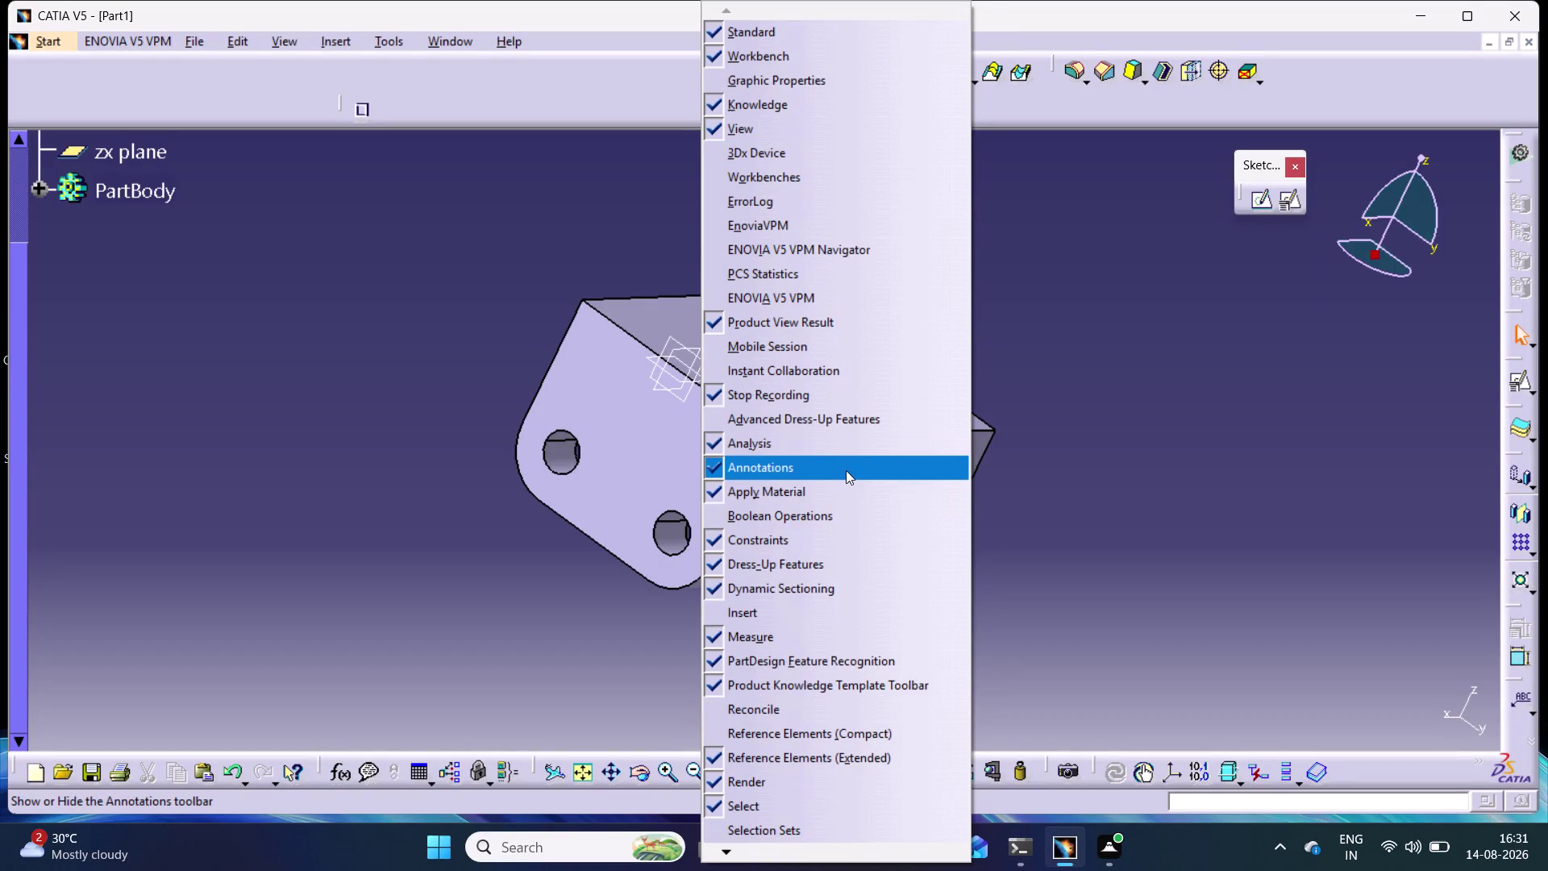
Enable the Annotations and Reference Elements (Extended) toolbars.
click(832, 428)
click(1064, 361)
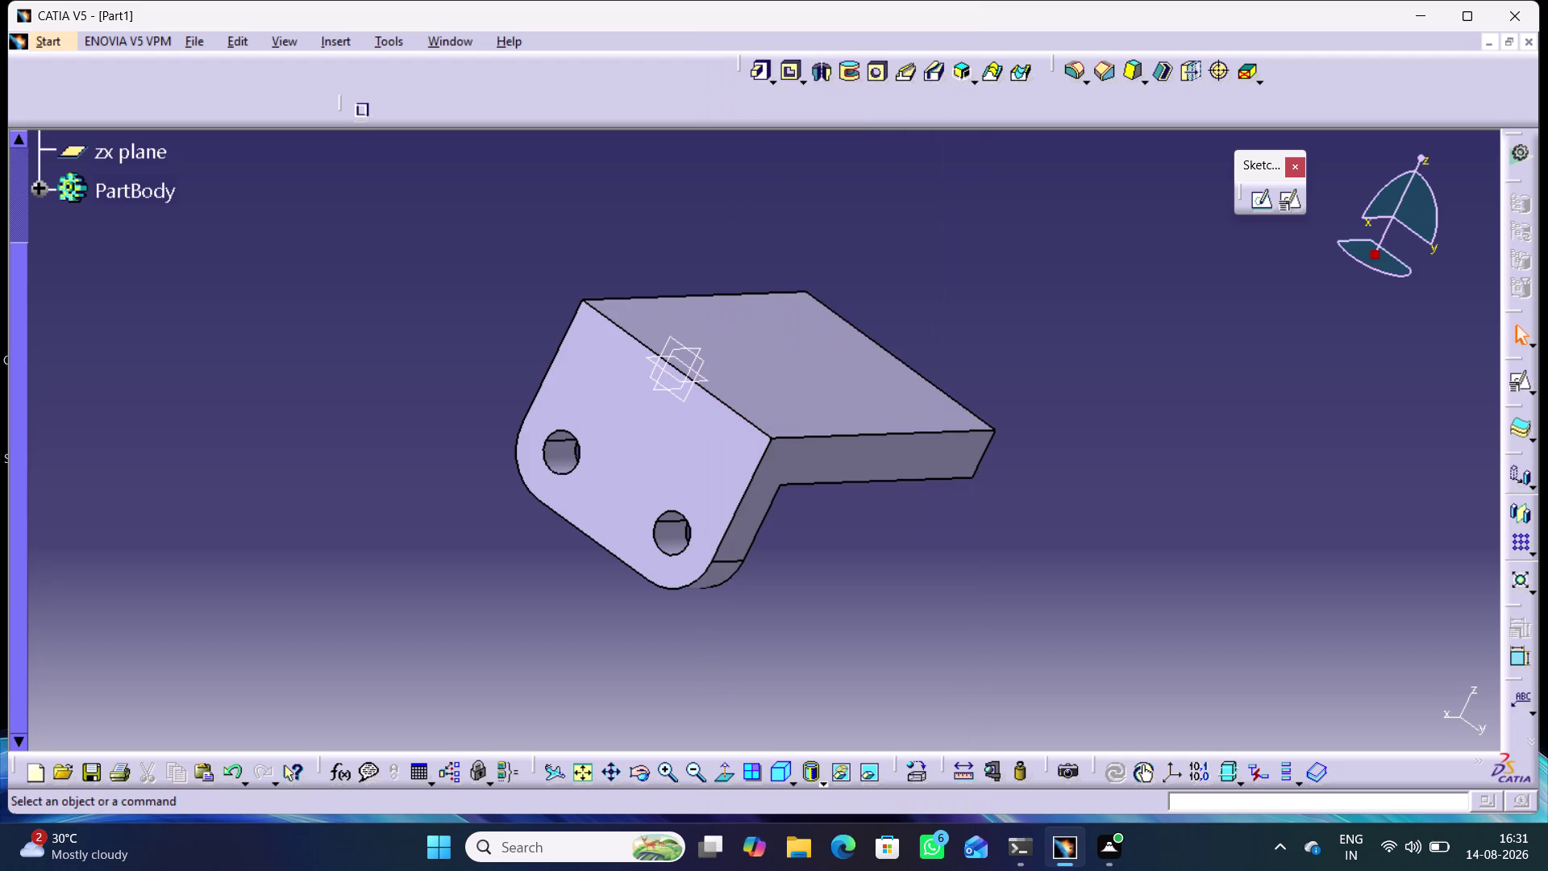
scroll(up, 3)
scroll(up, 3)
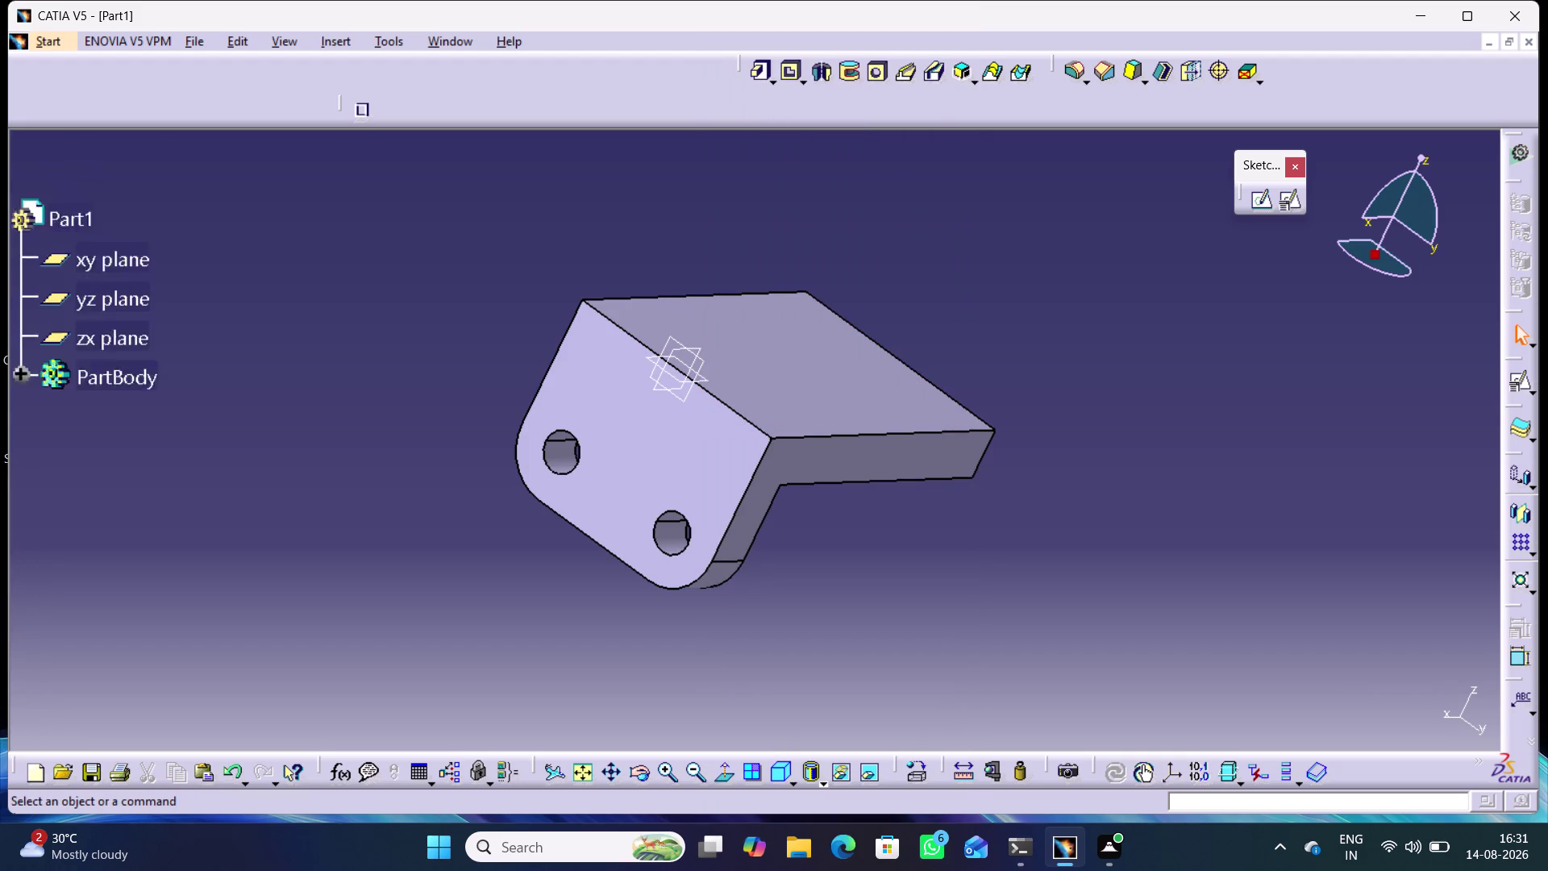
scroll(up, 3)
right_click(674, 111)
click(733, 612)
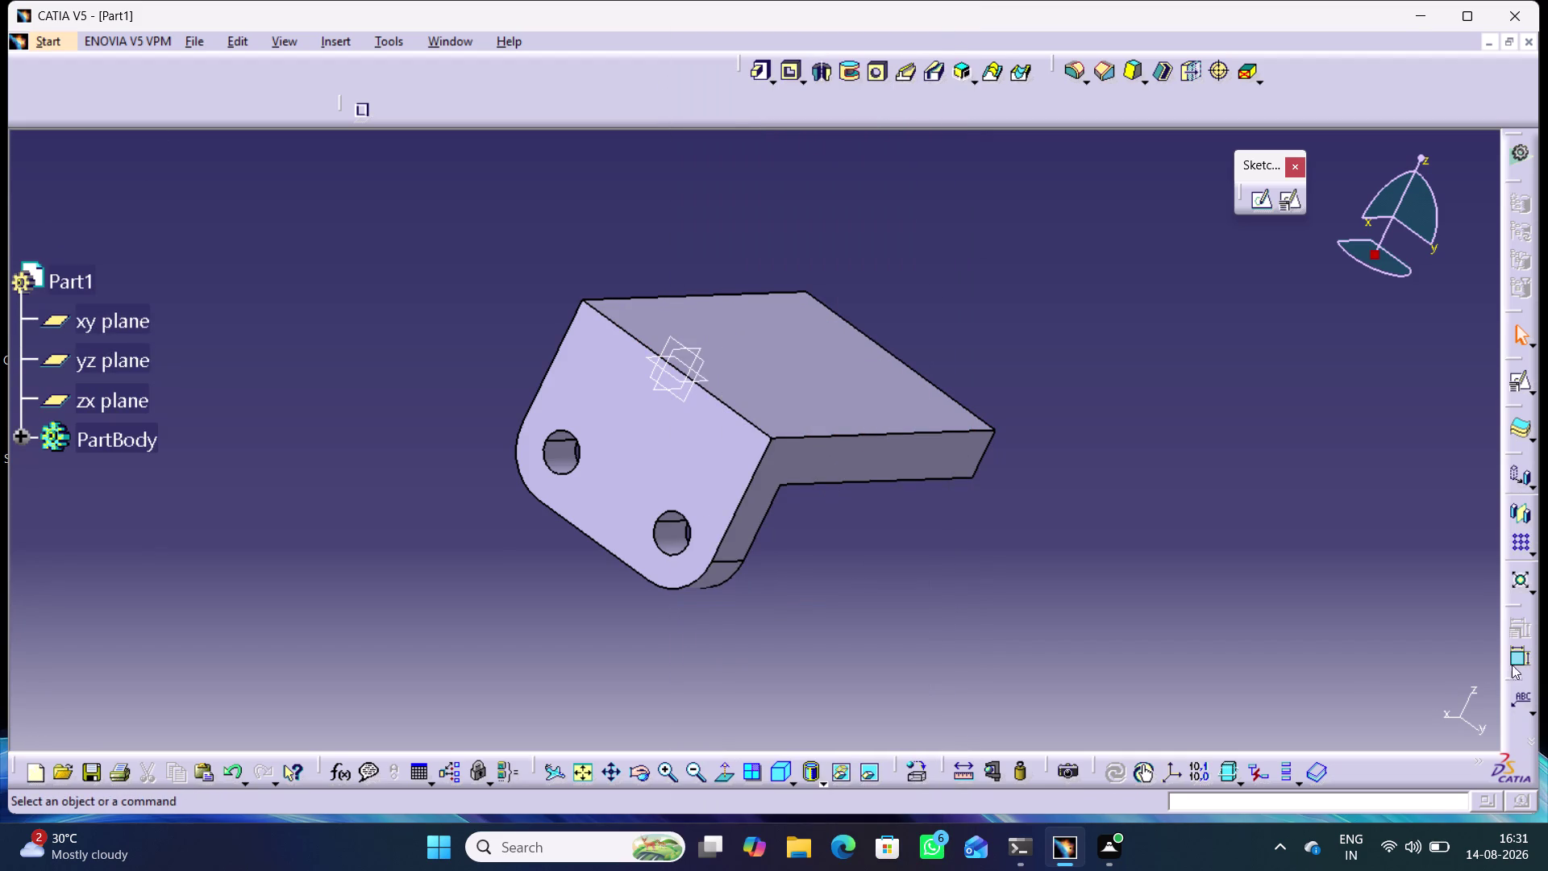
Dock the annotation and reference element toolbars along the top and right edges.
drag(1507, 607, 1371, 534)
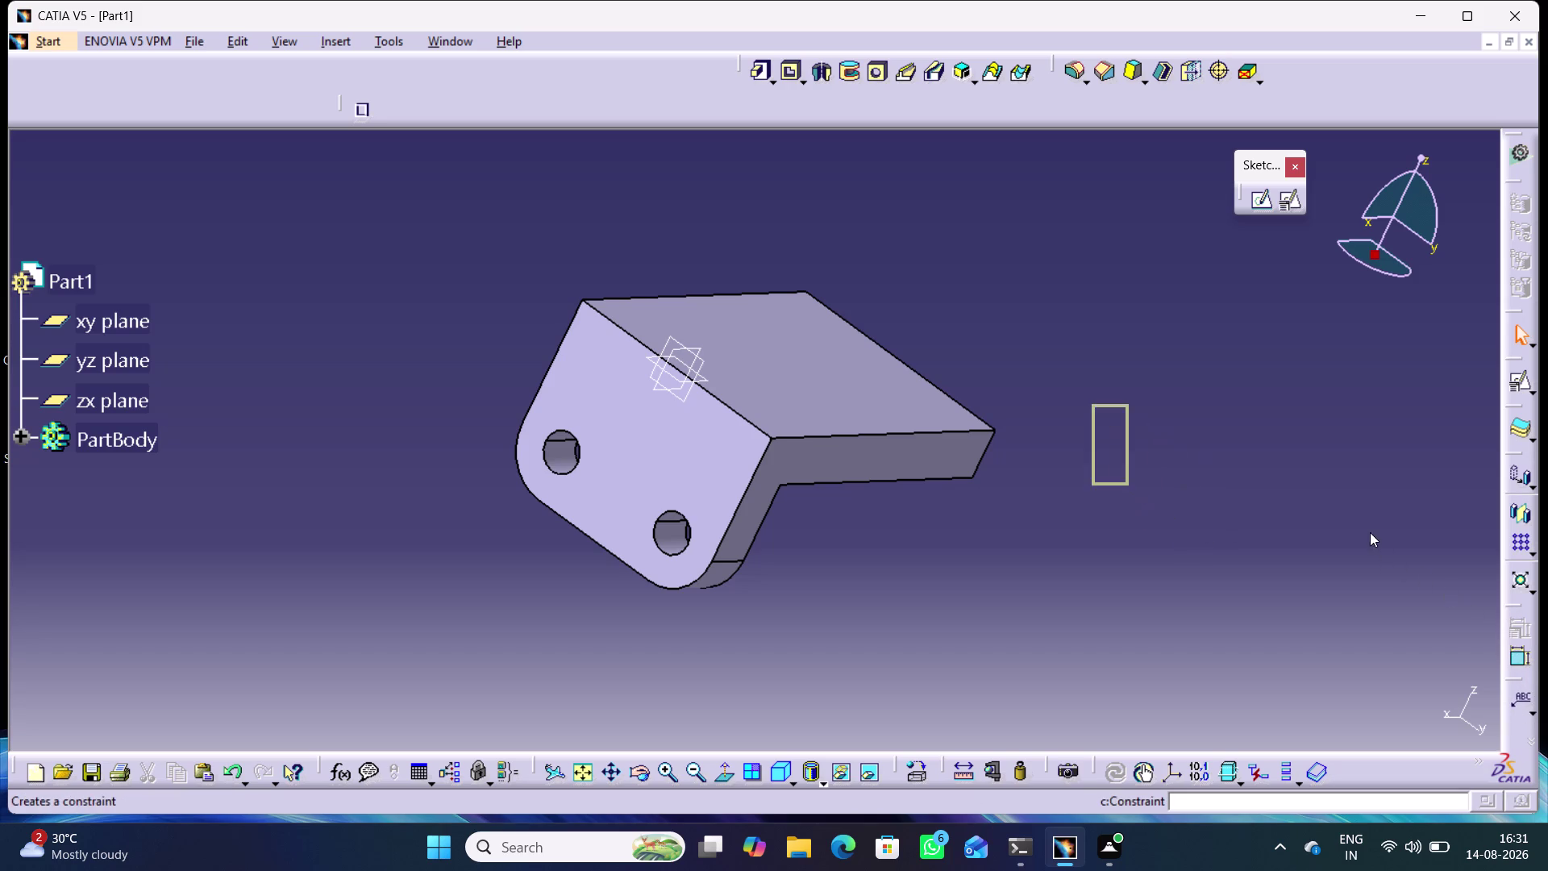
drag(1371, 534, 1367, 532)
drag(1513, 605, 1301, 466)
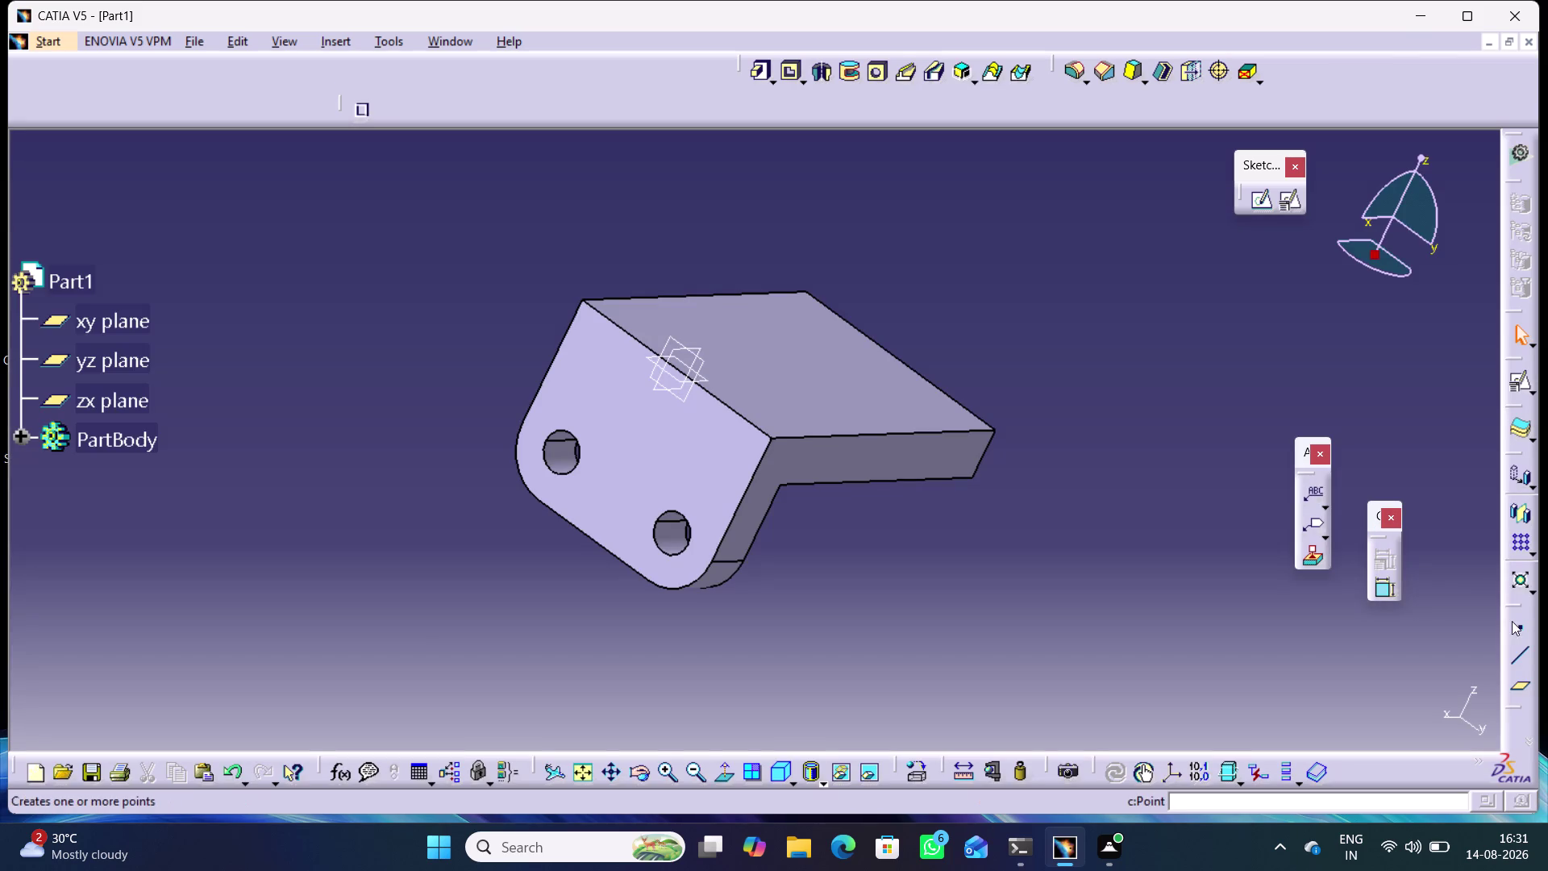
drag(1509, 603, 652, 100)
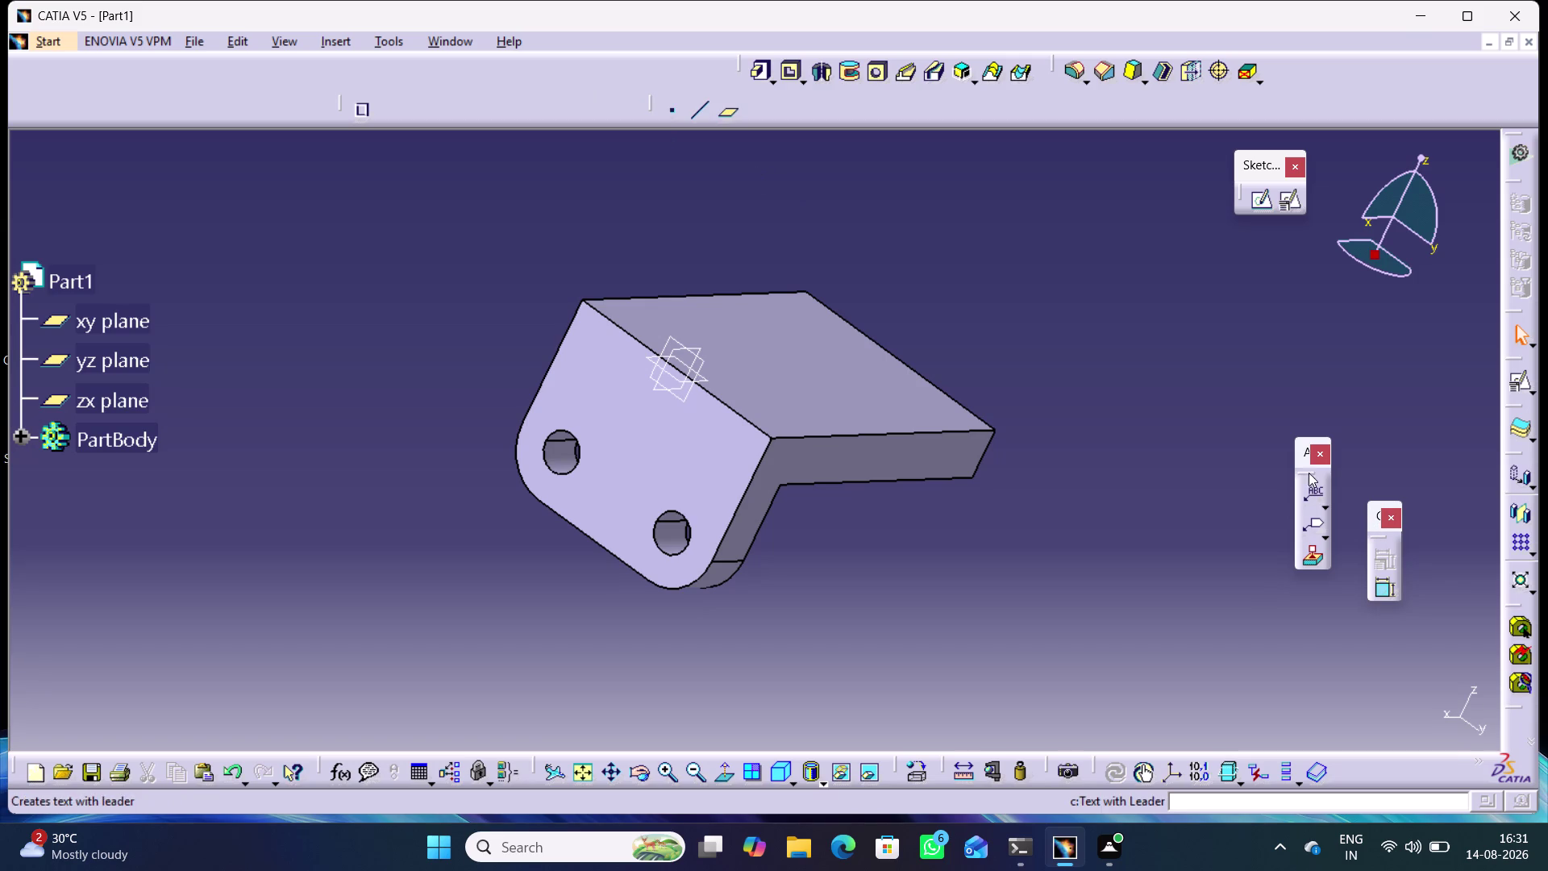
drag(1302, 452, 1518, 749)
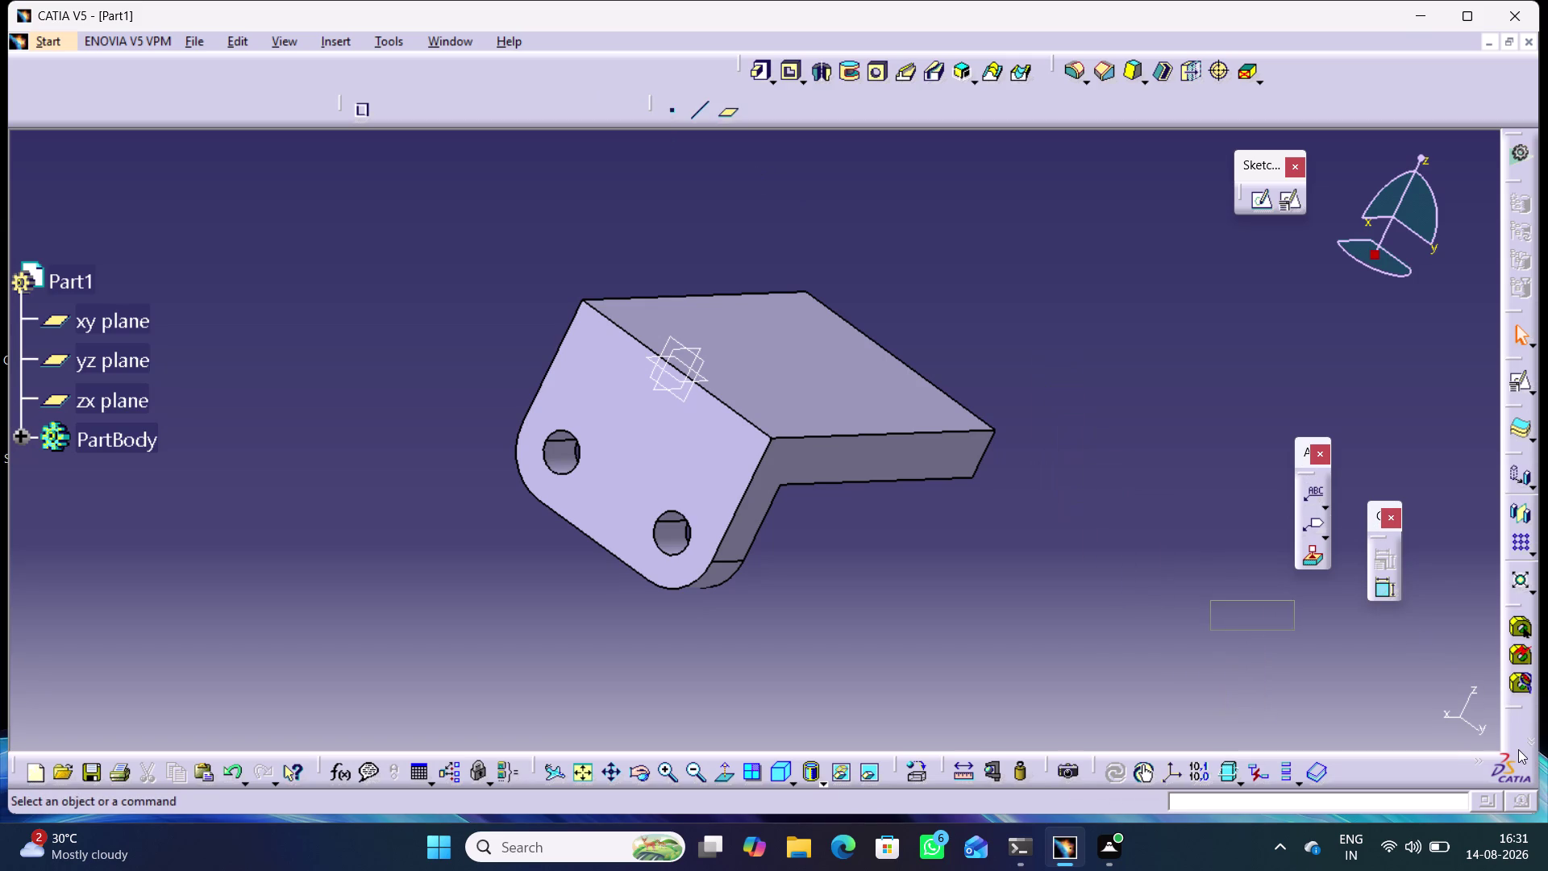
drag(1518, 749, 1518, 744)
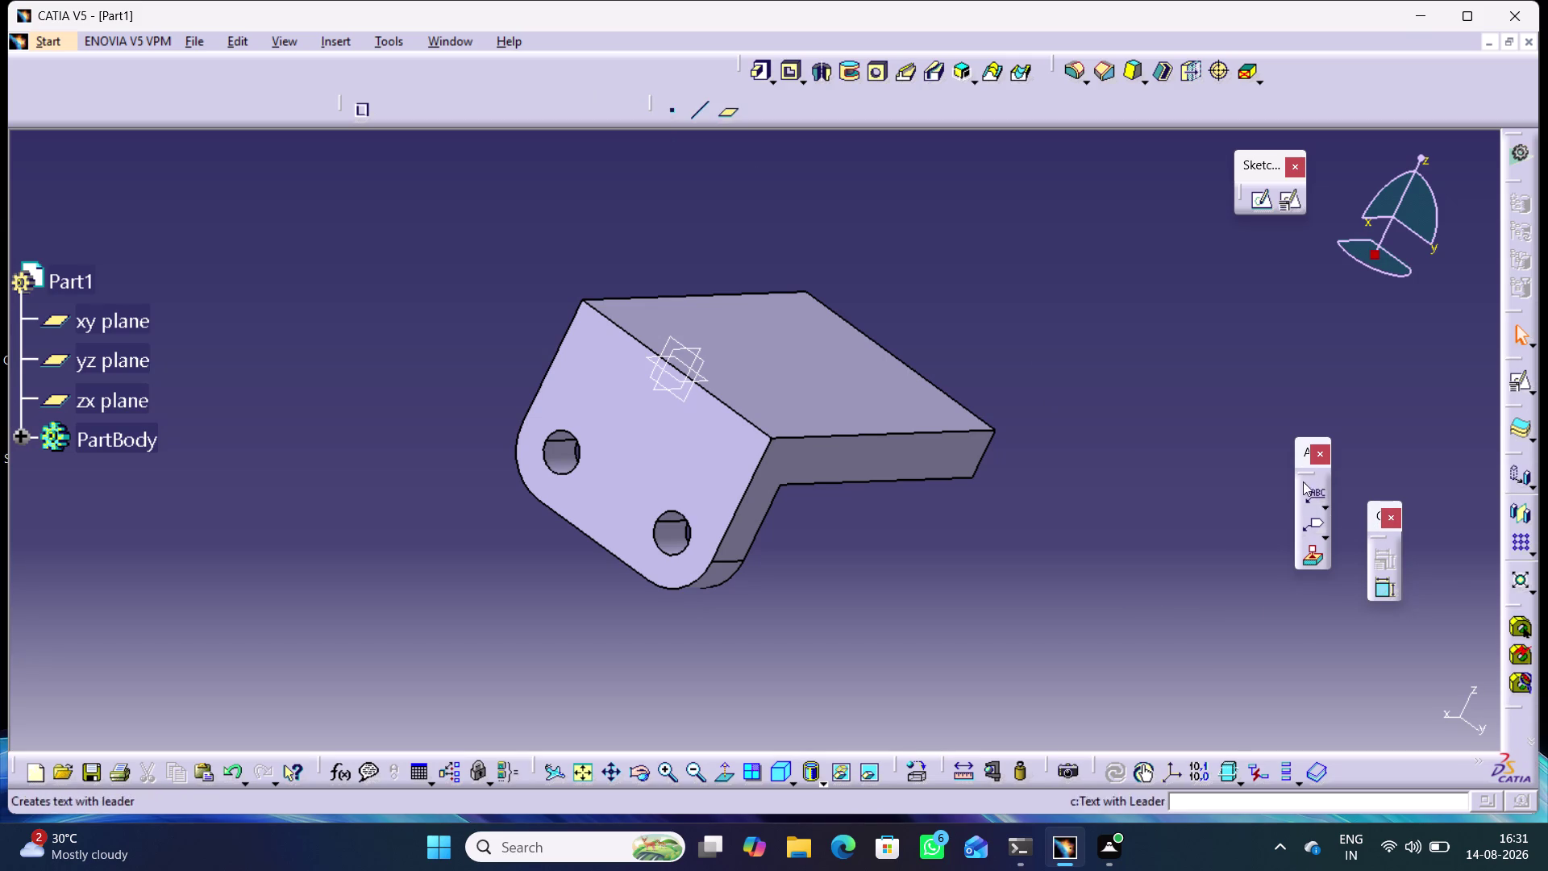
drag(1300, 455, 1547, 707)
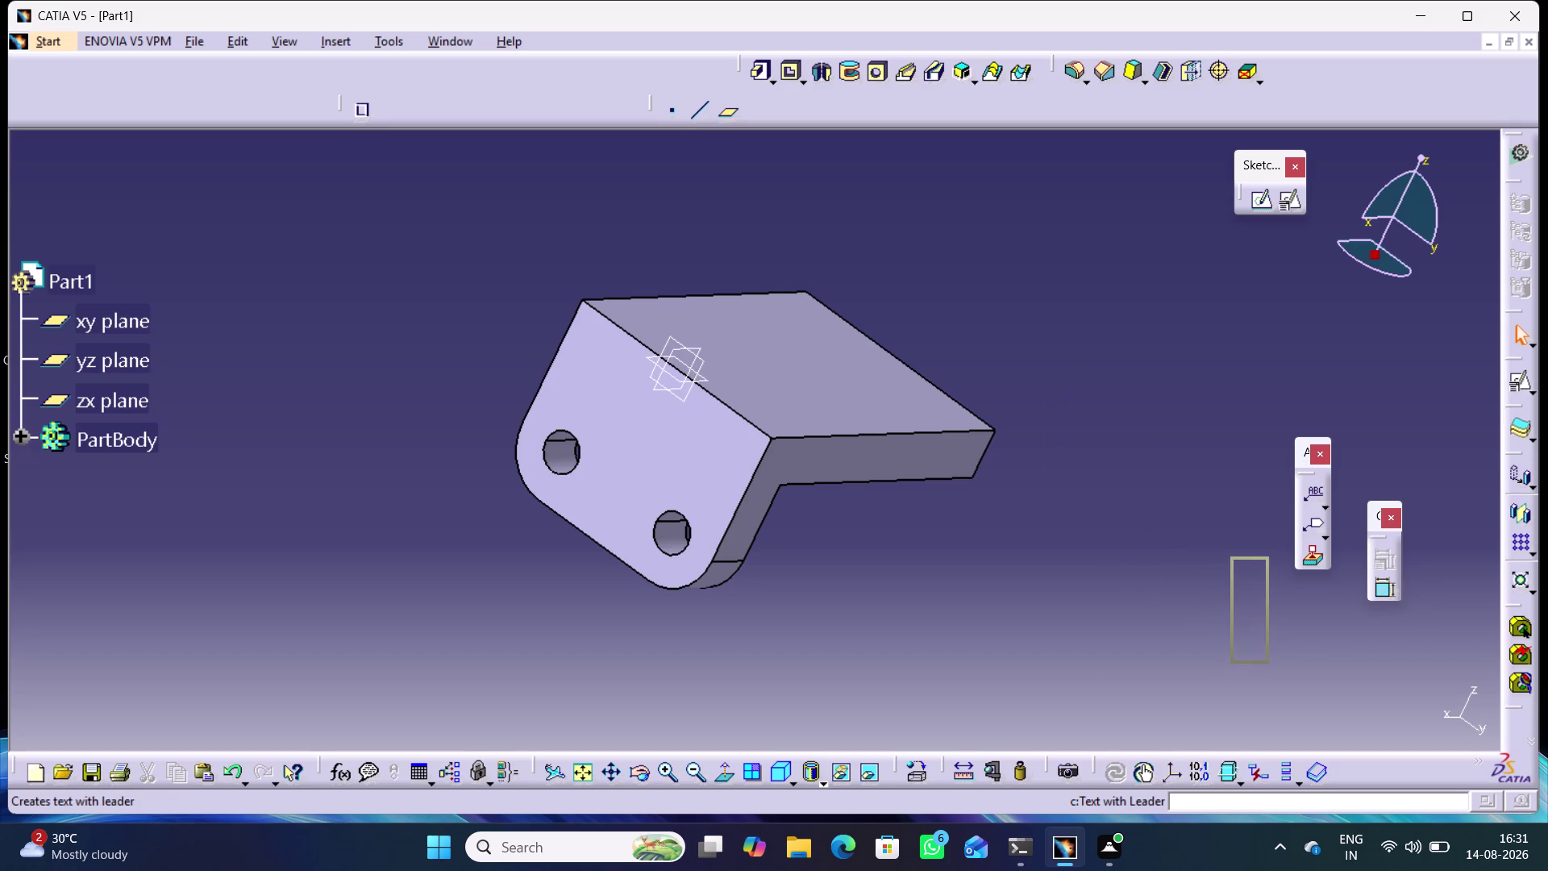
drag(1547, 707, 1529, 719)
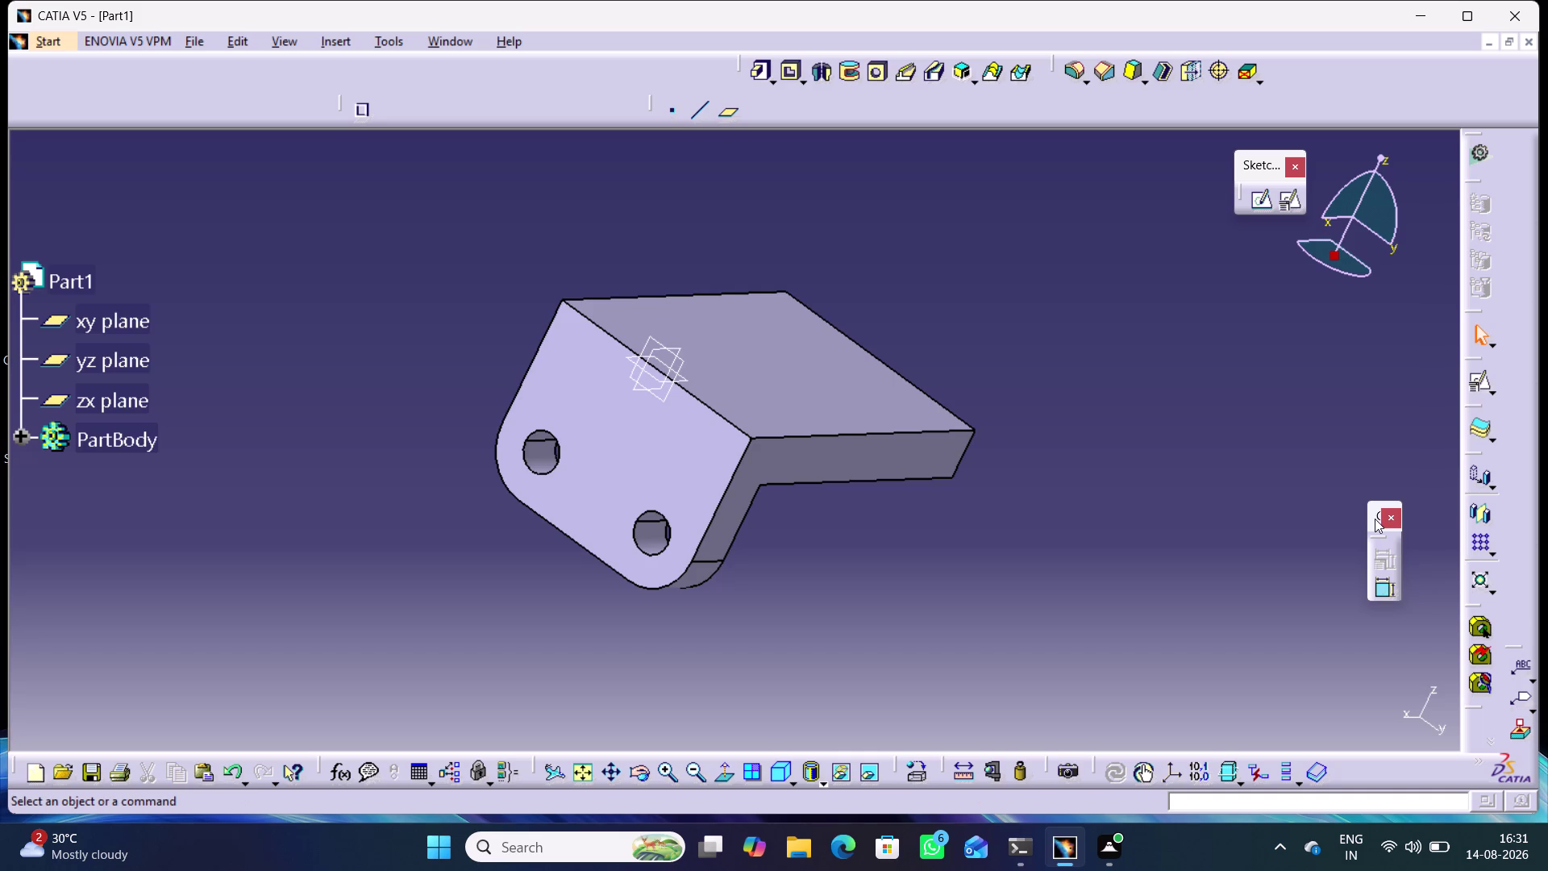
drag(1375, 518, 944, 109)
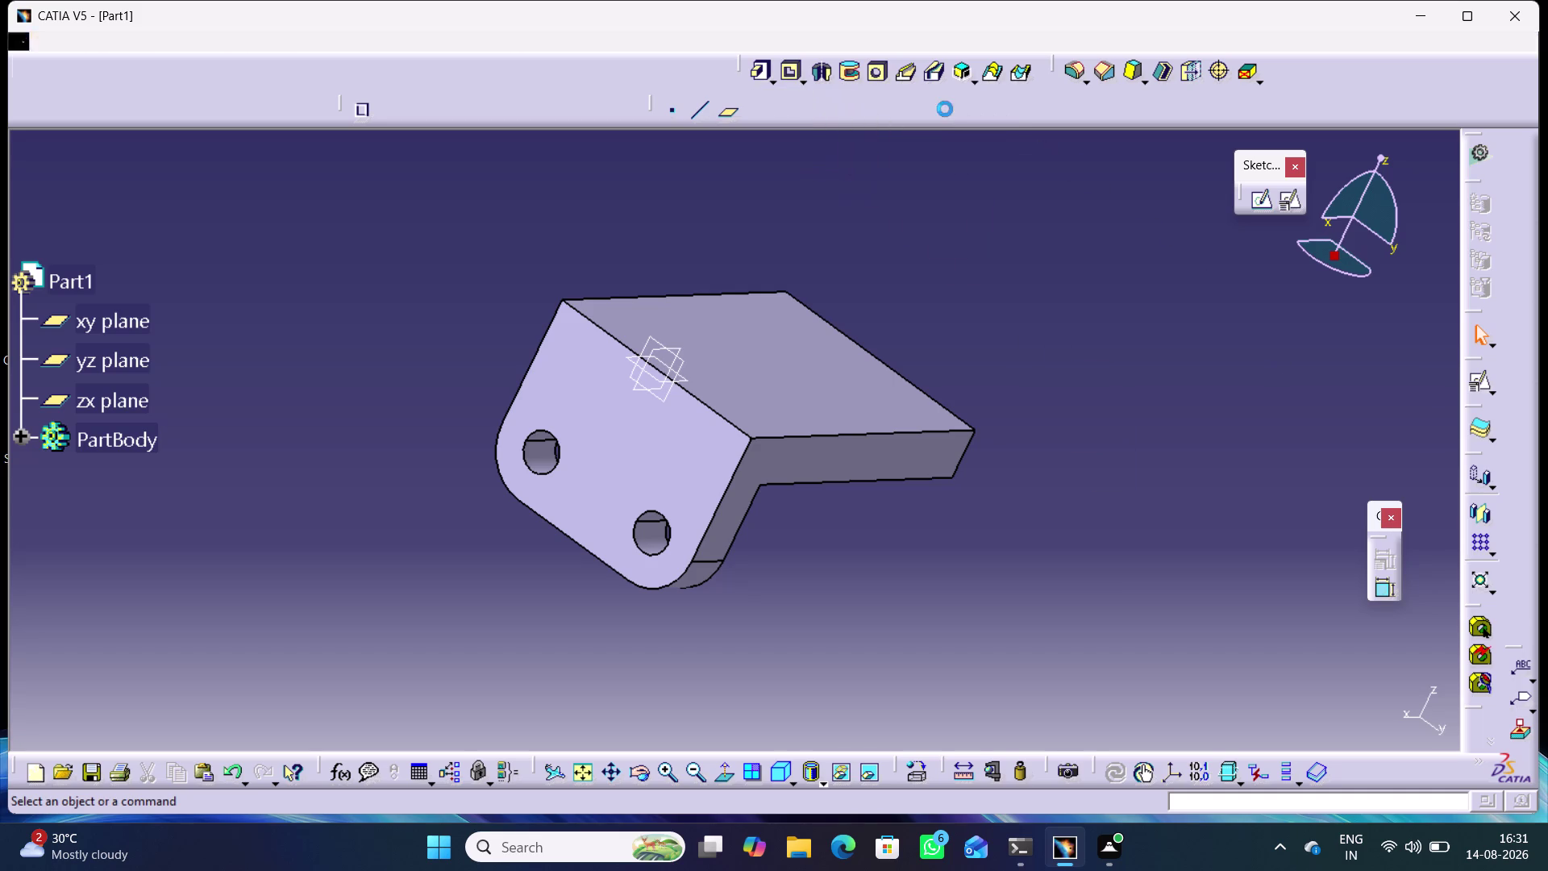
click(1001, 201)
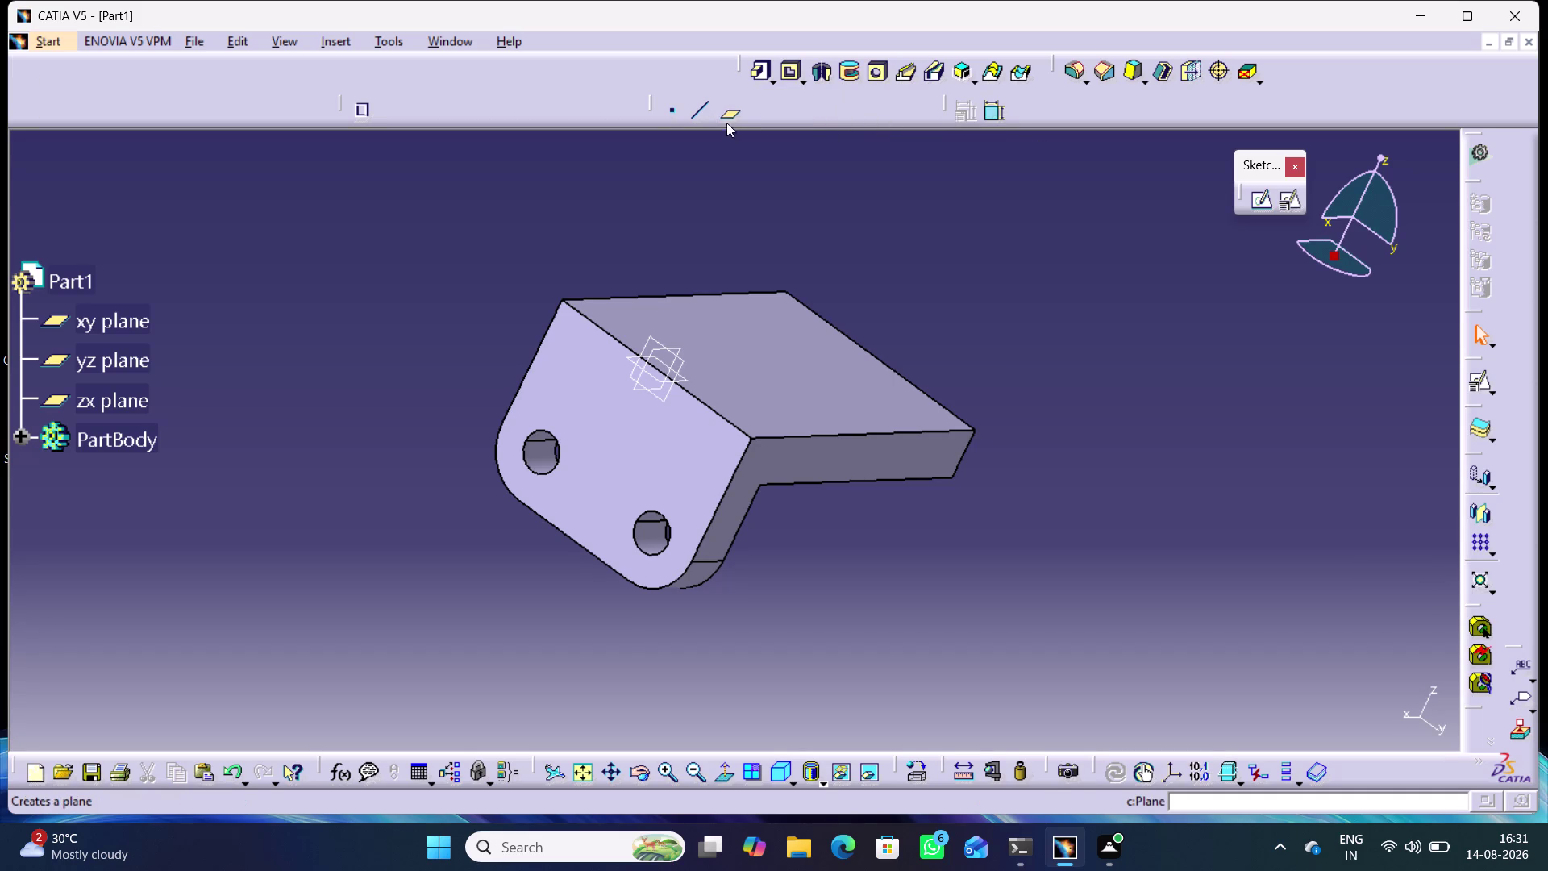
Start an Angle/Normal to plane plane with a 45deg angle.
click(728, 115)
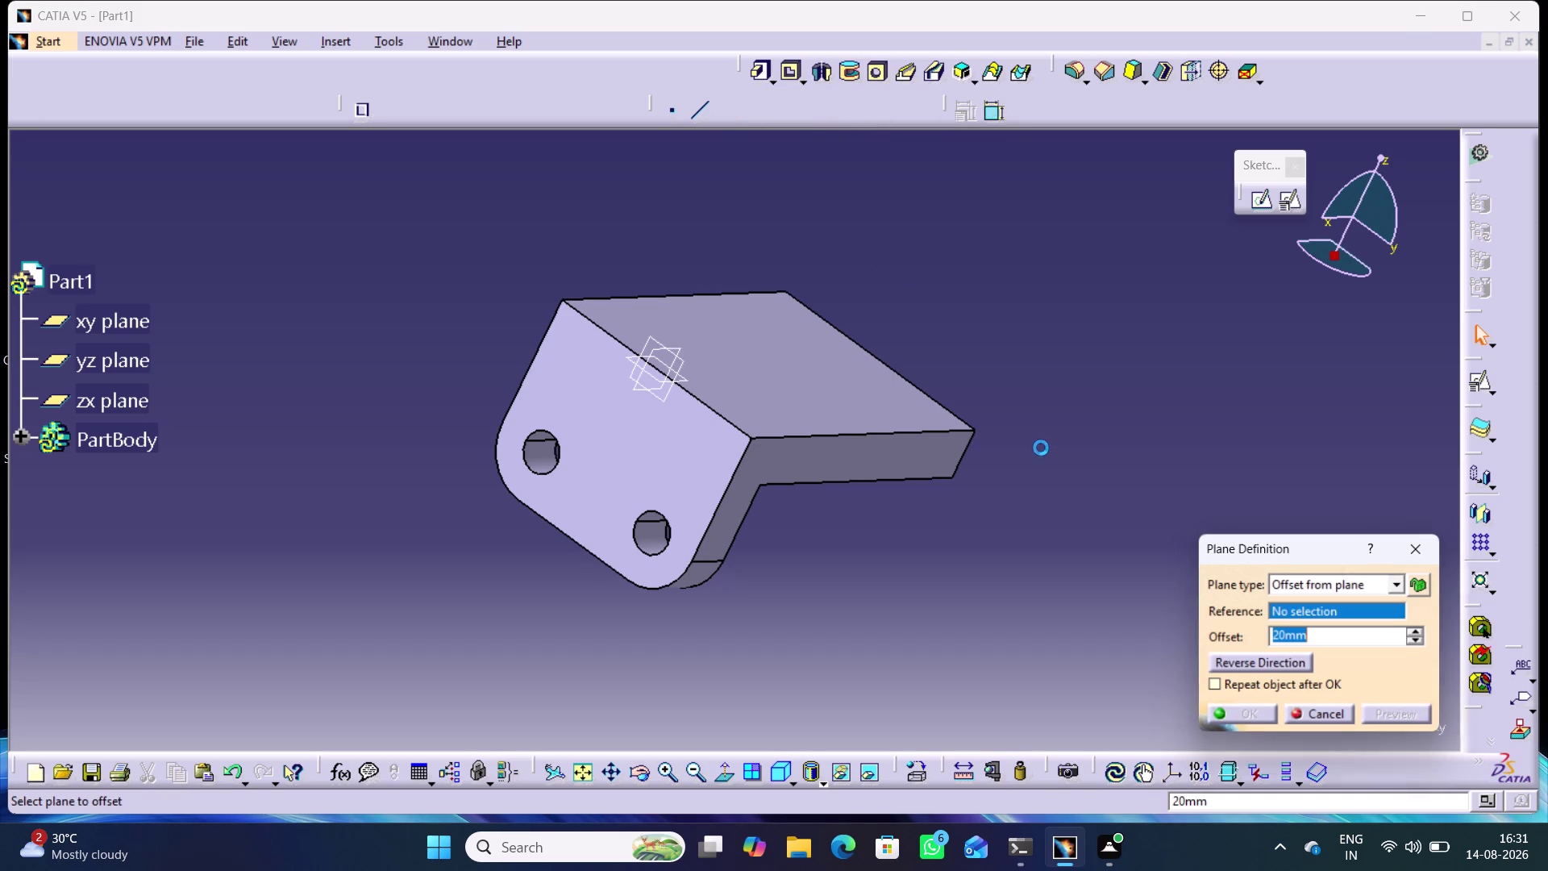
click(1399, 584)
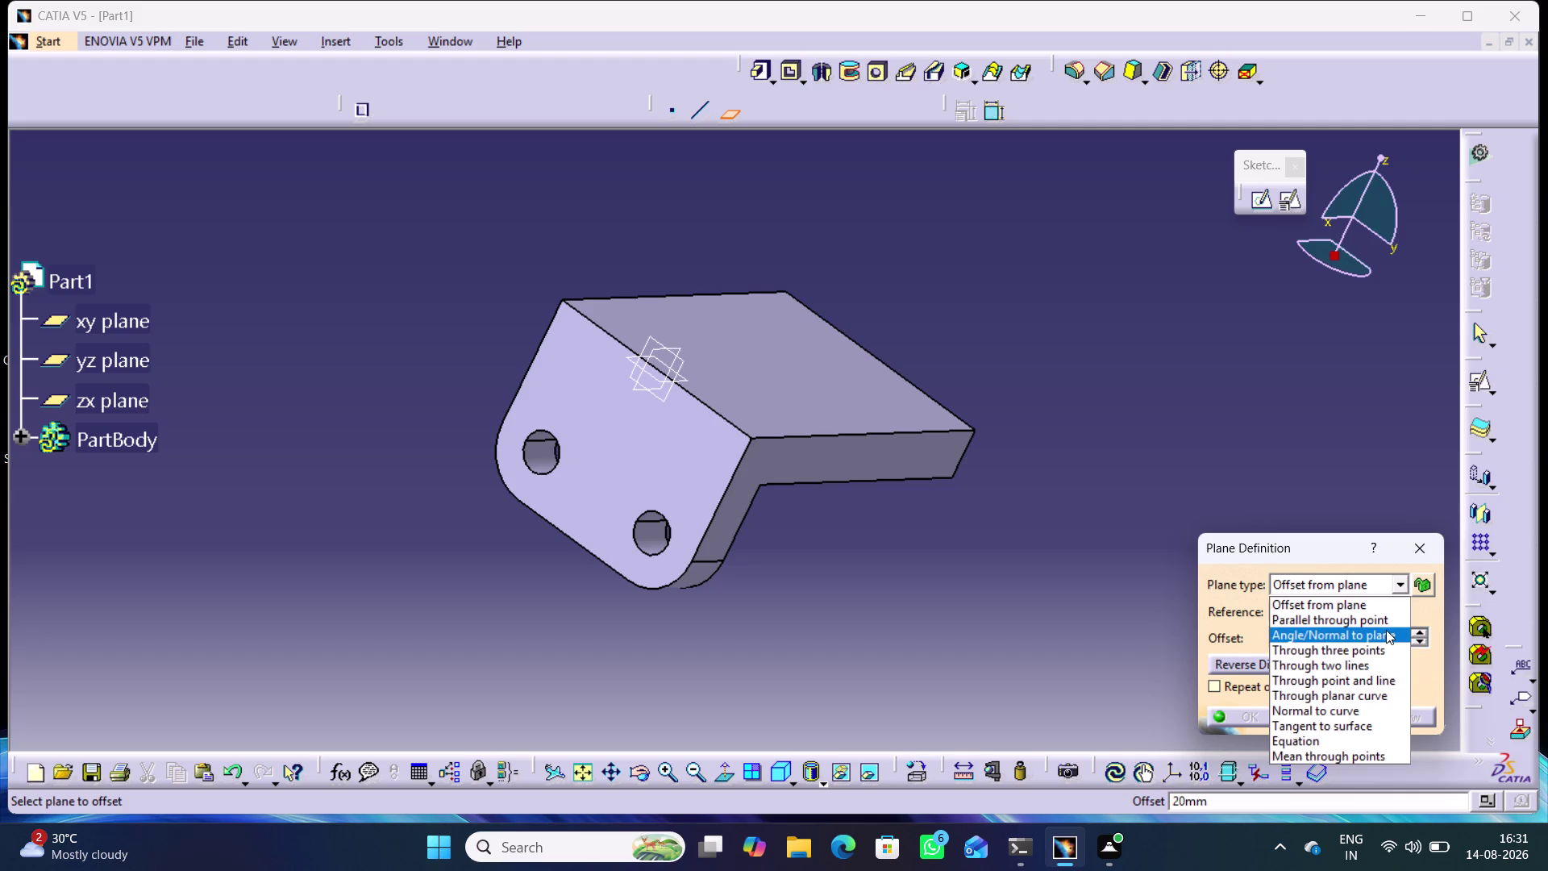
click(1386, 630)
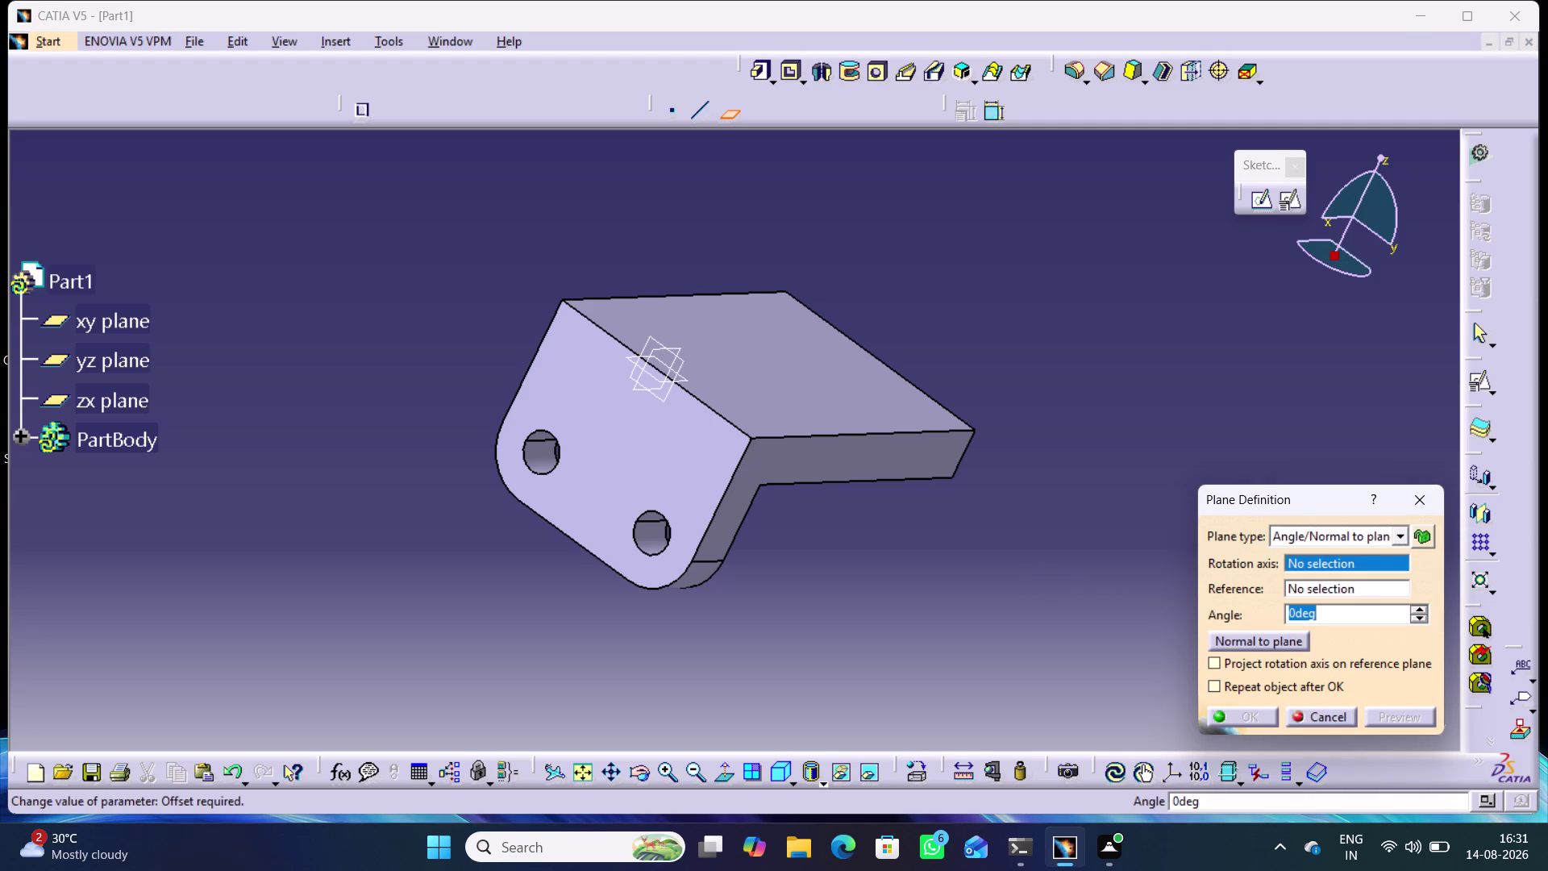
text(4)
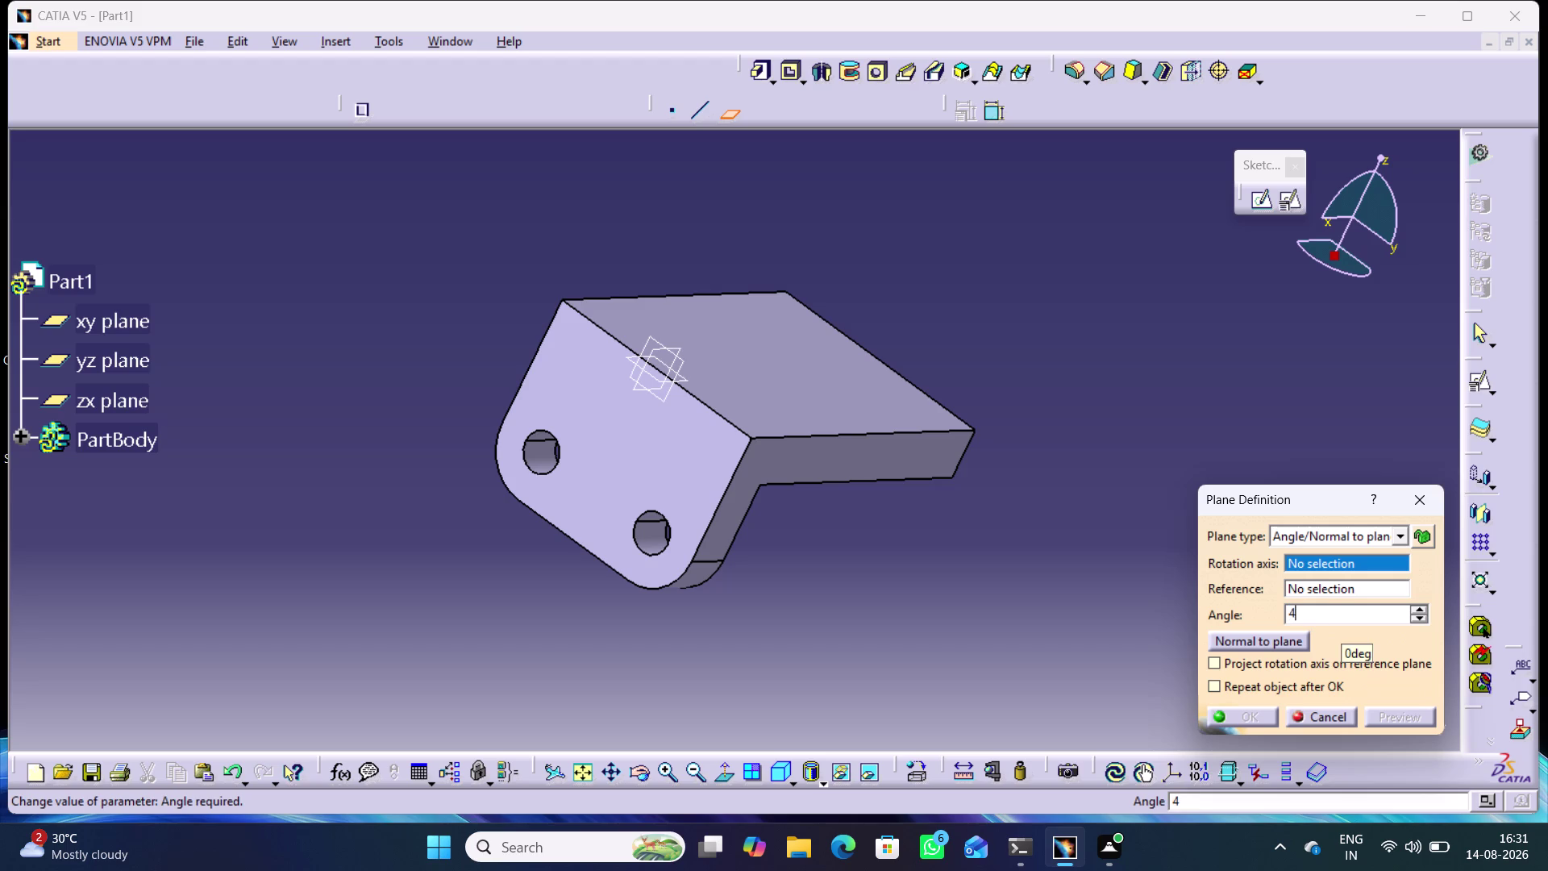
text(5)
click(1195, 405)
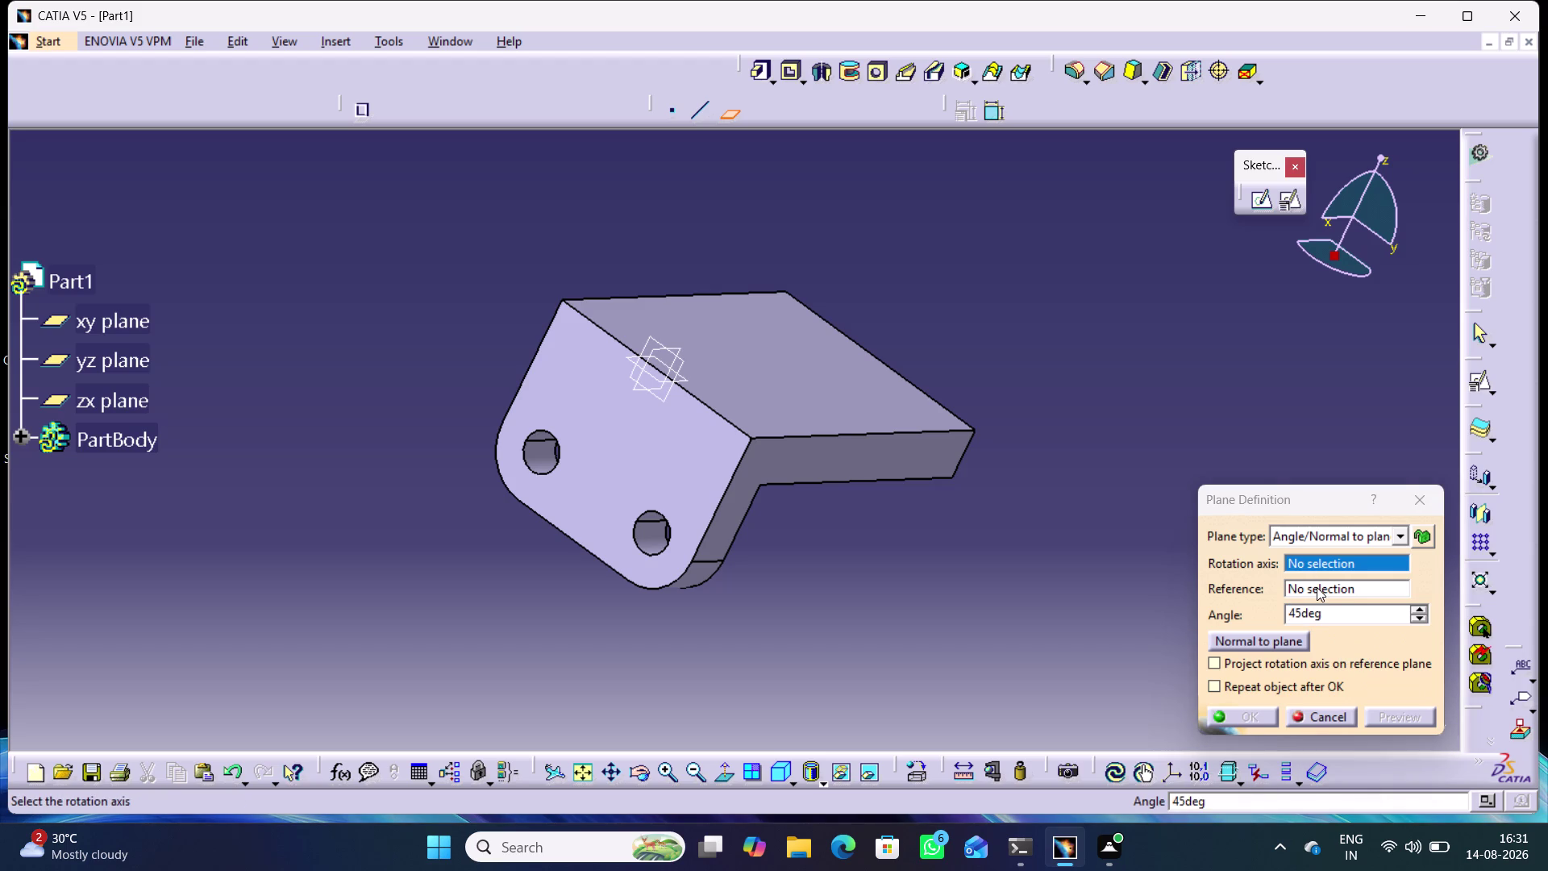
Set the xy plane as reference and X Axis as the rotation axis.
click(1317, 587)
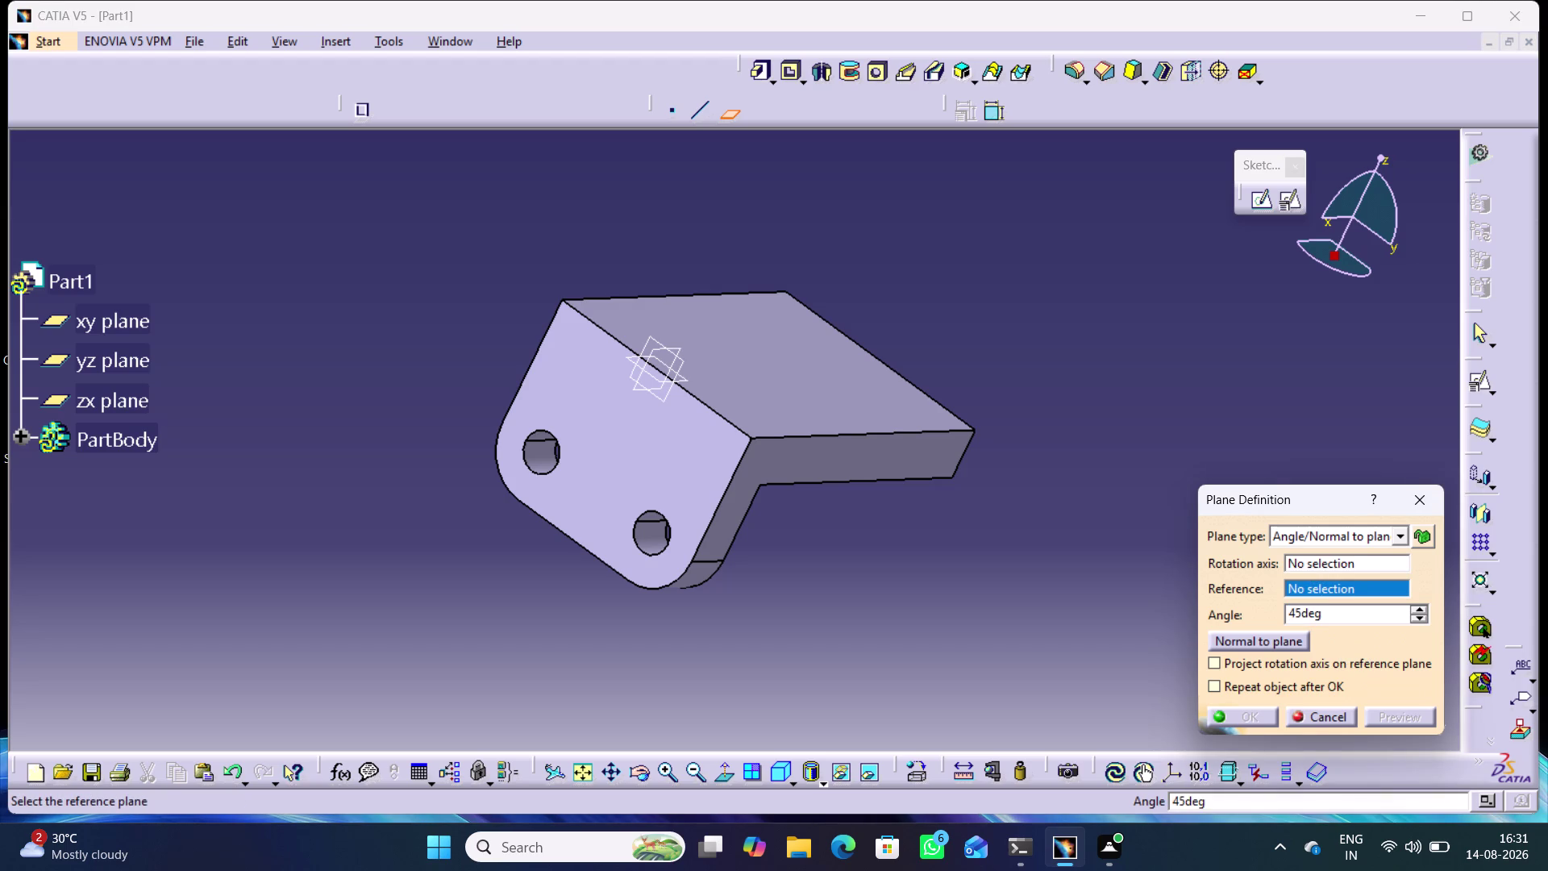
middle_drag(868, 552, 694, 478)
right_drag(868, 552, 694, 478)
click(142, 324)
middle_drag(869, 614, 919, 582)
right_drag(869, 614, 919, 582)
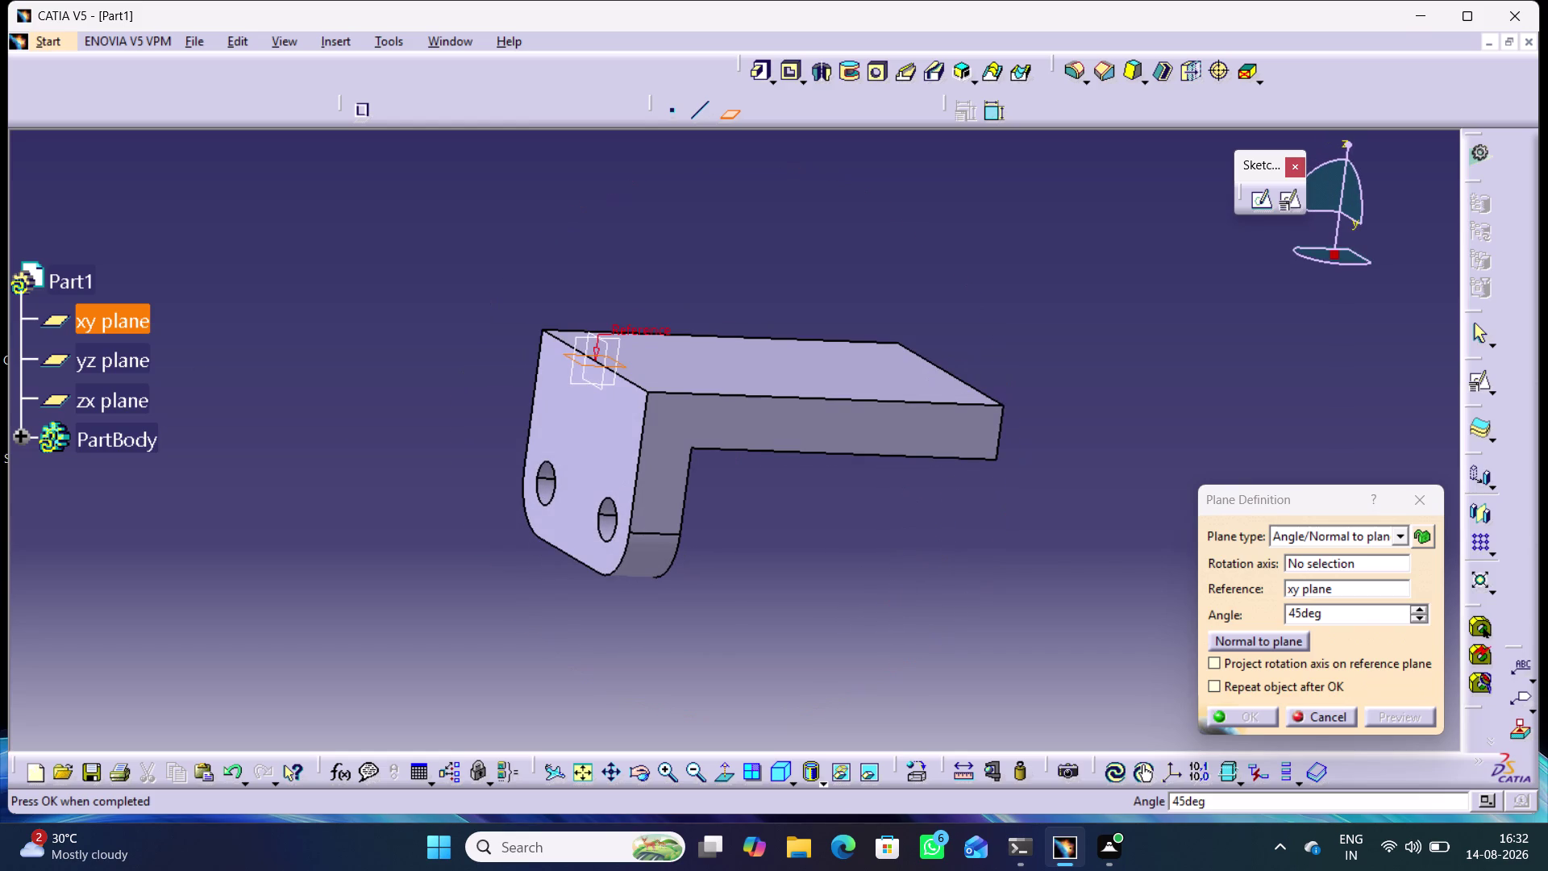
right_click(1335, 557)
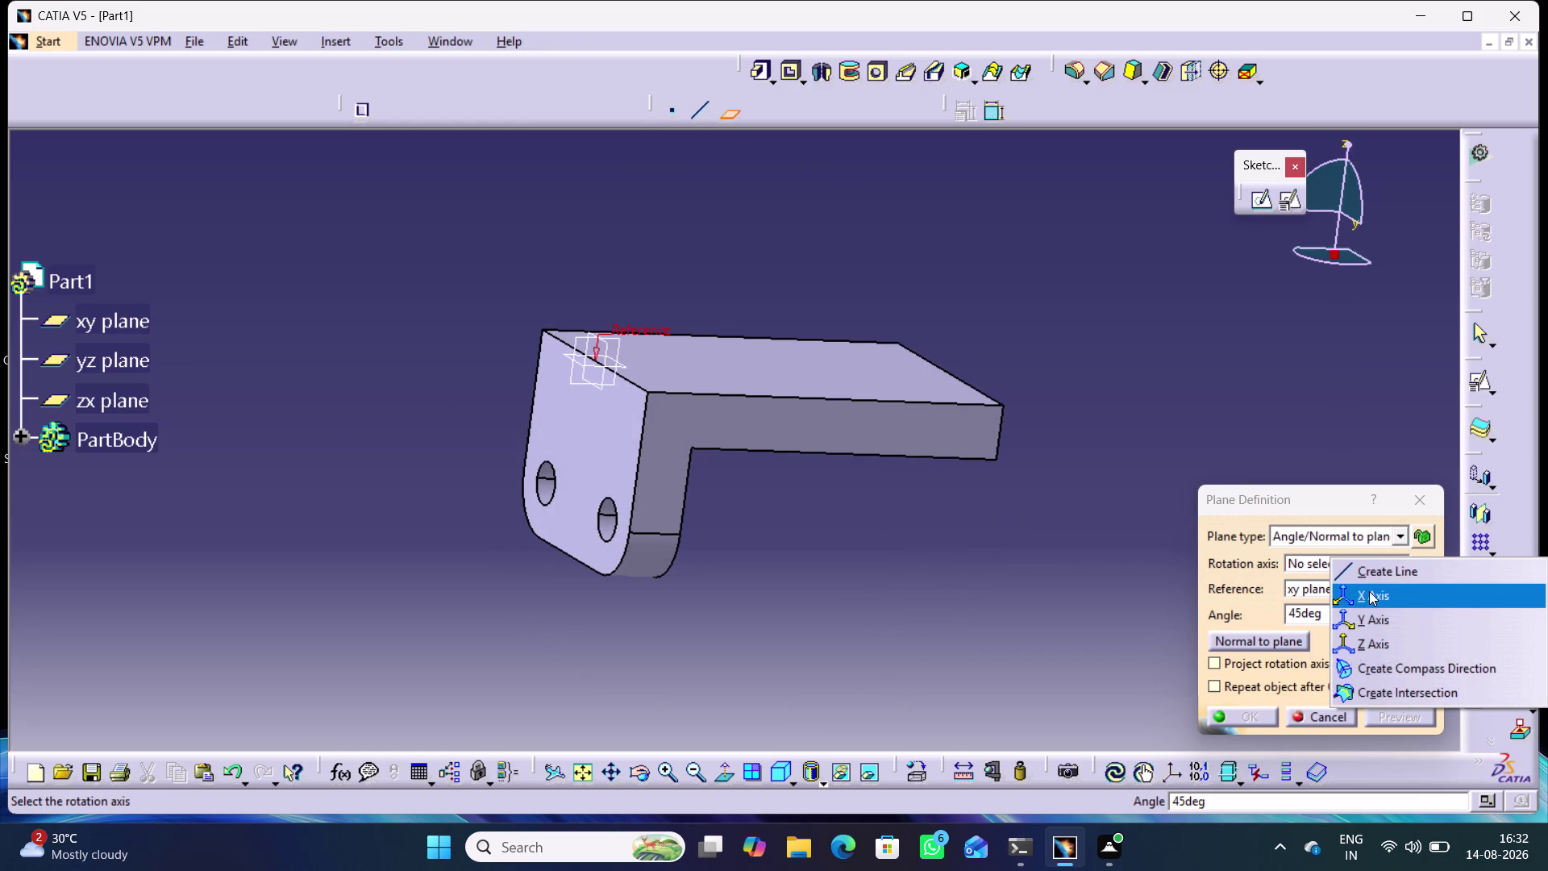
click(1379, 634)
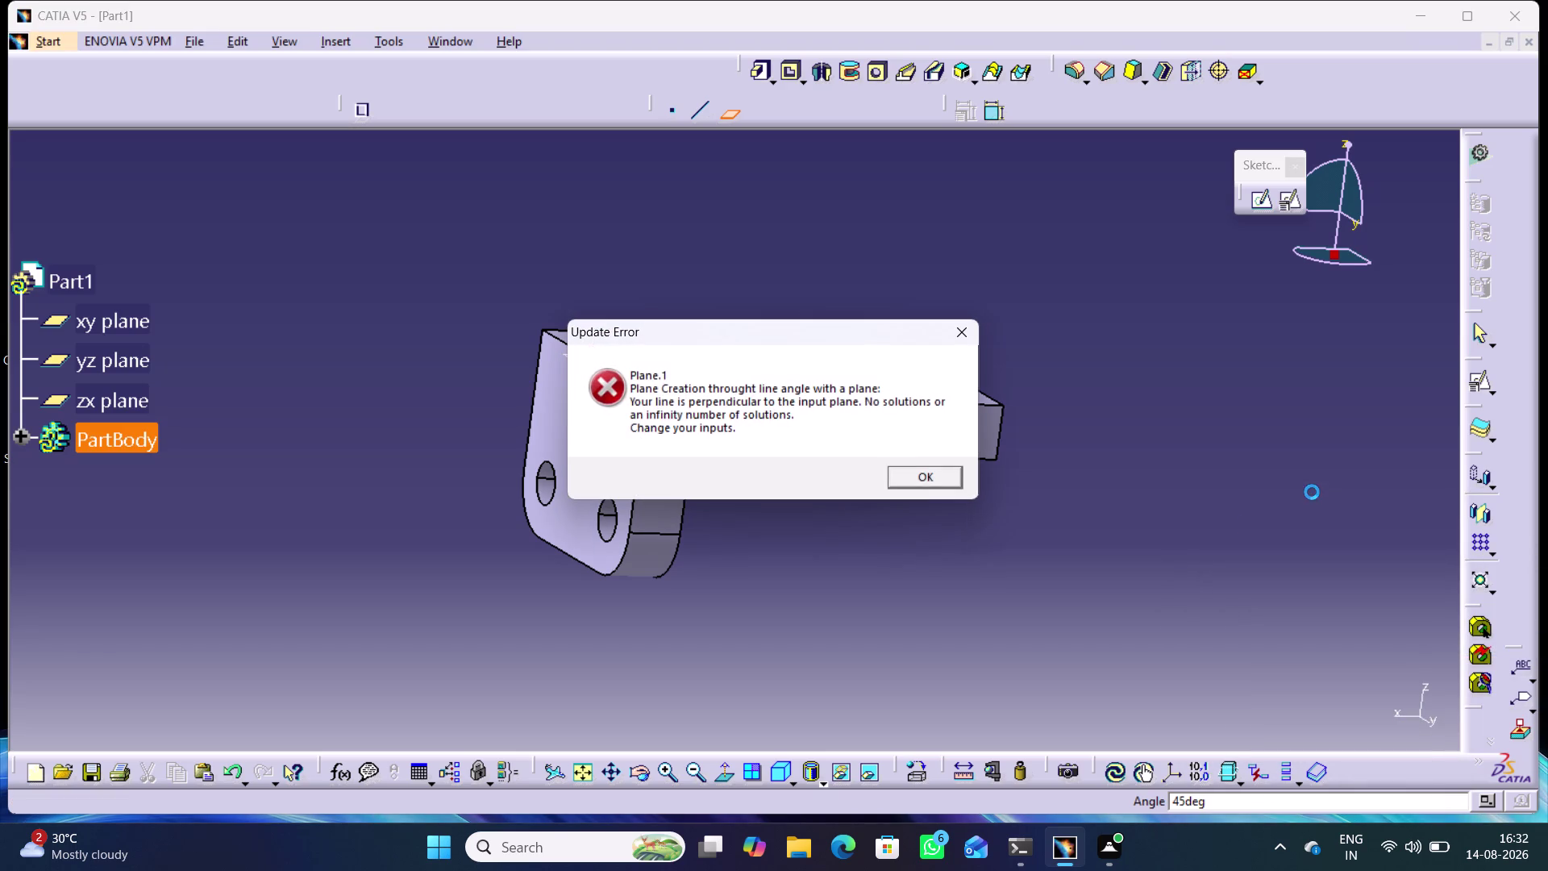
Dismiss the update error and retry X Axis, which fails again.
click(962, 327)
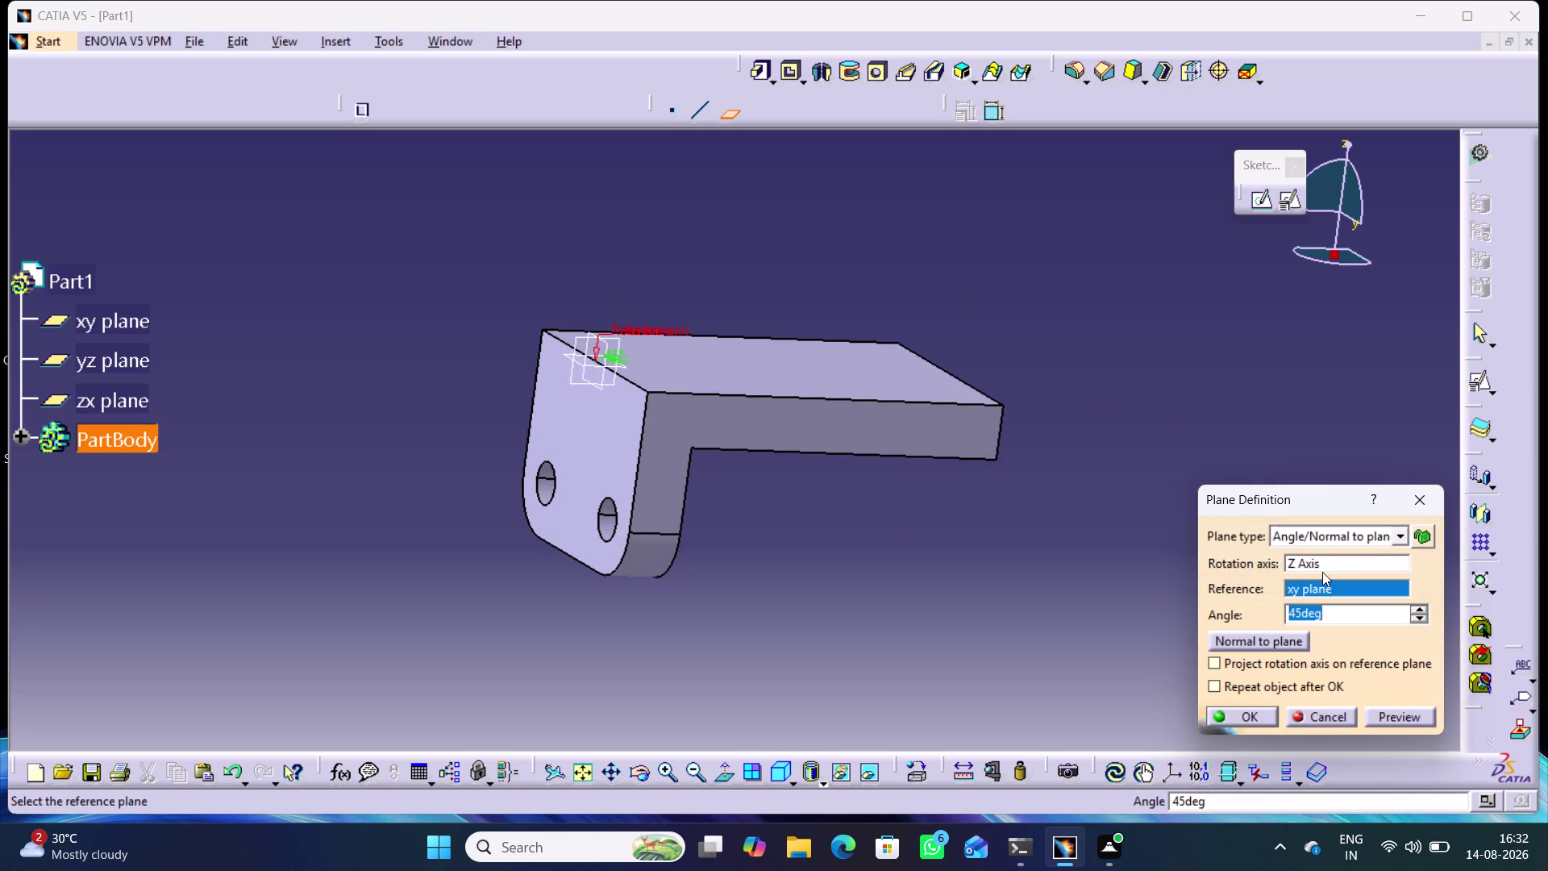
right_click(1325, 561)
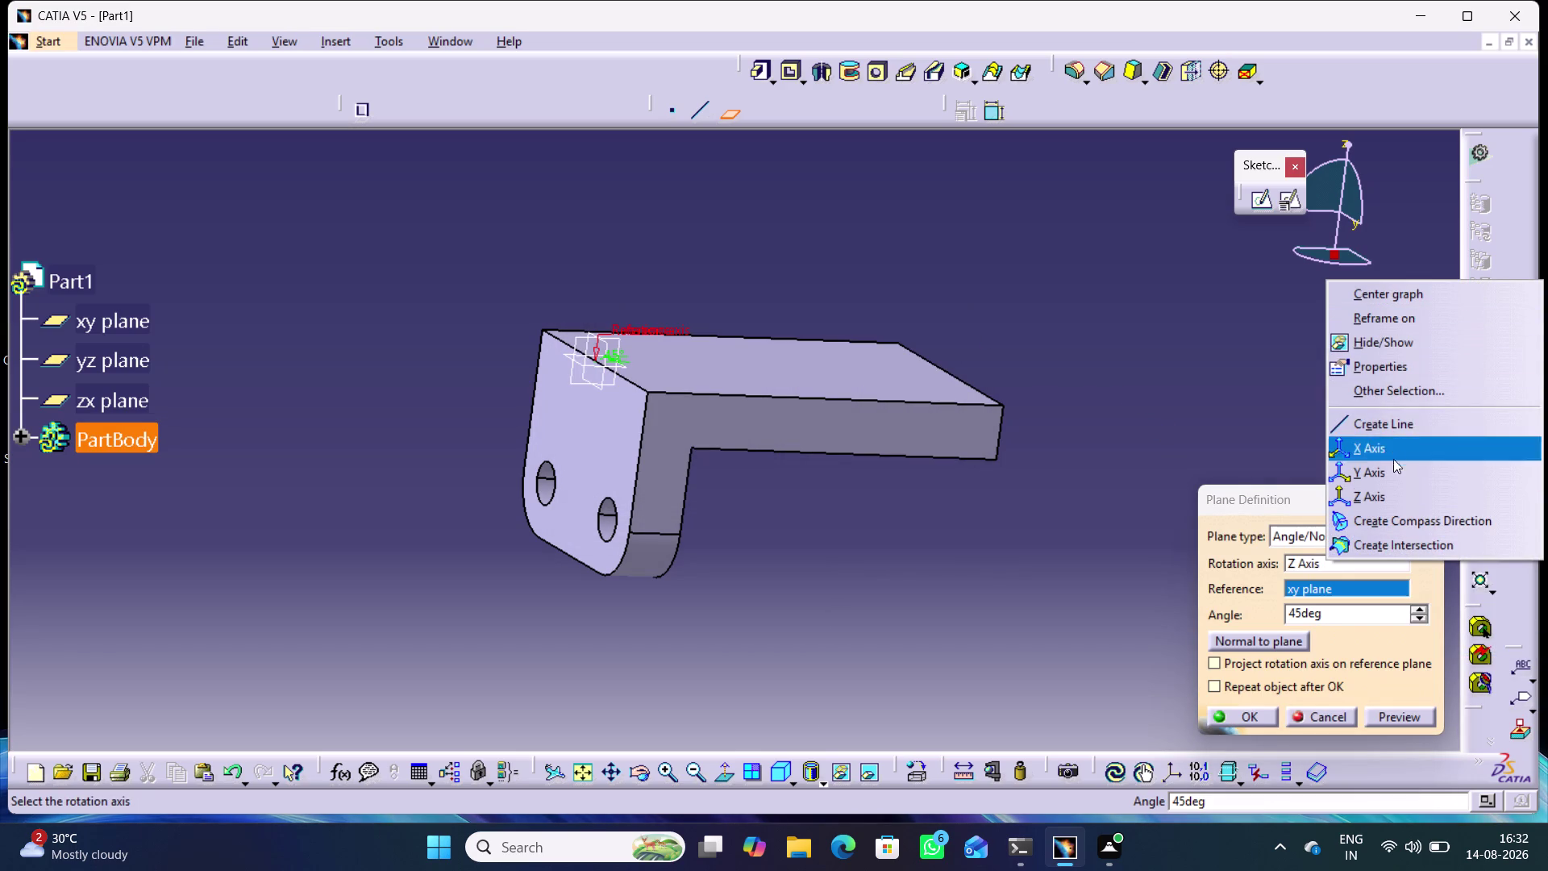
click(1382, 451)
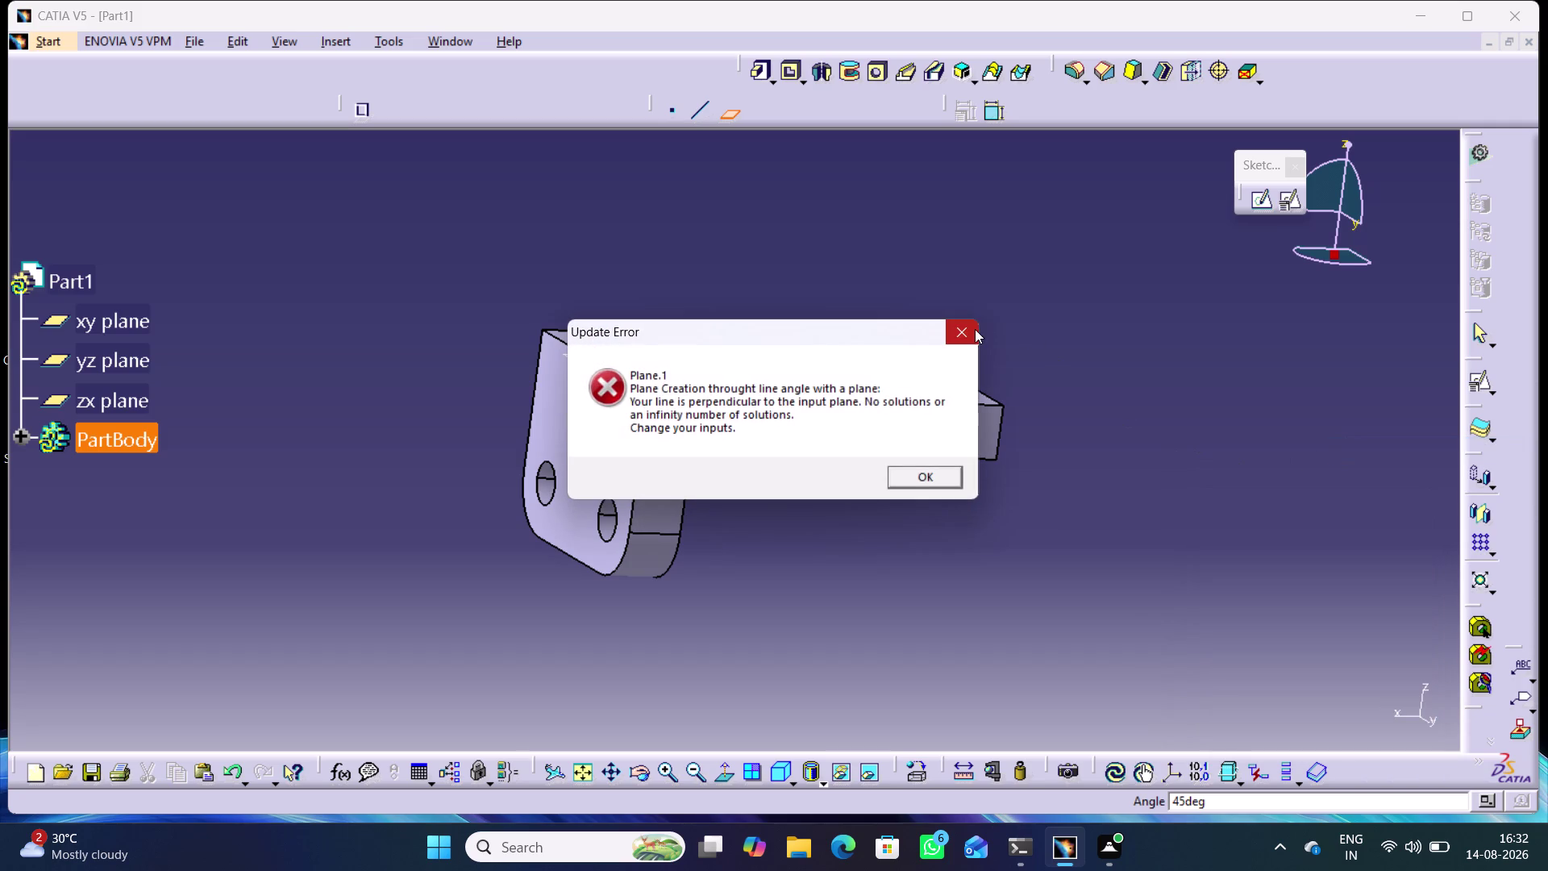
click(975, 329)
Switch the rotation axis to Y Axis and inspect the plane preview.
right_click(1331, 557)
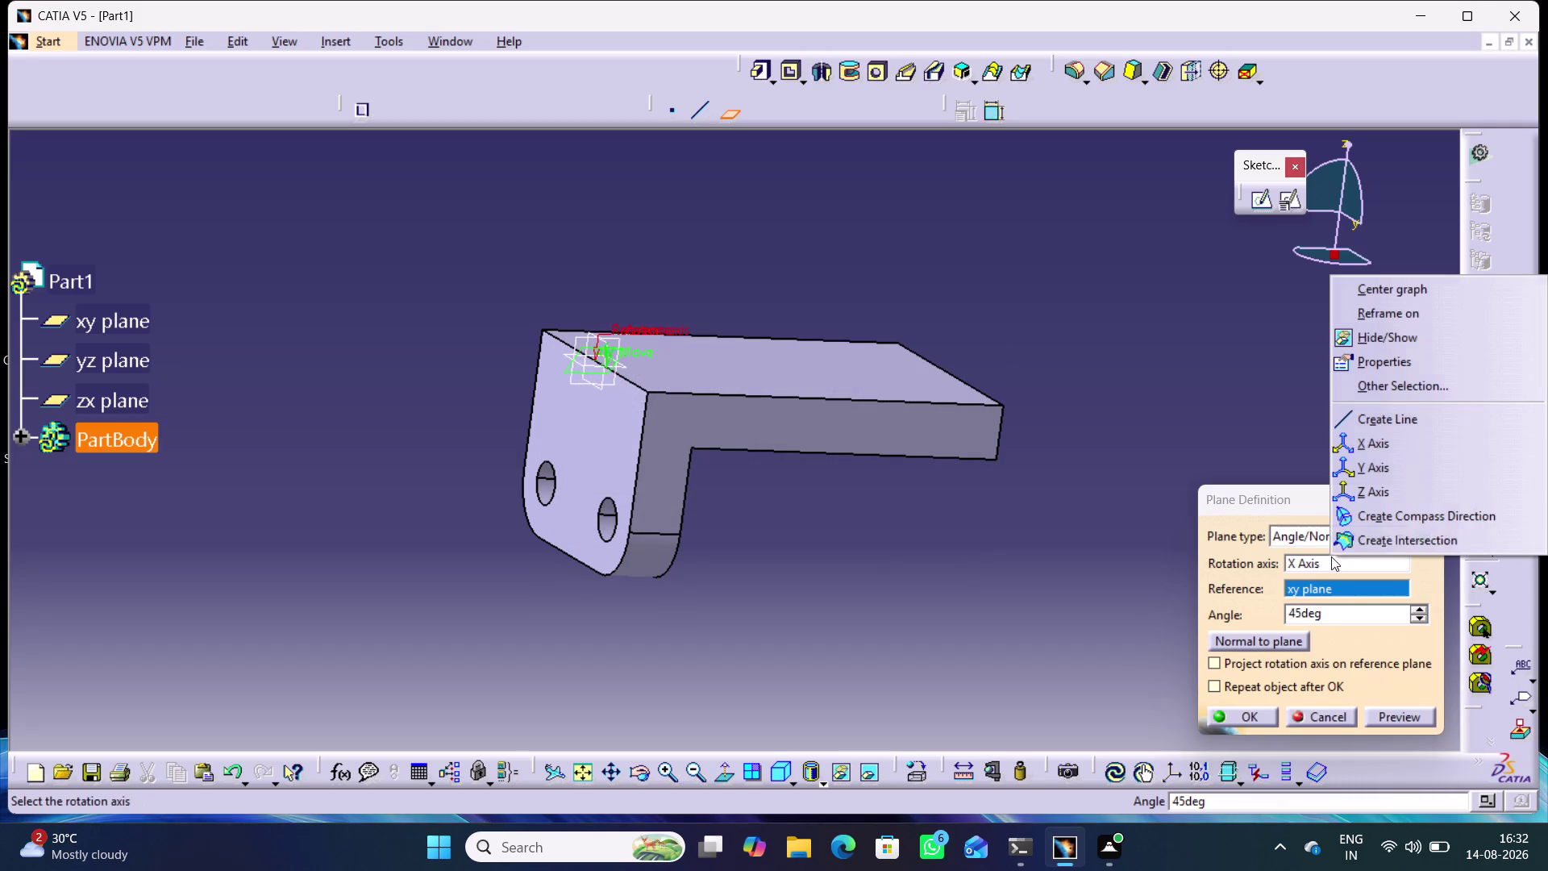
click(1377, 467)
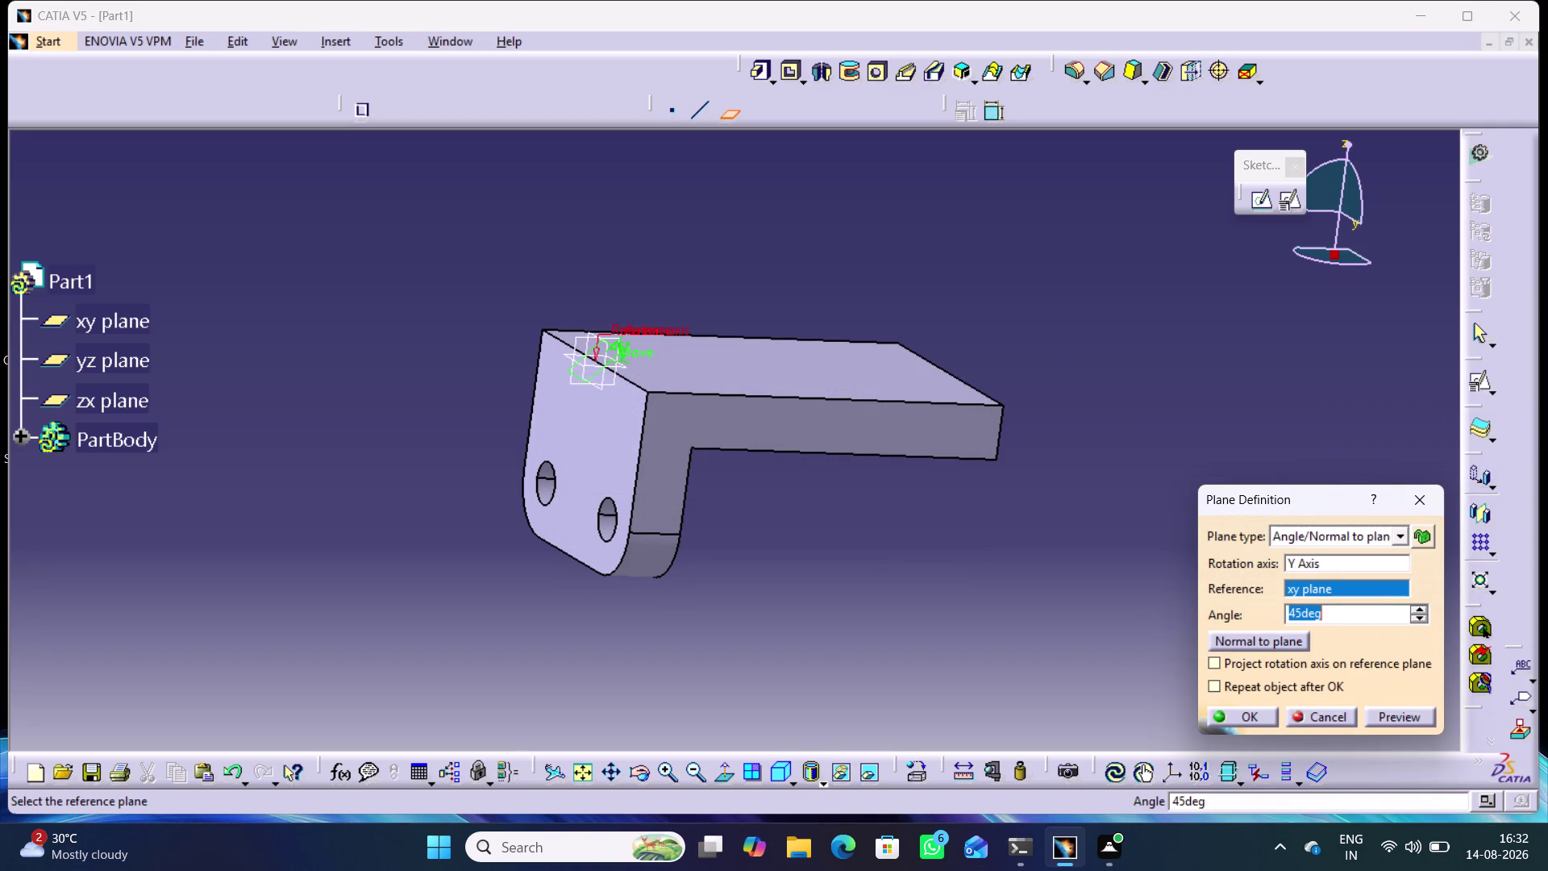
middle_drag(912, 550, 1072, 551)
right_drag(911, 550, 1071, 552)
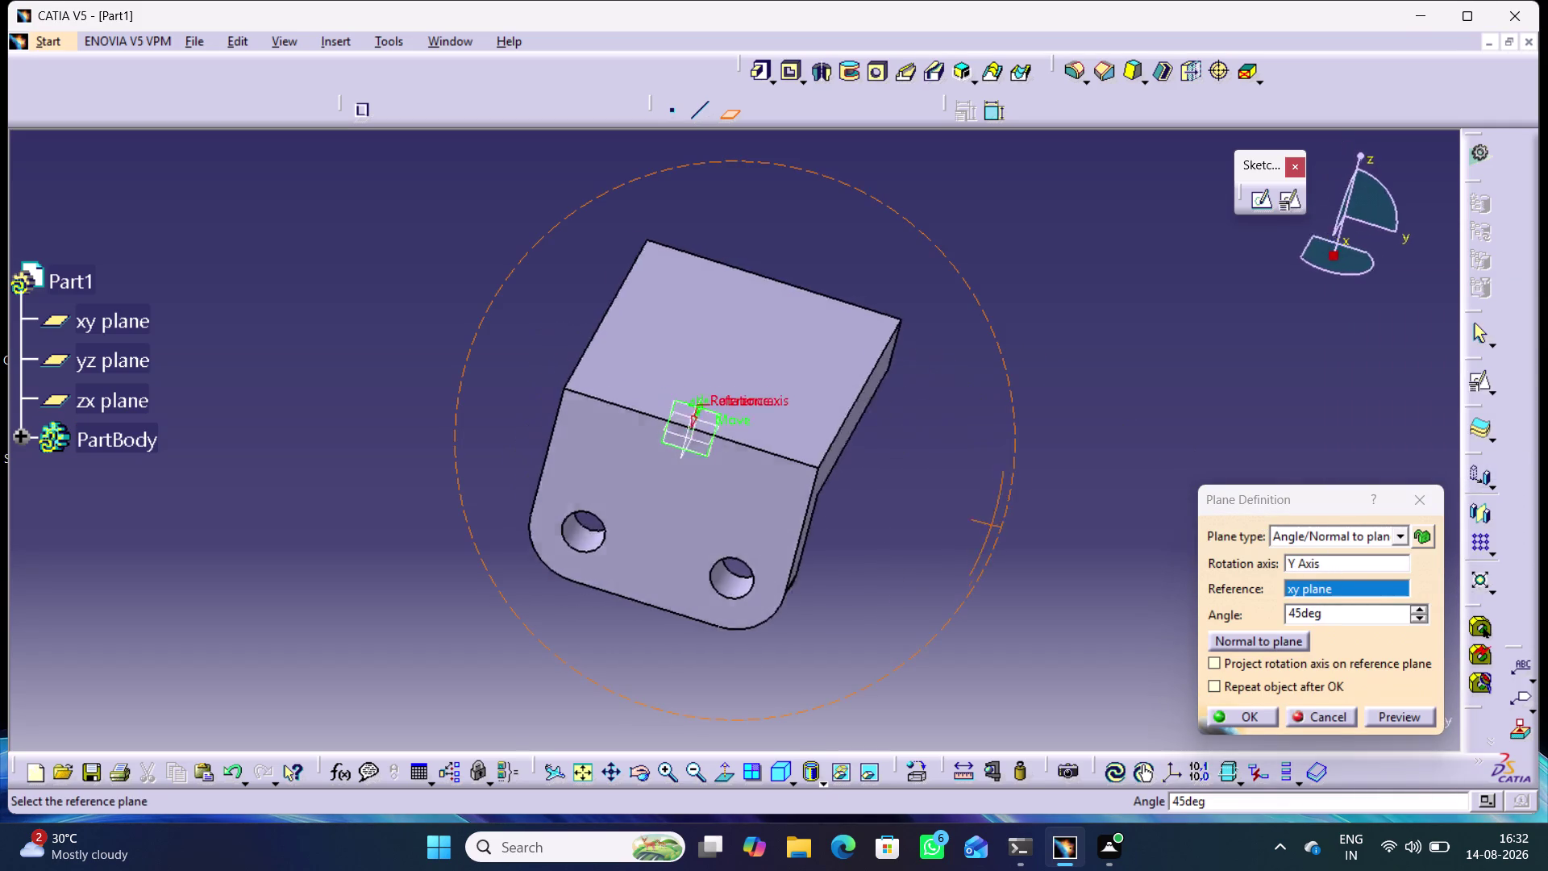
right_drag(1072, 551, 836, 531)
middle_drag(1072, 551, 837, 531)
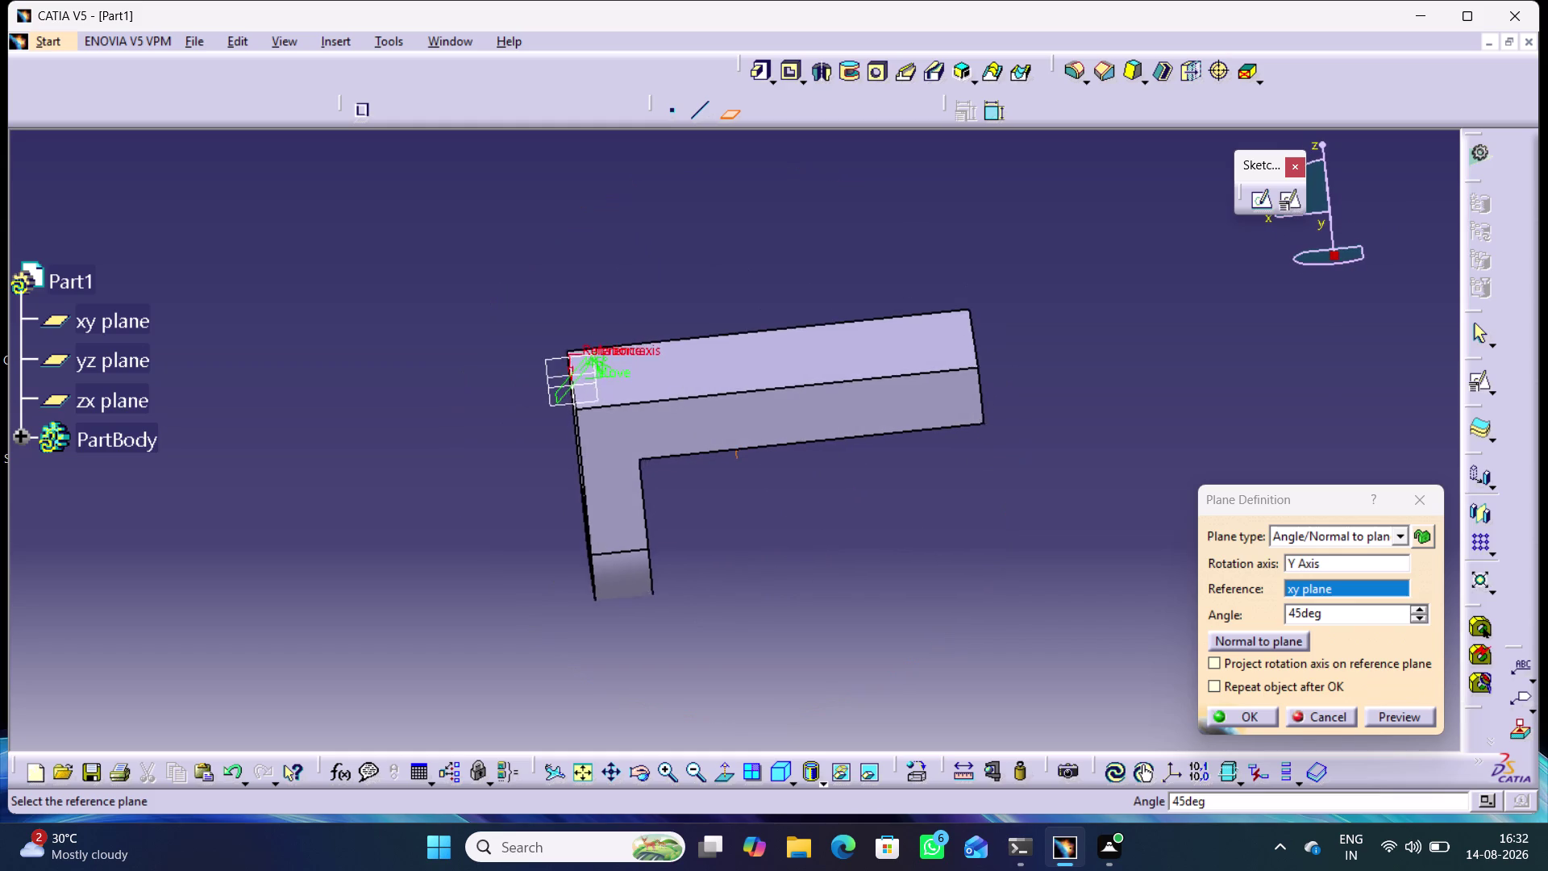
middle_drag(836, 531, 895, 480)
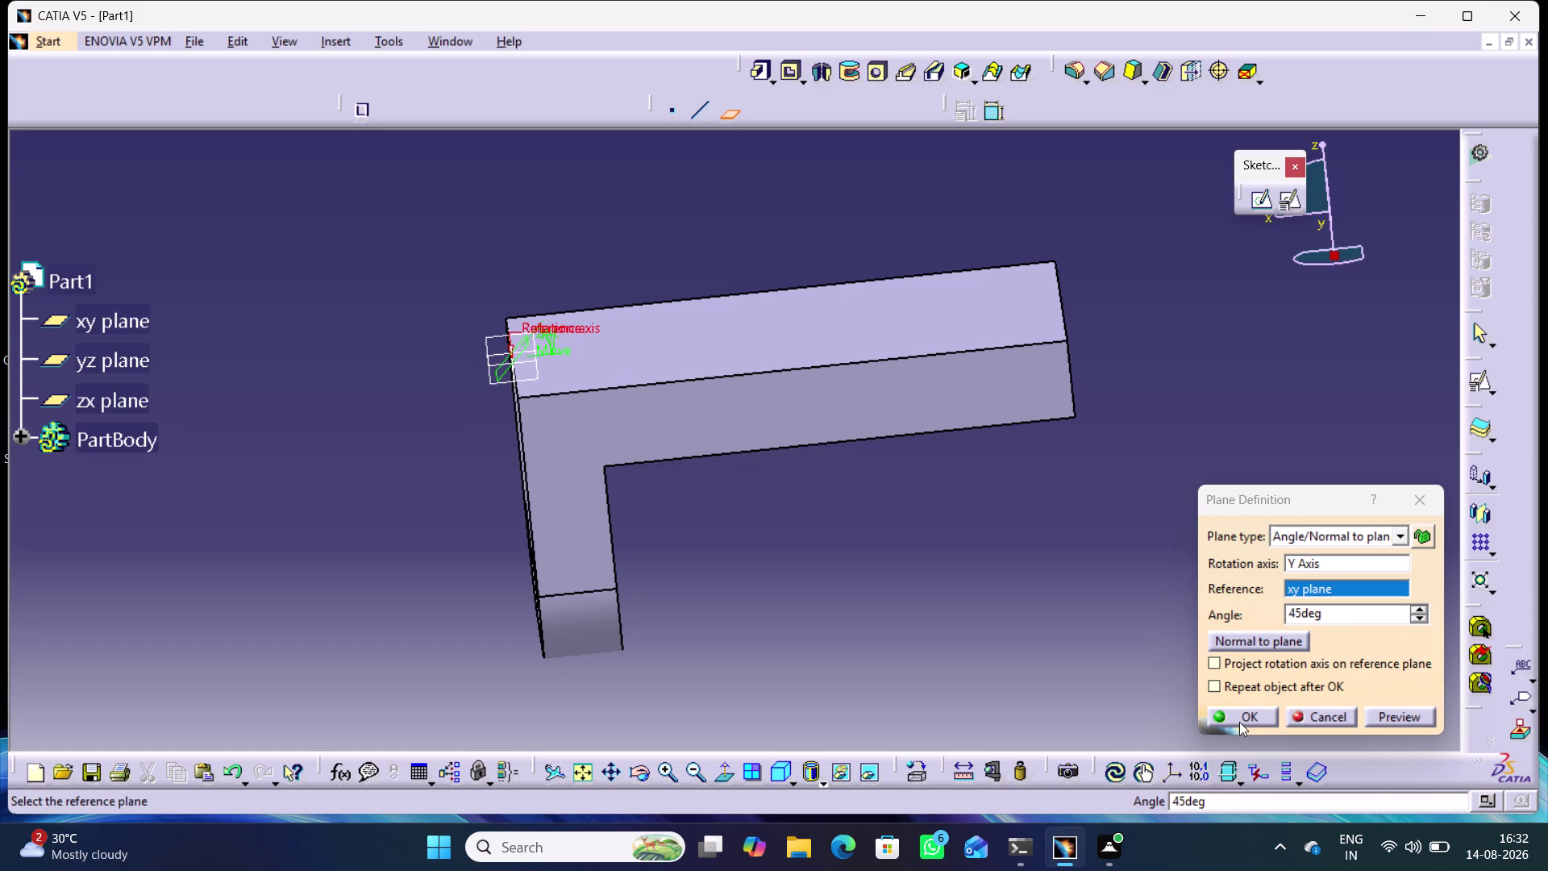
Preview the Y-axis plane at its 90deg angle from several viewpoints.
click(1261, 644)
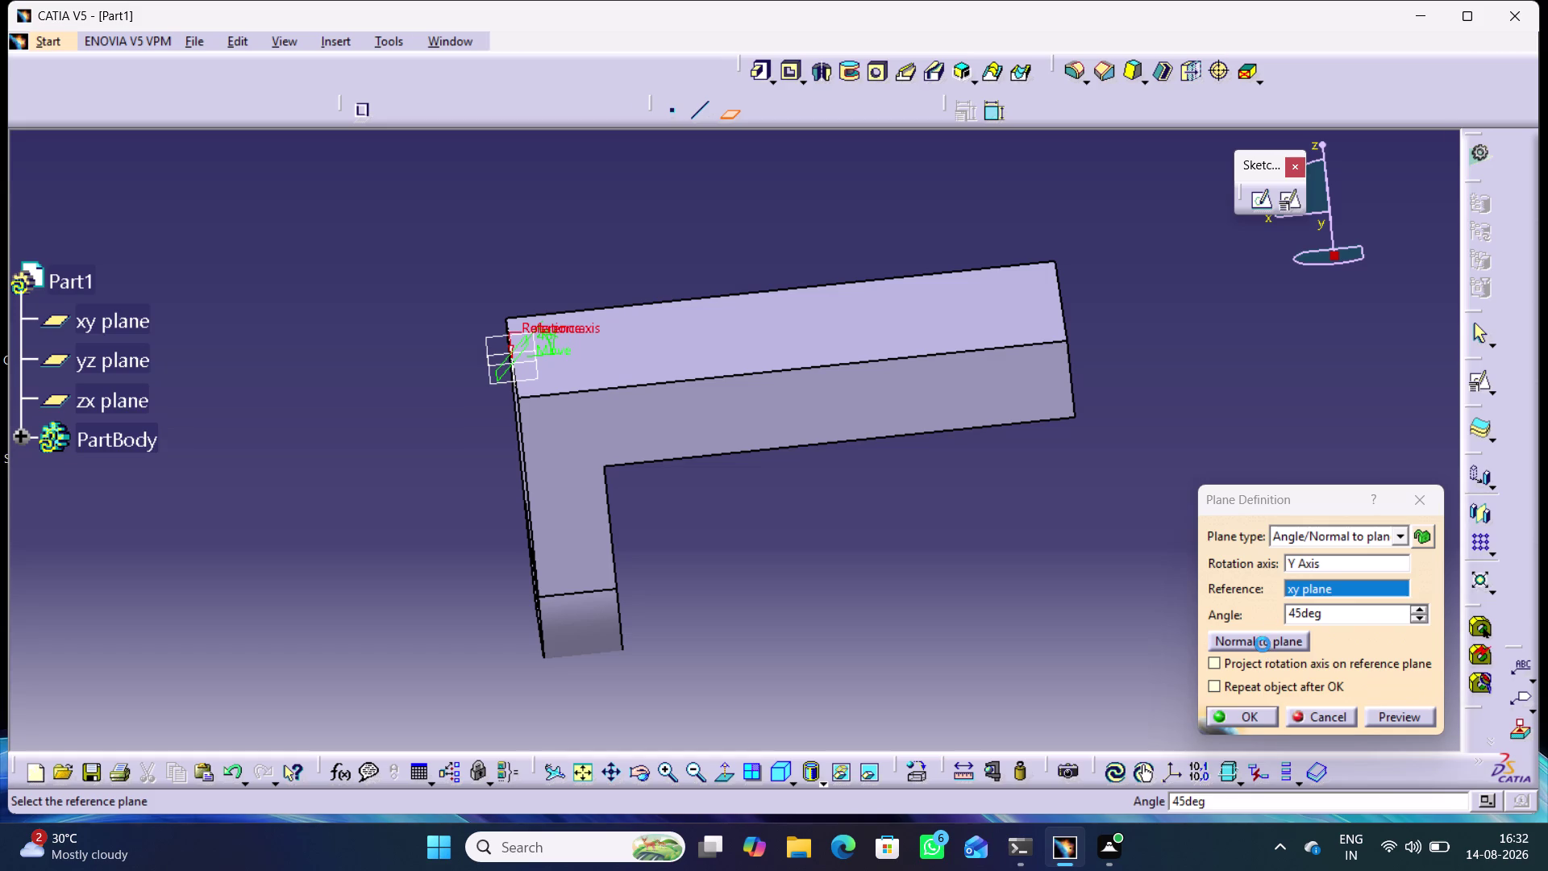
middle_drag(767, 602, 768, 604)
right_drag(768, 603, 923, 655)
middle_drag(768, 603, 923, 657)
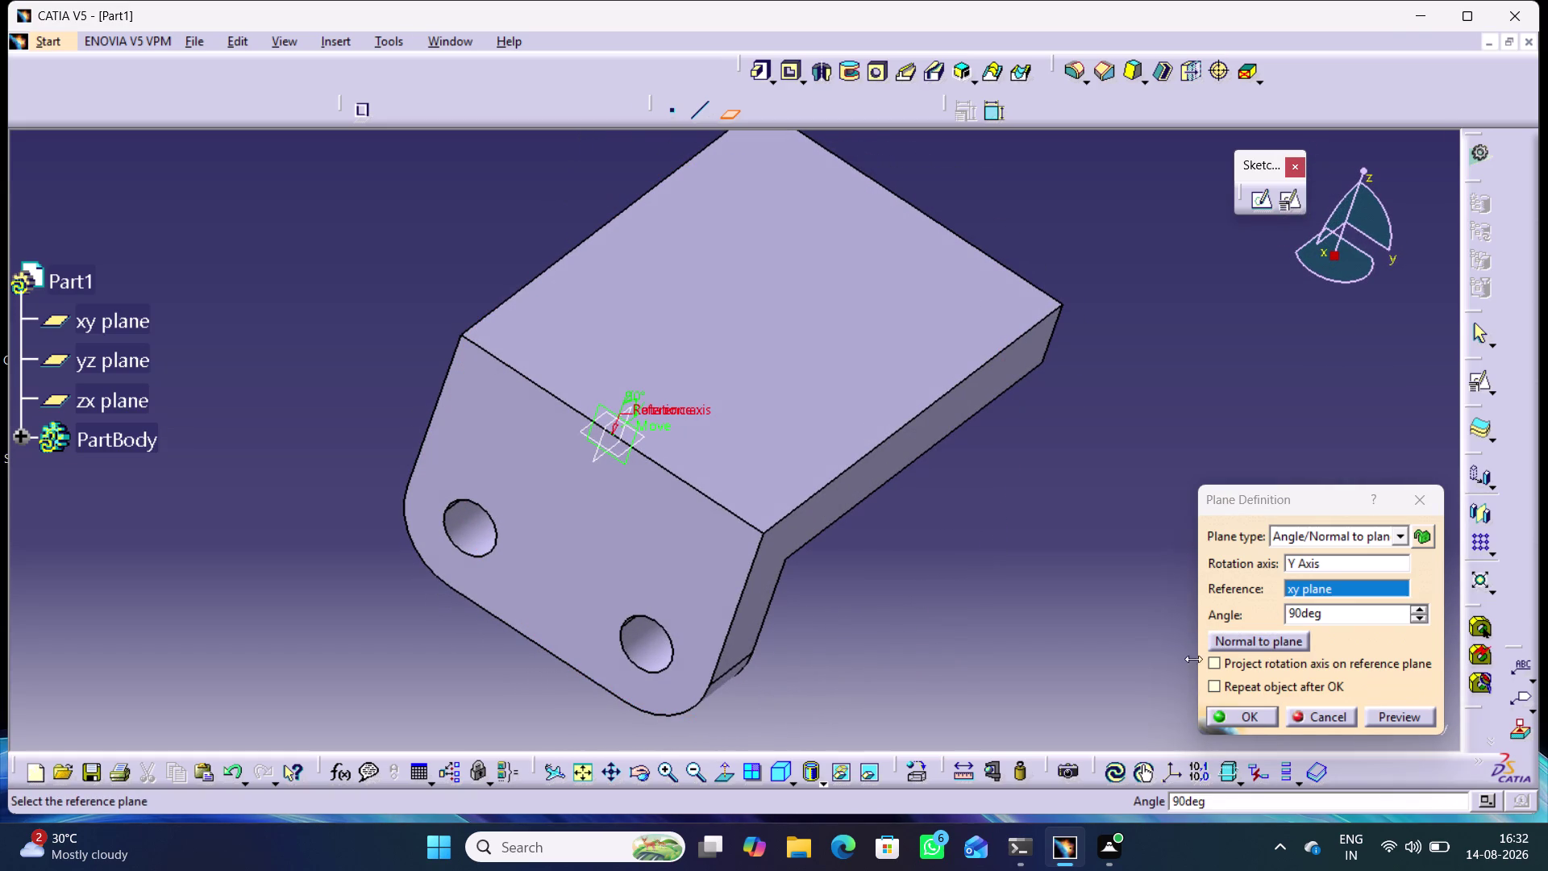
click(1237, 640)
middle_drag(1046, 631, 1015, 600)
right_drag(1046, 630, 1016, 600)
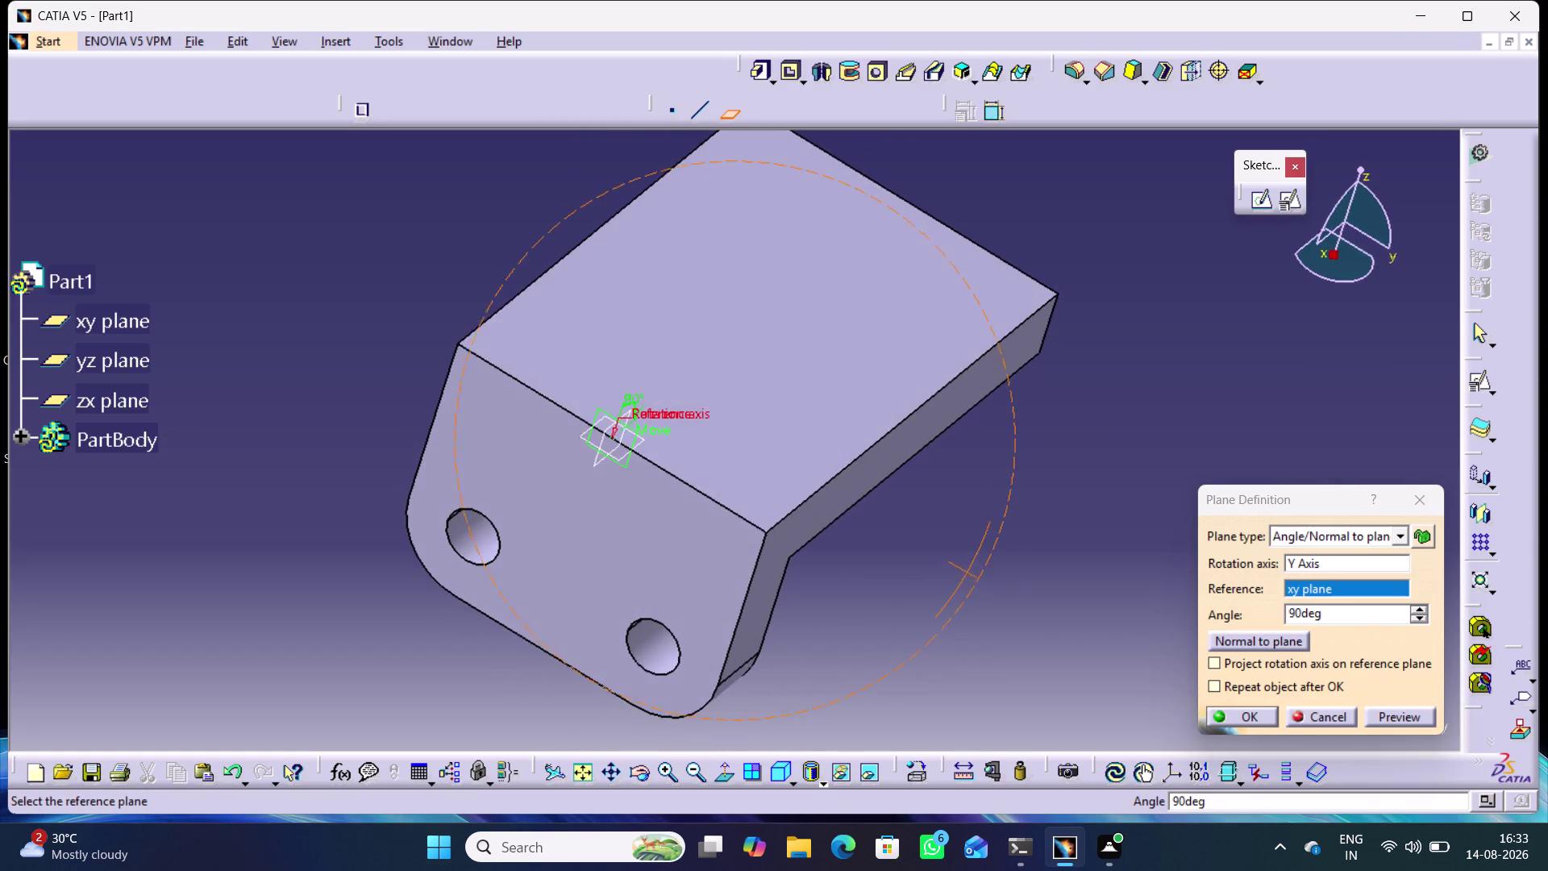
middle_drag(1016, 600, 795, 564)
right_drag(1016, 600, 795, 564)
click(858, 586)
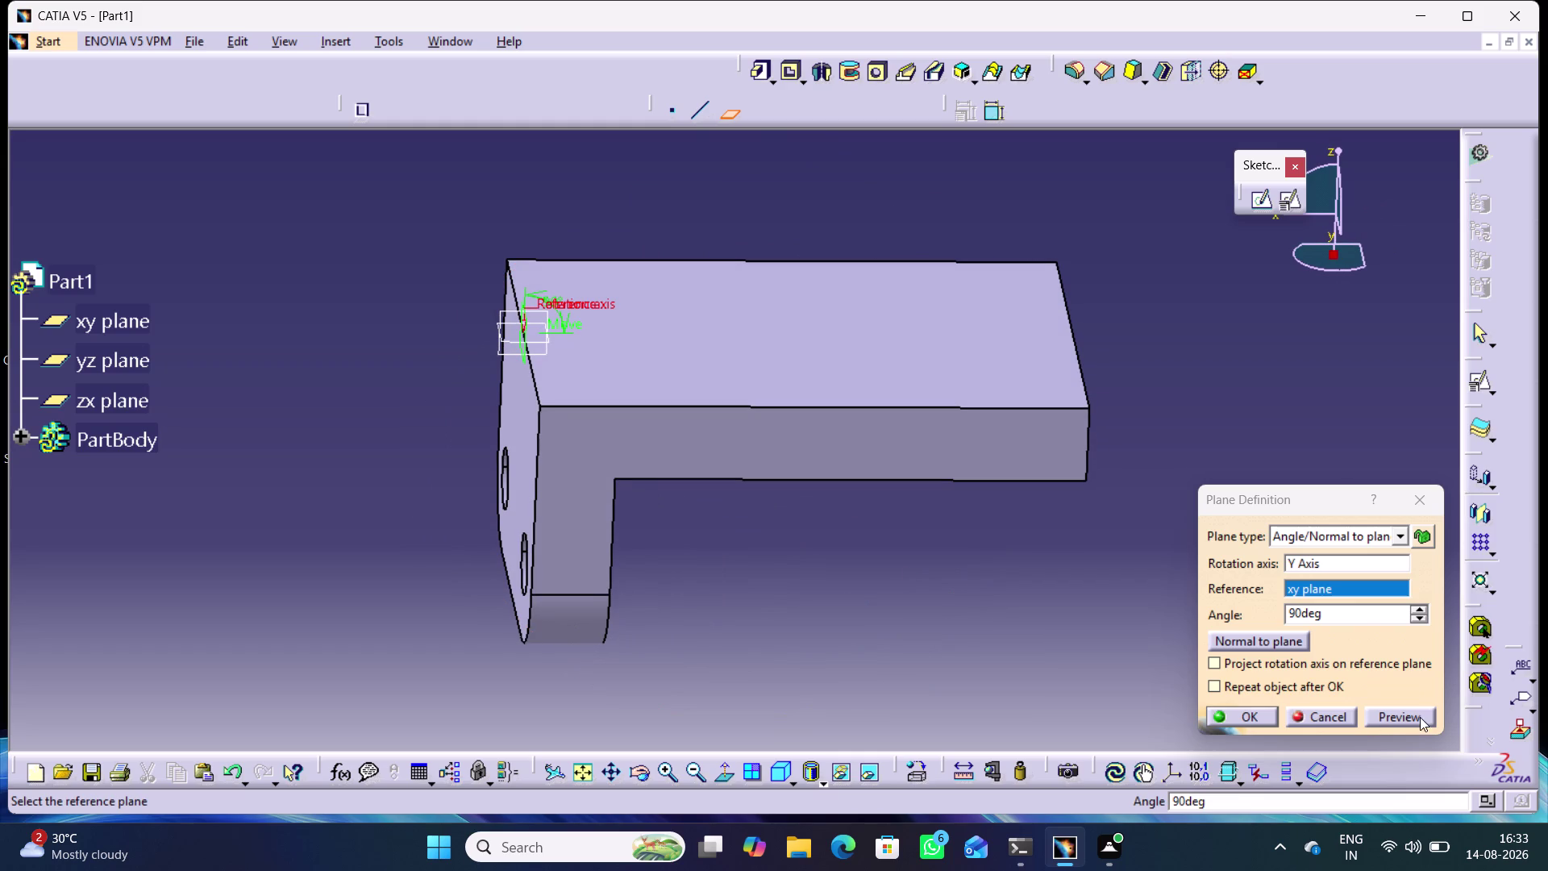
click(1401, 714)
middle_drag(907, 601, 1063, 554)
right_drag(908, 602, 1064, 554)
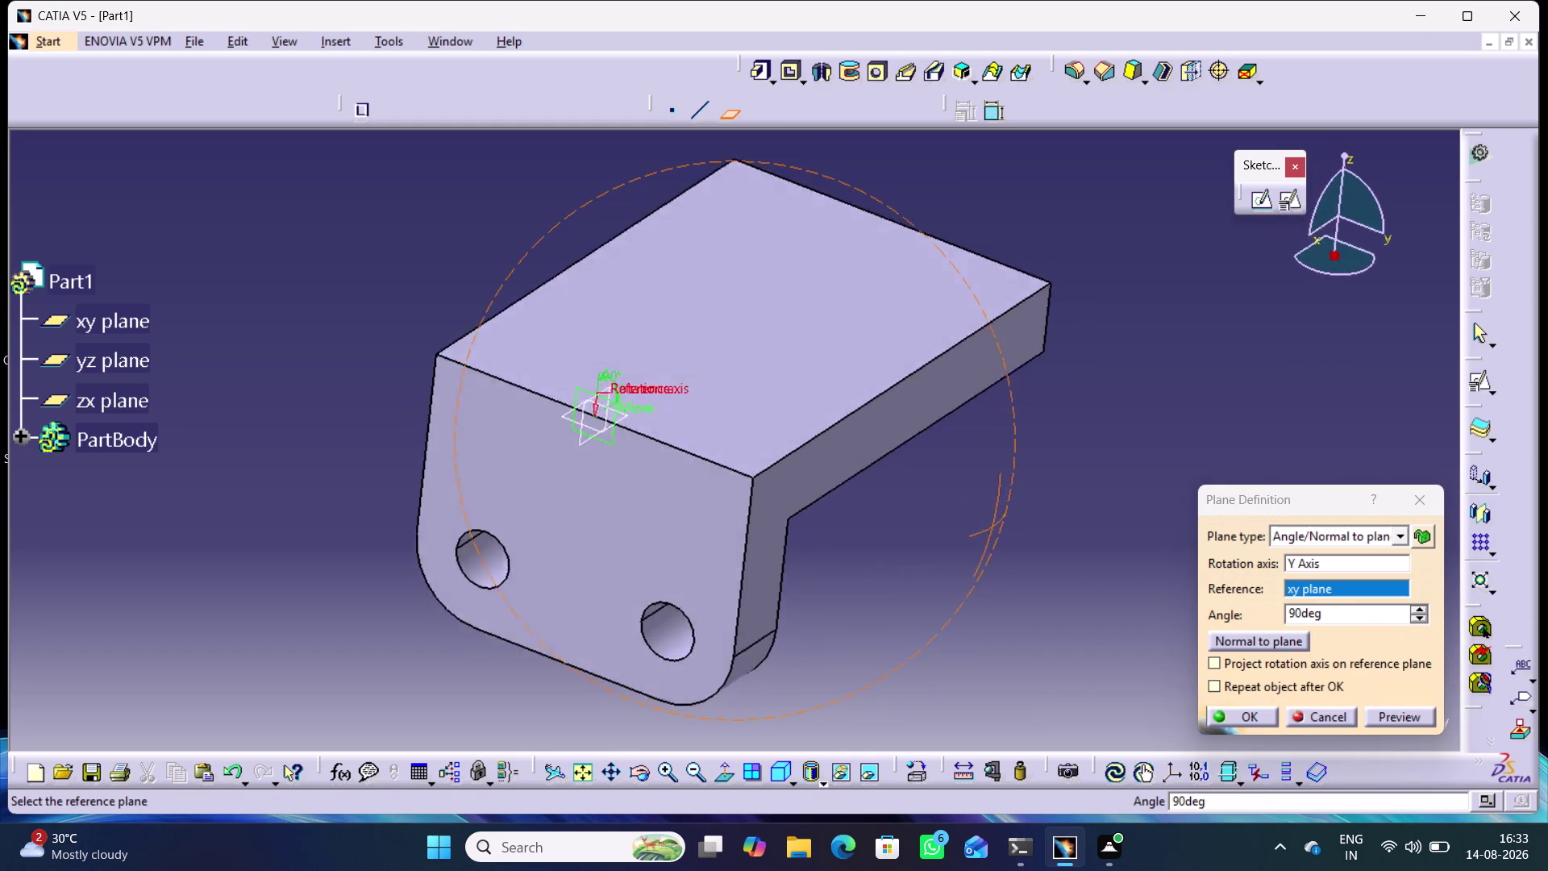
middle_drag(1064, 554, 1040, 532)
right_drag(1063, 553, 1042, 537)
middle_drag(469, 598, 338, 556)
right_drag(469, 599, 353, 552)
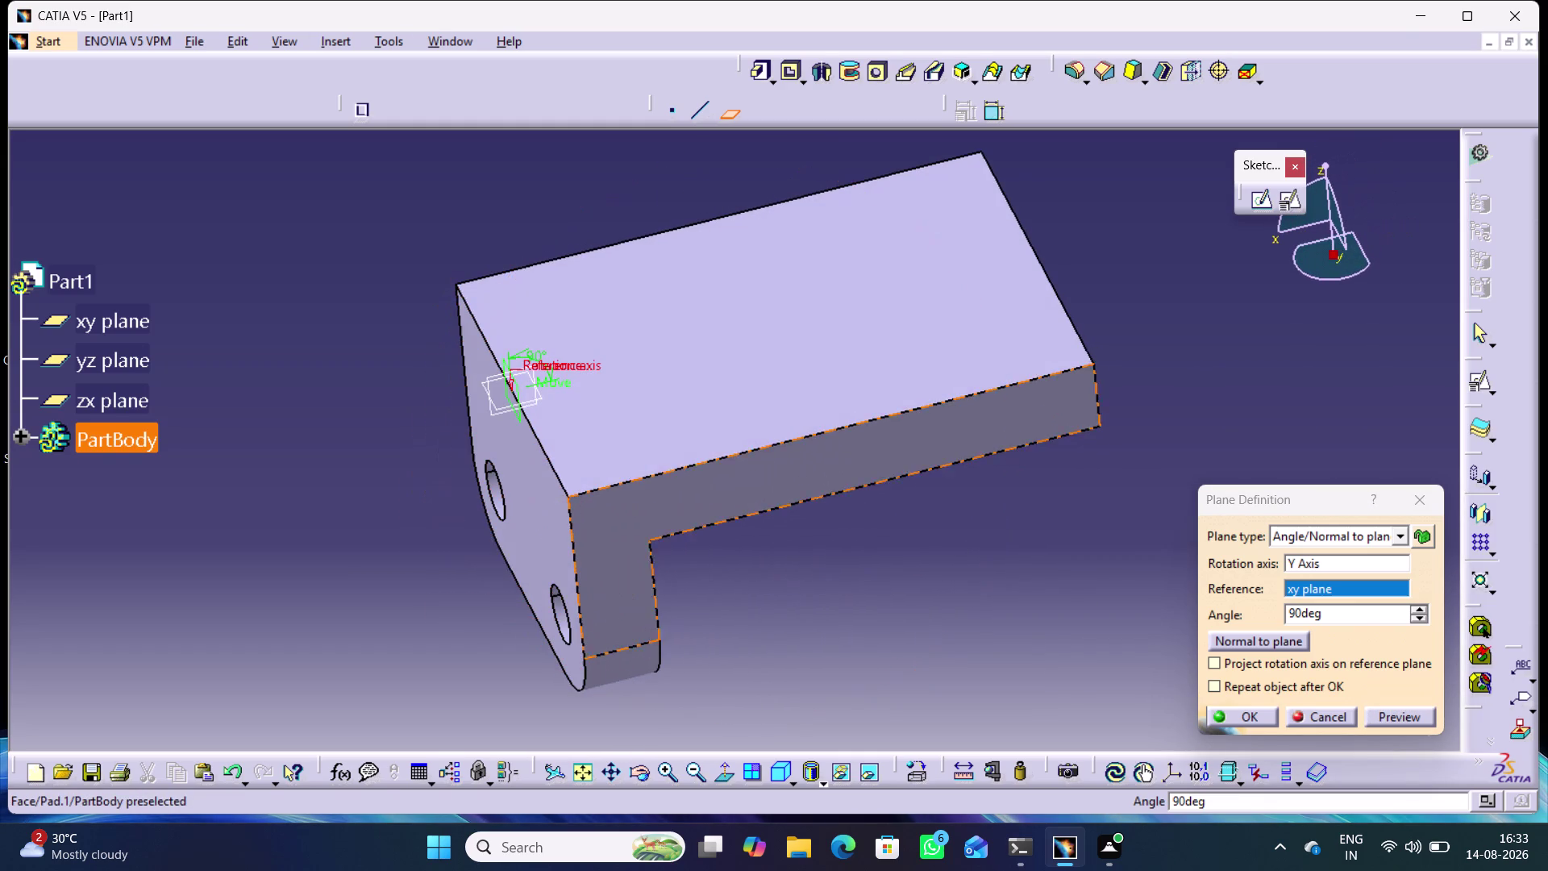
middle_drag(723, 592, 705, 436)
right_drag(723, 592, 630, 435)
middle_drag(711, 406, 630, 435)
Change the plane angle from 90deg to 45deg and check the tilted preview.
drag(1325, 619, 1269, 607)
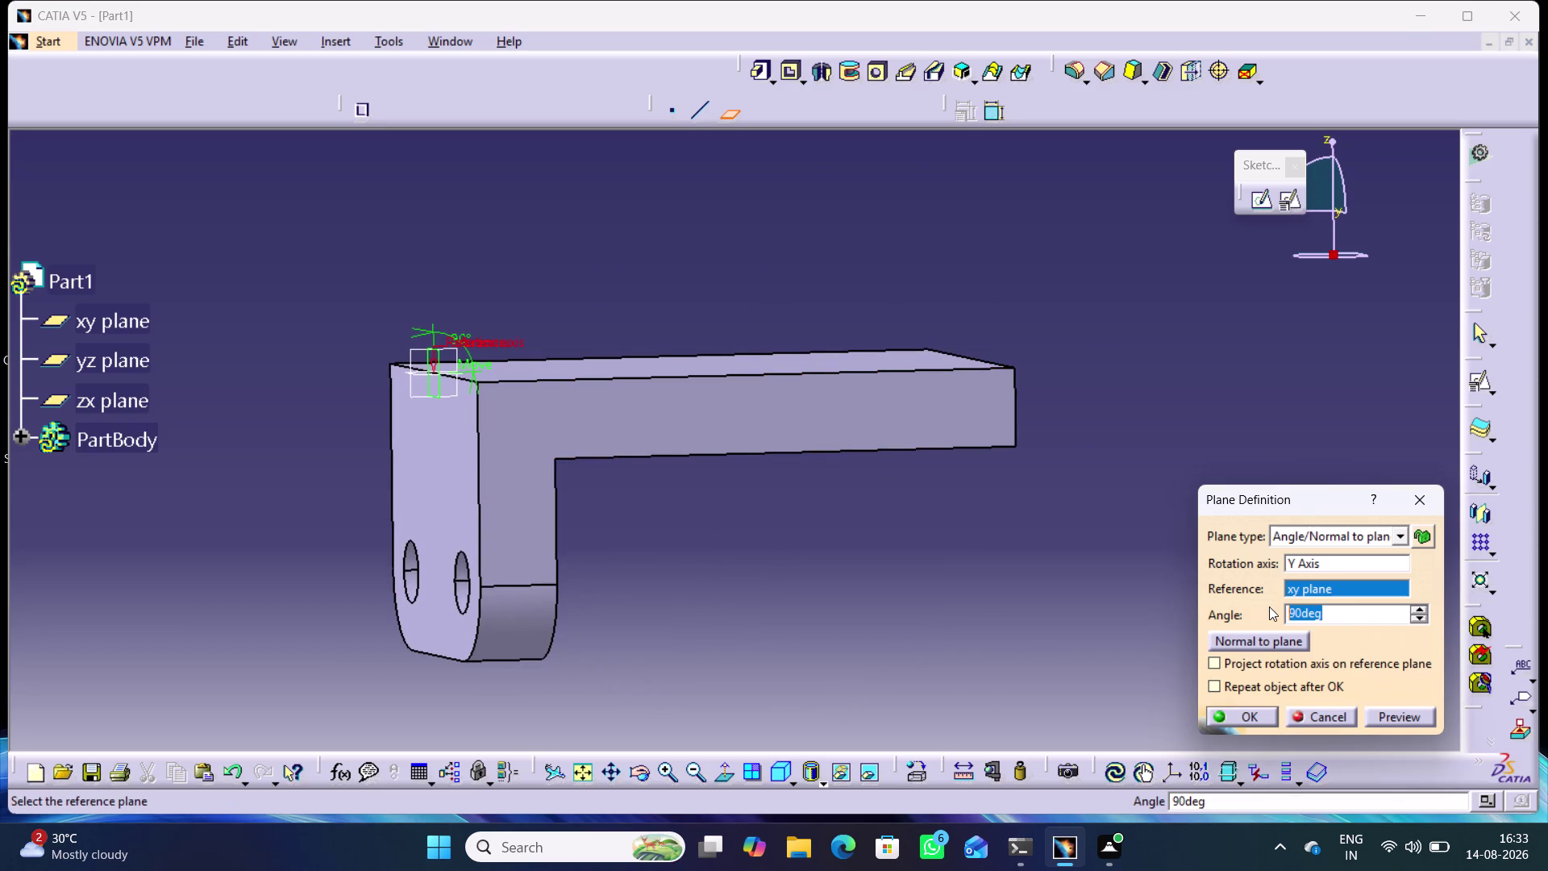
text(45)
click(1016, 581)
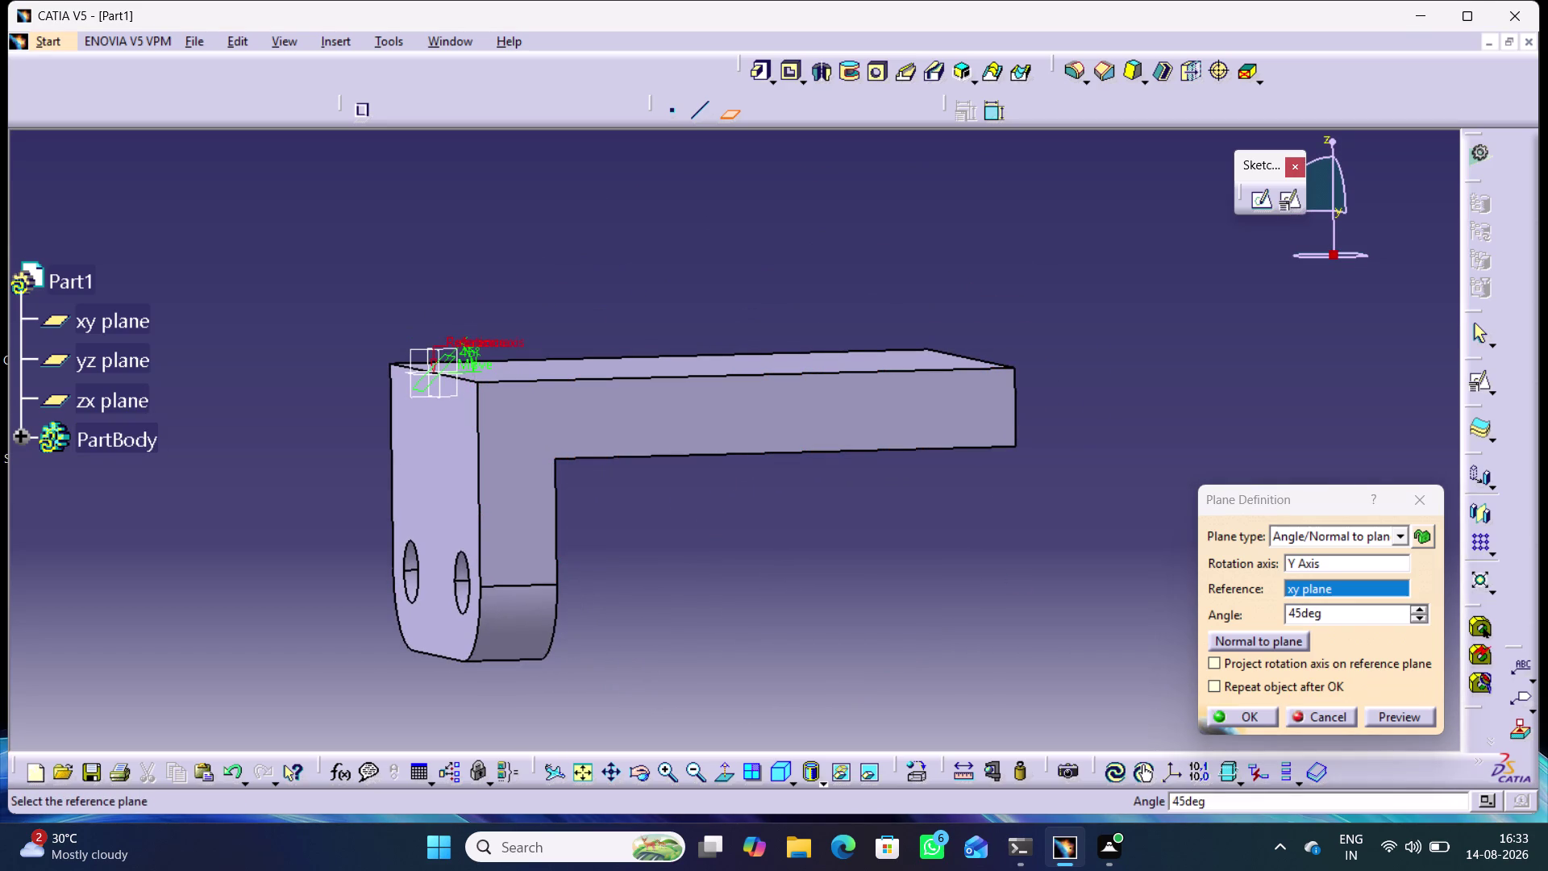
middle_drag(883, 569, 841, 568)
right_drag(883, 570, 841, 568)
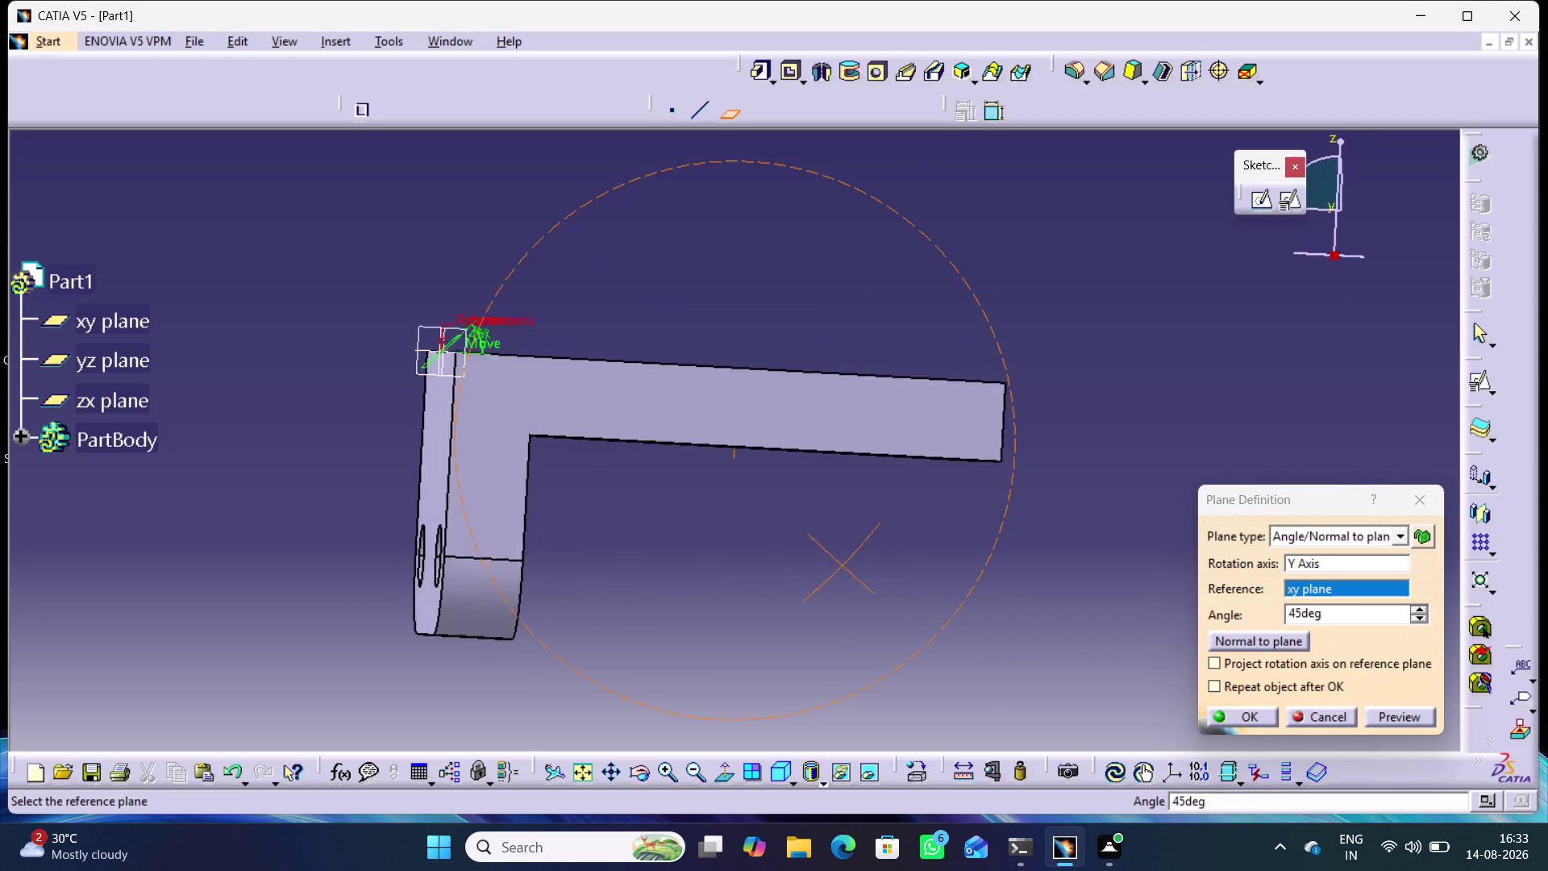
middle_drag(841, 569, 870, 549)
right_drag(840, 568, 870, 548)
middle_drag(373, 414, 362, 432)
right_drag(373, 414, 363, 432)
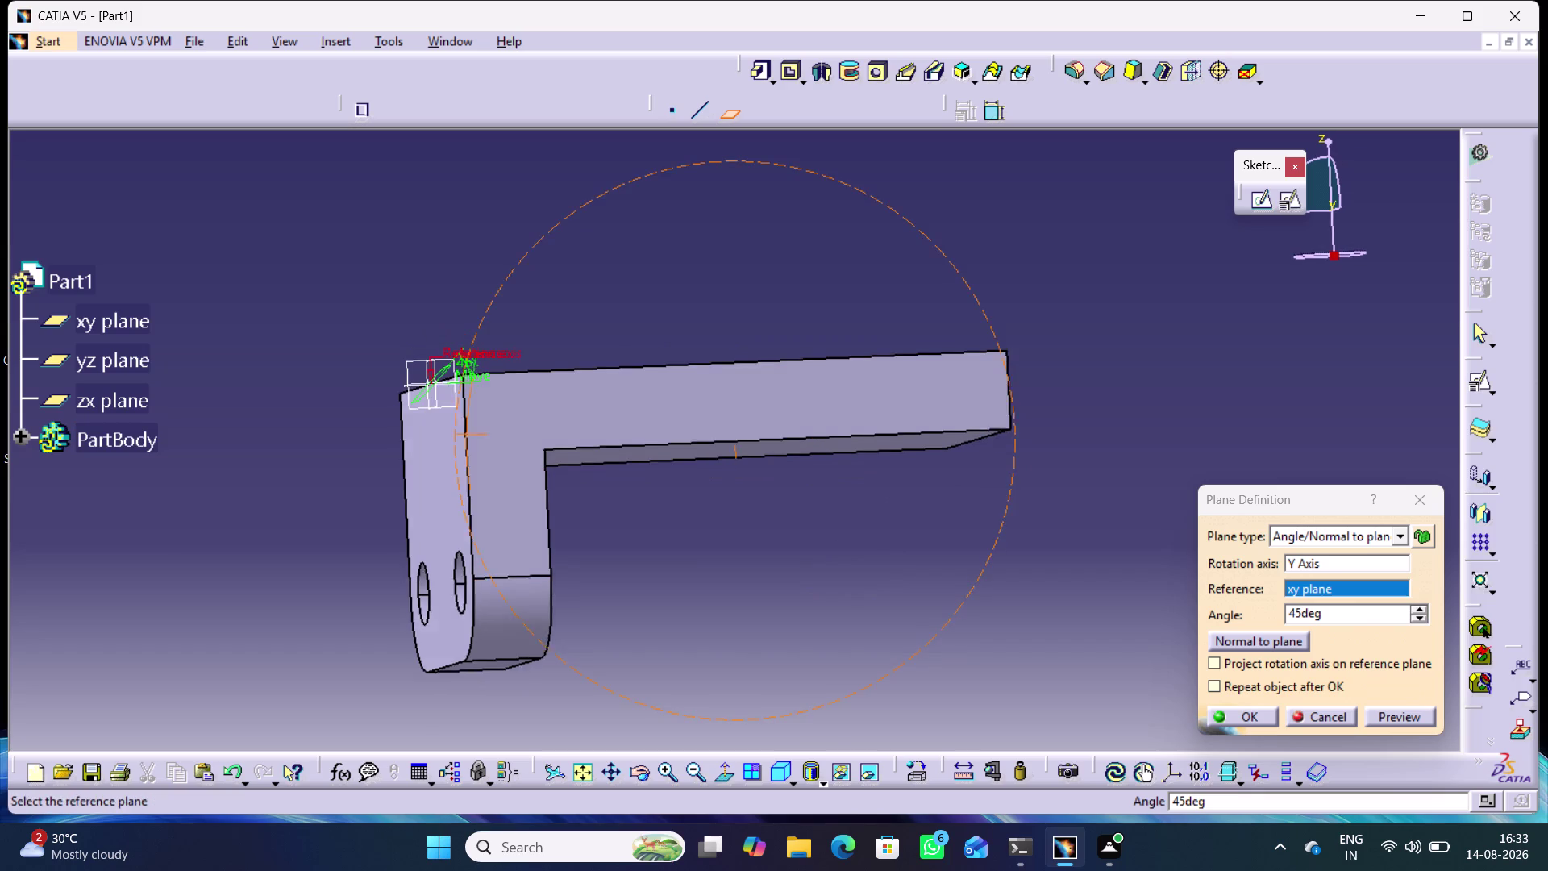
middle_drag(363, 432, 356, 446)
right_drag(363, 432, 356, 446)
middle_drag(873, 531, 792, 569)
right_drag(874, 531, 792, 568)
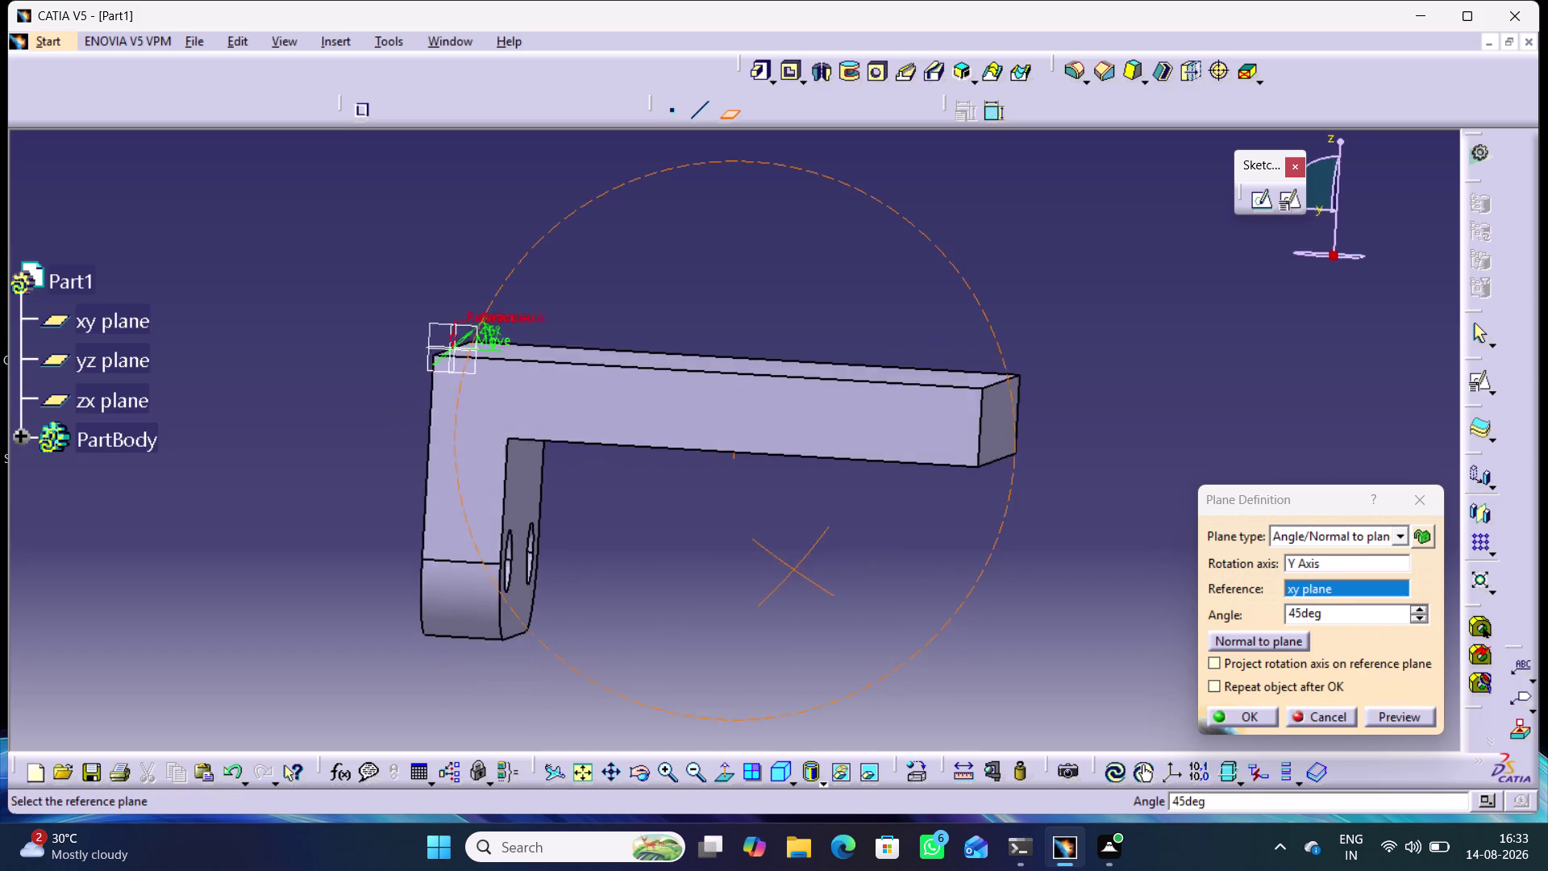
middle_drag(793, 569, 804, 572)
right_drag(793, 569, 804, 572)
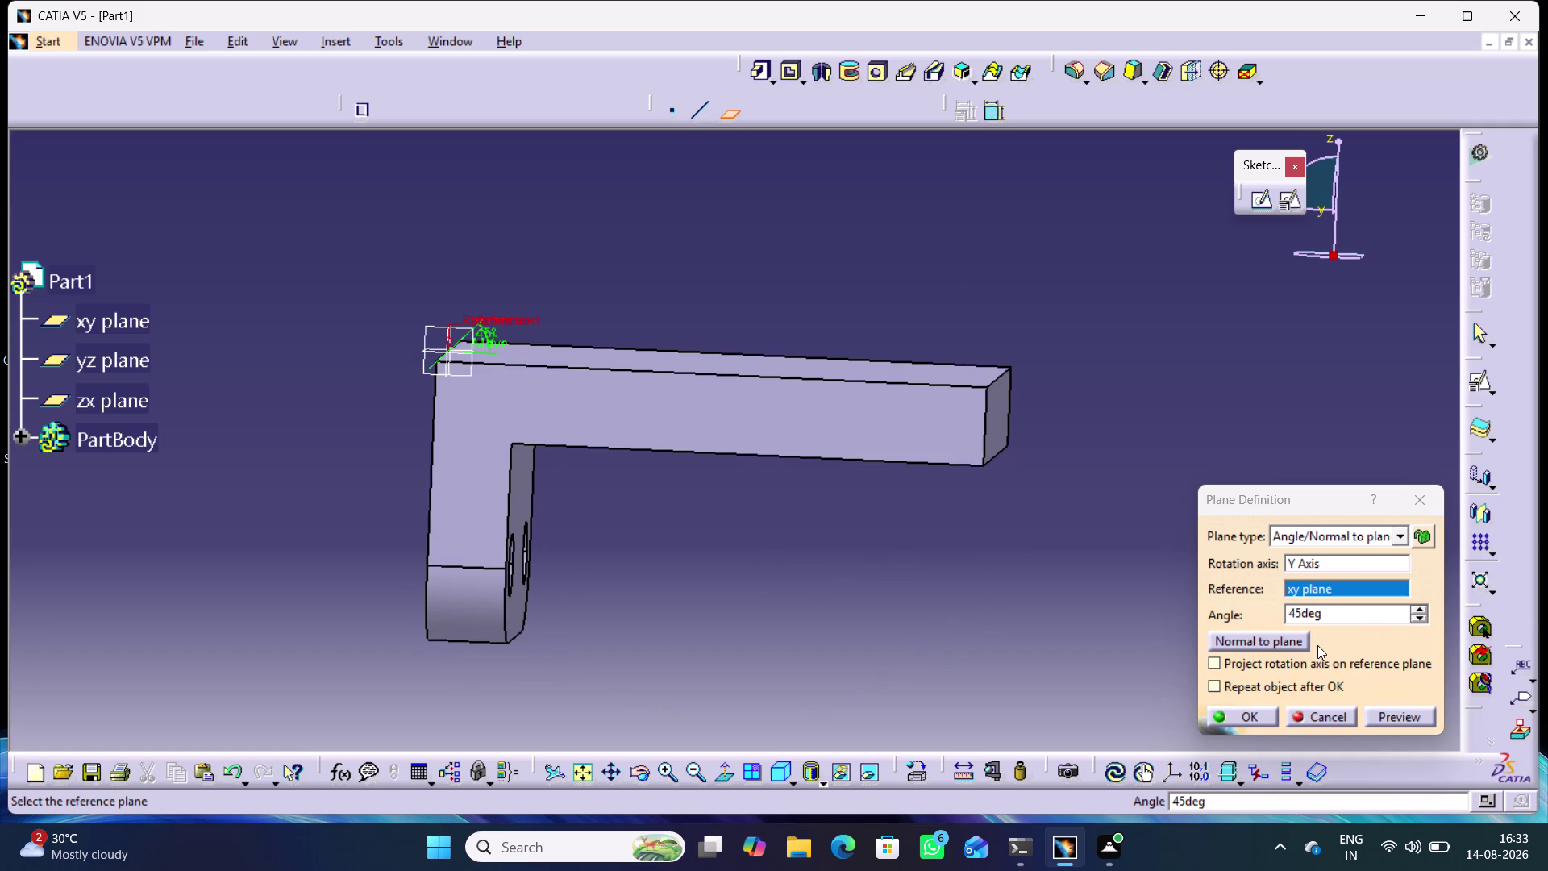
click(1401, 539)
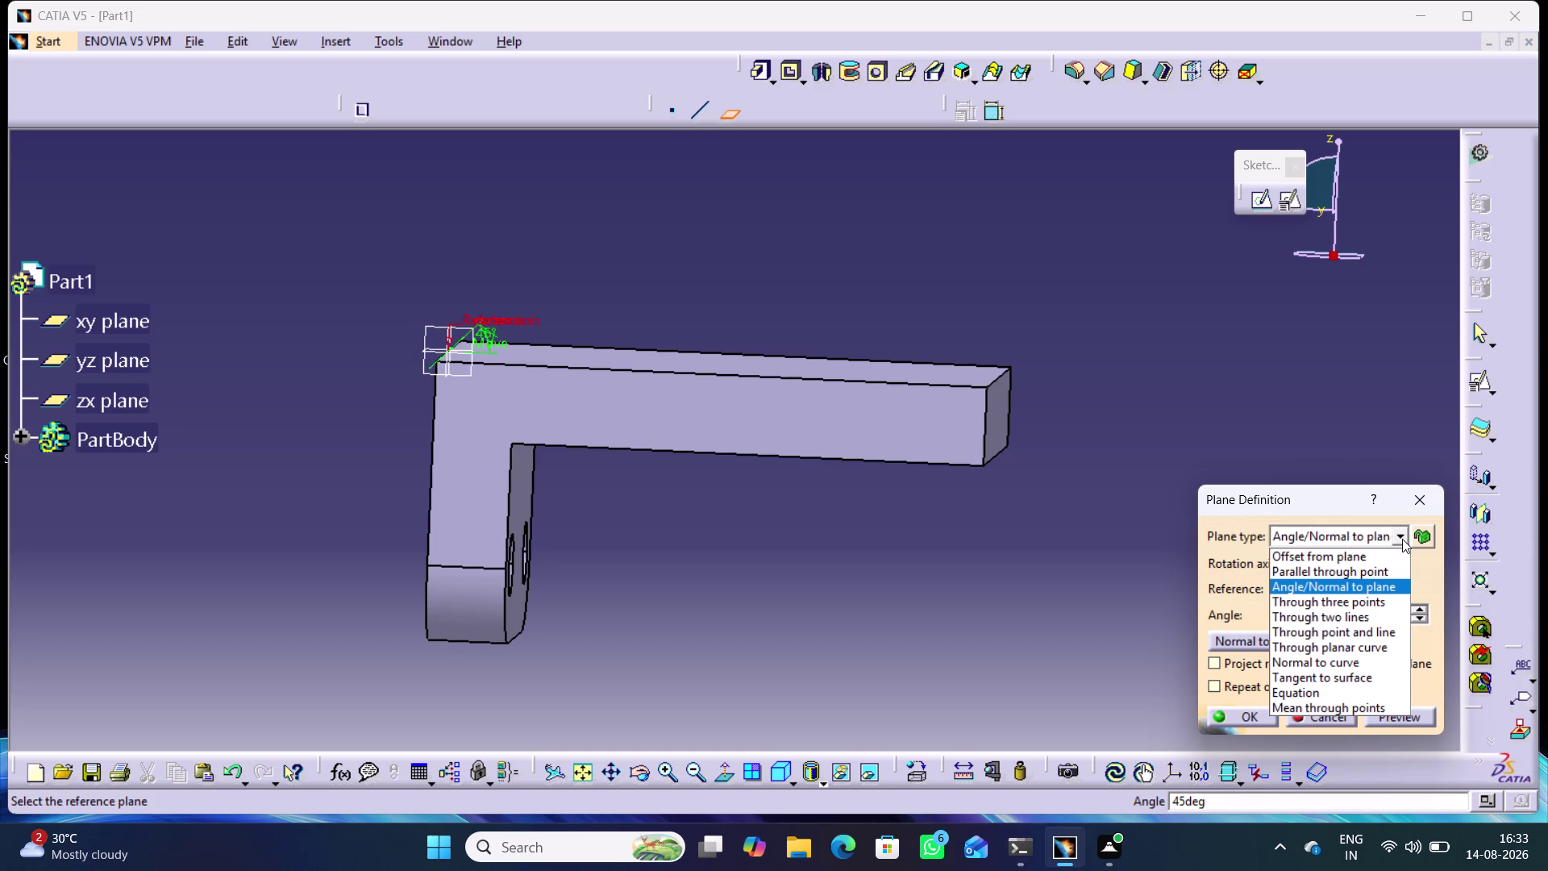
click(1322, 412)
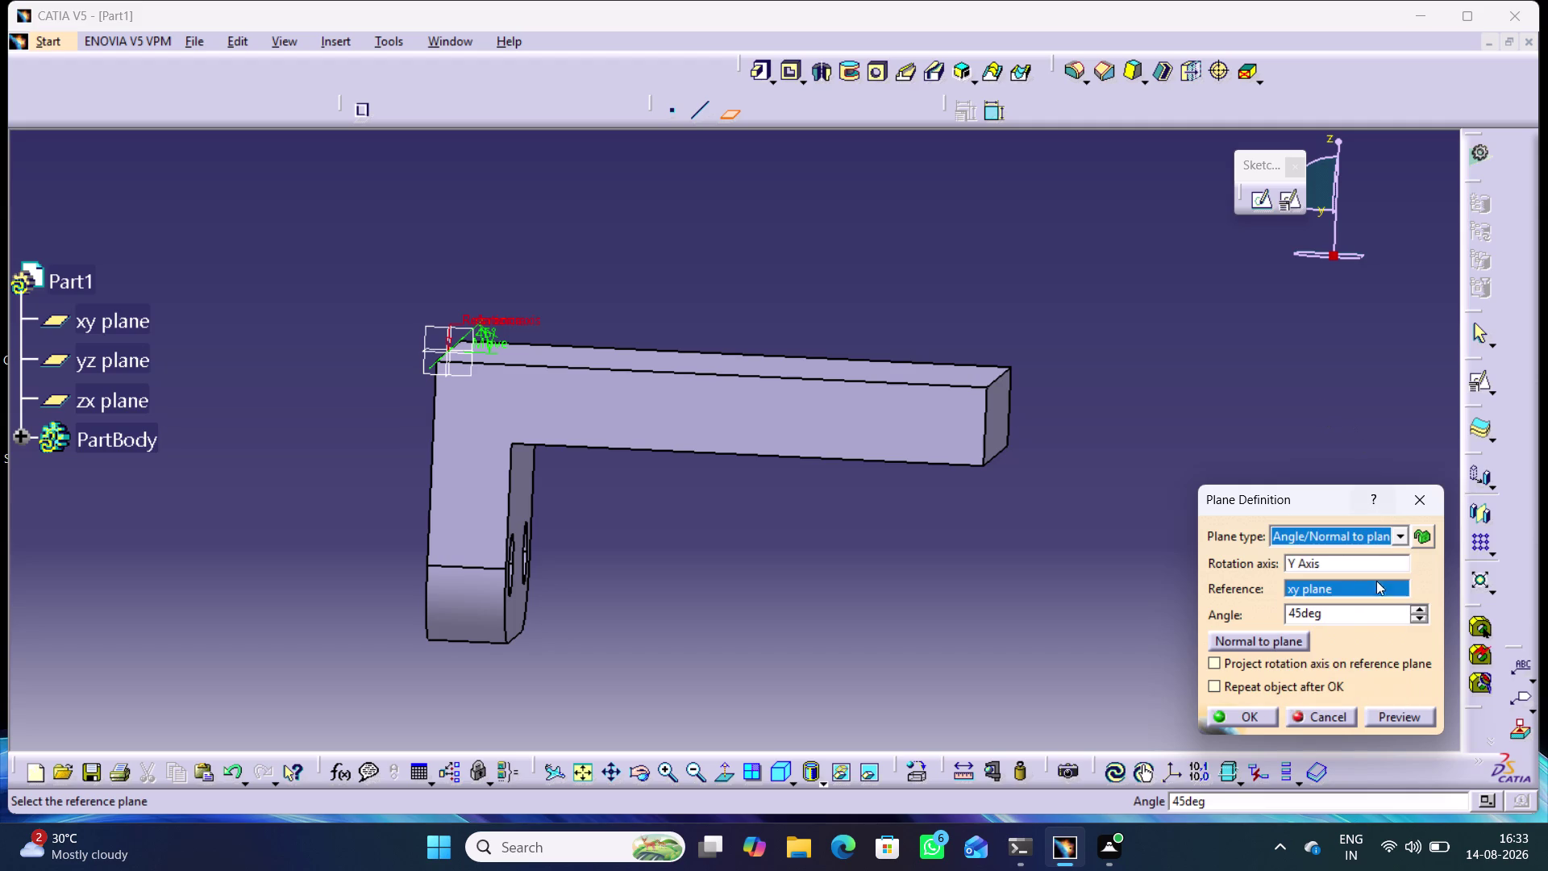
Confirm the 45° plane and select the new Plane.1 in the expanded tree.
click(1393, 714)
click(1265, 717)
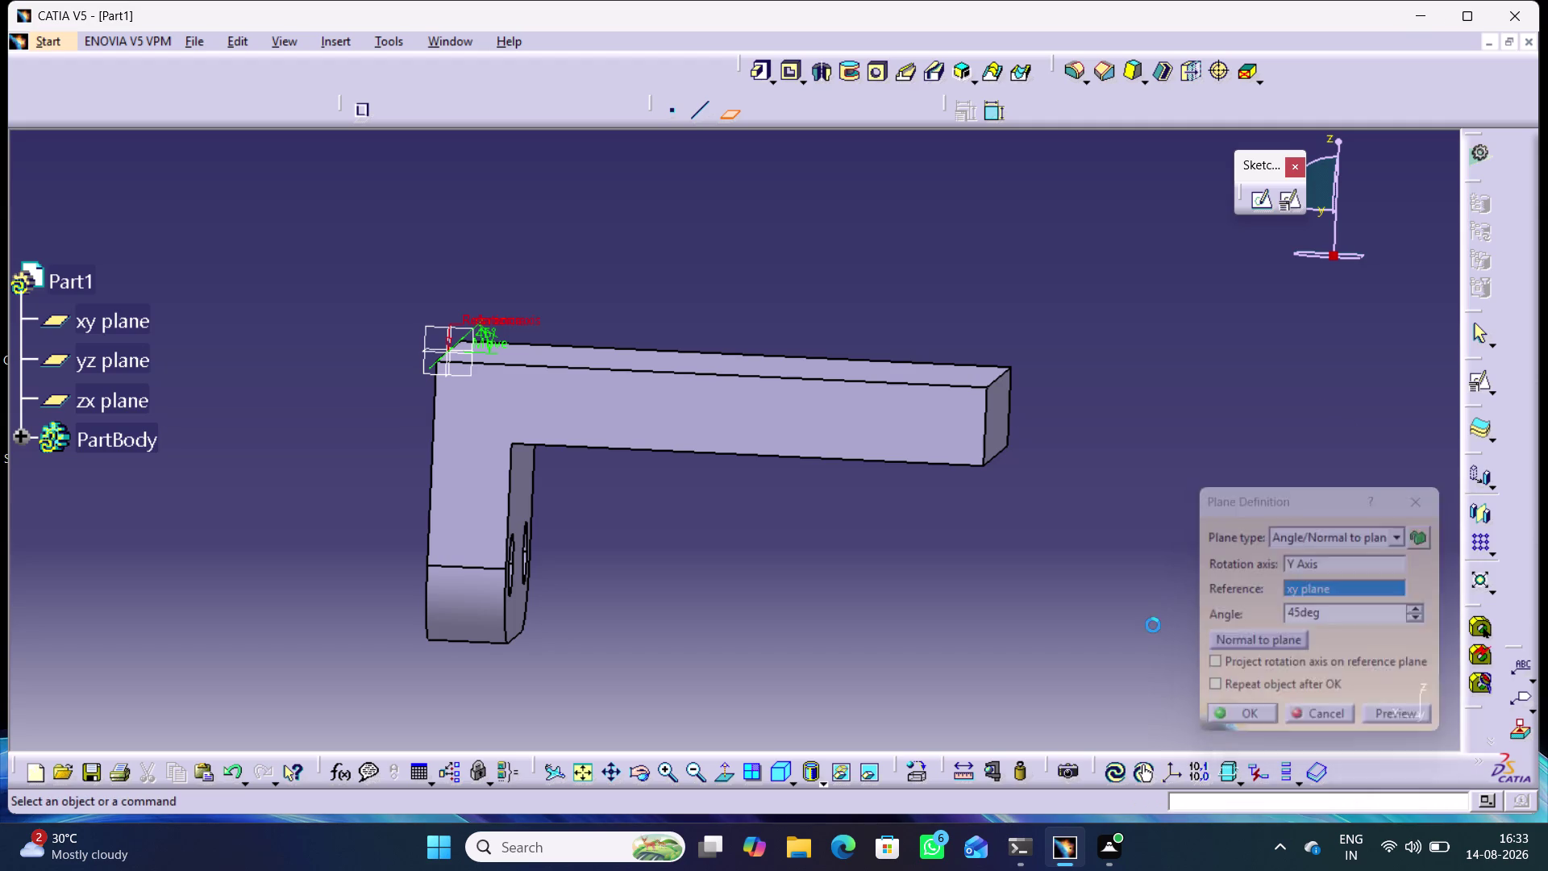
middle_drag(345, 466, 659, 479)
right_drag(345, 466, 659, 478)
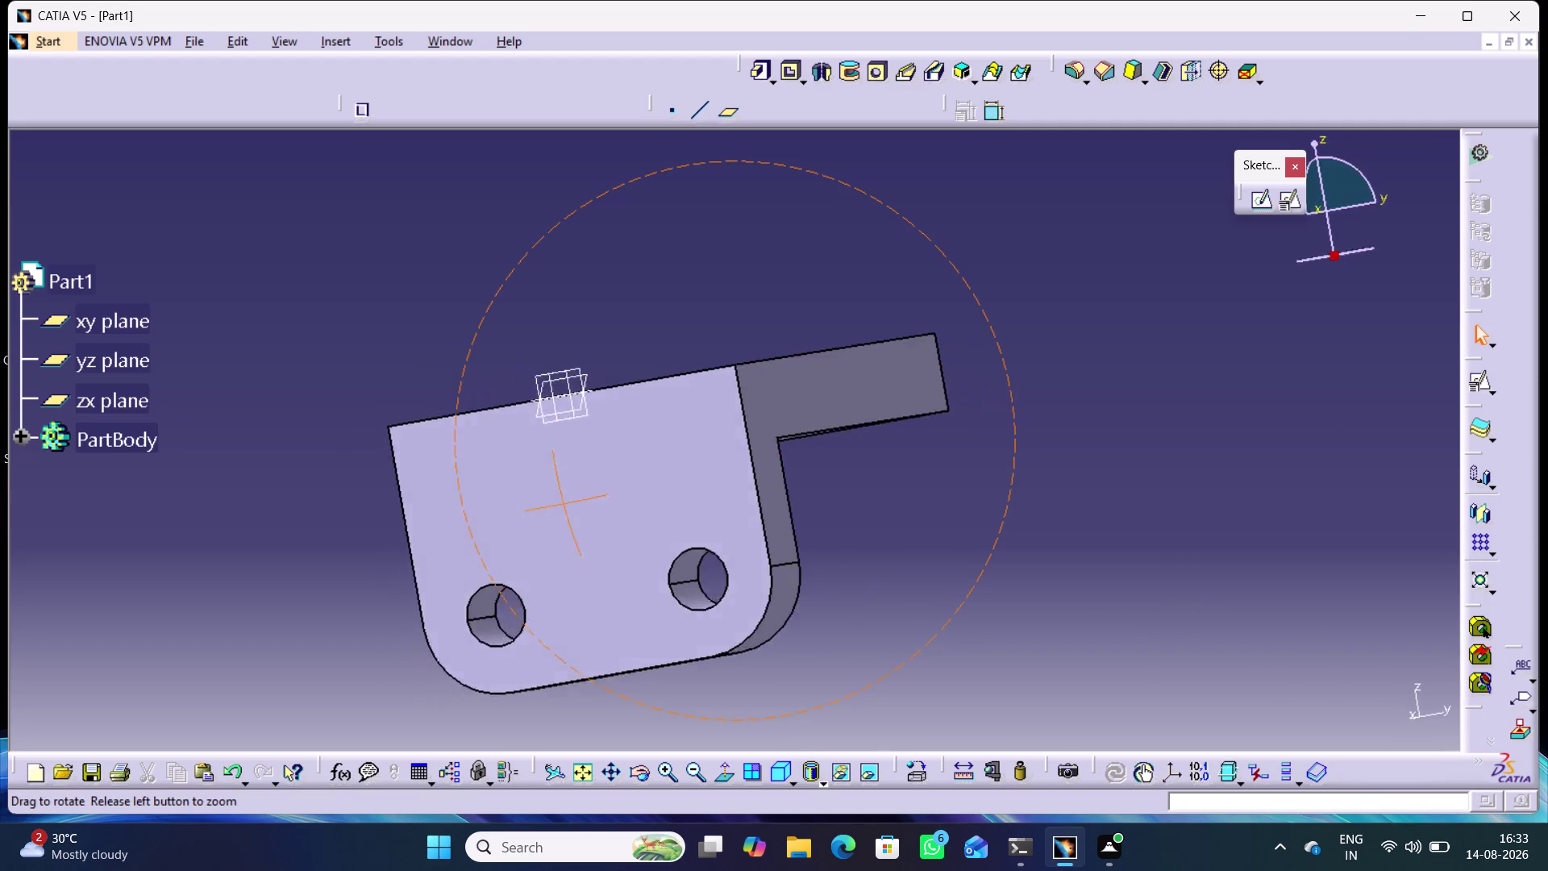
middle_drag(659, 478, 812, 594)
right_drag(659, 479, 813, 593)
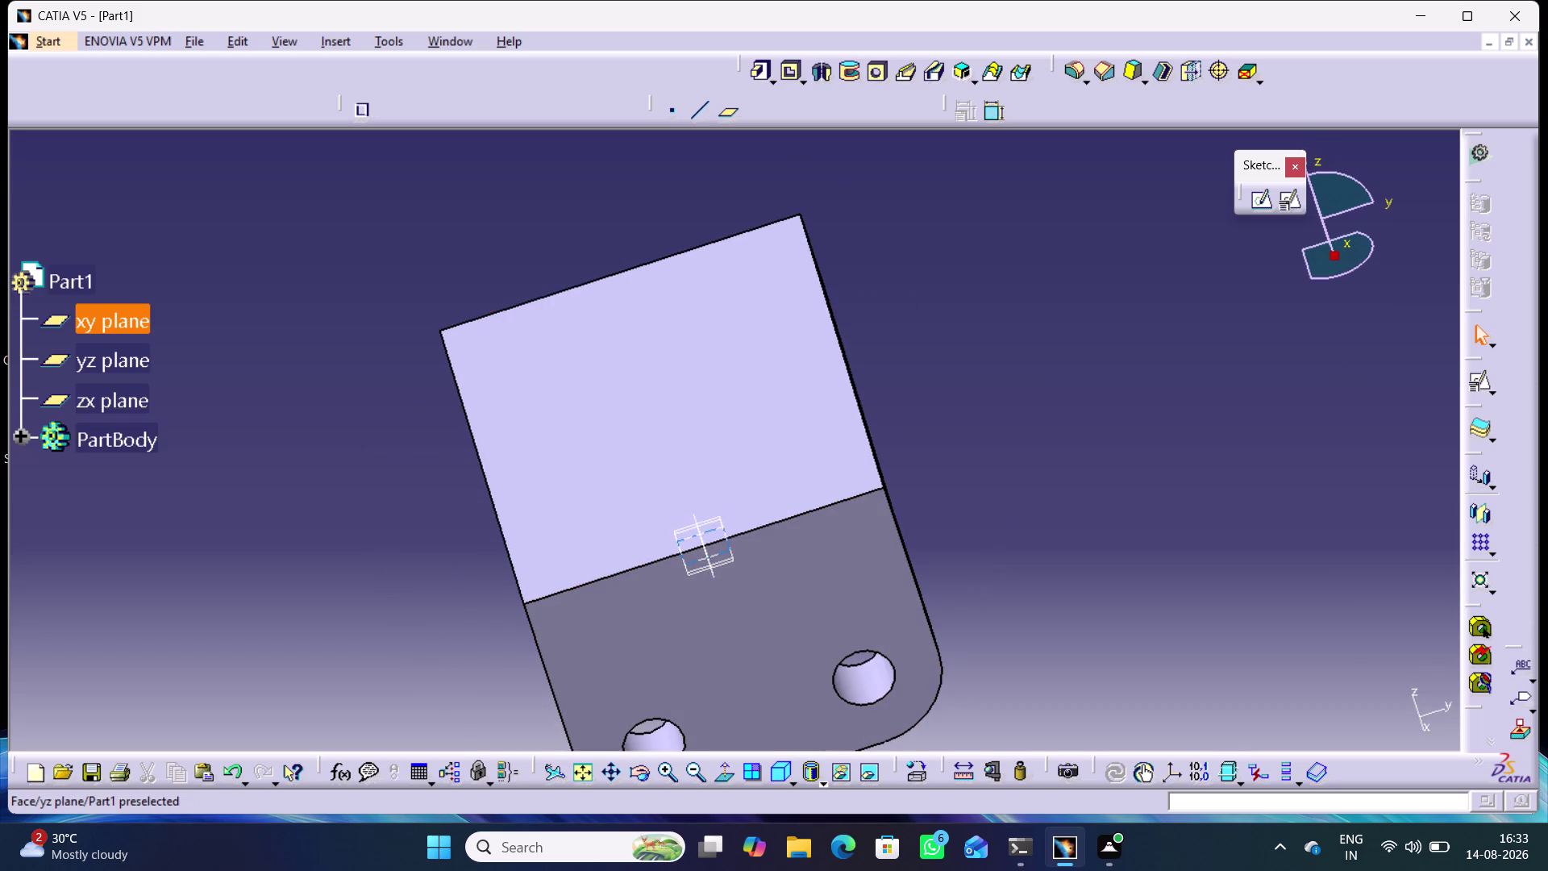
click(26, 437)
scroll(down, 3)
click(147, 612)
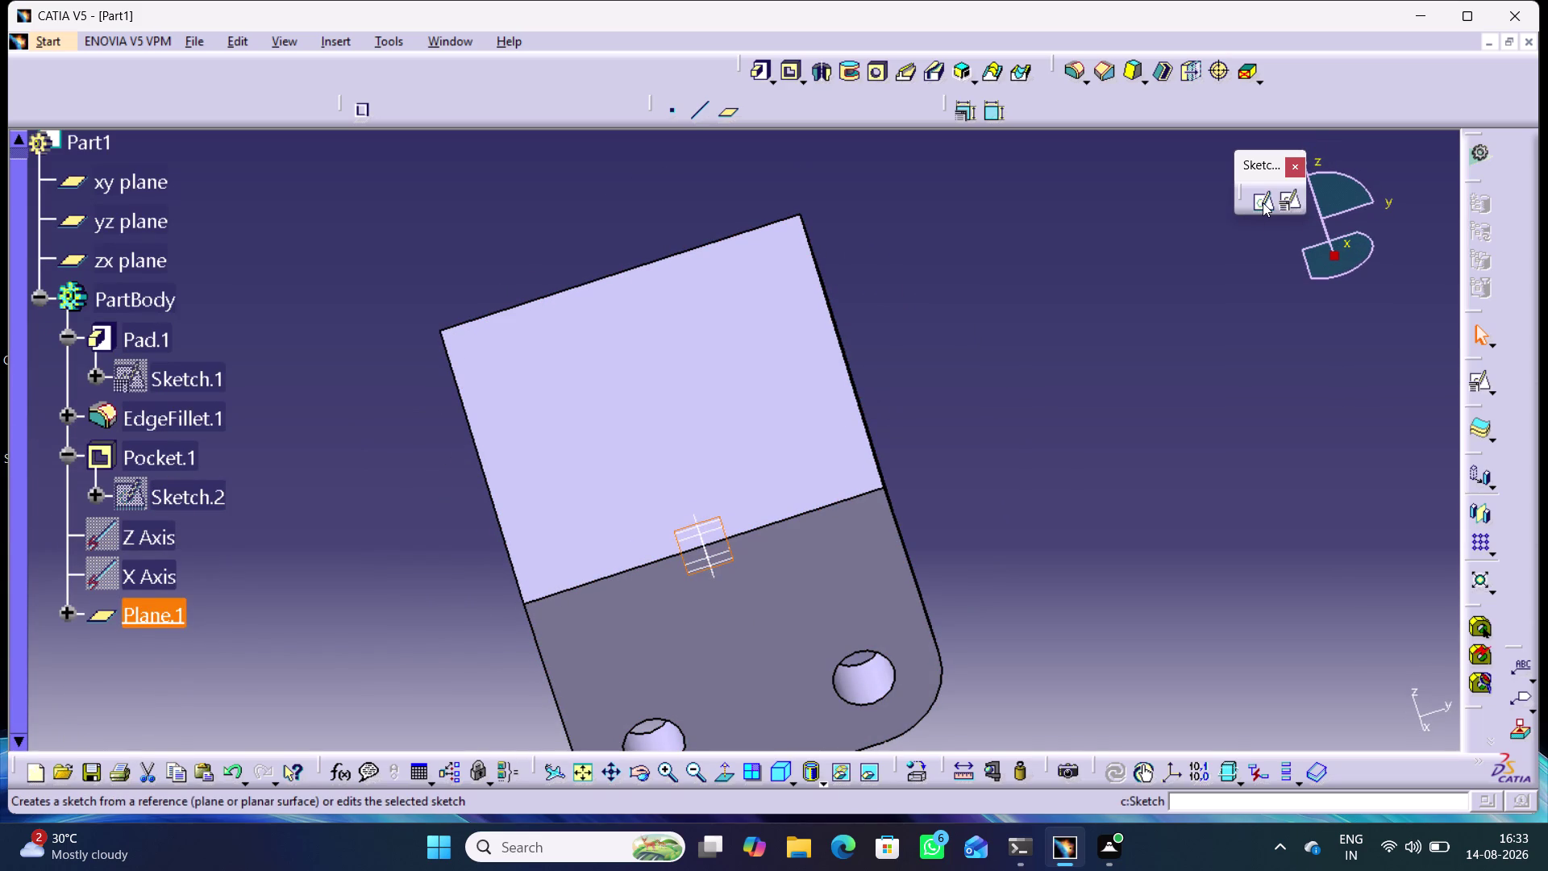
Open a new sketch positioned on Plane.1.
click(1288, 202)
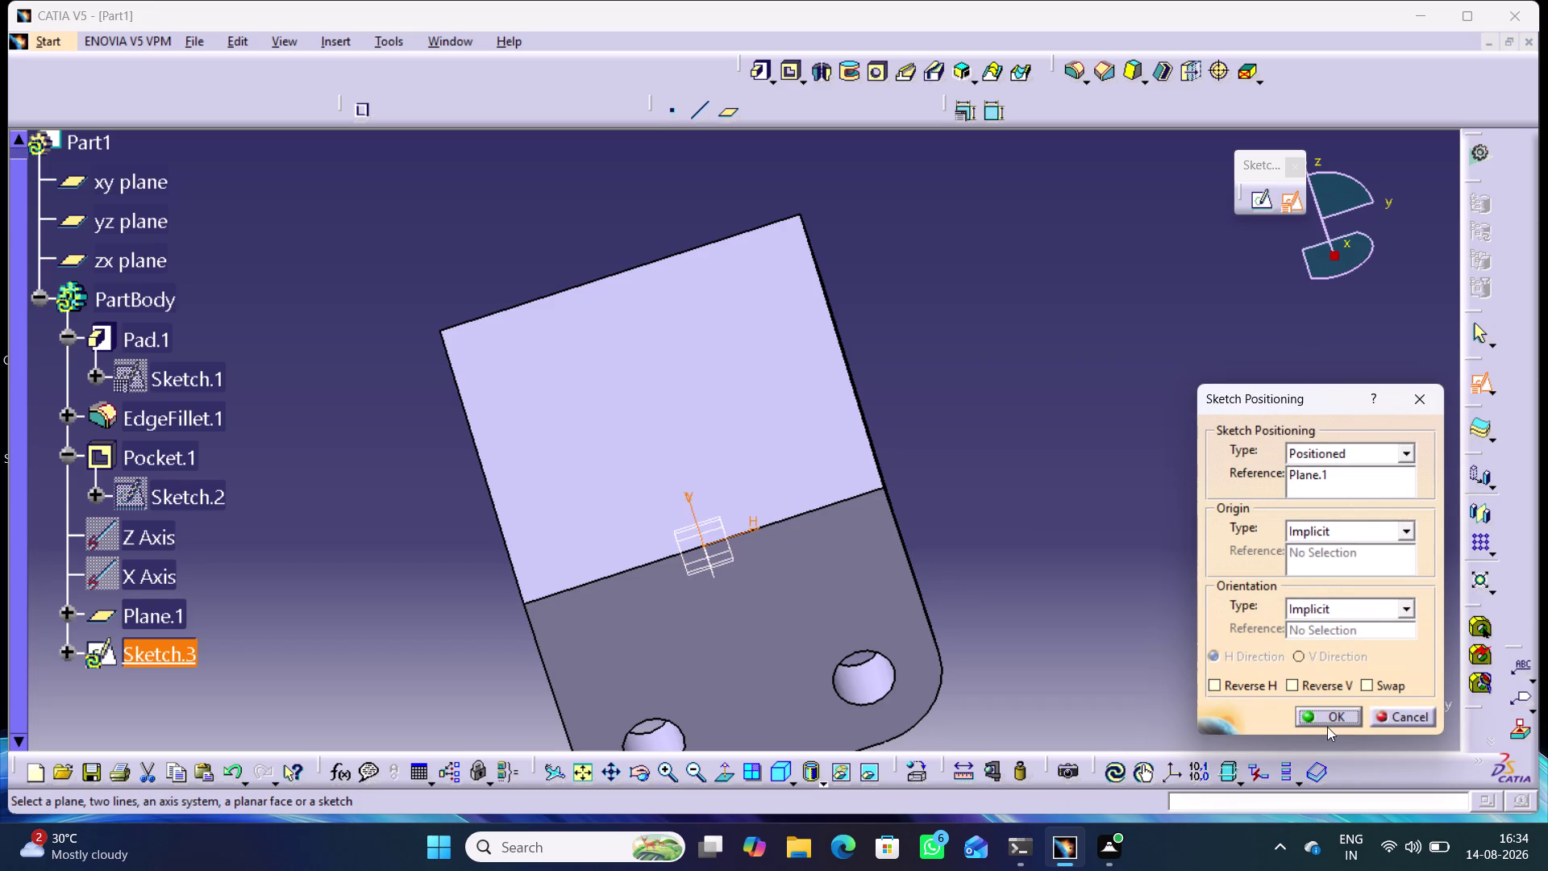
click(1328, 713)
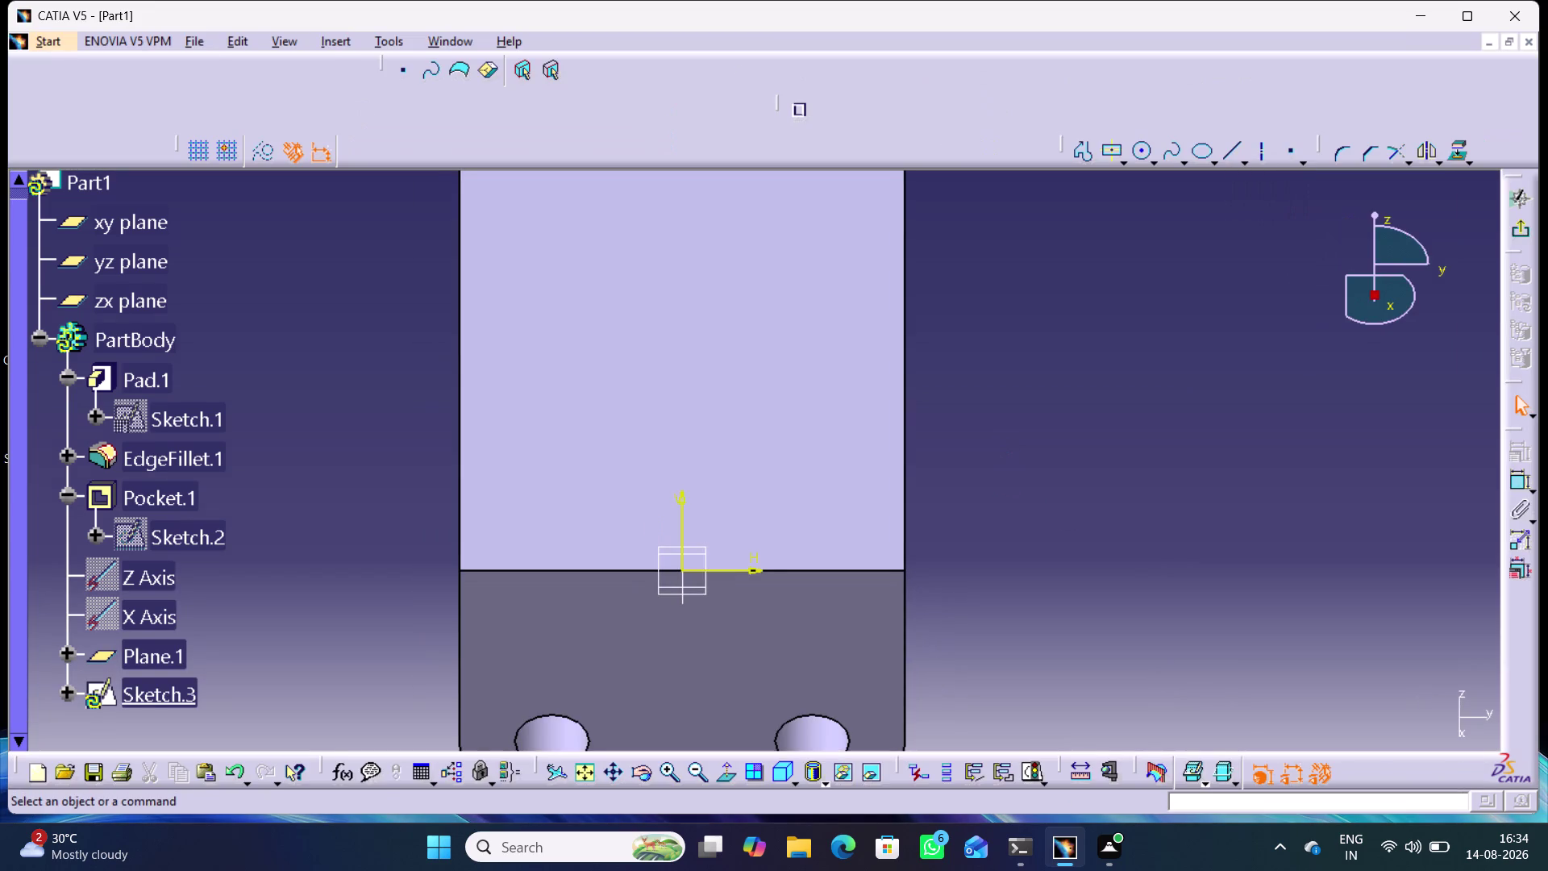
middle_drag(1008, 450, 1084, 388)
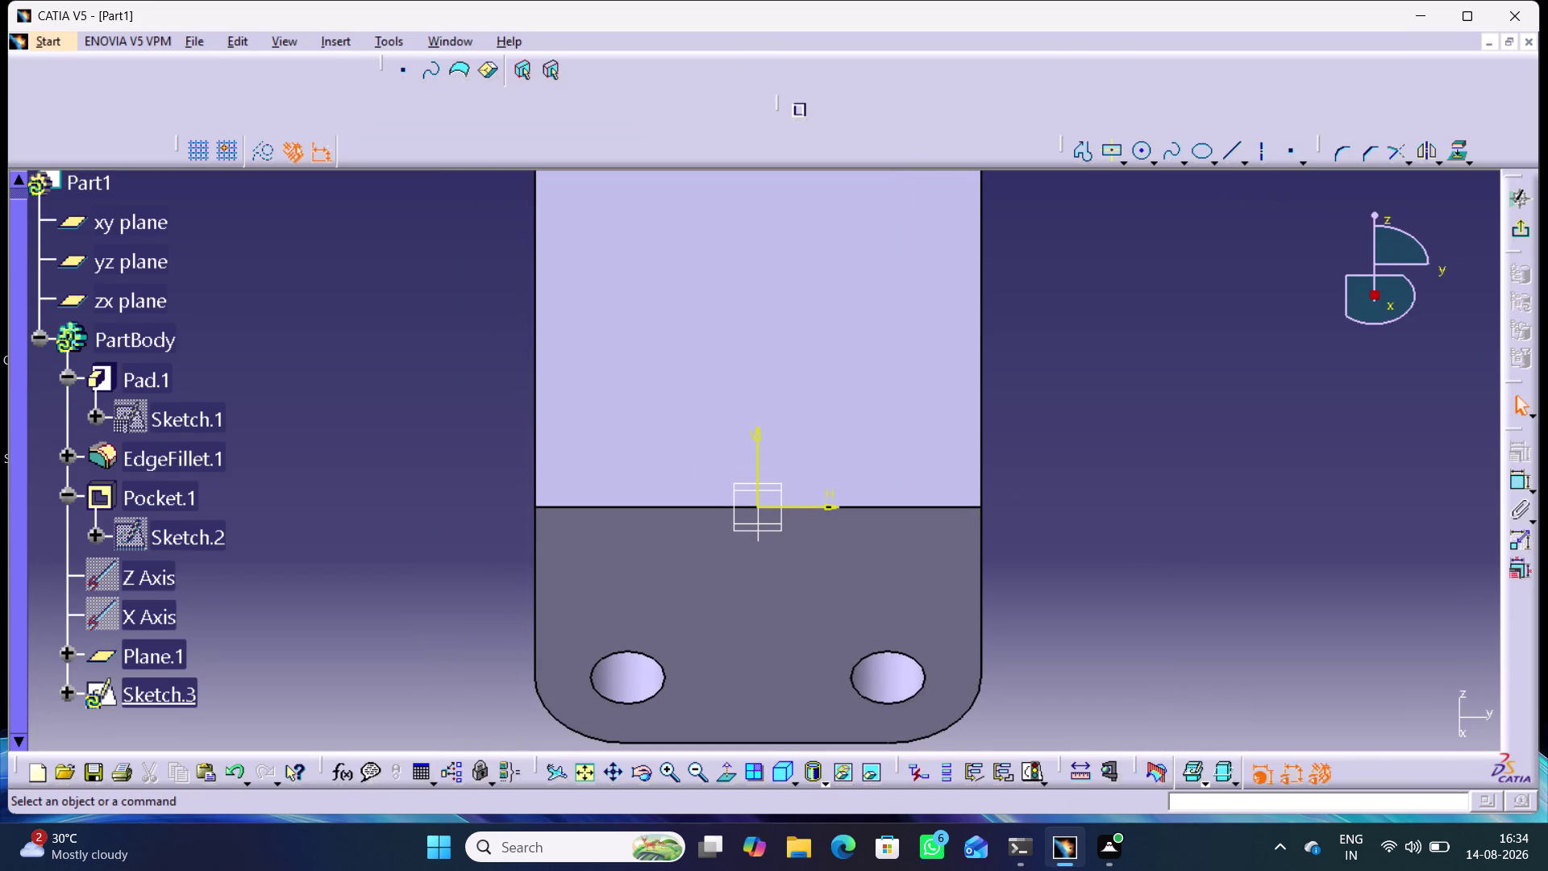
Draw a closed profile: left upright, tangent-arc top, right upright and base line.
click(1080, 152)
click(659, 506)
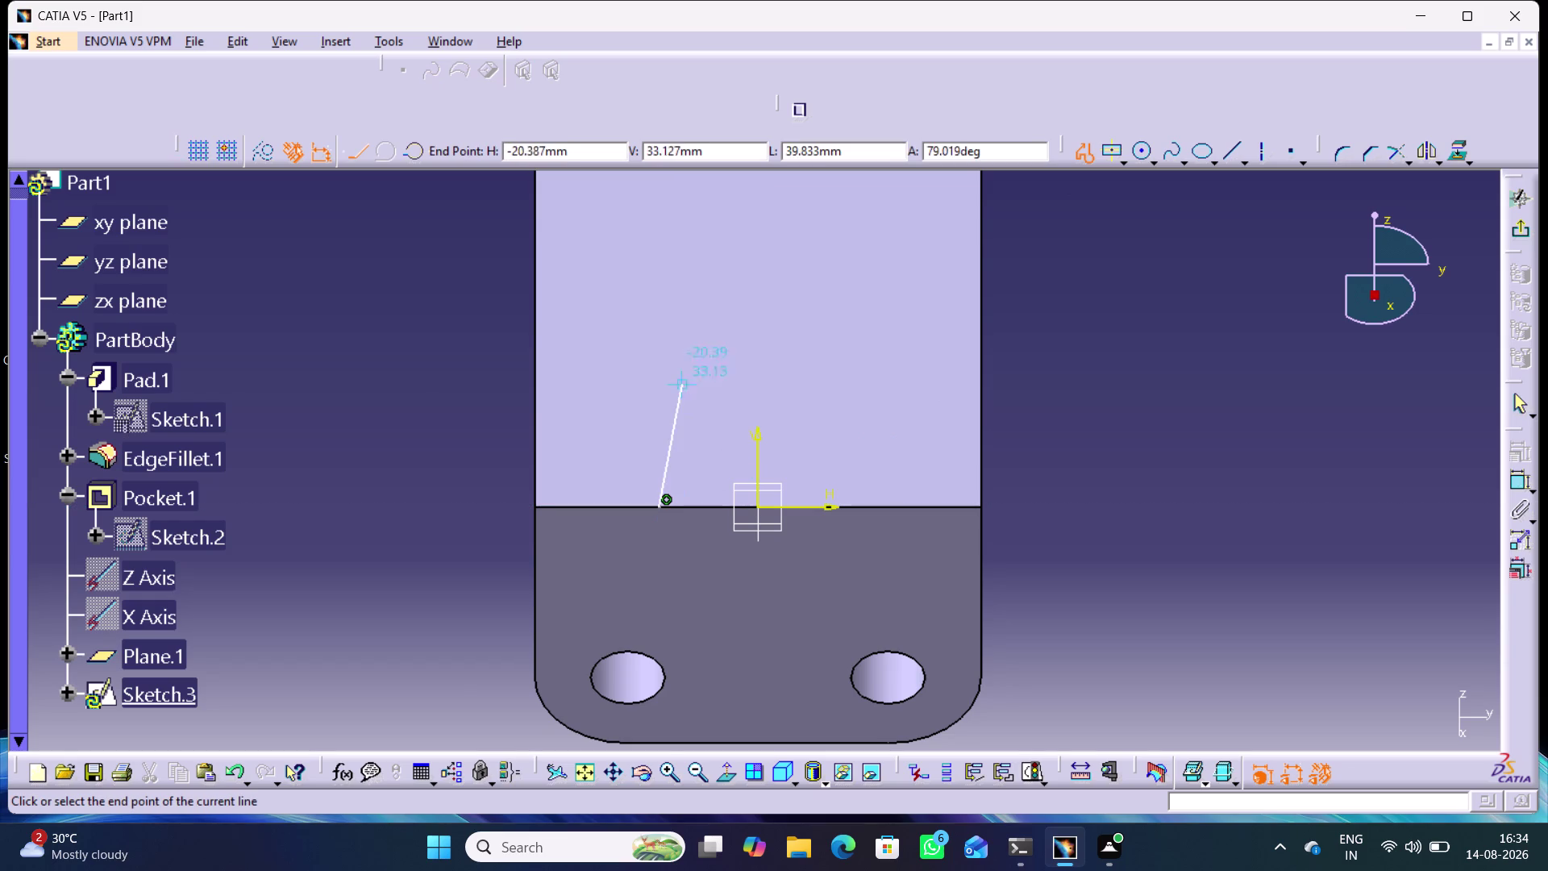
click(661, 267)
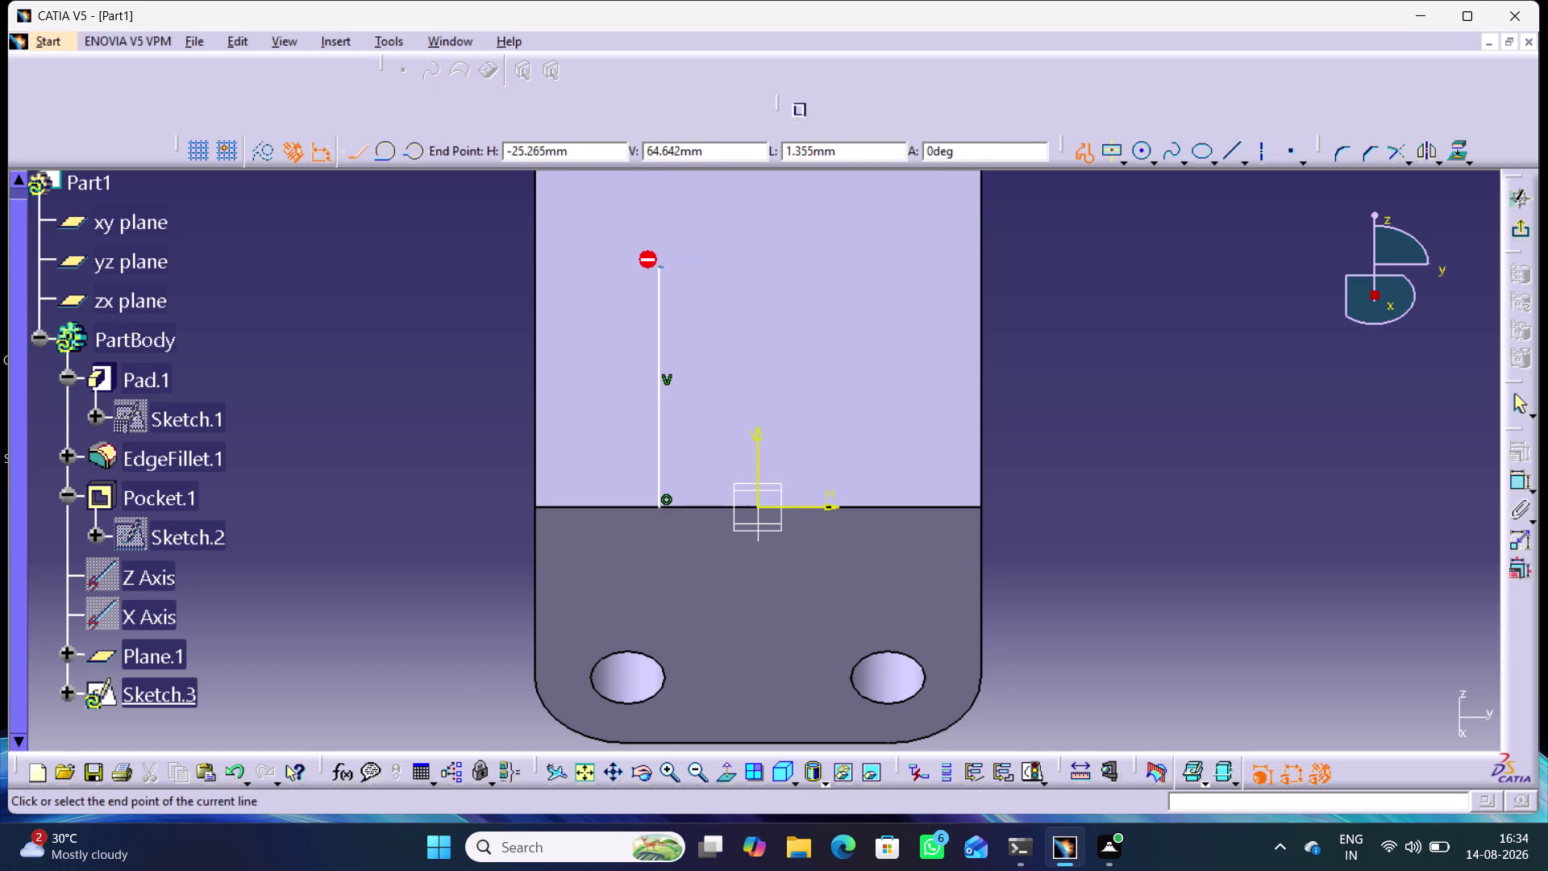
click(657, 269)
drag(662, 267, 676, 220)
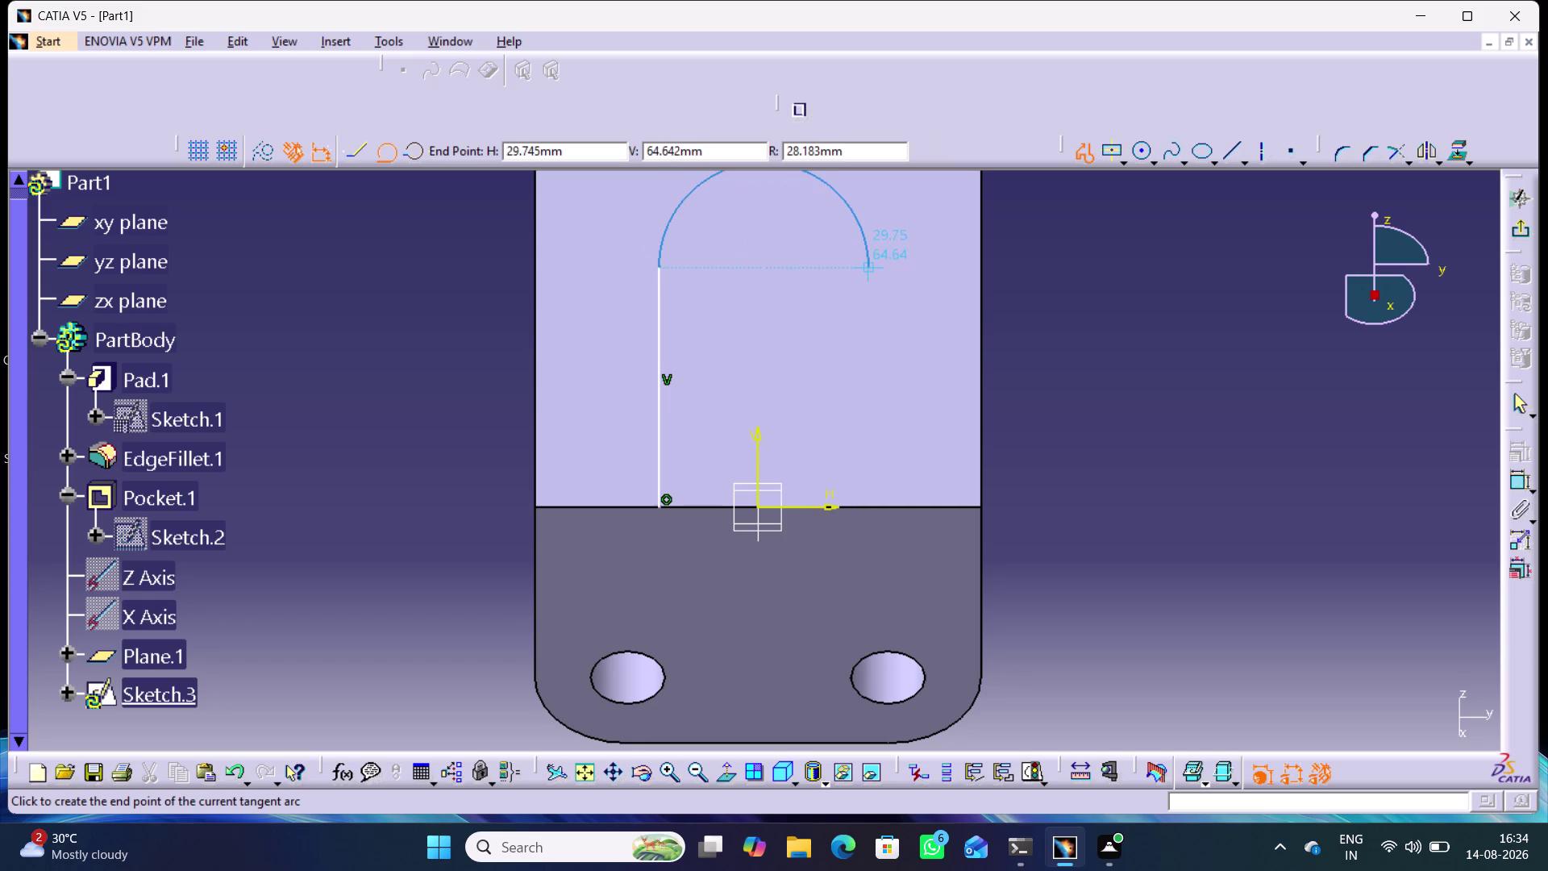
click(869, 266)
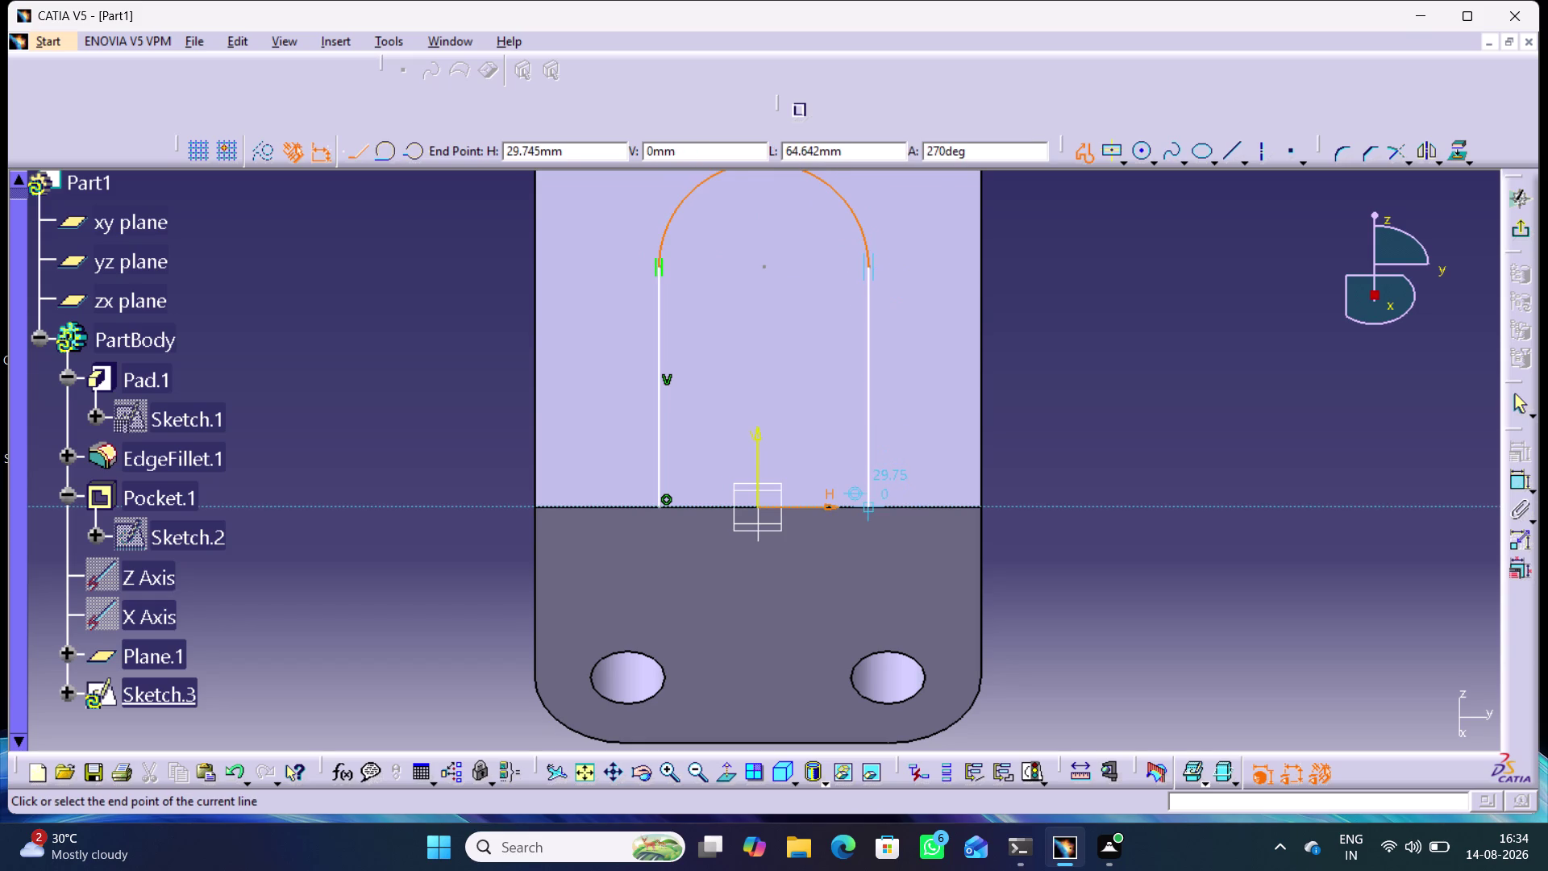
click(876, 504)
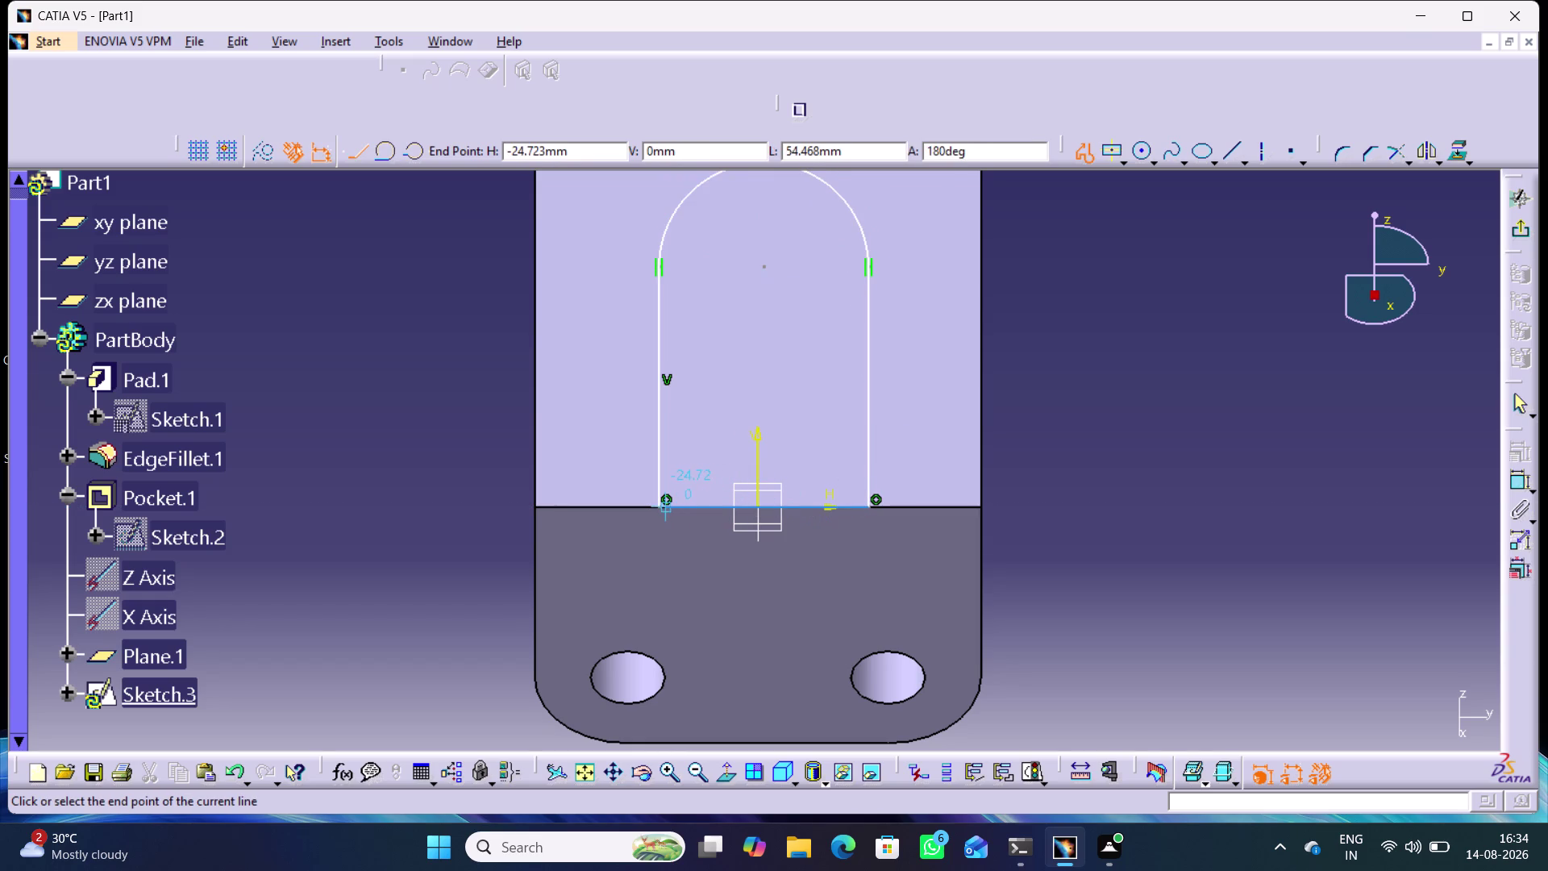
click(659, 505)
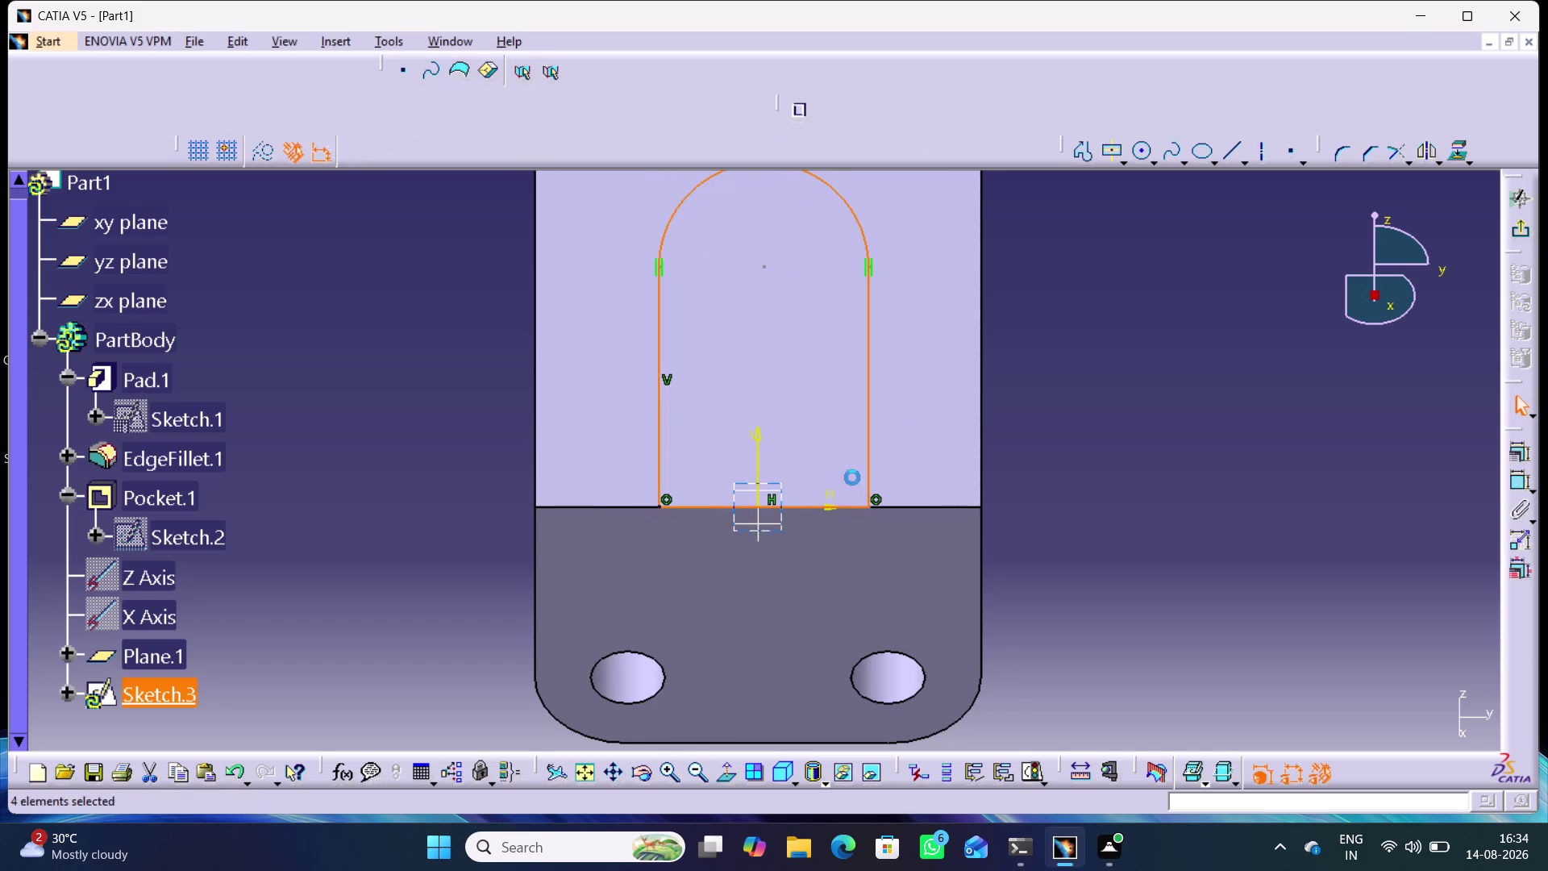
click(1218, 388)
middle_drag(1217, 388, 1179, 472)
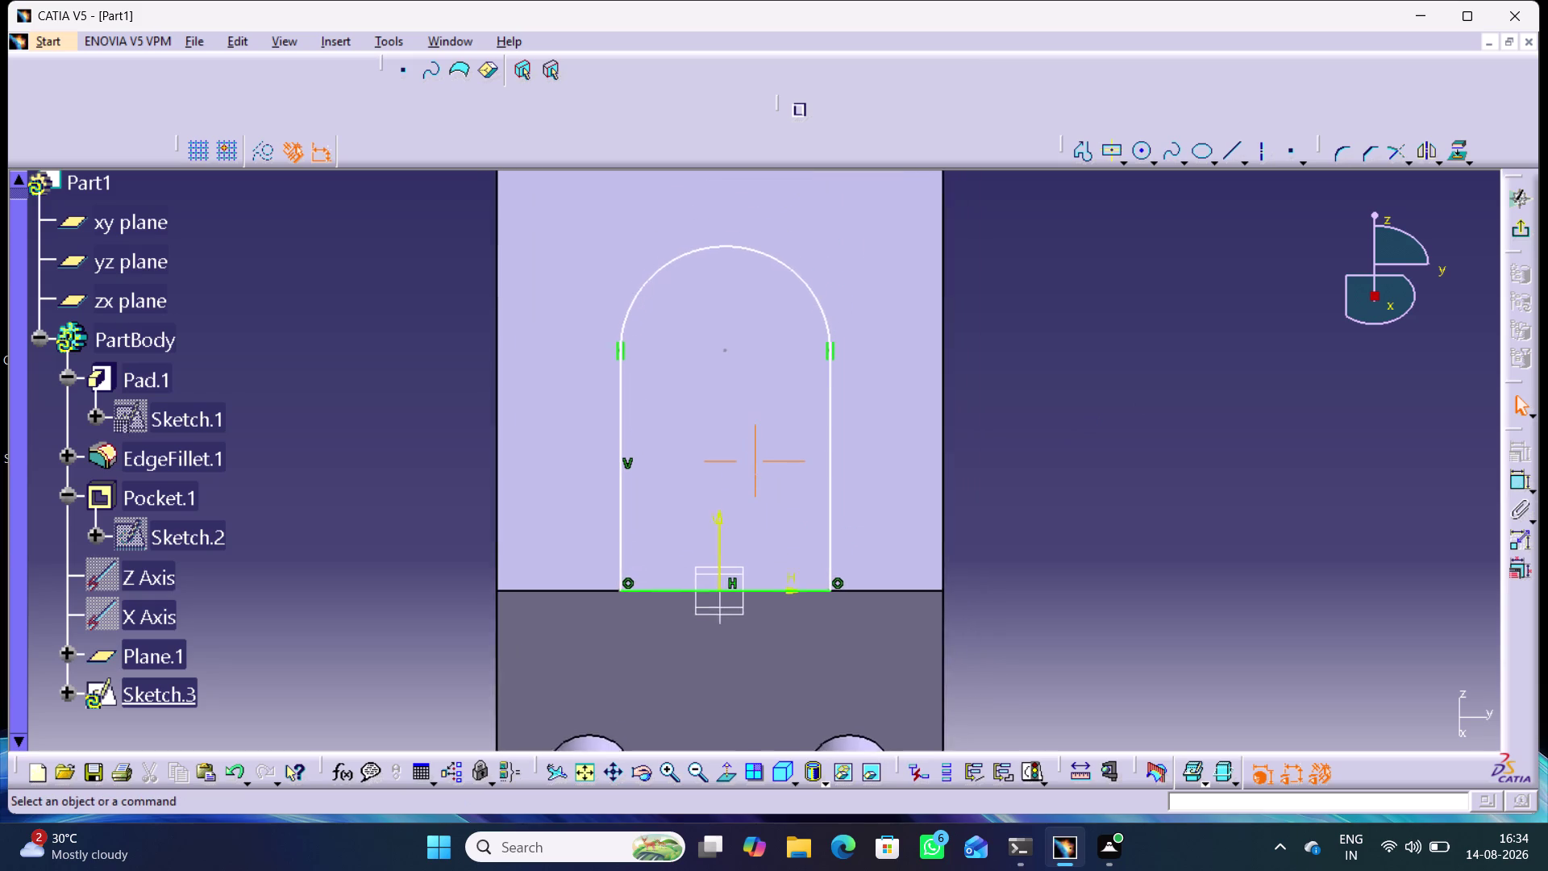
middle_drag(1179, 473, 1180, 484)
middle_drag(1179, 483, 886, 464)
right_drag(1180, 484, 886, 464)
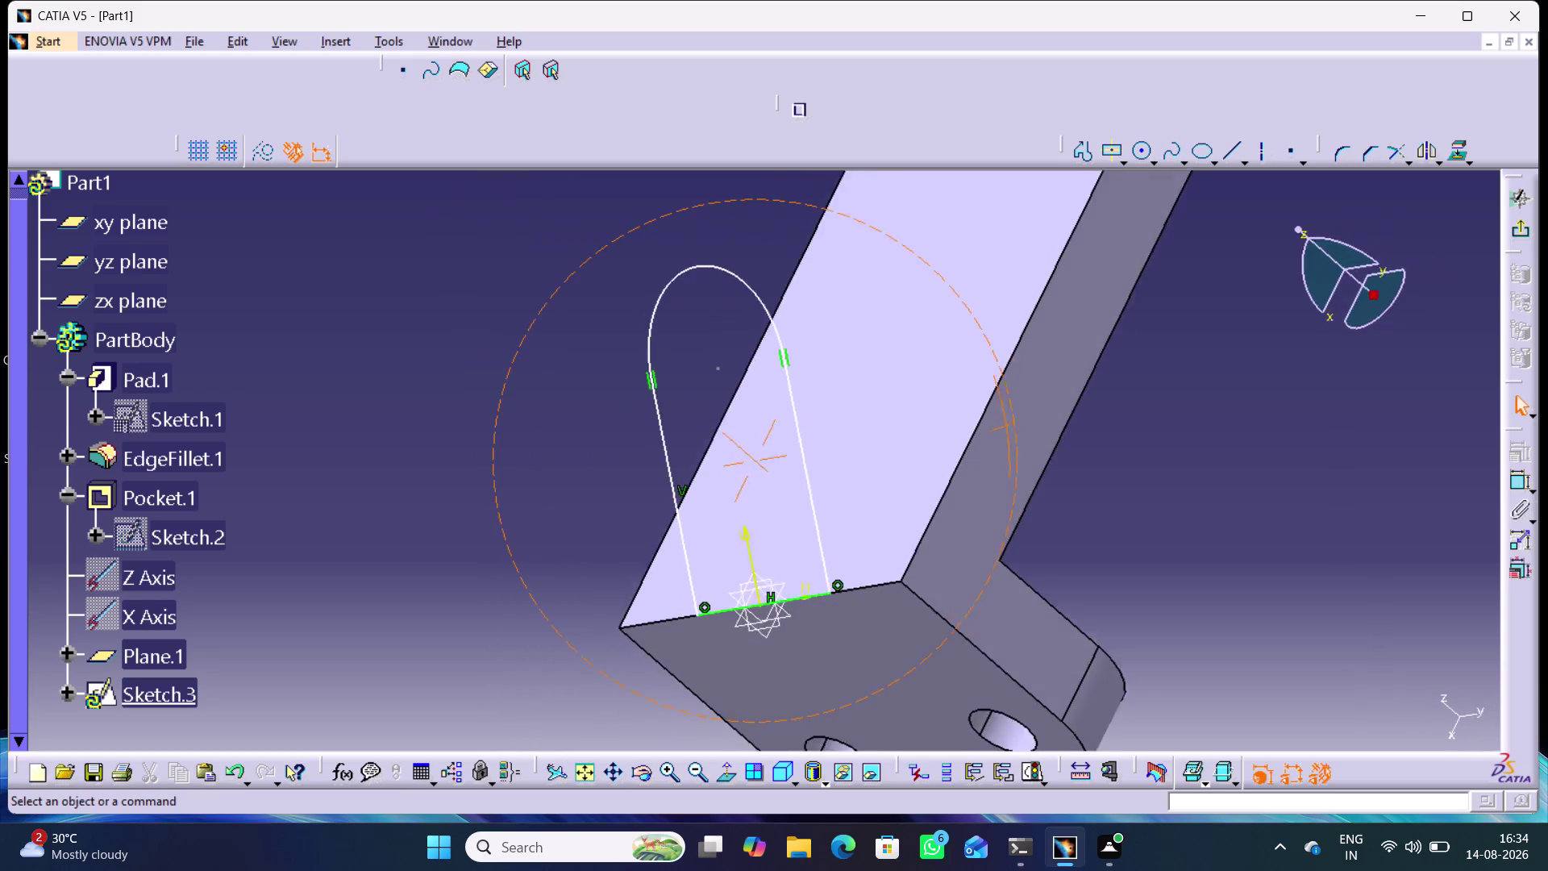
middle_drag(886, 464, 827, 483)
right_drag(886, 463, 827, 483)
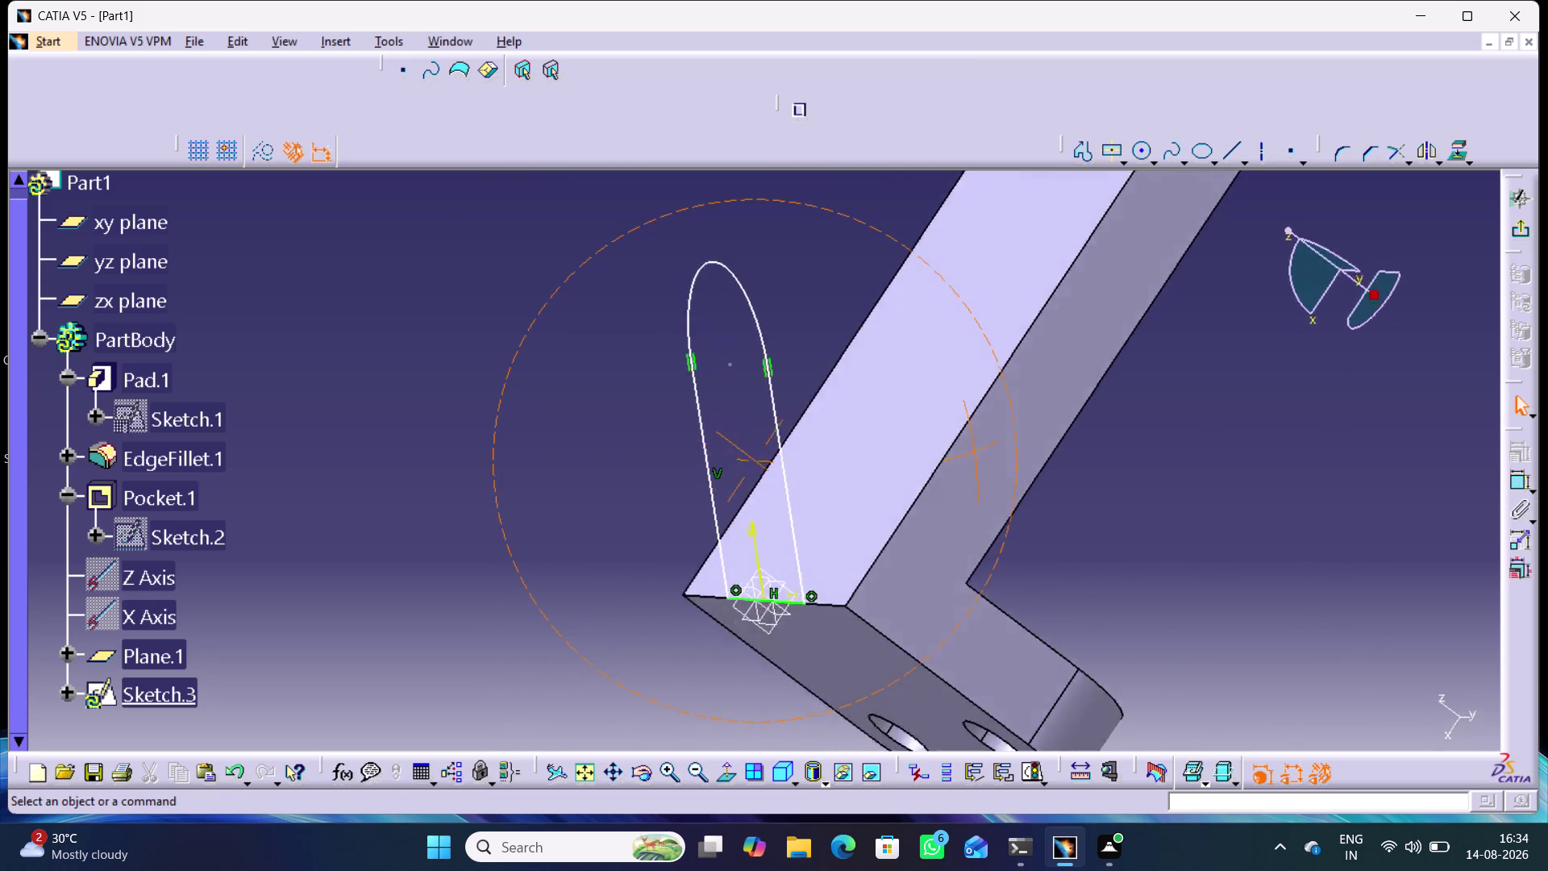
middle_drag(827, 484, 1026, 466)
right_drag(827, 484, 1025, 465)
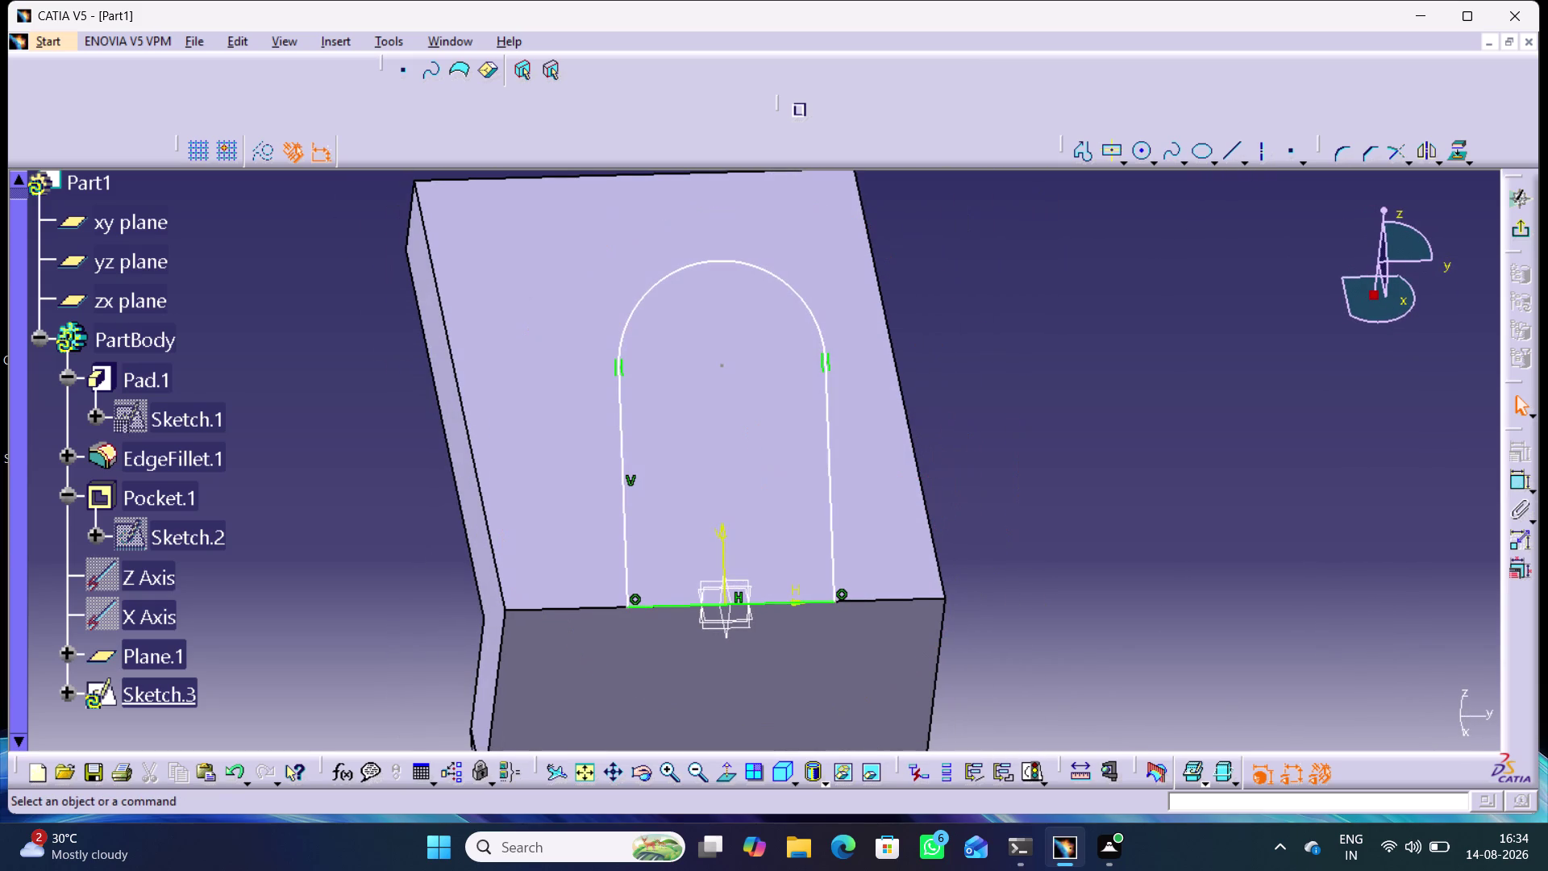
middle_drag(1065, 450, 1017, 476)
right_drag(1065, 450, 1017, 477)
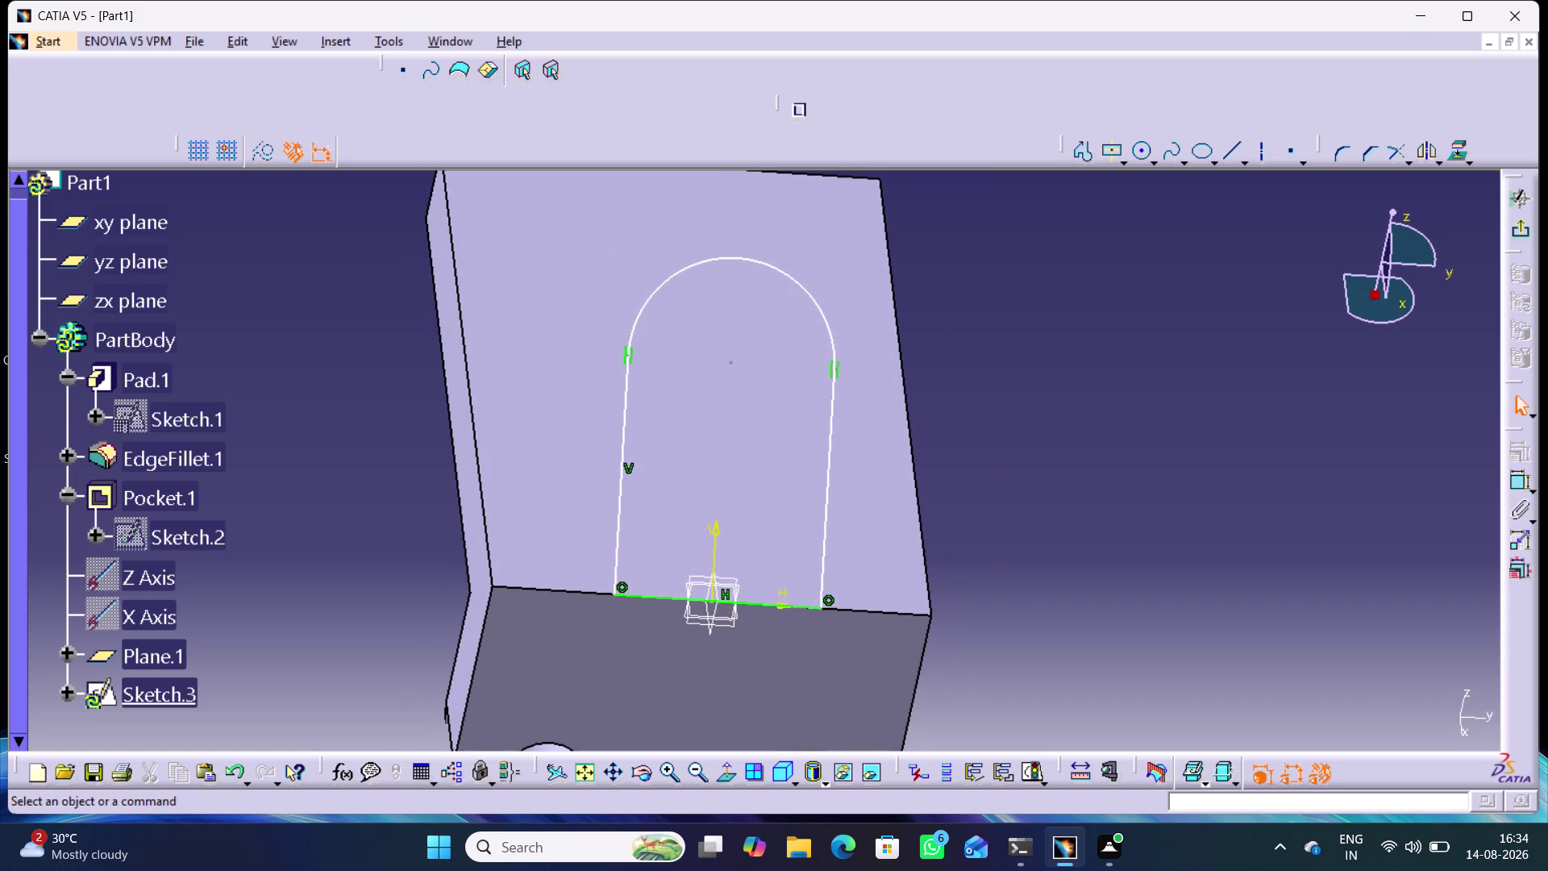
click(733, 765)
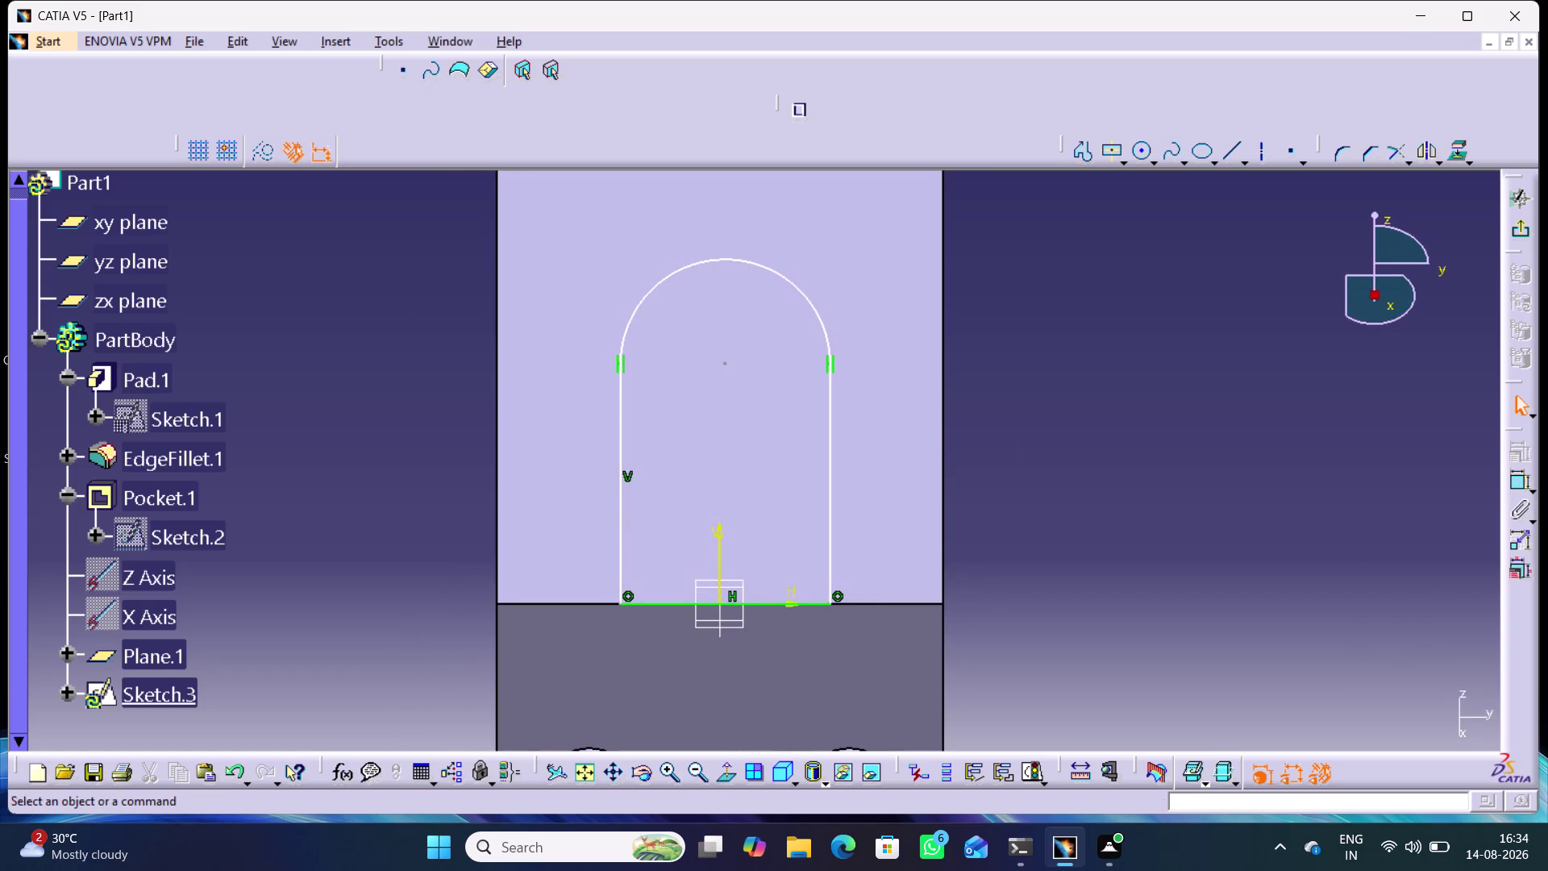
middle_drag(1081, 411, 1116, 421)
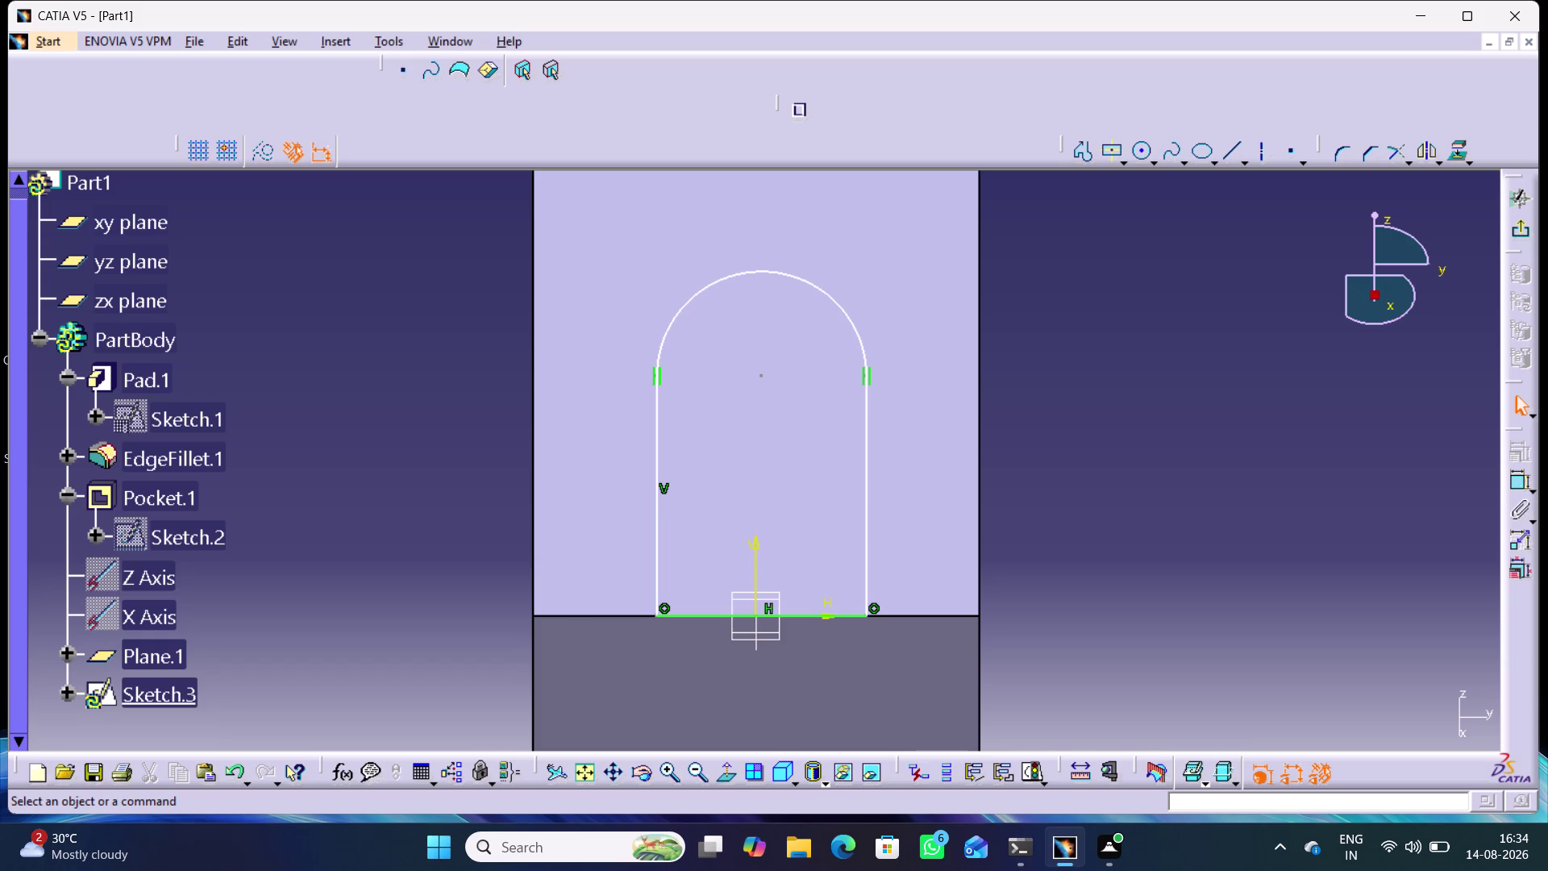
Add a height dimension from the base edge to the arched top, setting it to 95.
double_click(1510, 480)
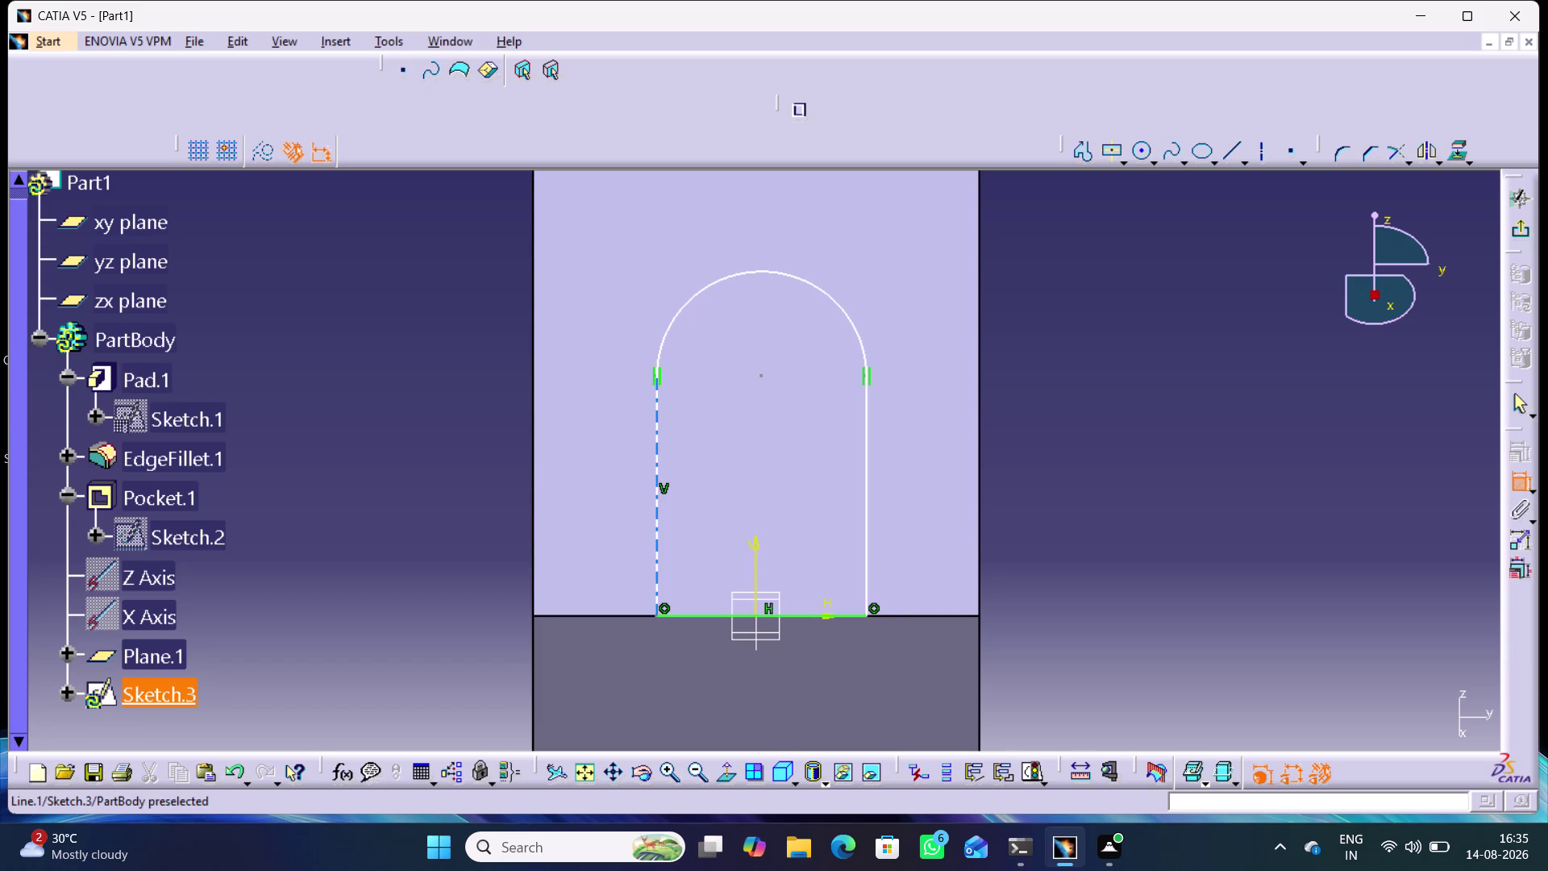
click(706, 616)
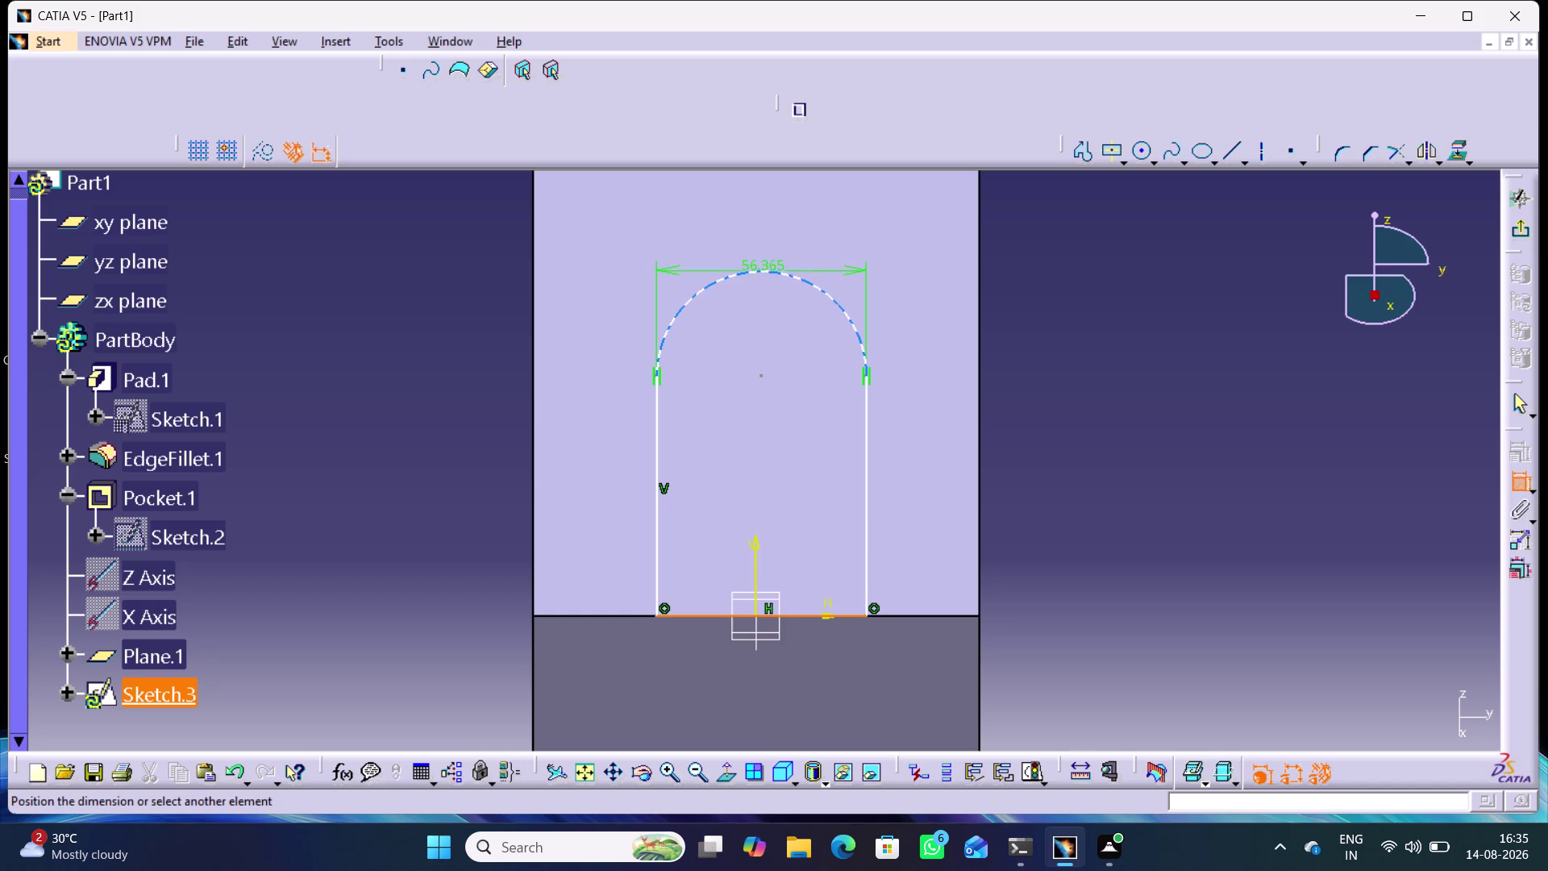
click(764, 270)
click(478, 423)
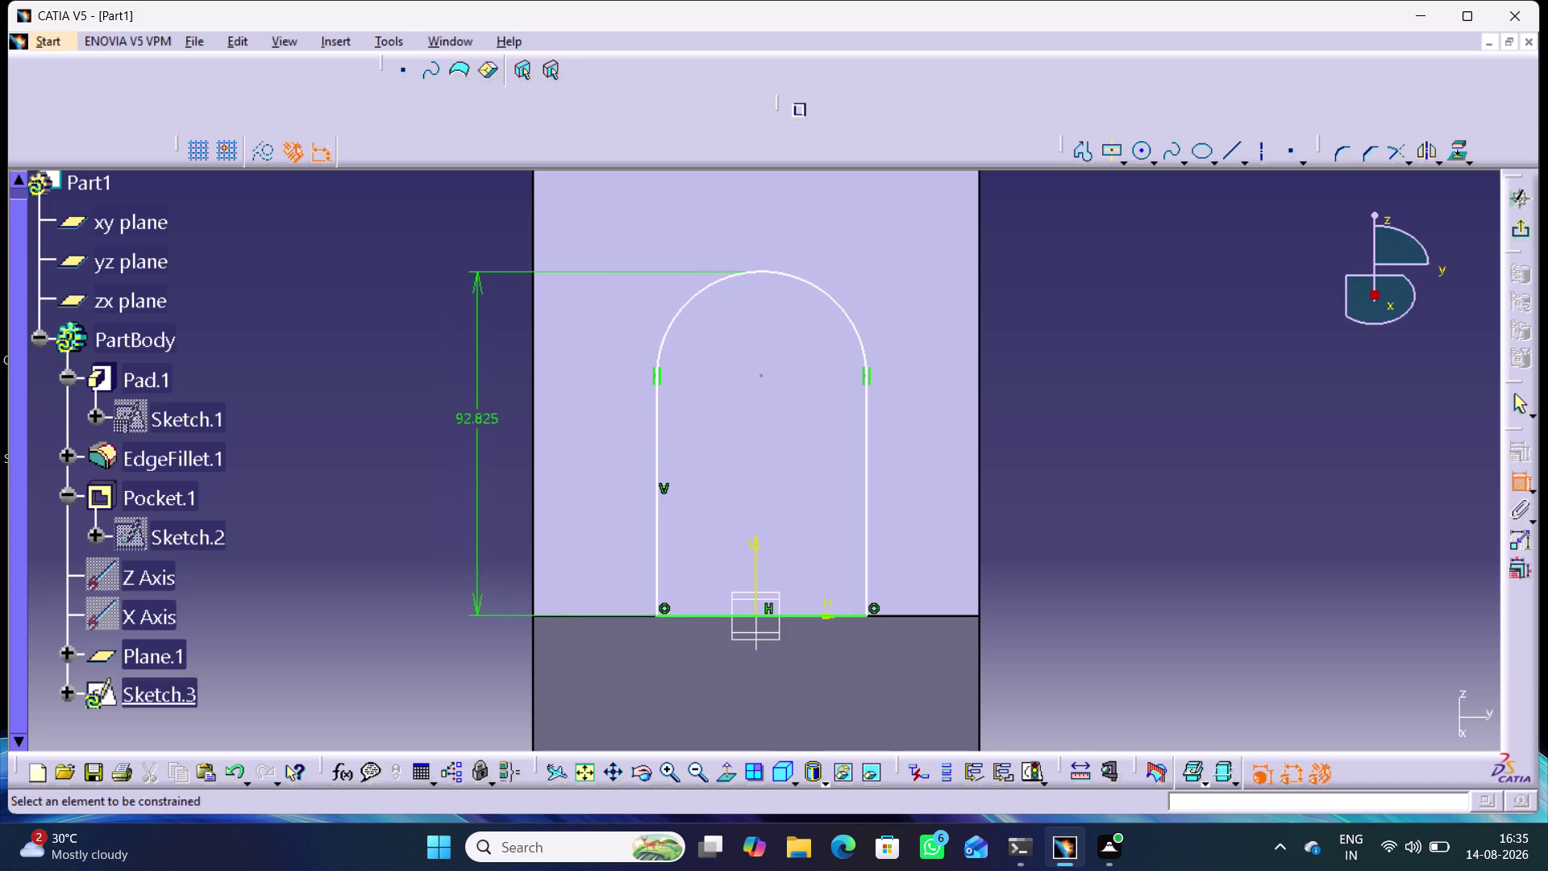
double_click(471, 417)
text(9)
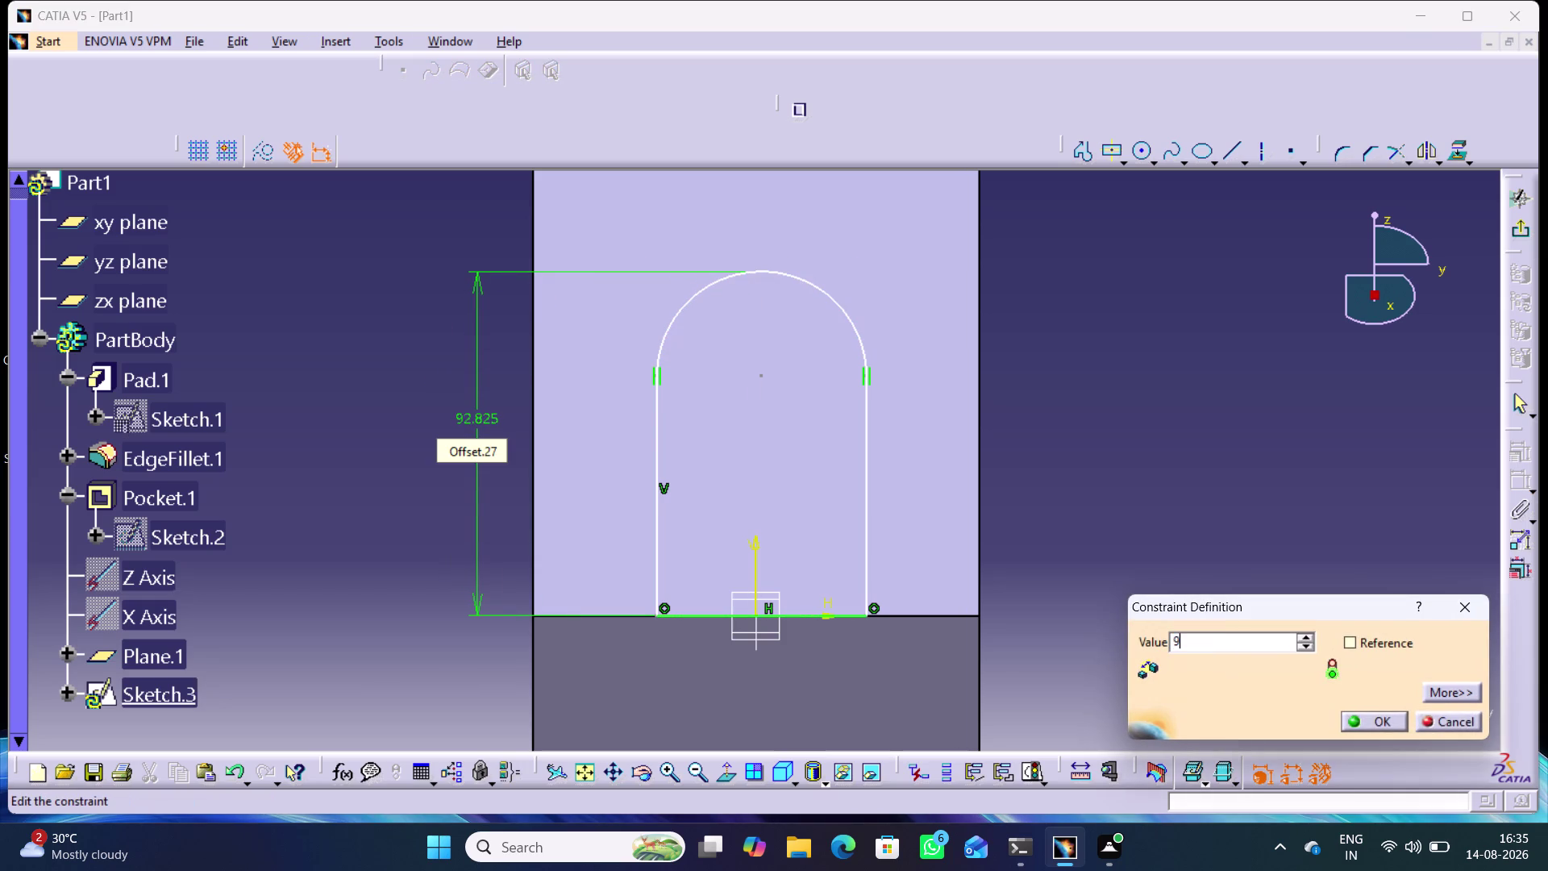
text(5)
key(Return)
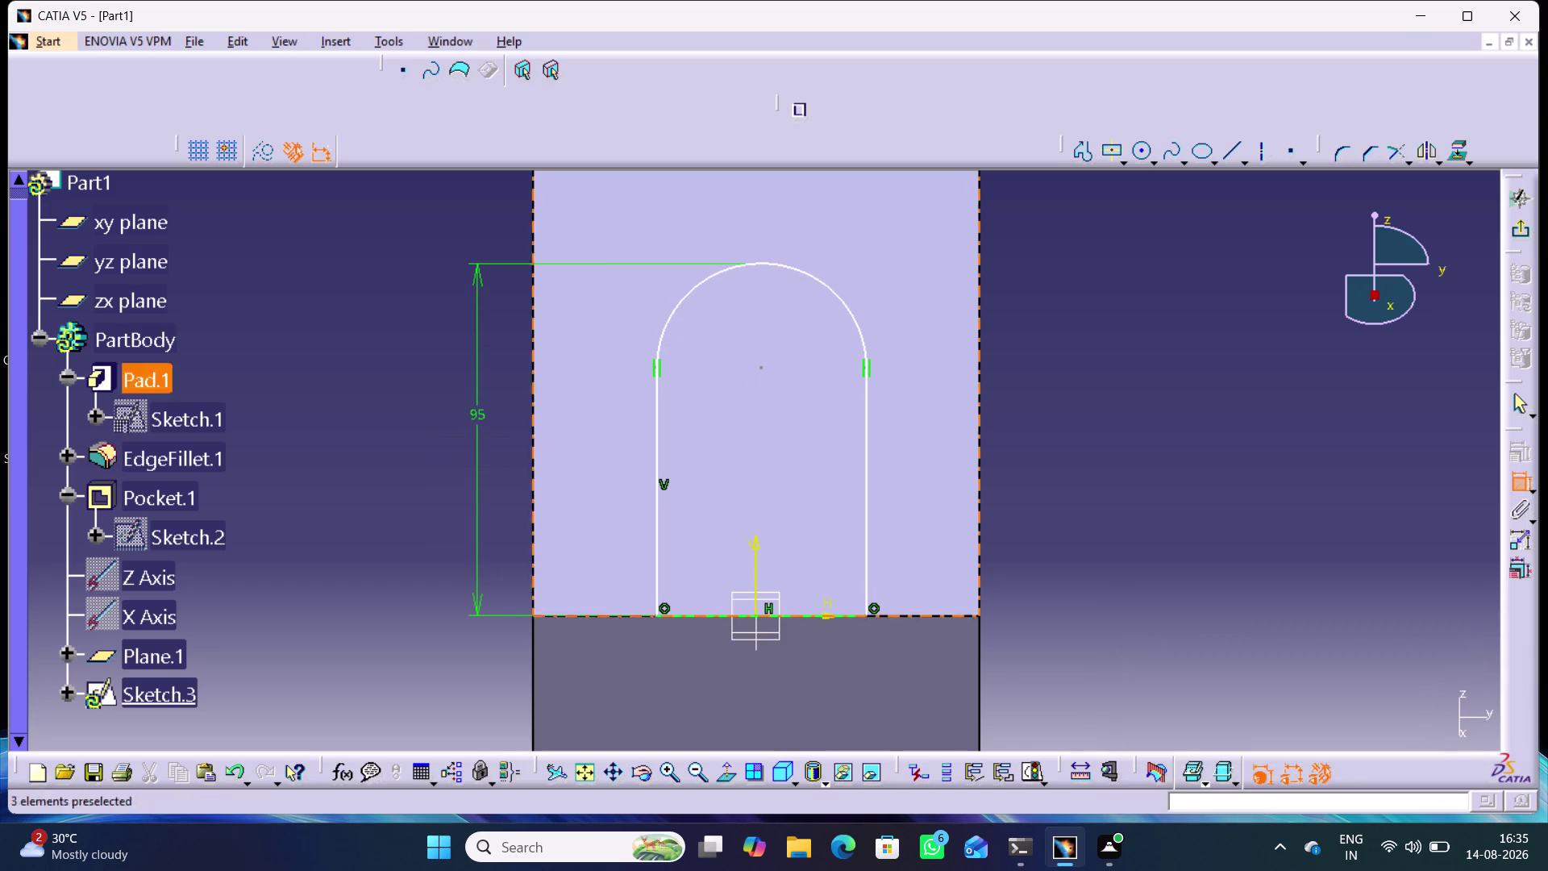
Undo the 95 height change, keeping the 92.825 height.
click(1128, 416)
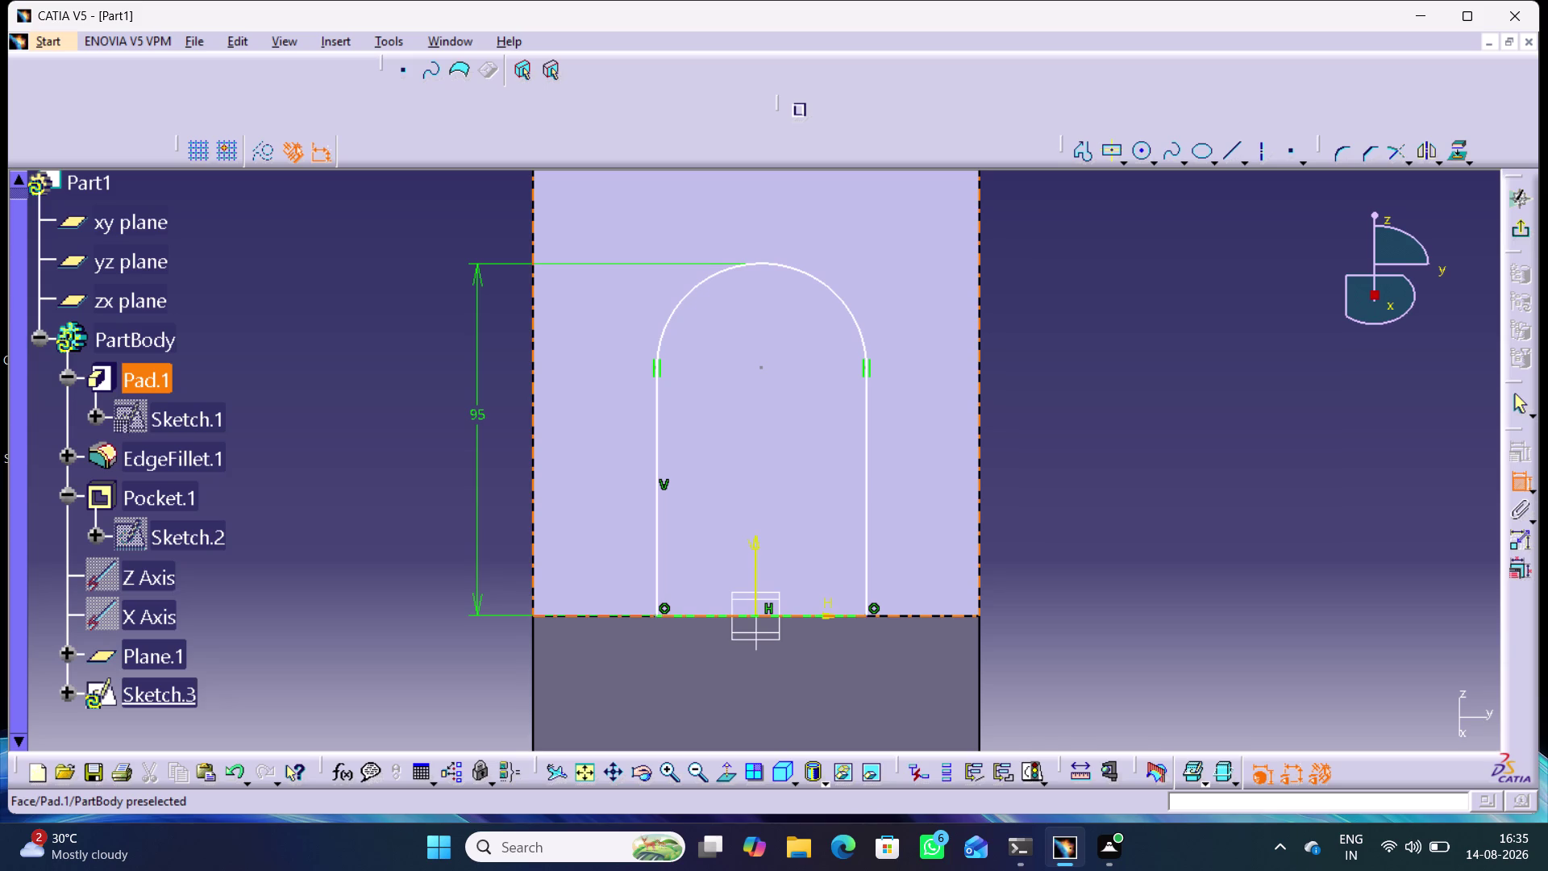
click(699, 618)
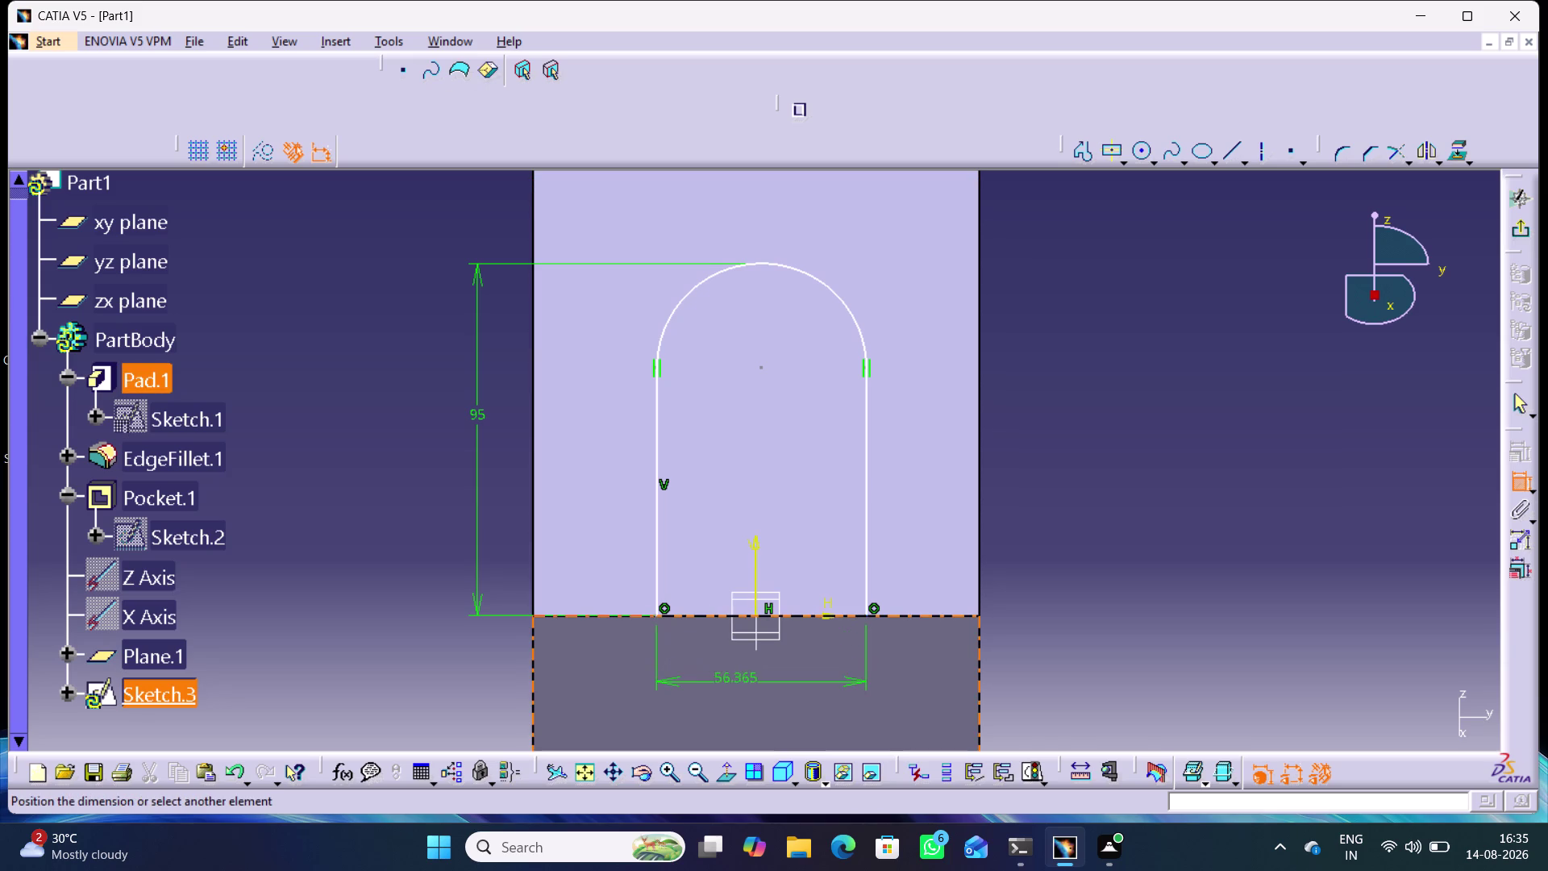
click(736, 680)
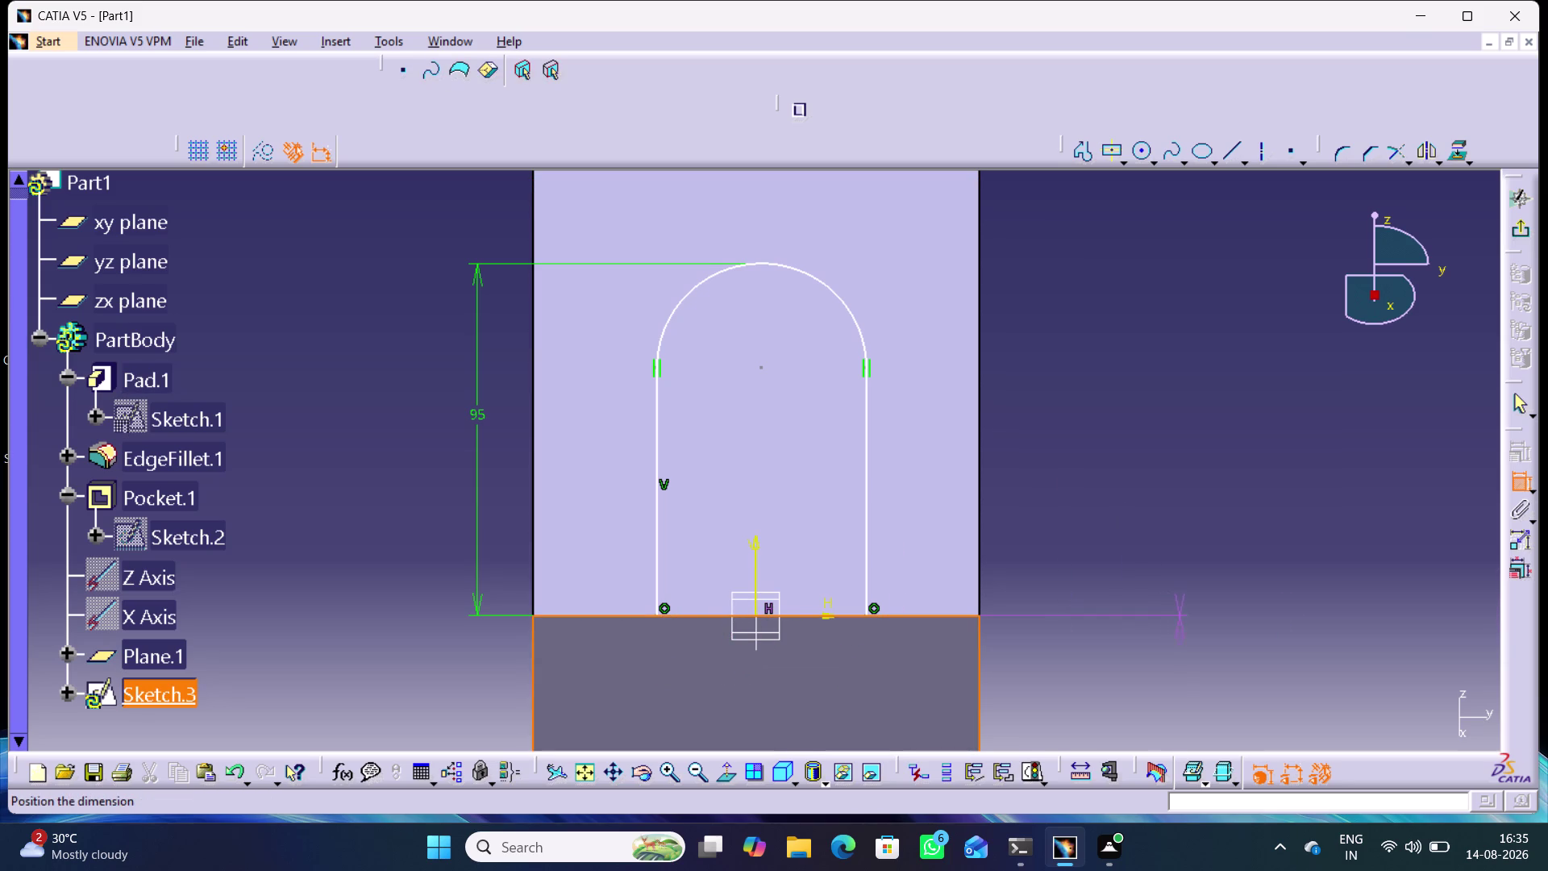
click(1515, 483)
click(1349, 503)
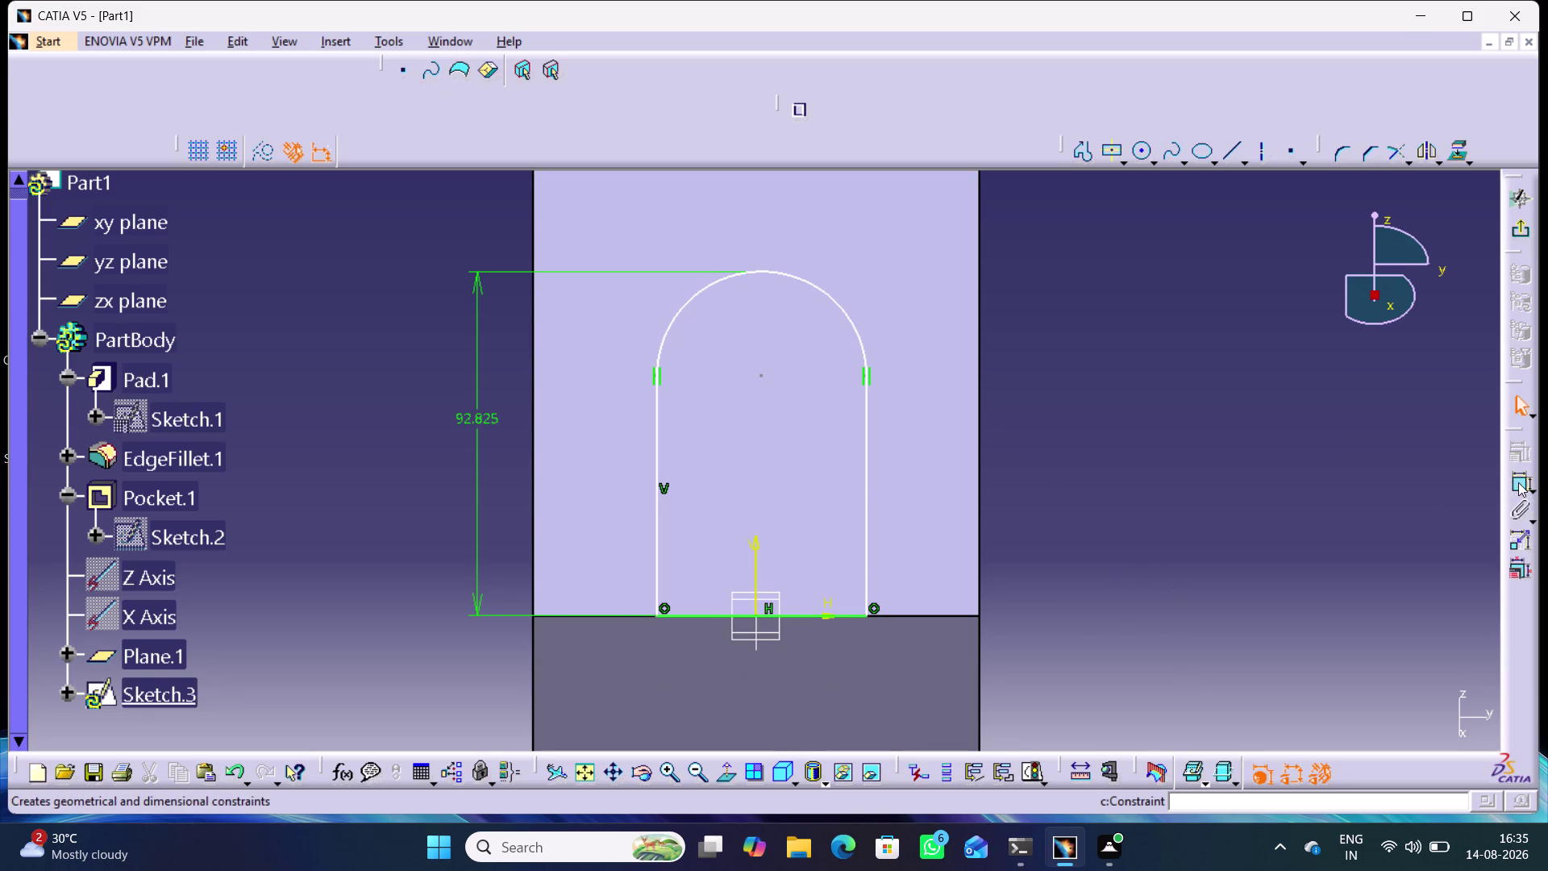
Dimension the 56.365 width between the left and right straight sides.
double_click(1518, 482)
click(656, 415)
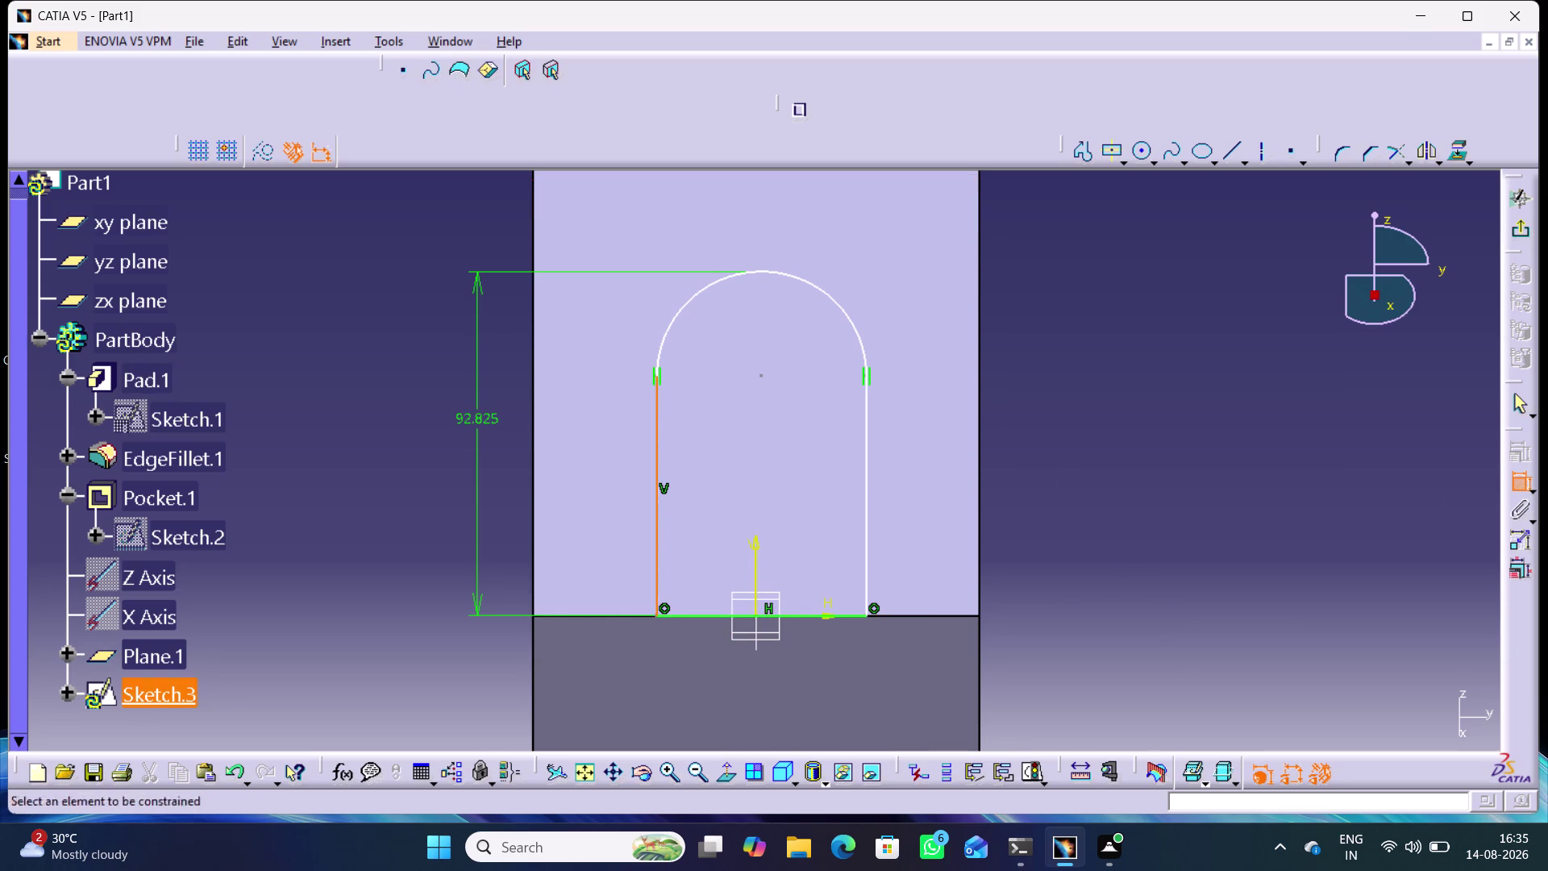
click(866, 420)
scroll(up, 3)
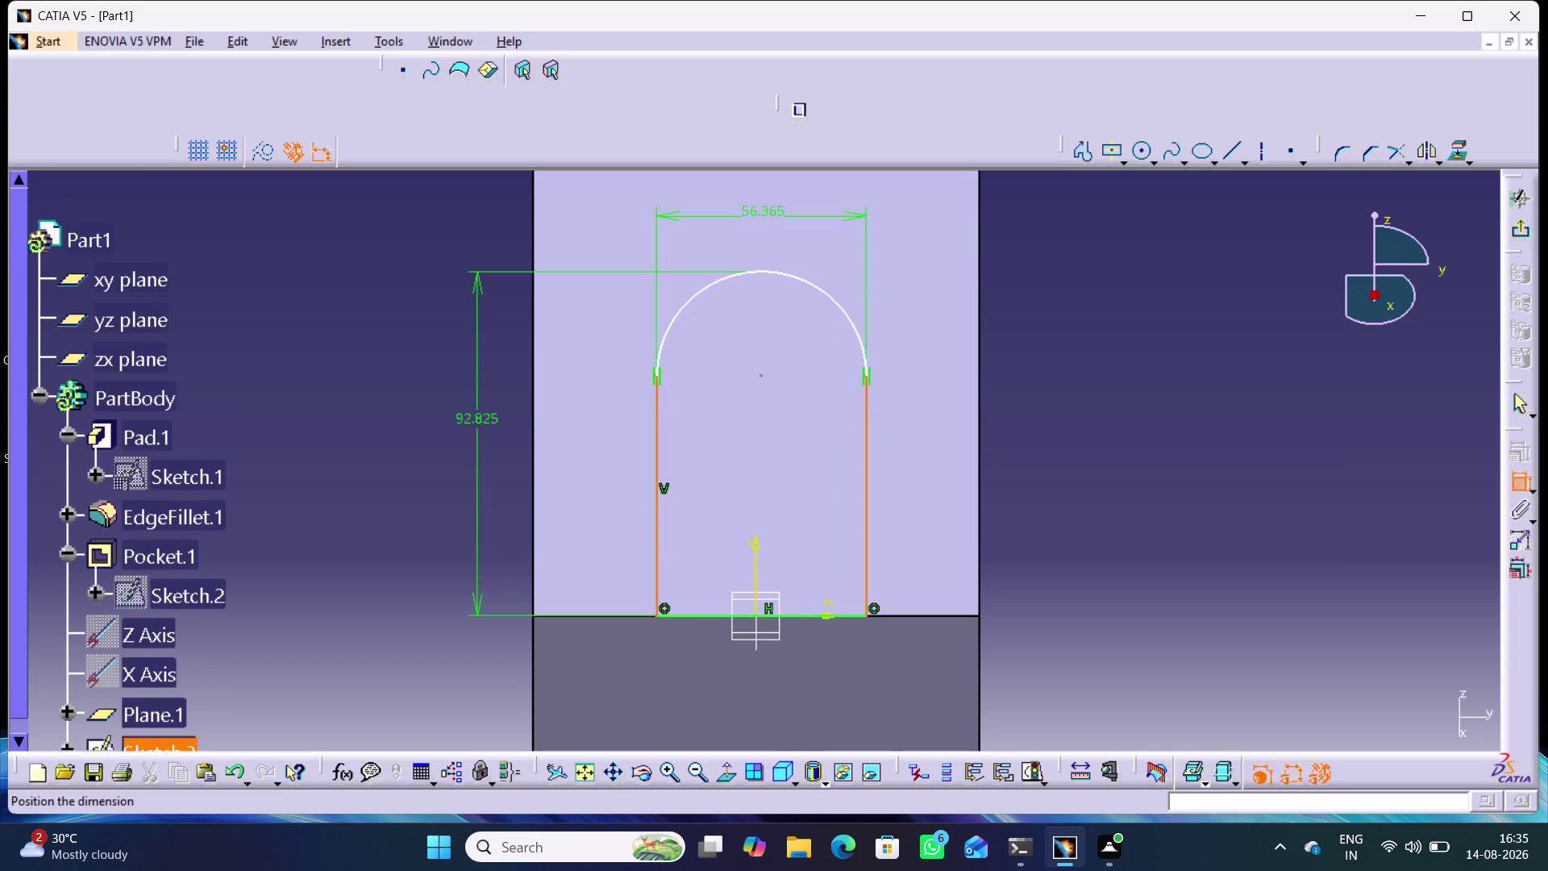
Set the arch's width dimension to 40.
scroll(up, 3)
middle_drag(764, 215, 788, 206)
right_drag(764, 215, 787, 206)
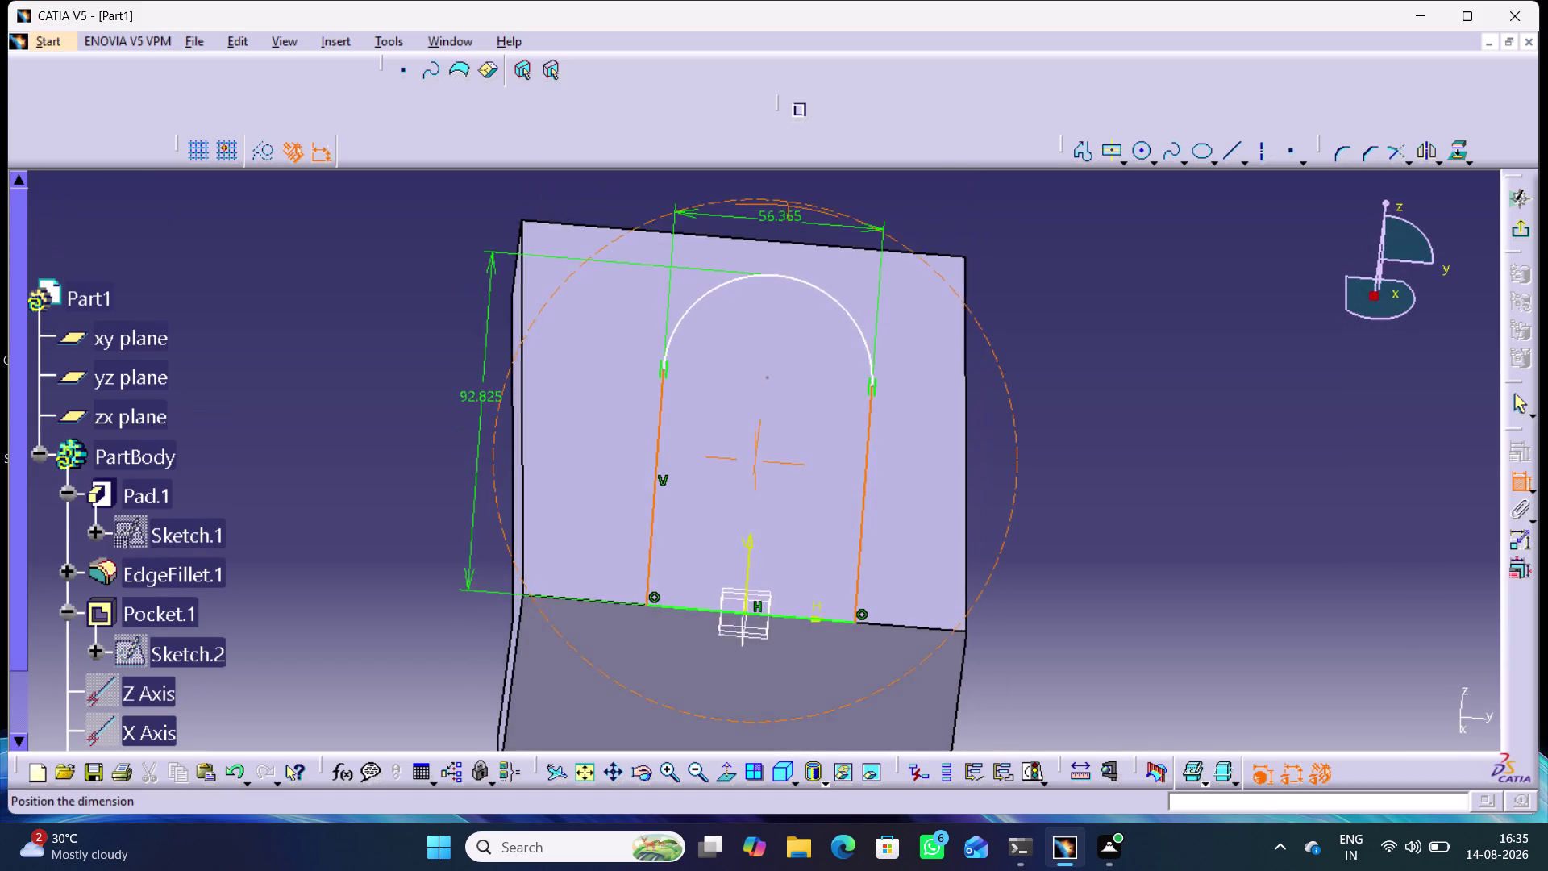
right_drag(788, 206, 772, 212)
middle_drag(787, 206, 772, 212)
double_click(754, 217)
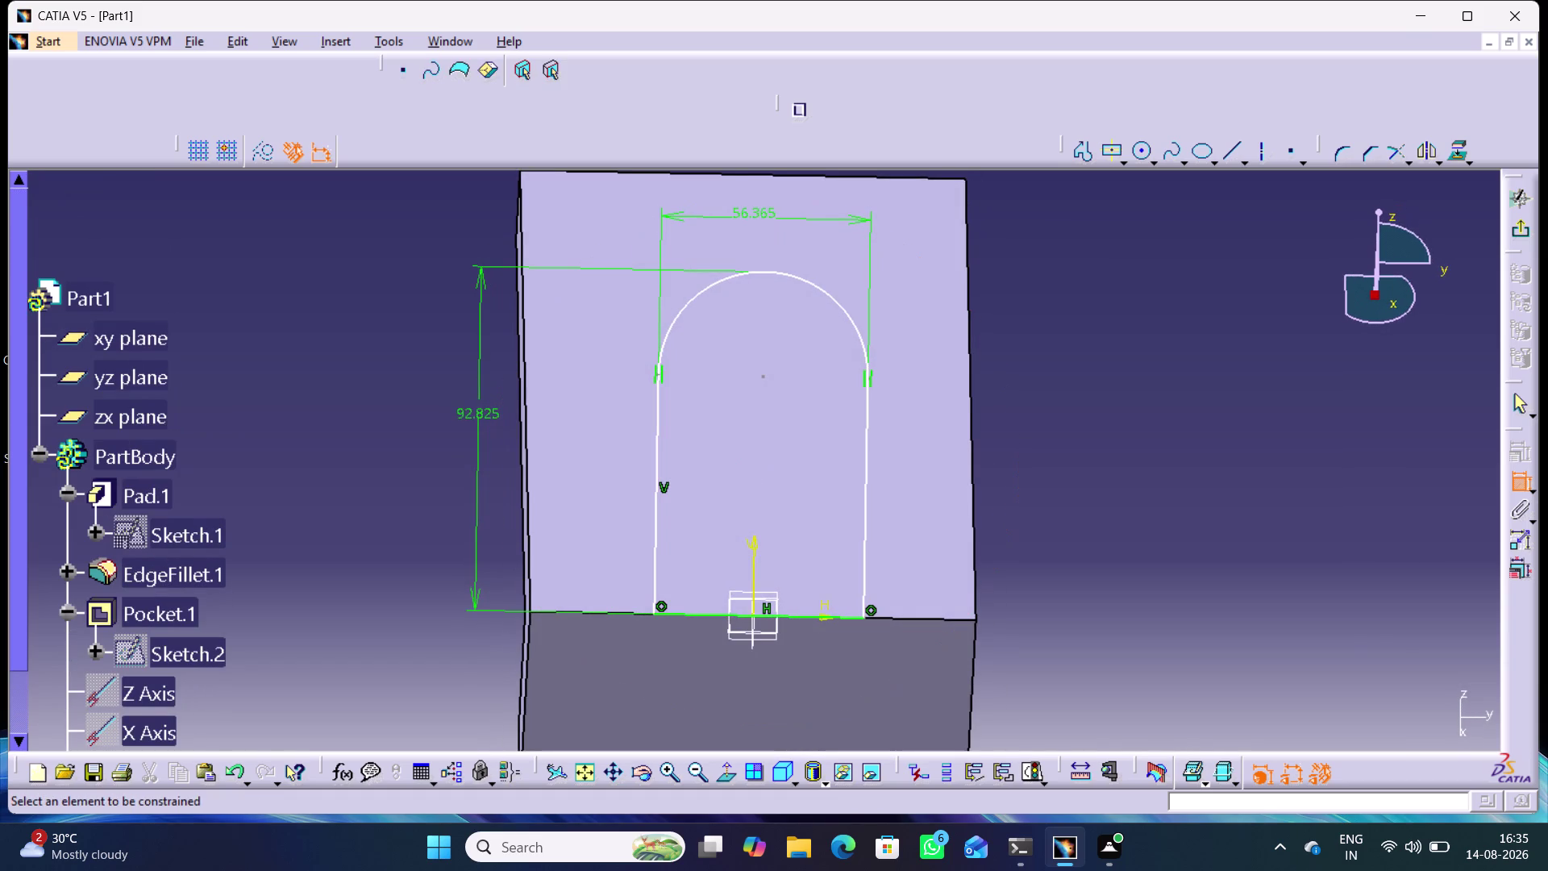
double_click(753, 213)
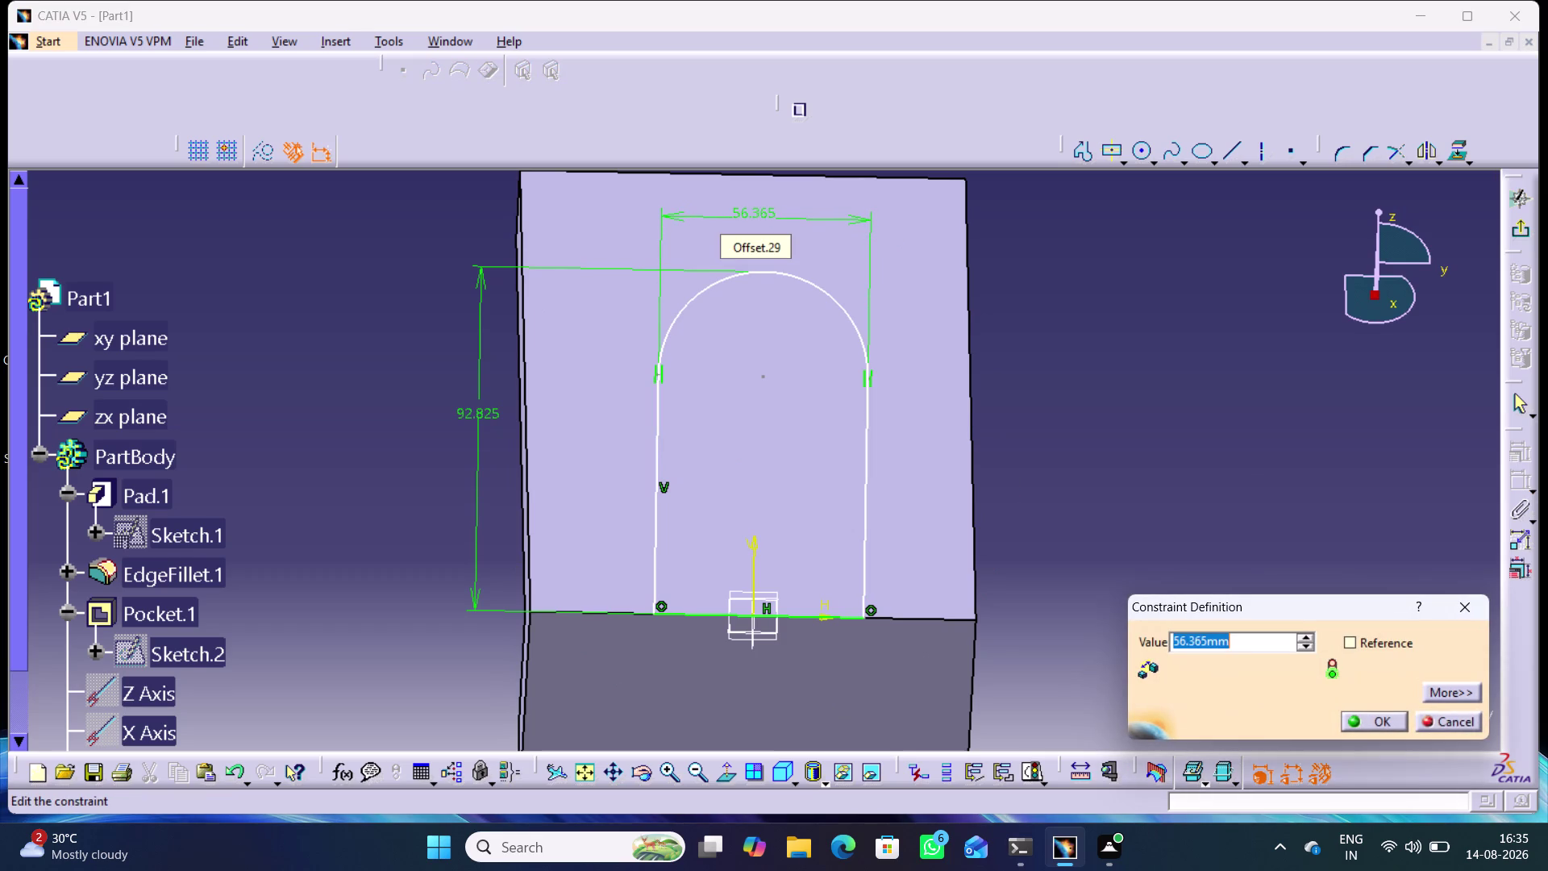
text(40)
key(Return)
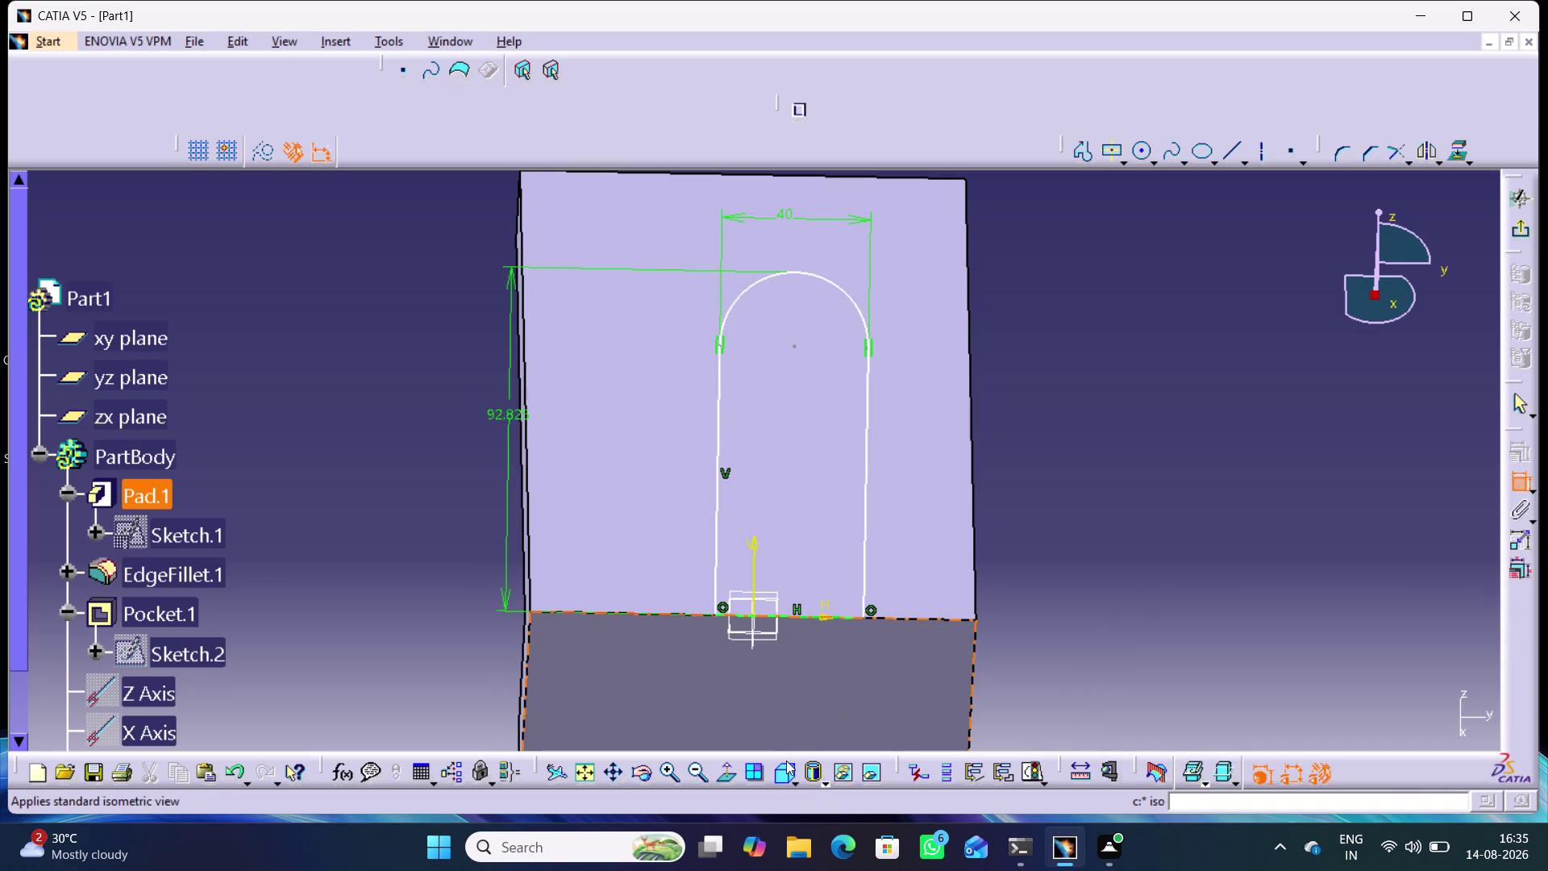
Make the arch's left and right sides symmetric about the vertical axis.
click(730, 767)
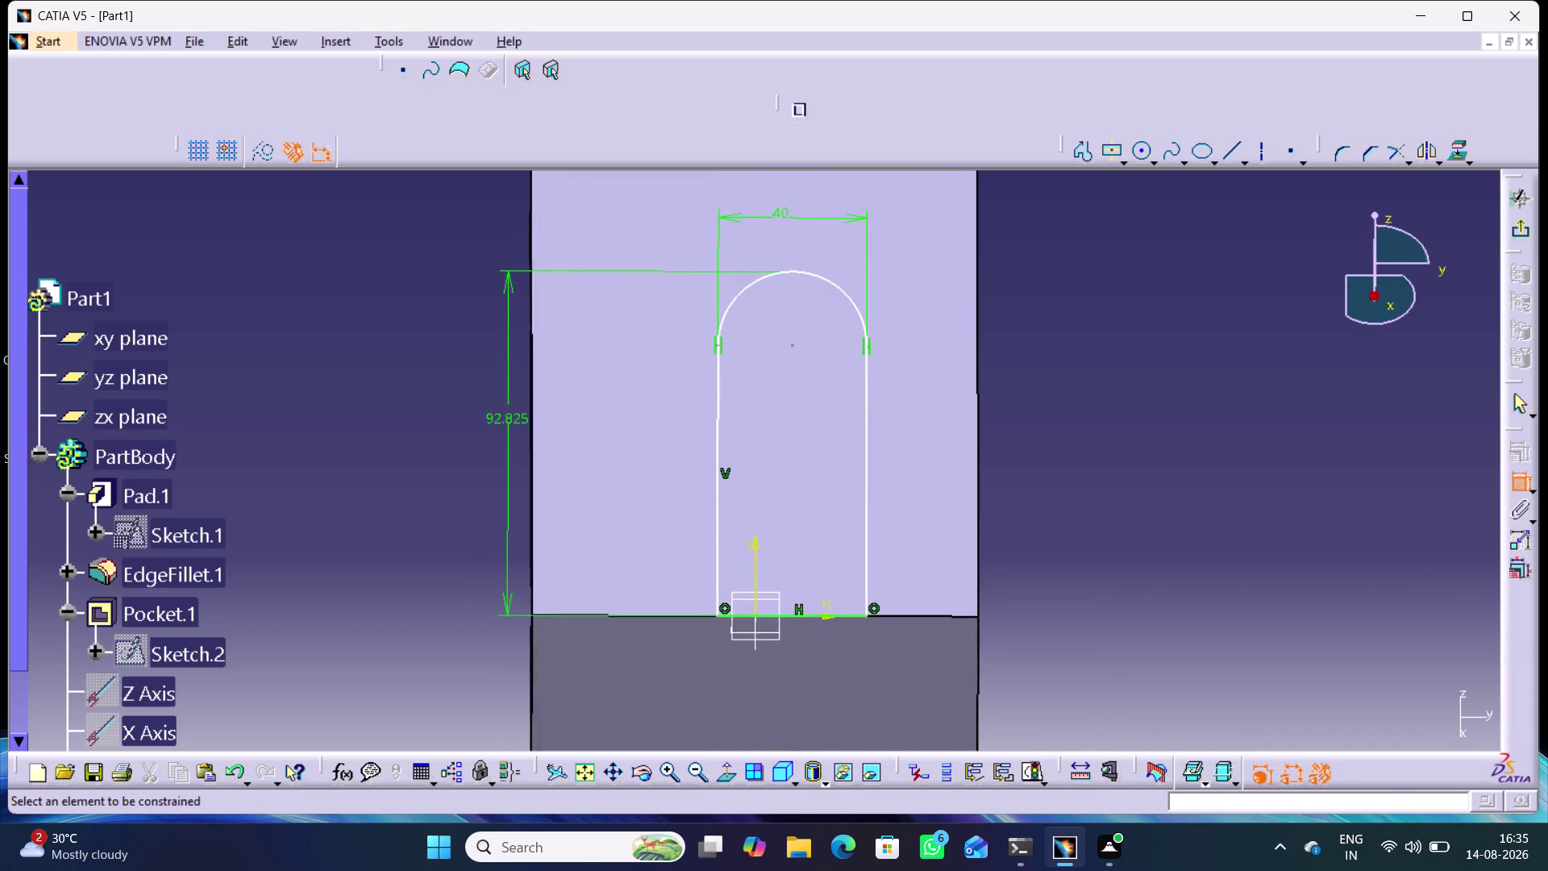
click(869, 516)
click(717, 516)
right_click(1114, 438)
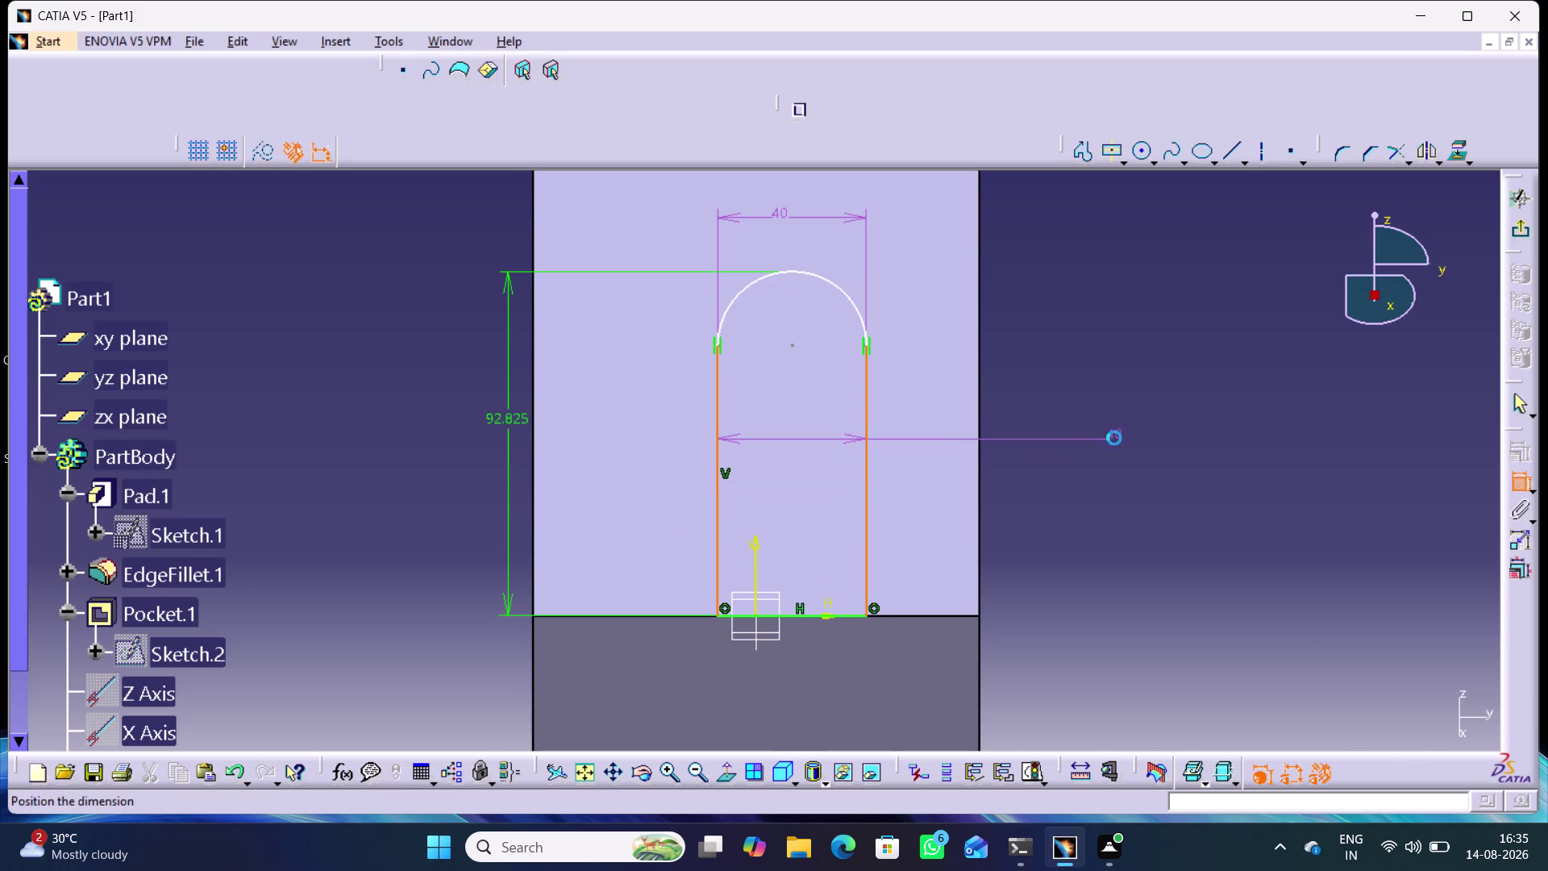
click(1174, 627)
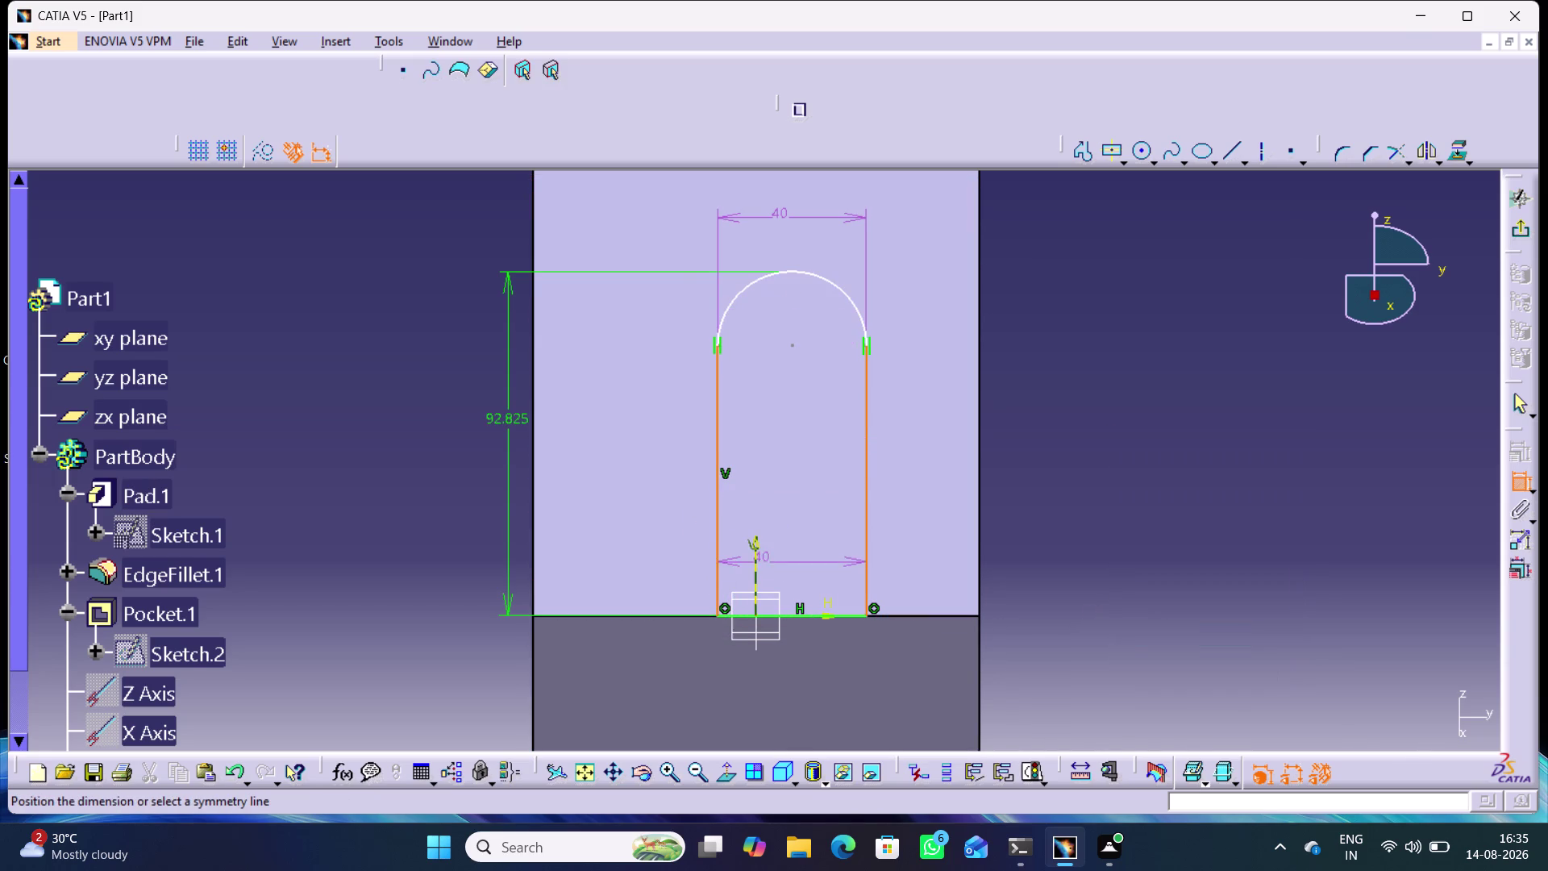
click(752, 549)
click(1219, 365)
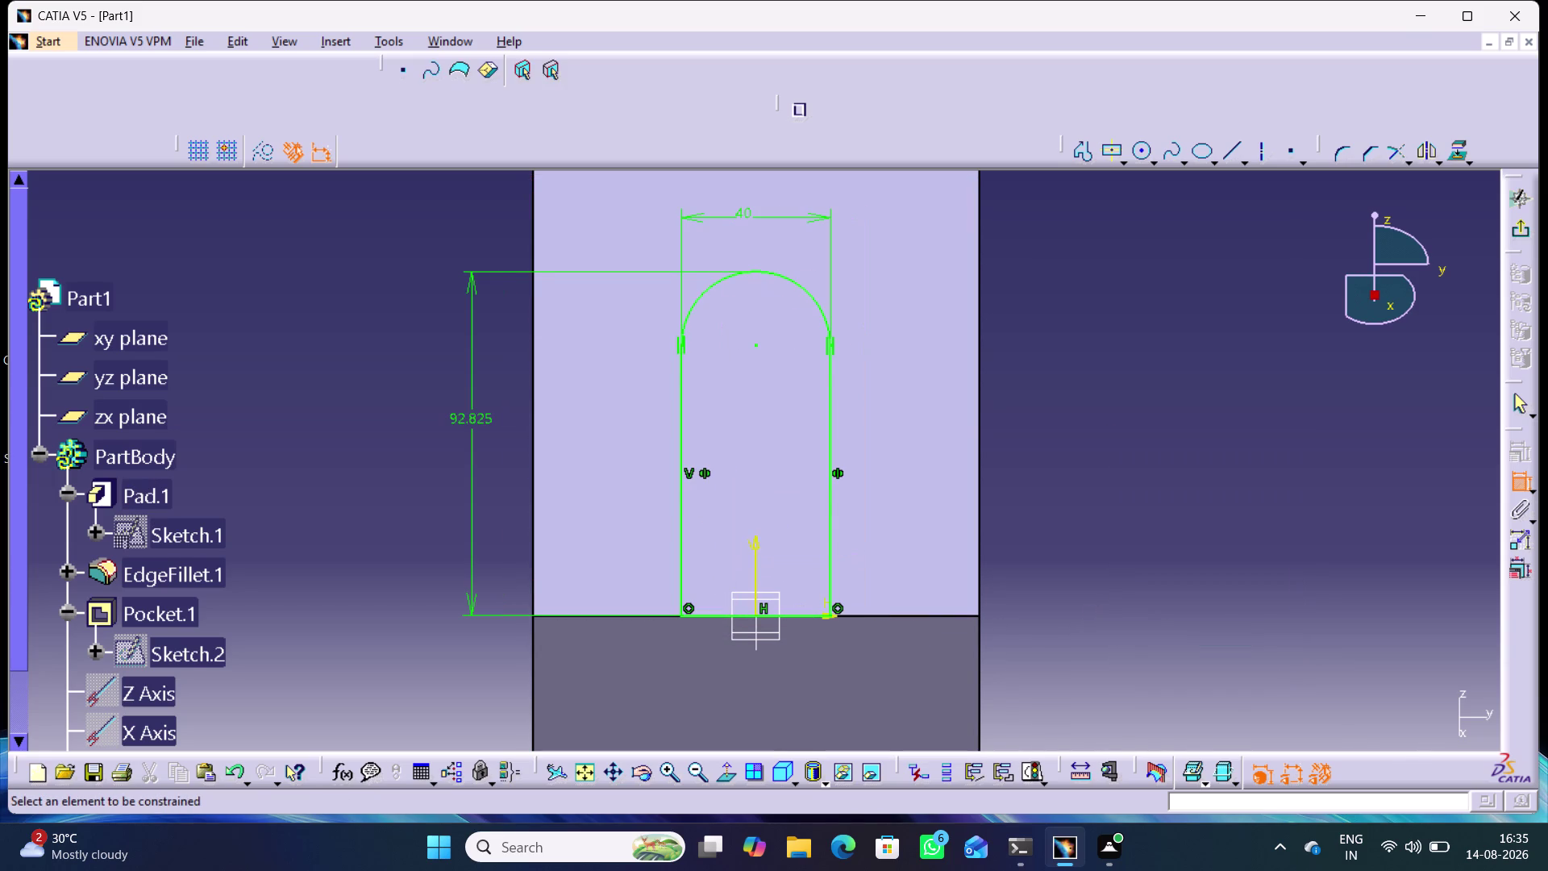
Set the arch's height dimension to 95.
double_click(472, 424)
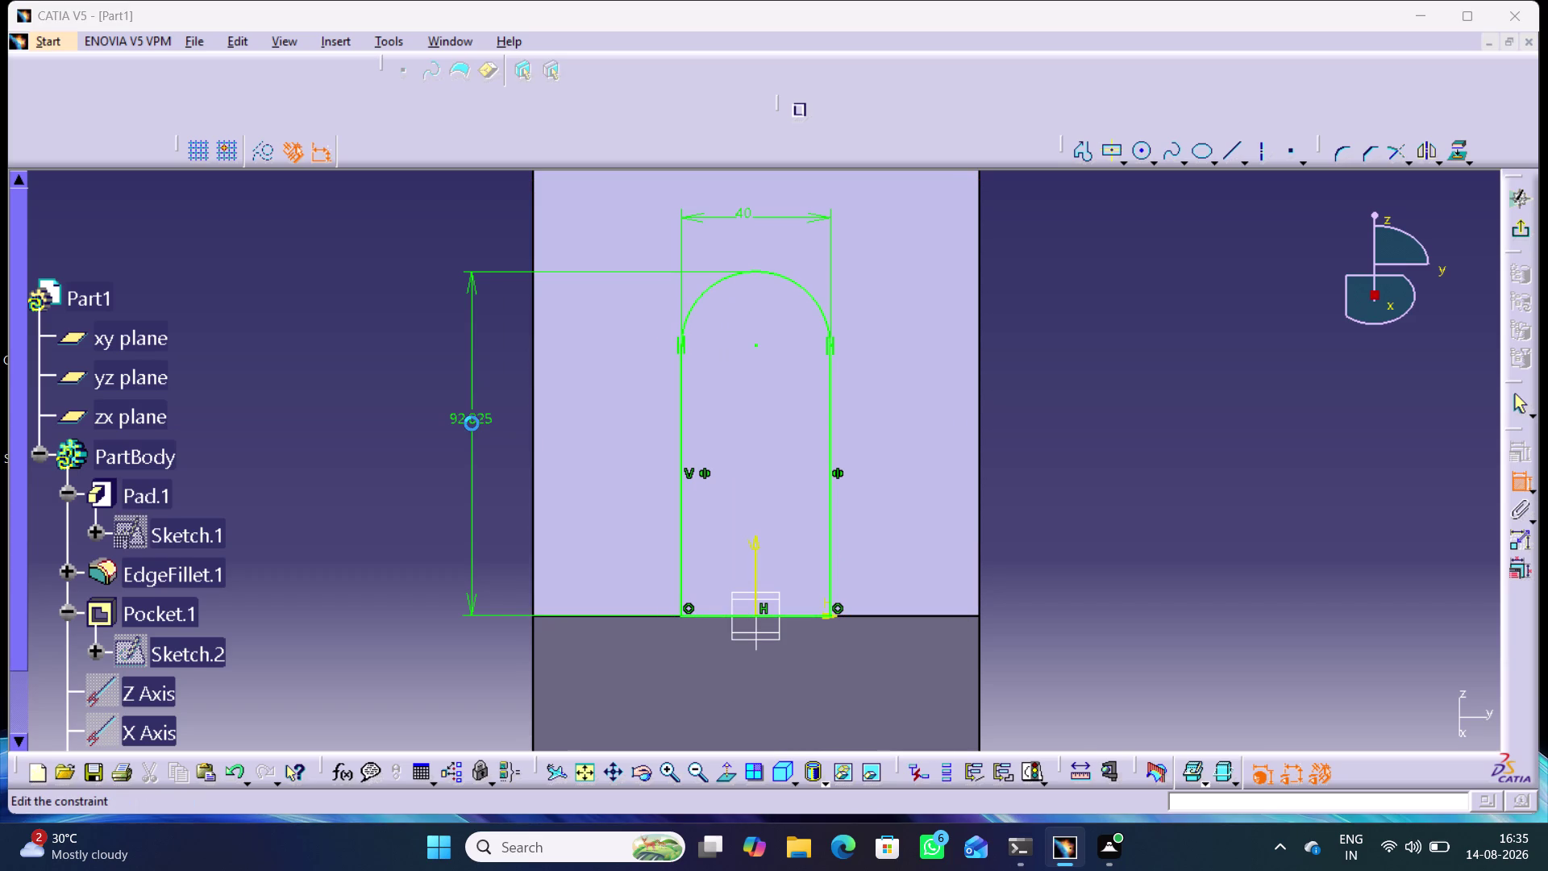
text(95)
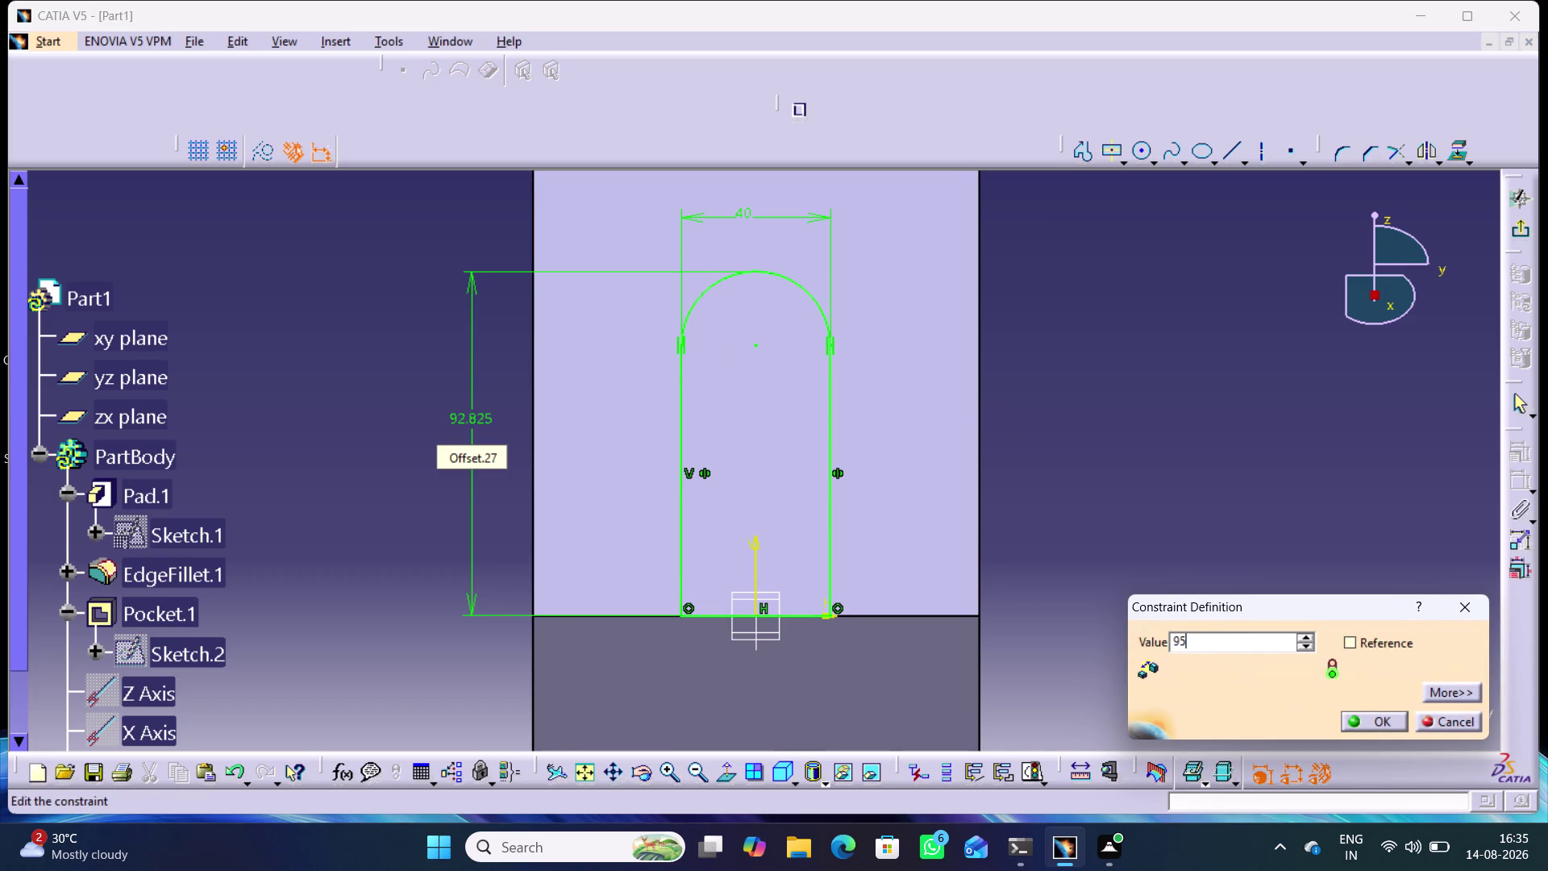
key(Return)
click(1122, 387)
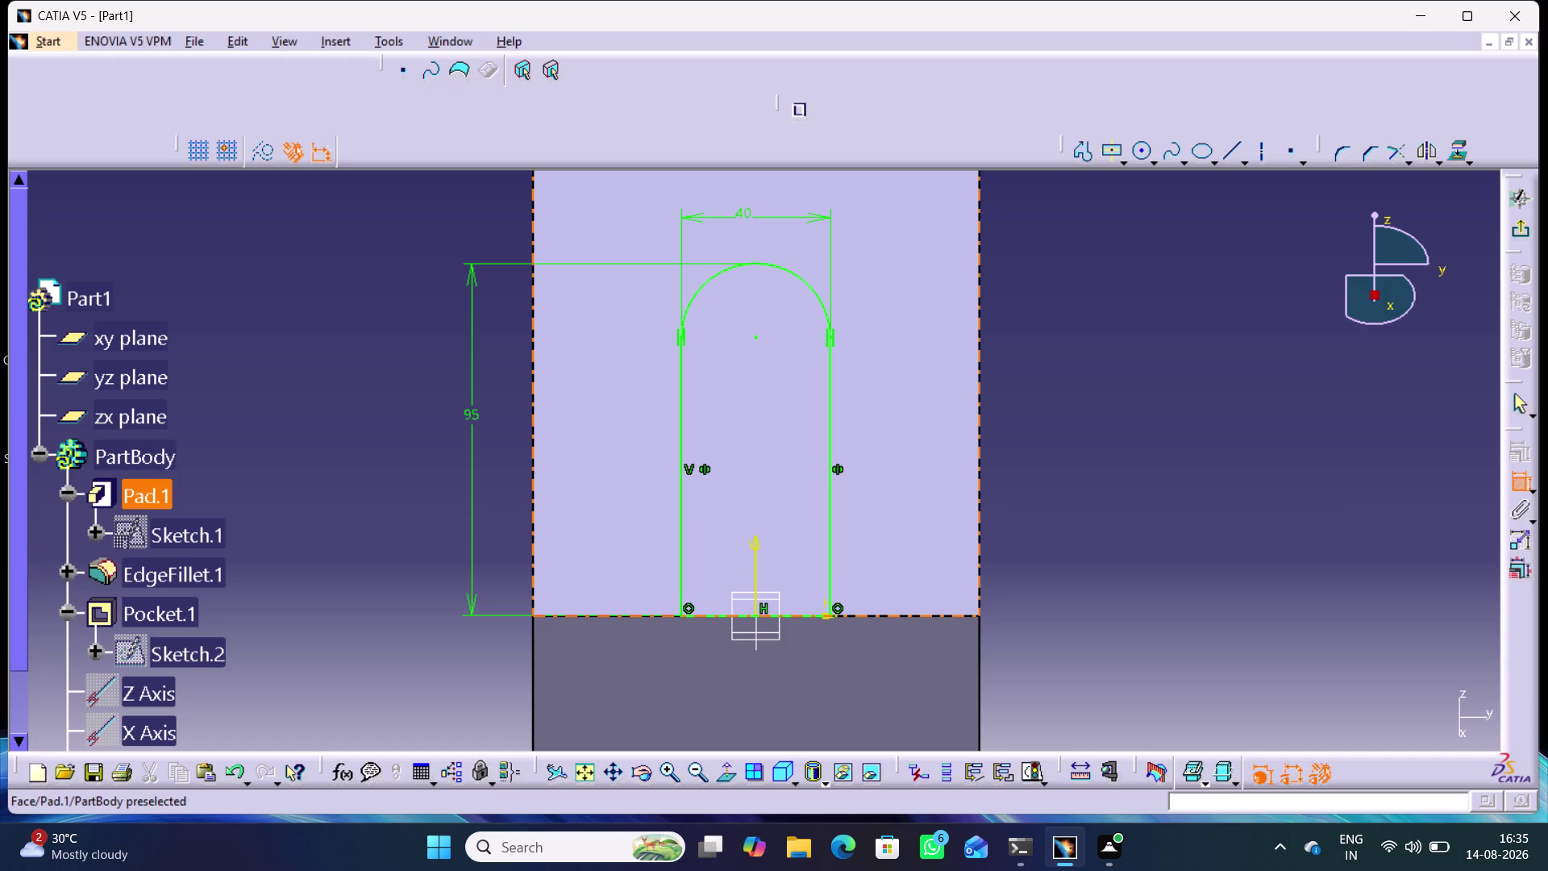
Exit Sketch.3 back to the part and show it in isometric view.
middle_drag(1119, 386, 1007, 405)
right_drag(1119, 386, 1007, 404)
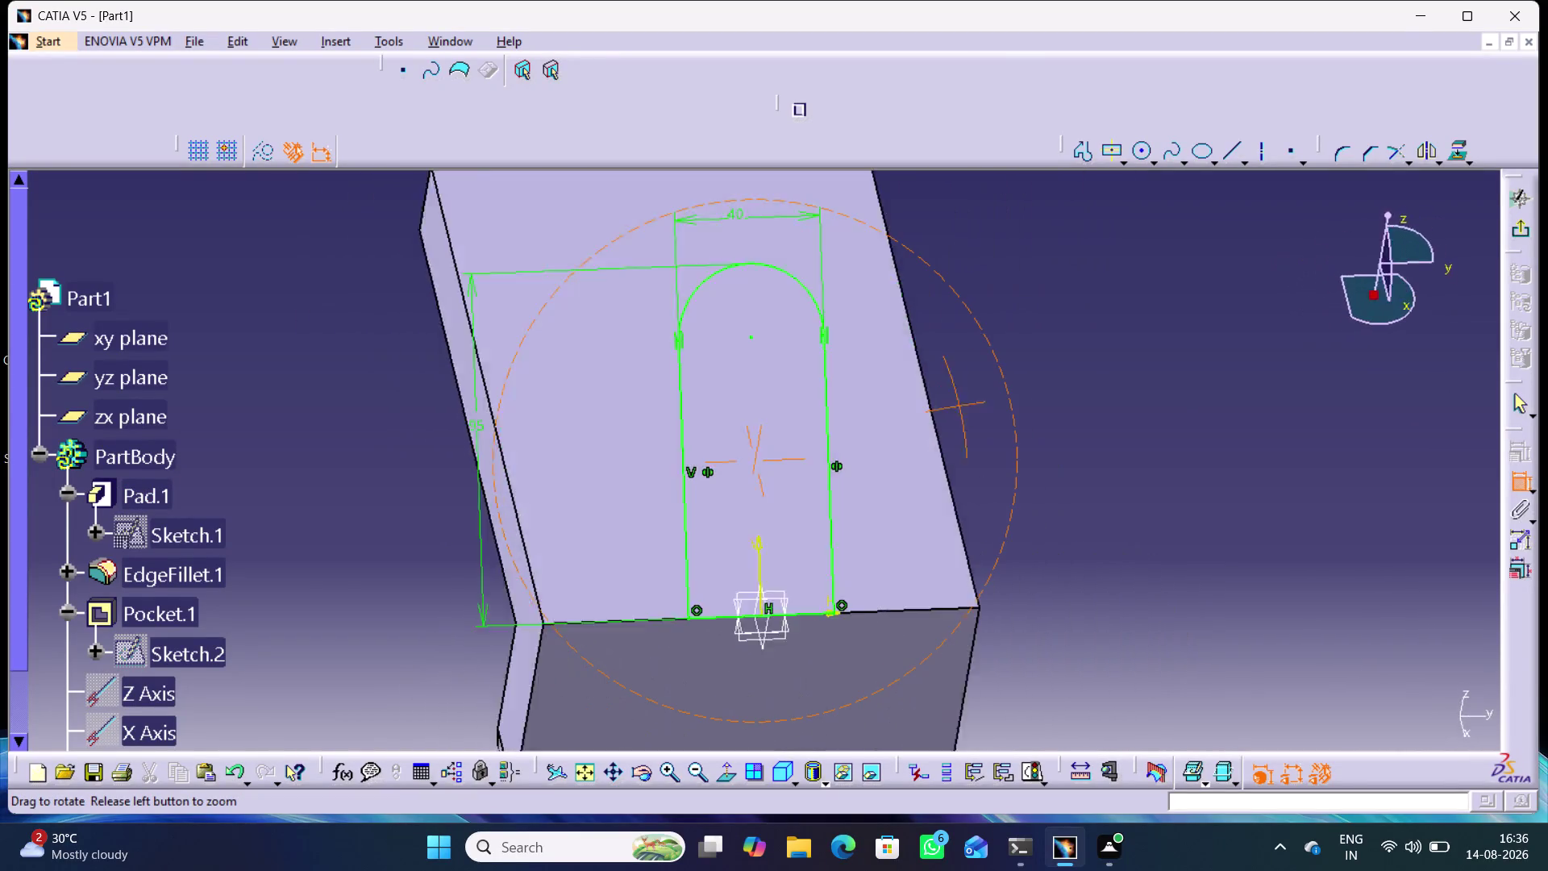
middle_drag(1007, 405, 963, 451)
right_drag(1008, 405, 964, 451)
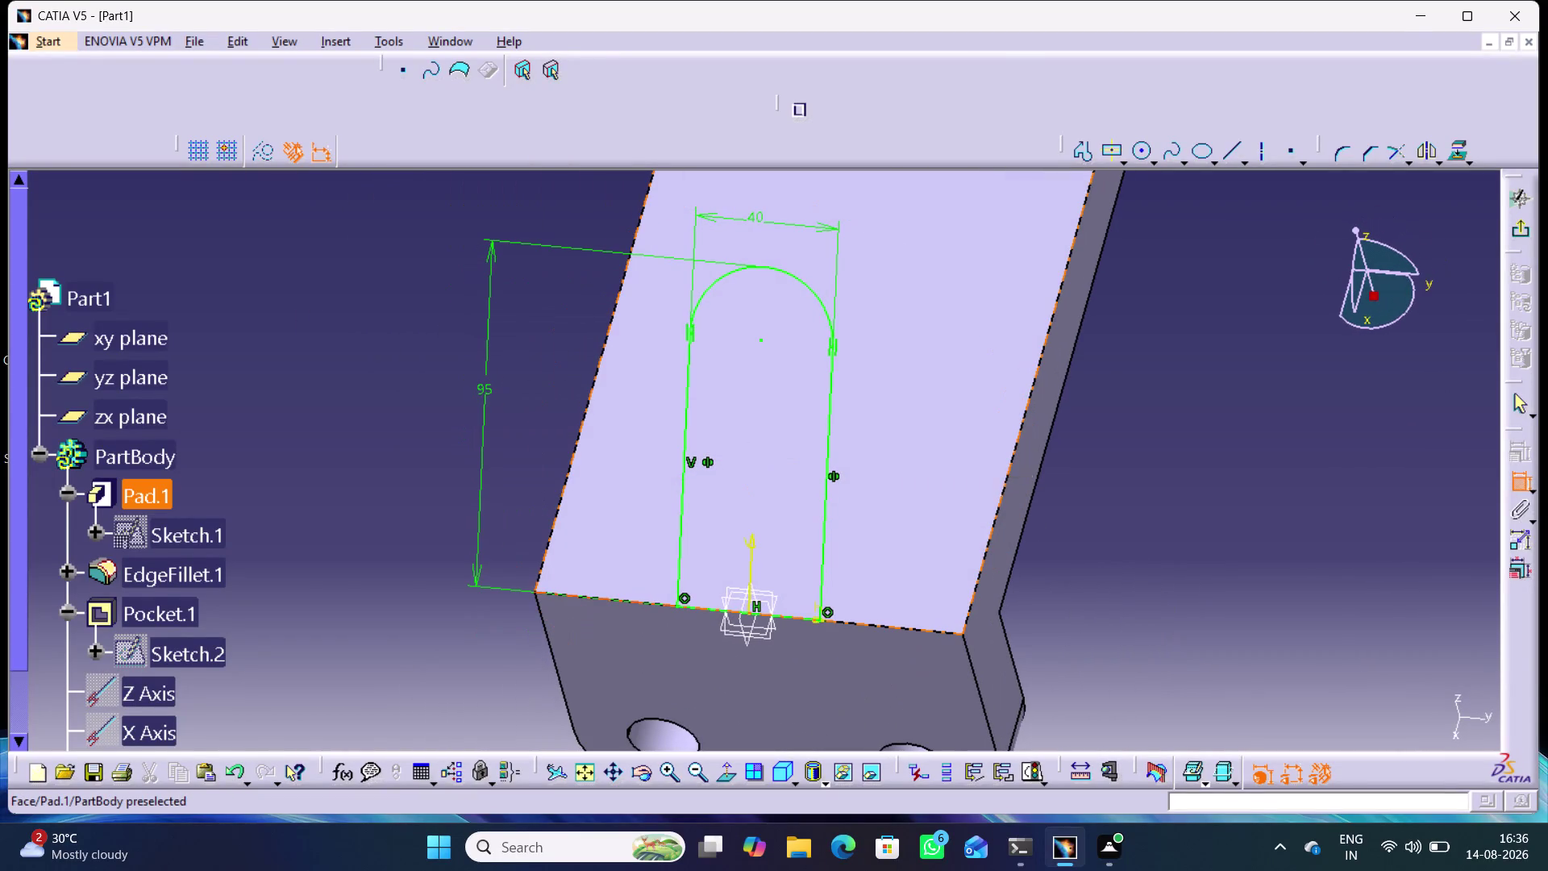
click(1521, 228)
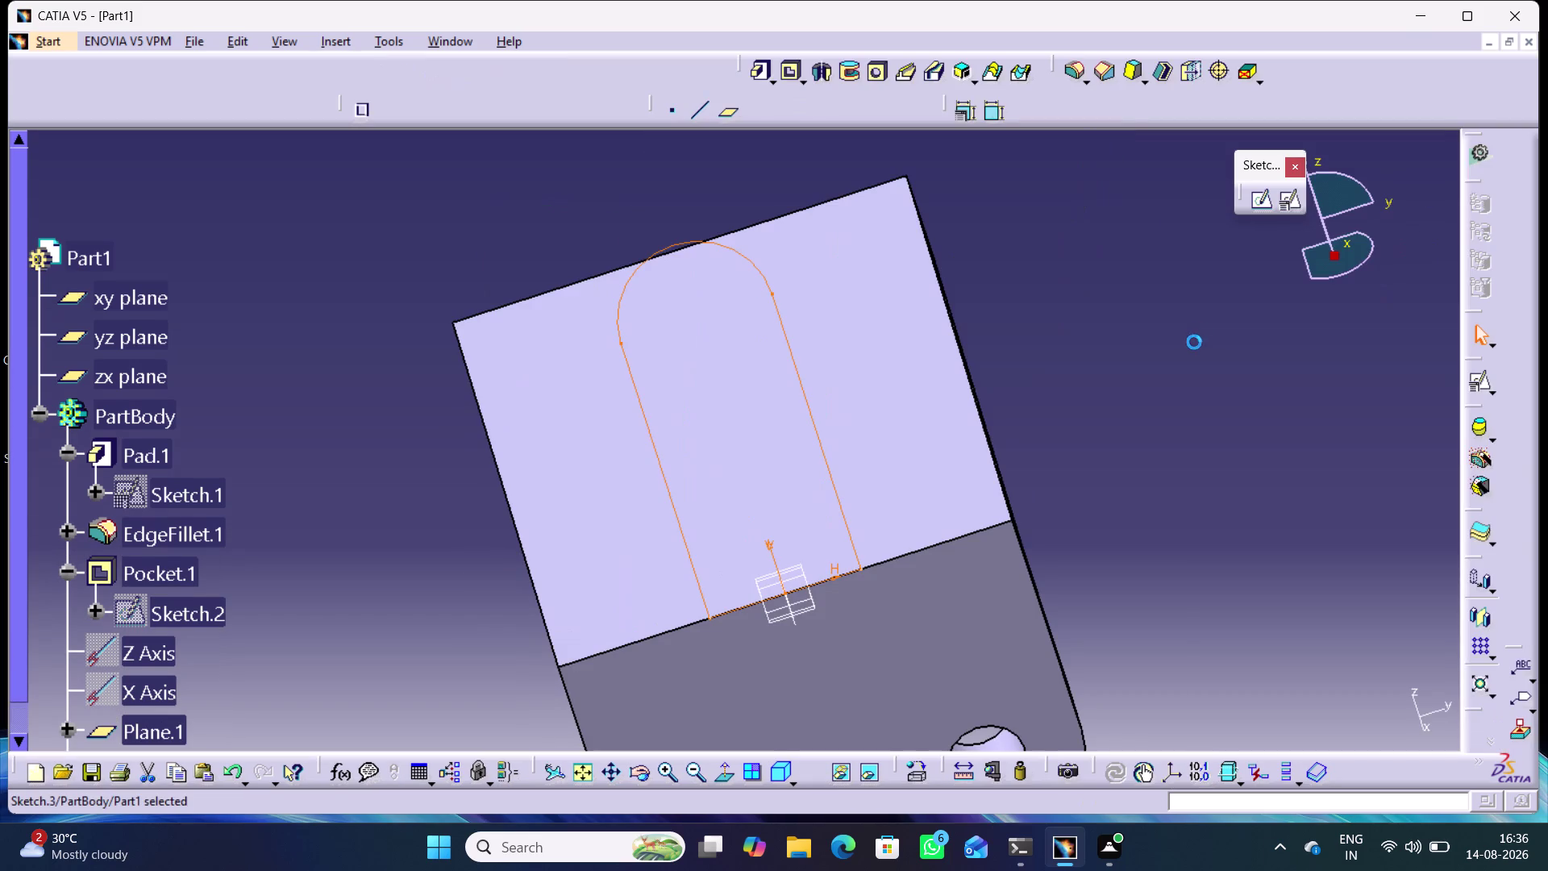
middle_drag(1161, 363, 1075, 378)
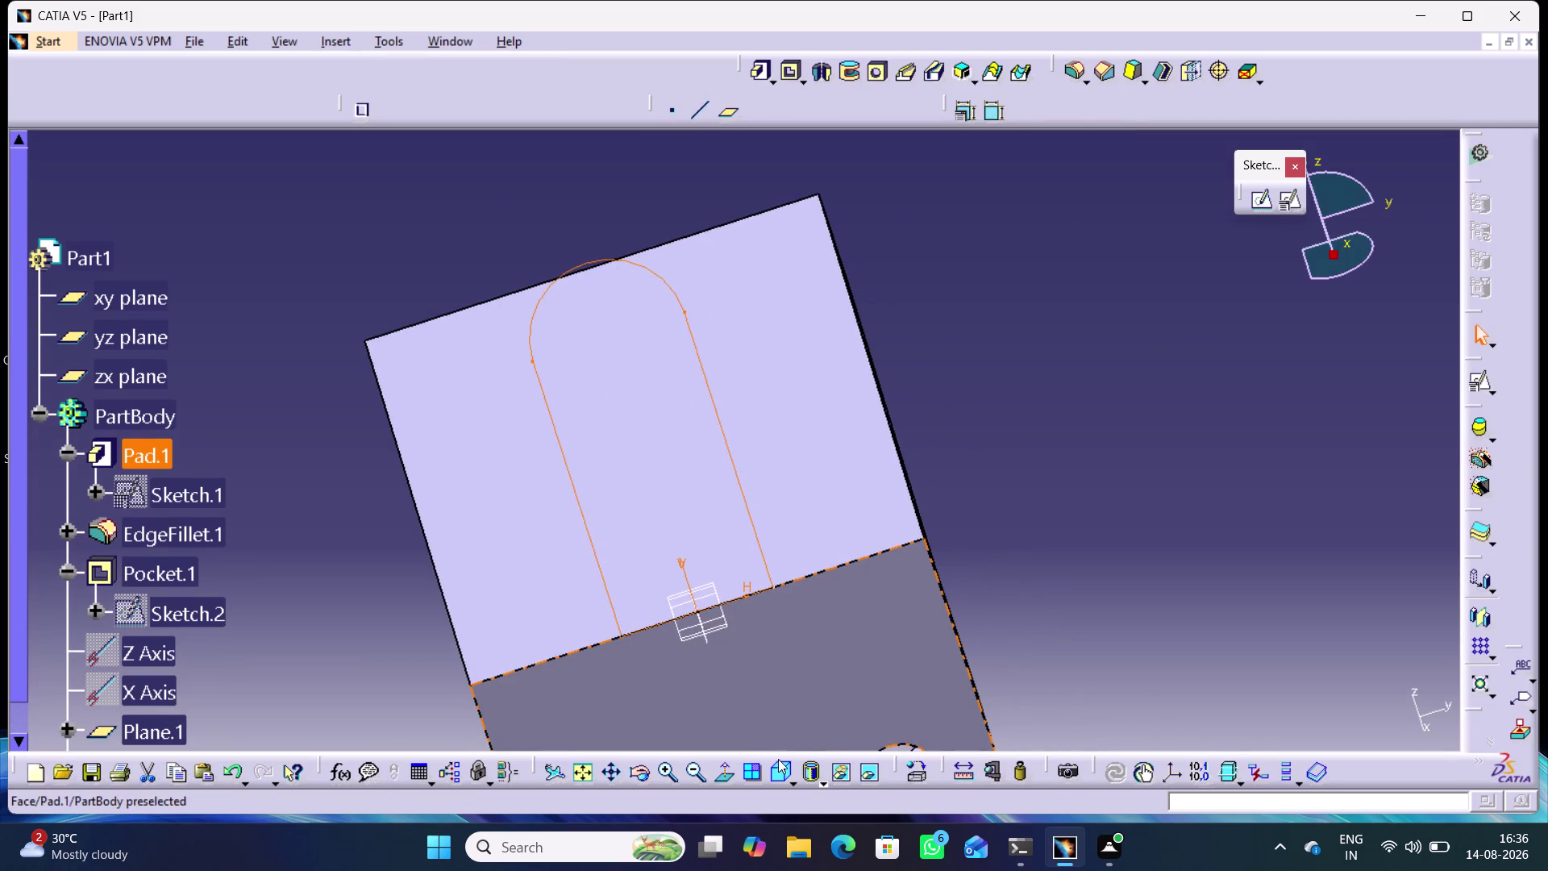
click(777, 764)
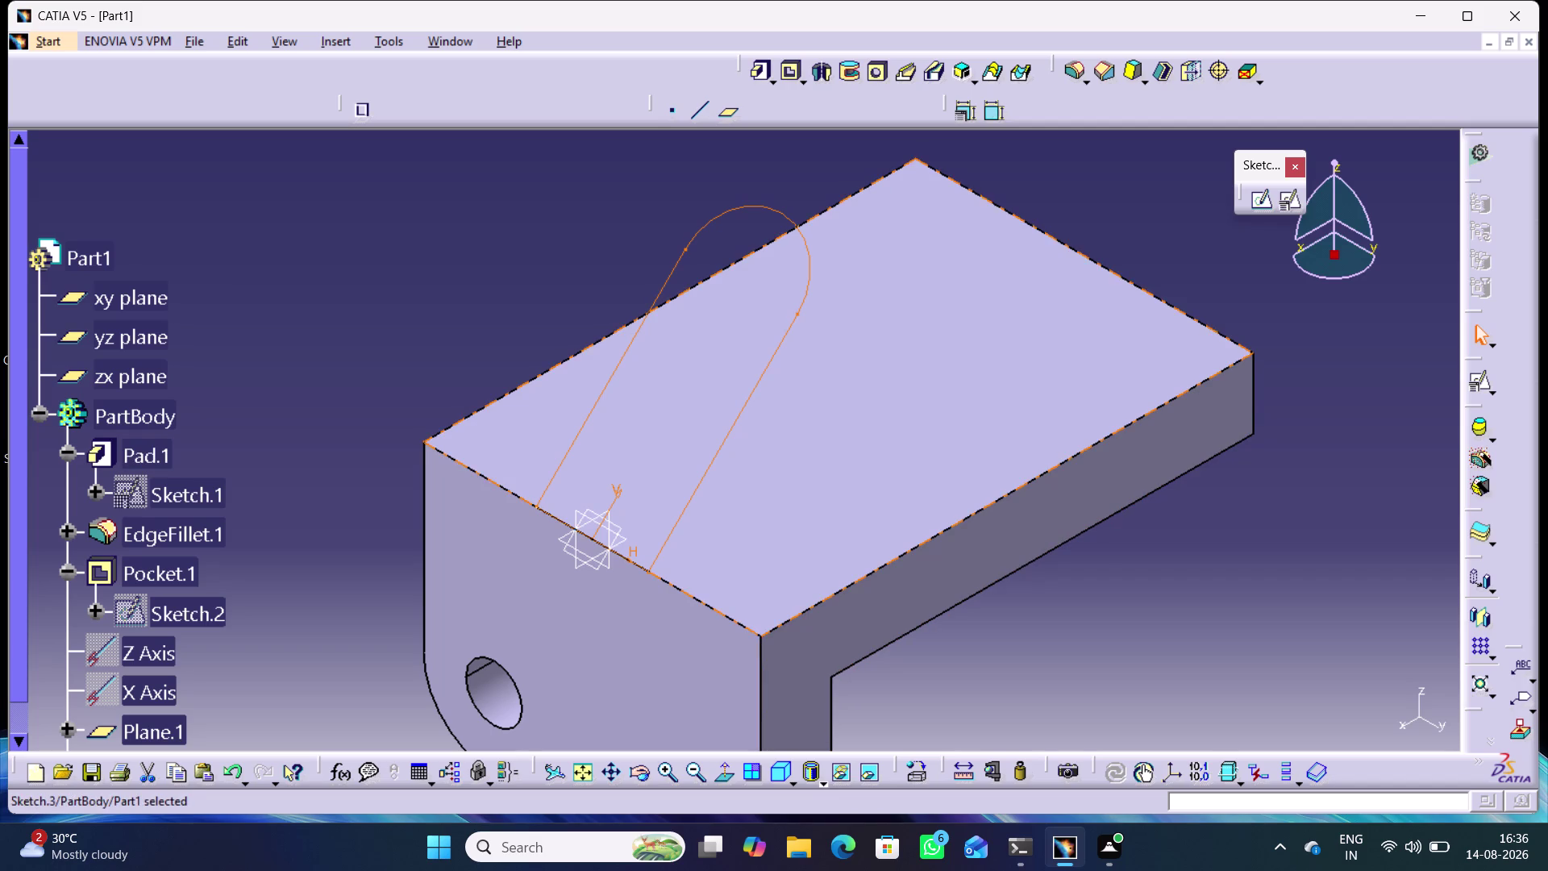
Pad Sketch.3 with type Up to surface, limited by the Pocket.1 face.
click(547, 252)
click(760, 66)
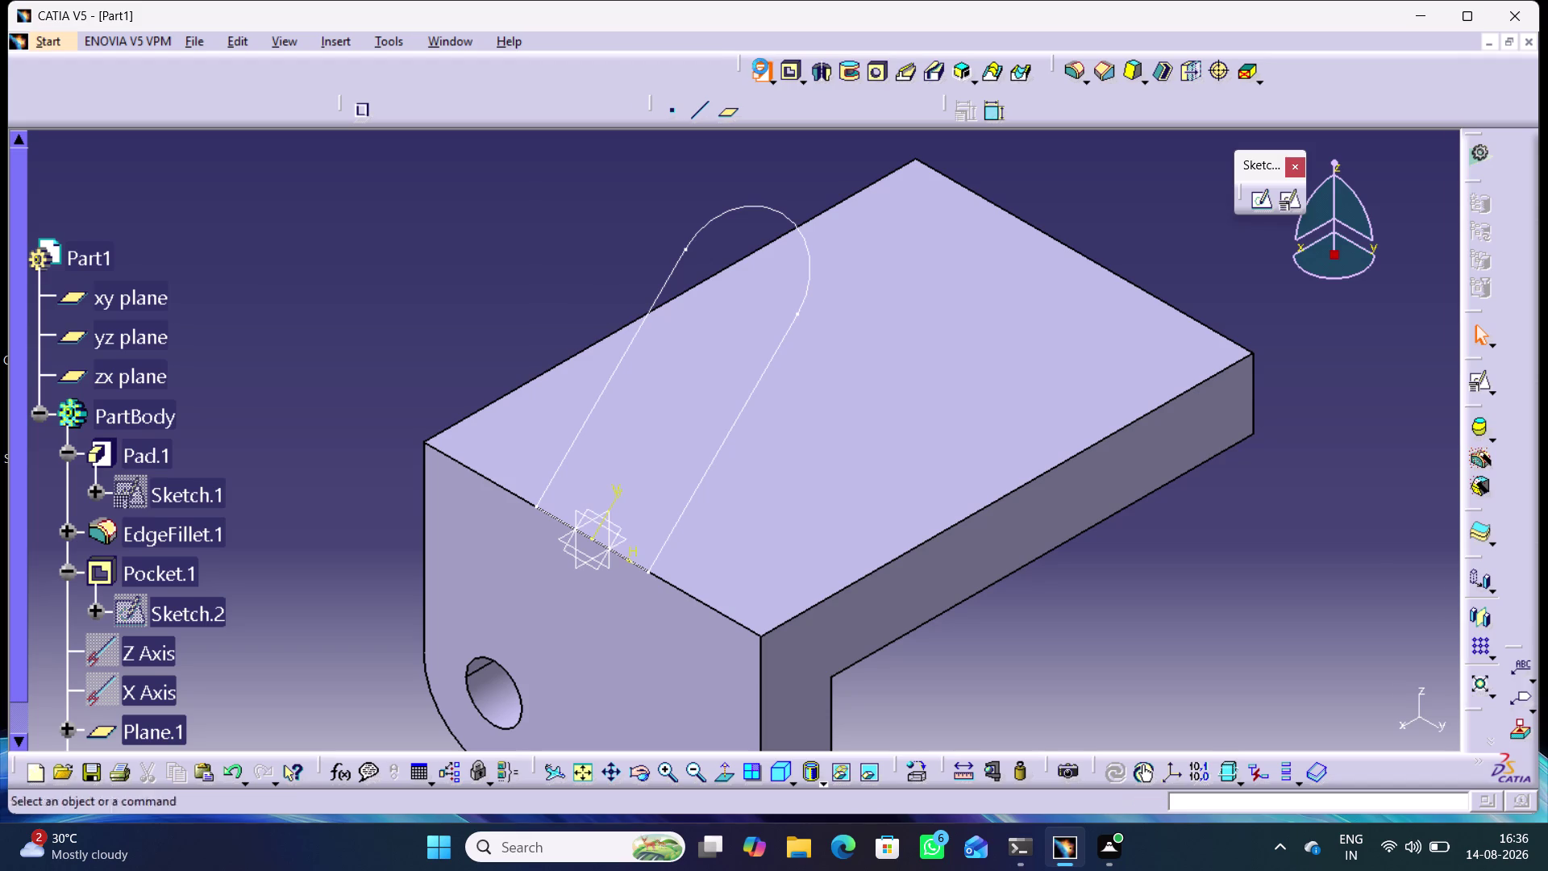
click(795, 328)
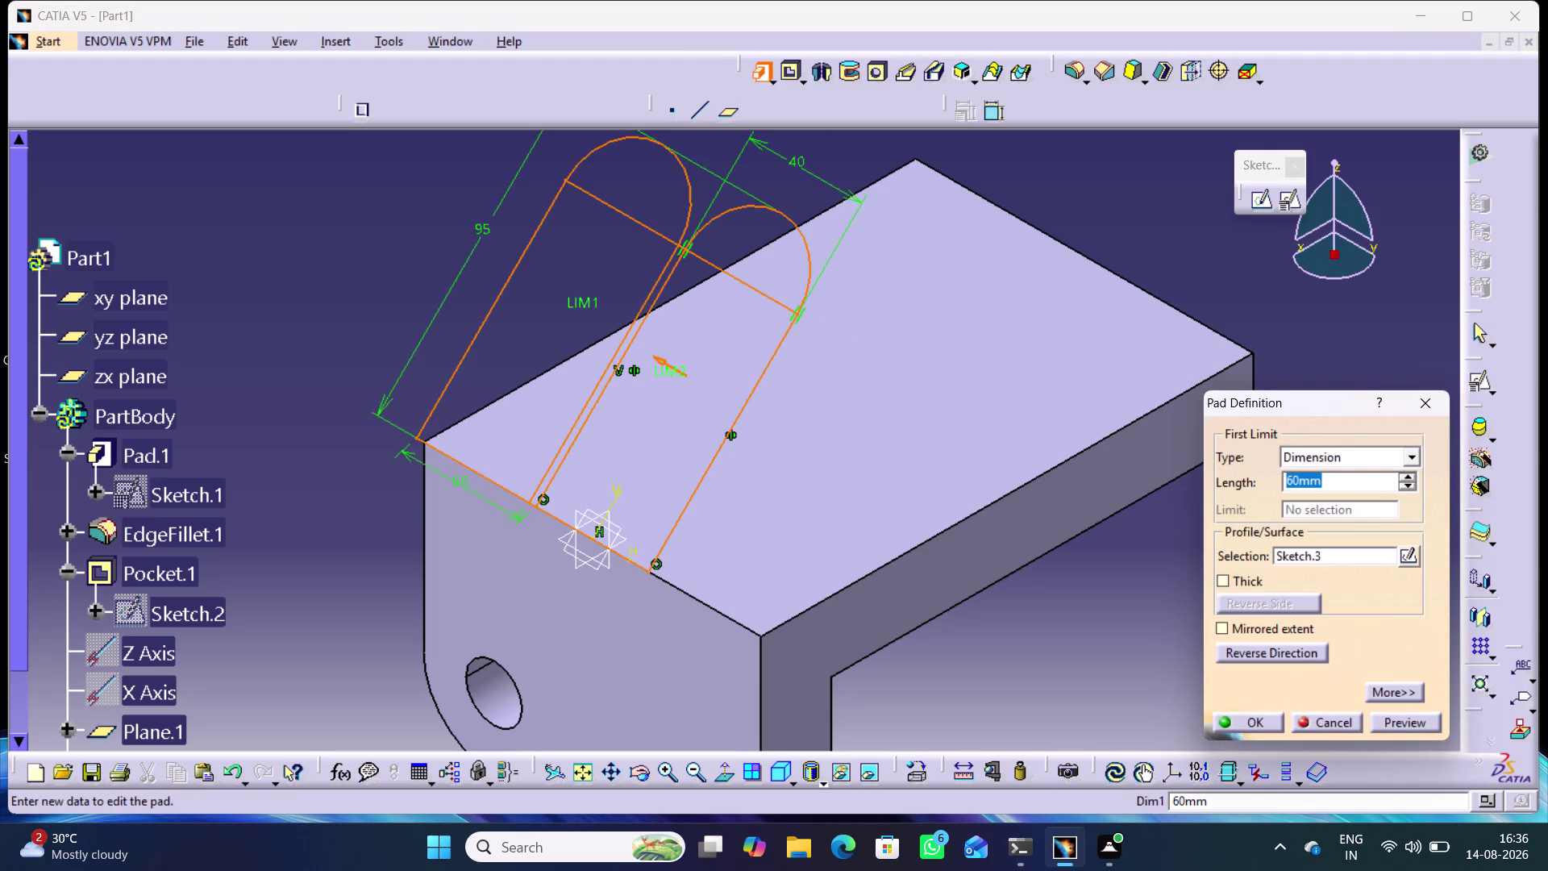
click(1243, 649)
click(1410, 458)
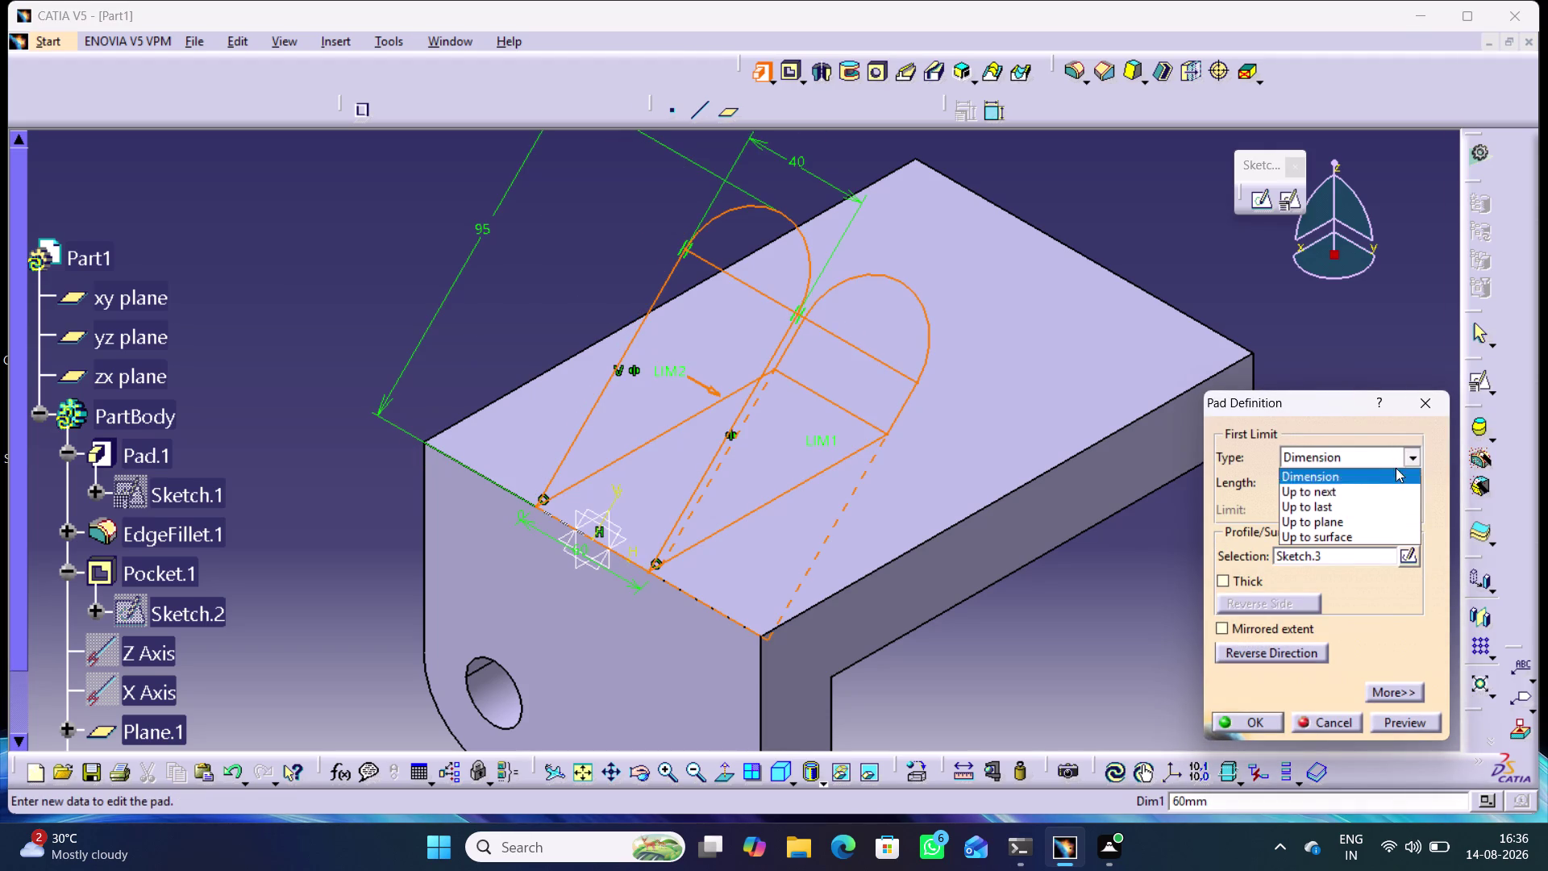
click(1330, 532)
click(1027, 426)
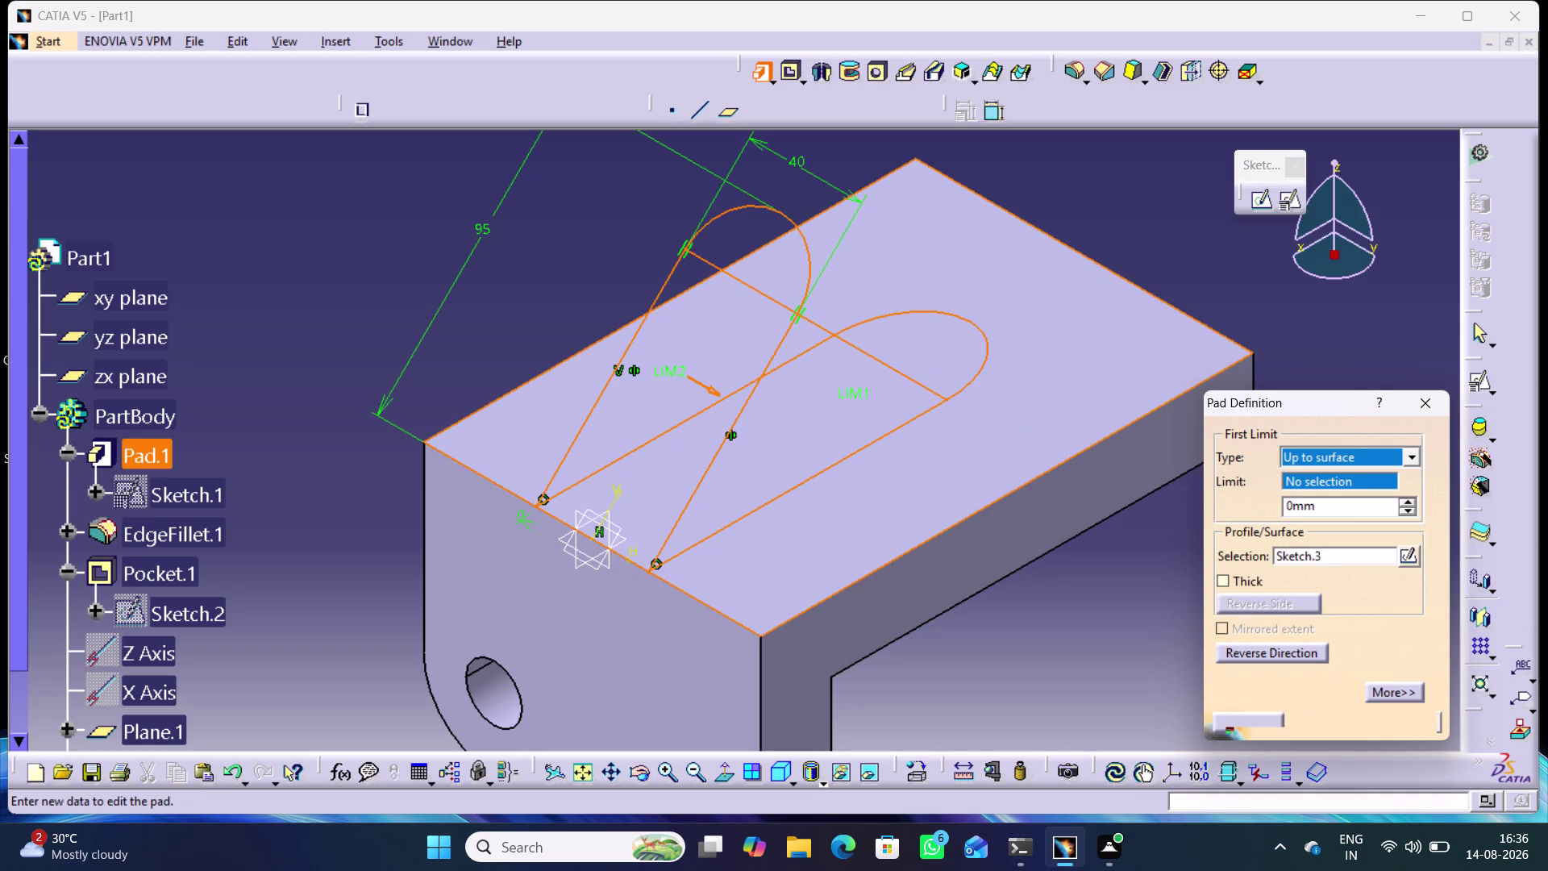
click(1395, 721)
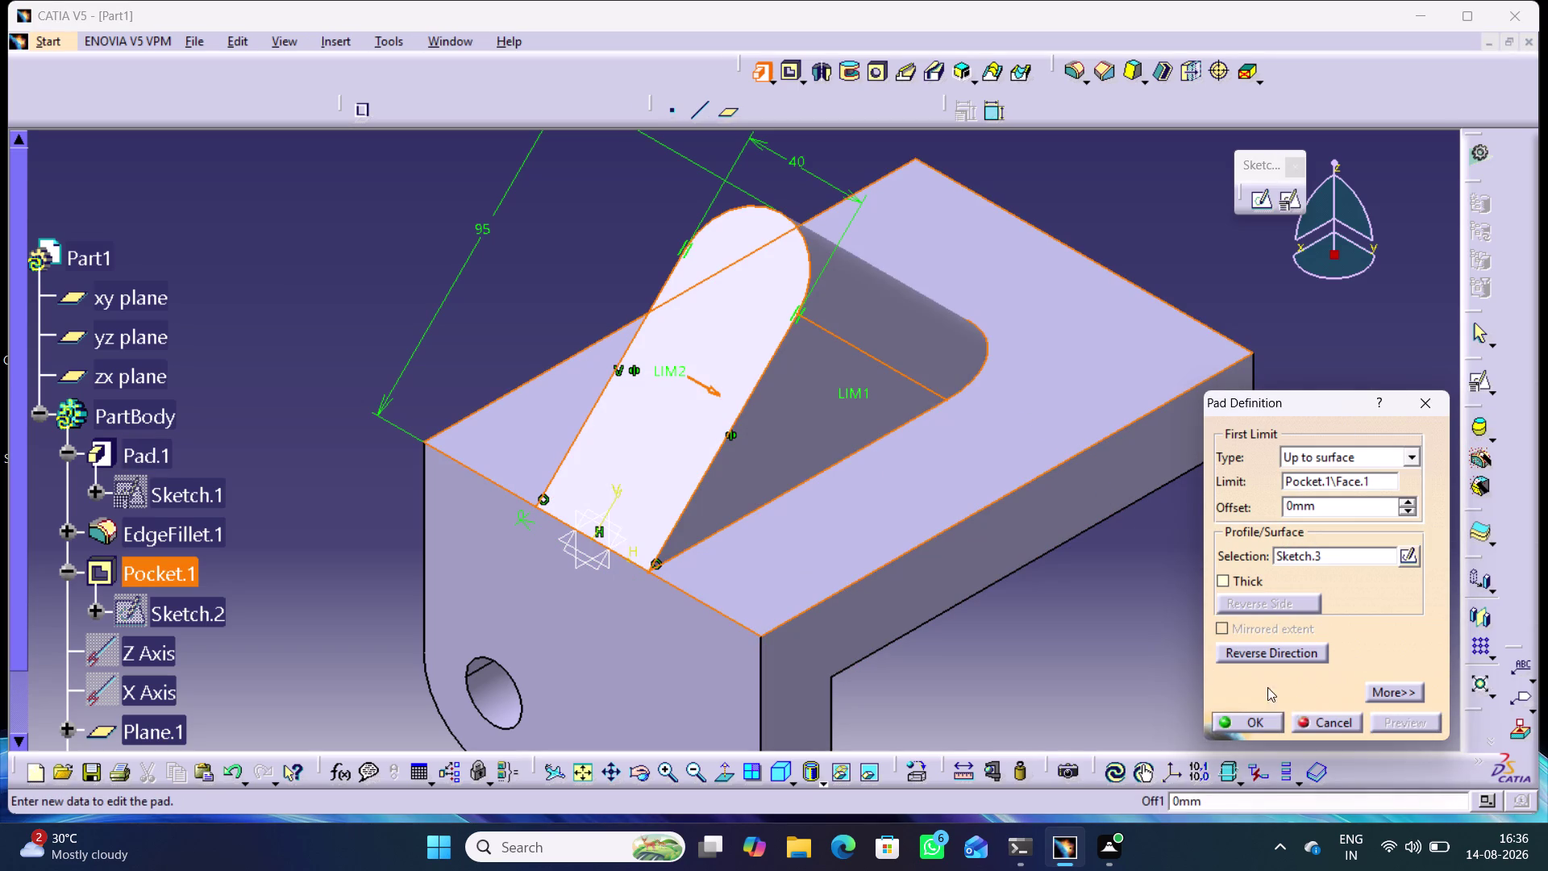
click(1243, 718)
click(1140, 601)
Orbit to view the new tab and start a sketch on its face.
middle_drag(1114, 606, 1346, 516)
right_drag(1114, 606, 1346, 516)
click(716, 361)
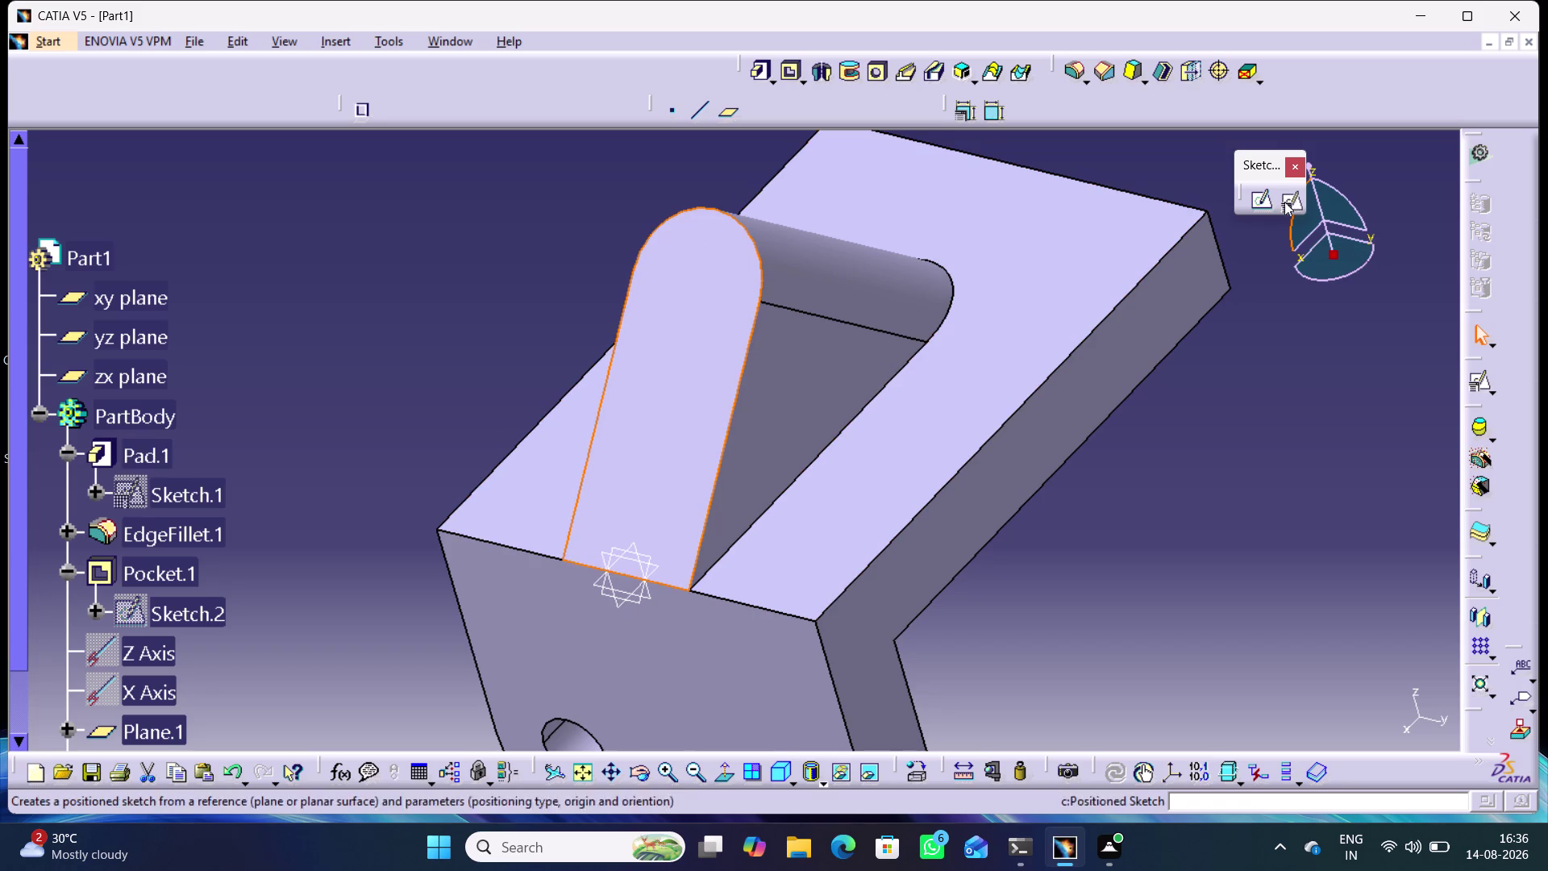
click(1266, 203)
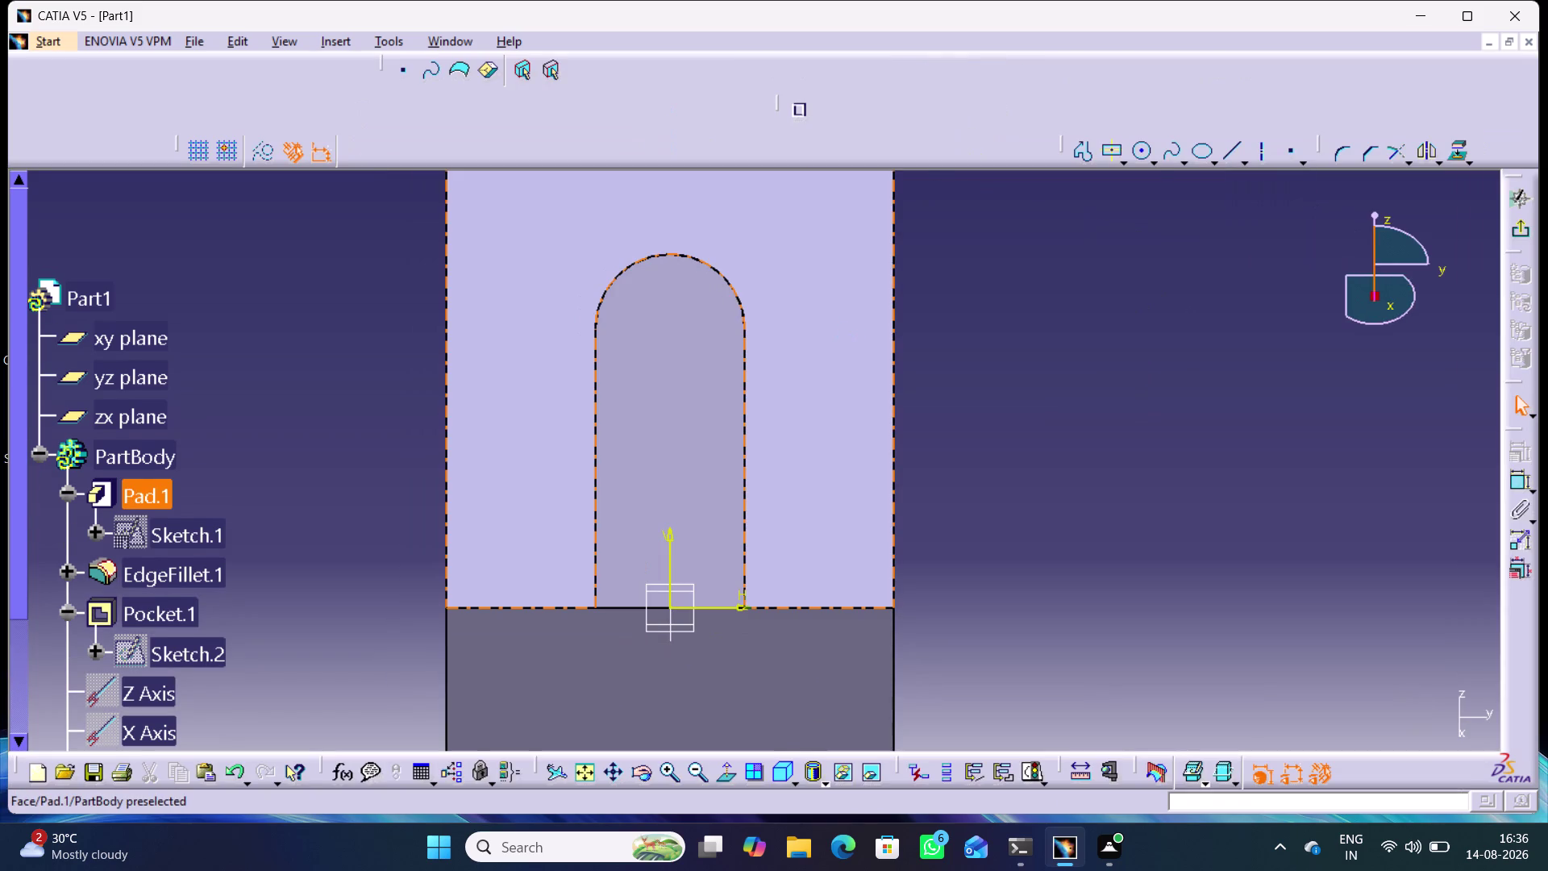
Draw a circle near the tab's rounded end.
scroll(up, 3)
middle_drag(781, 387, 811, 461)
right_click(782, 387)
click(967, 349)
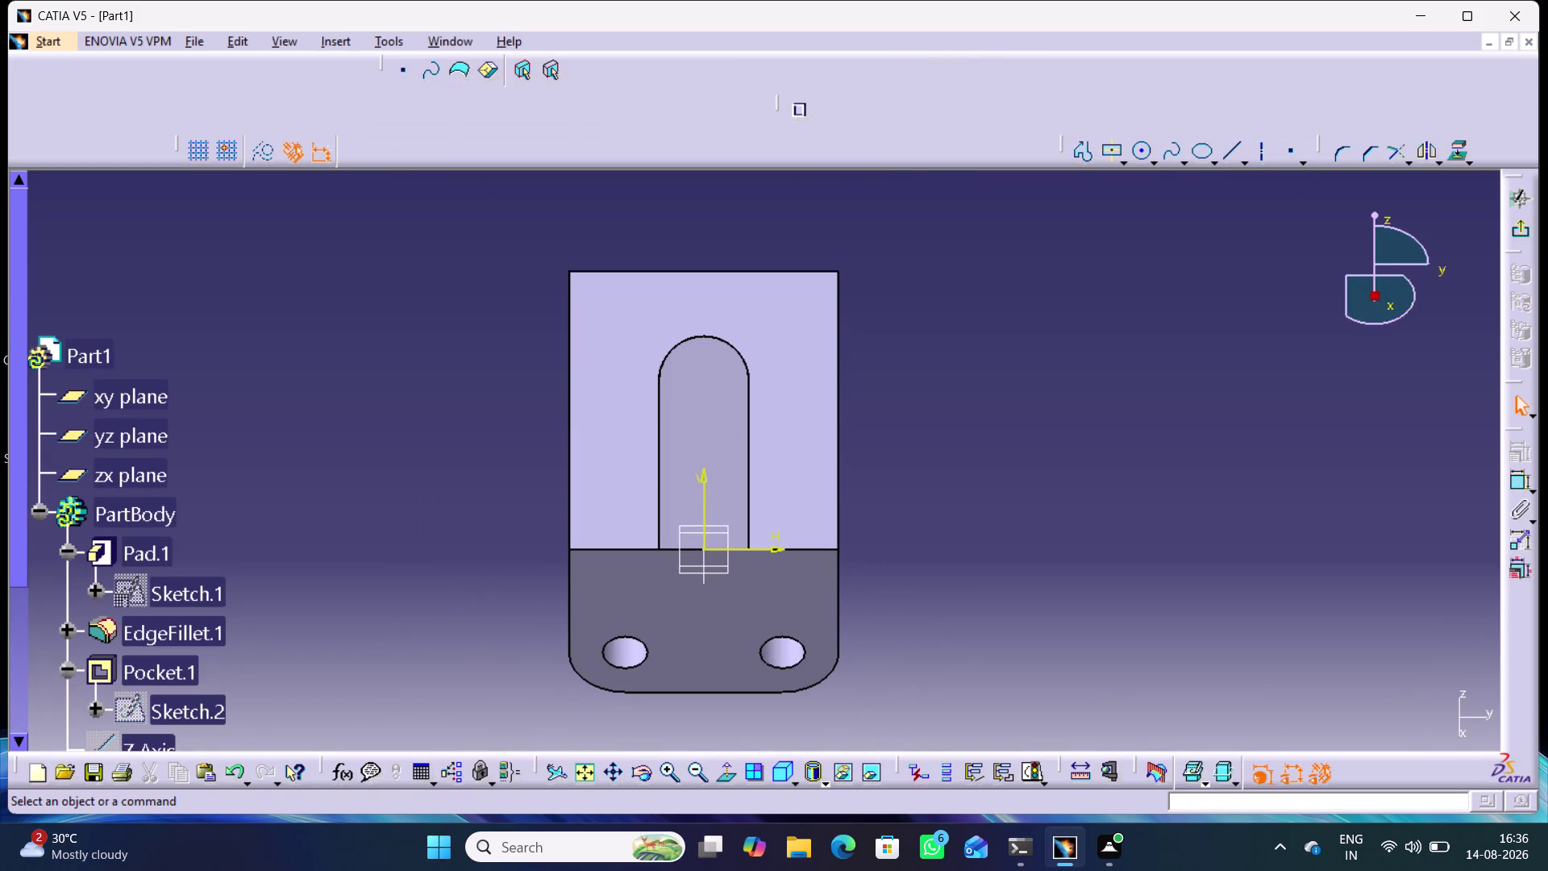
click(1139, 156)
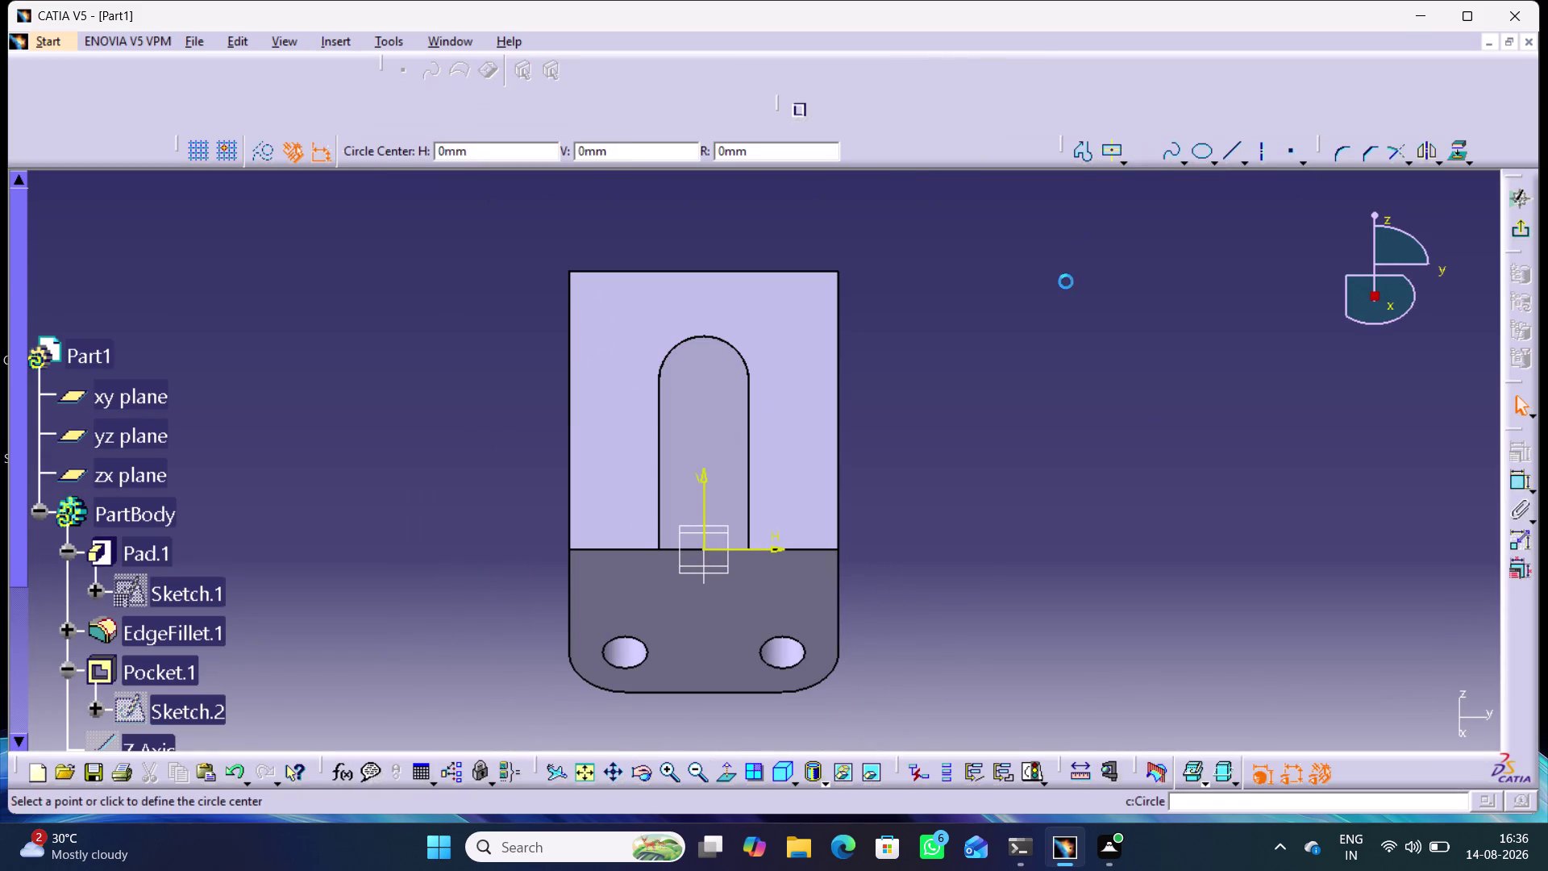
click(700, 382)
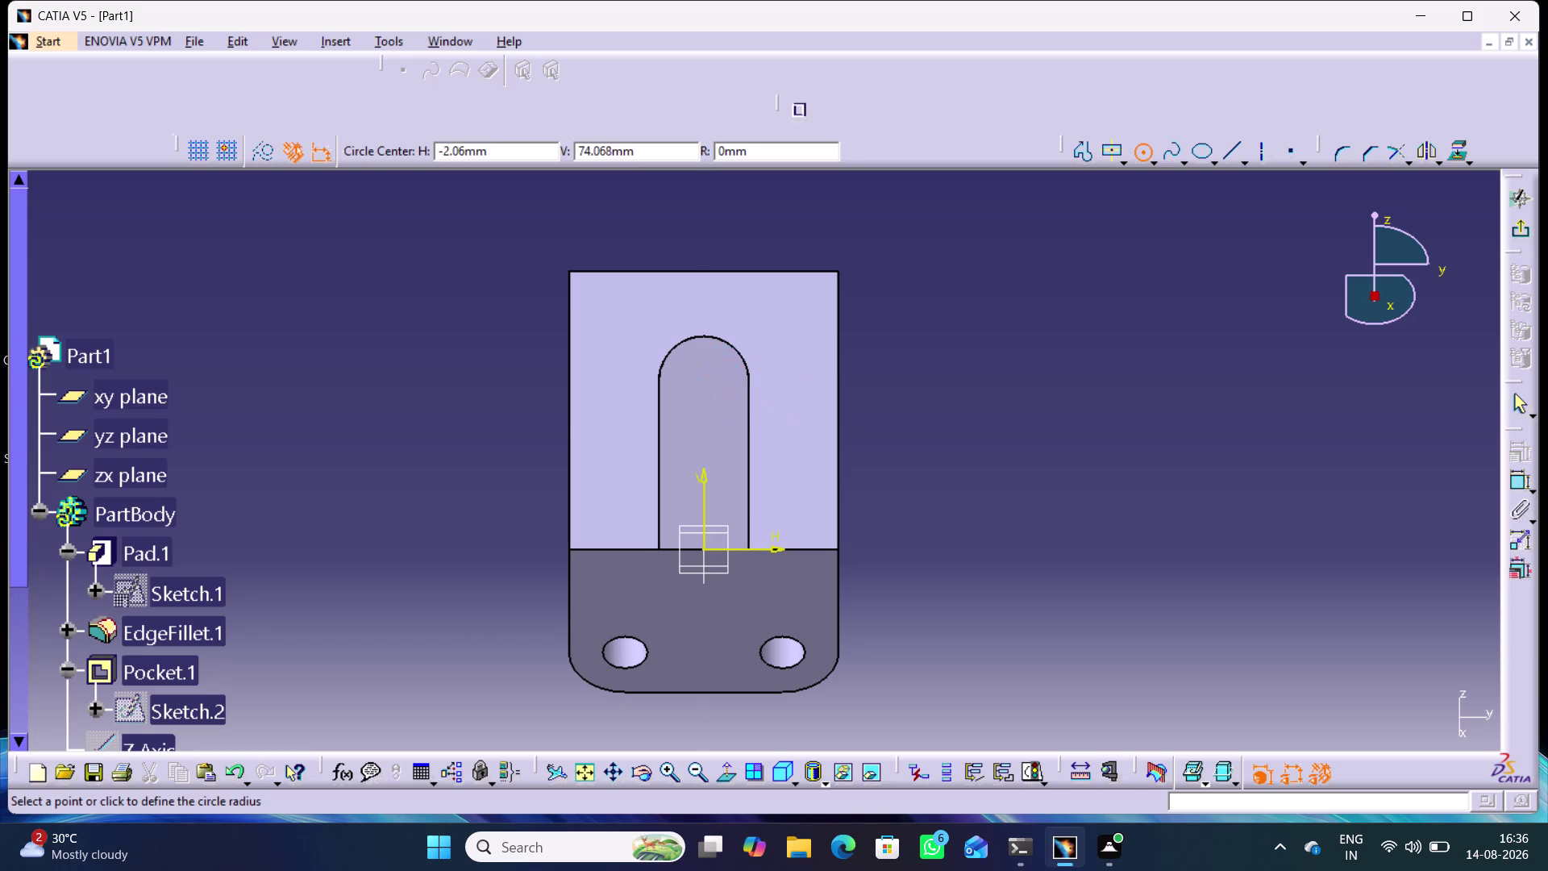
click(711, 400)
click(1019, 329)
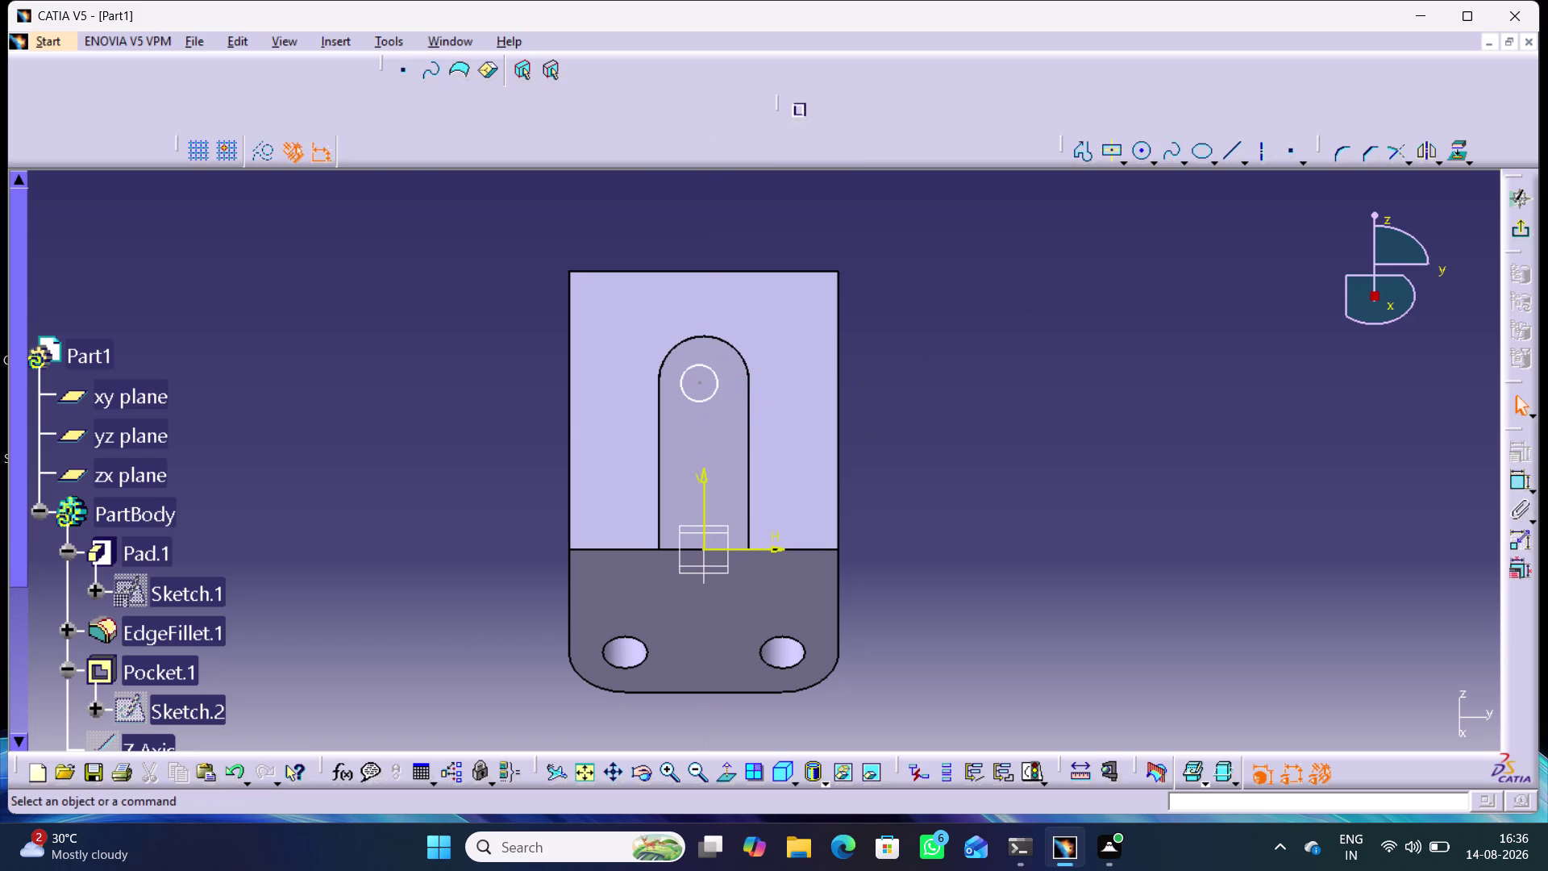
Dimension the circle's diameter to 30 mm.
double_click(1516, 481)
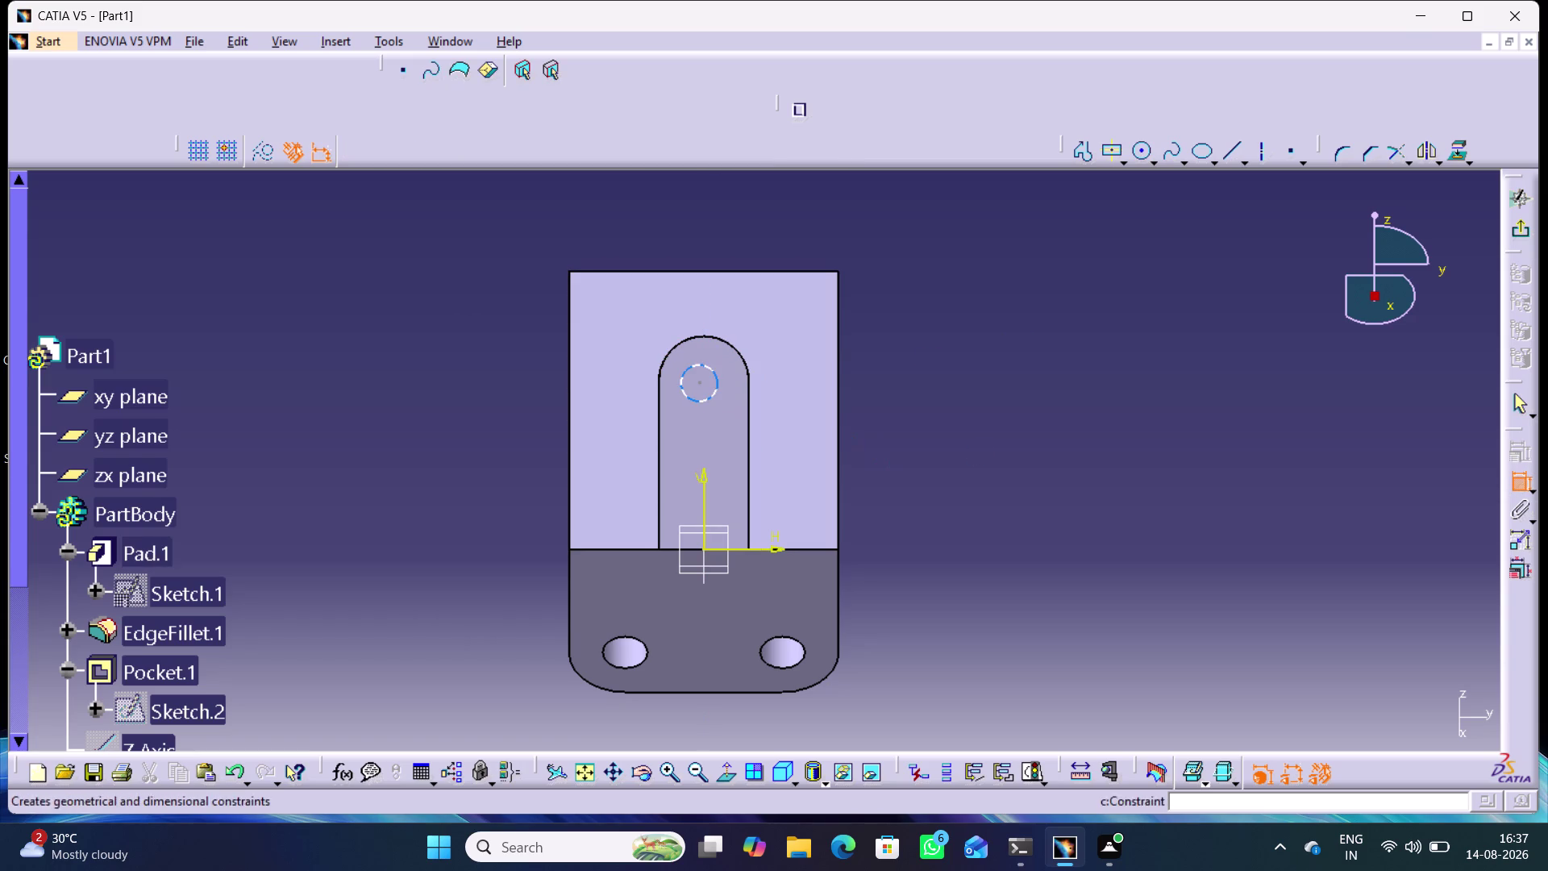
click(711, 365)
click(518, 342)
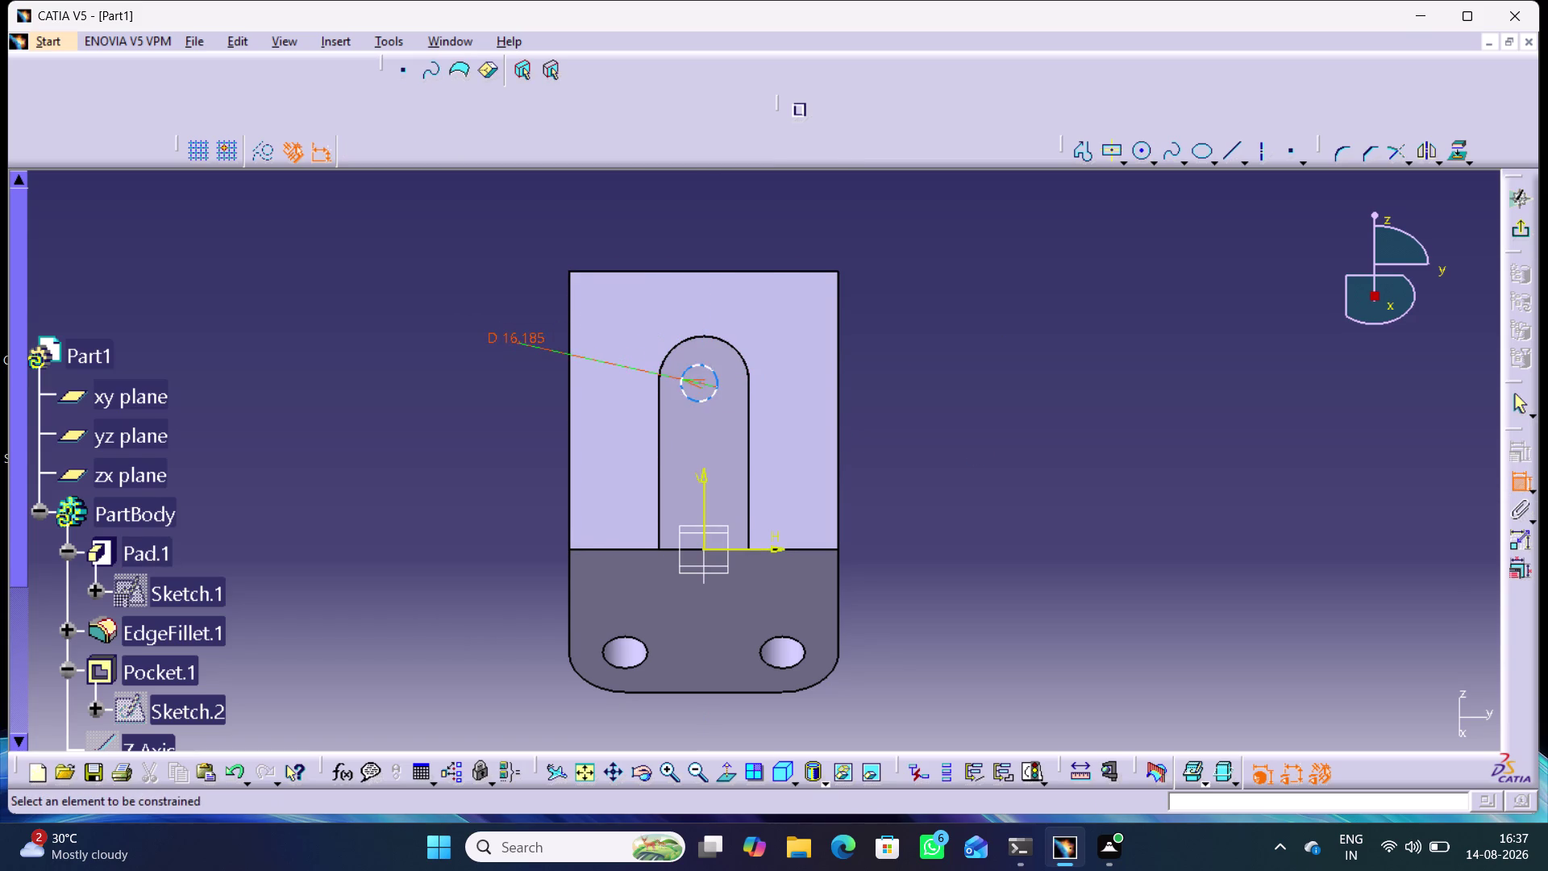
double_click(520, 334)
text(30)
key(Return)
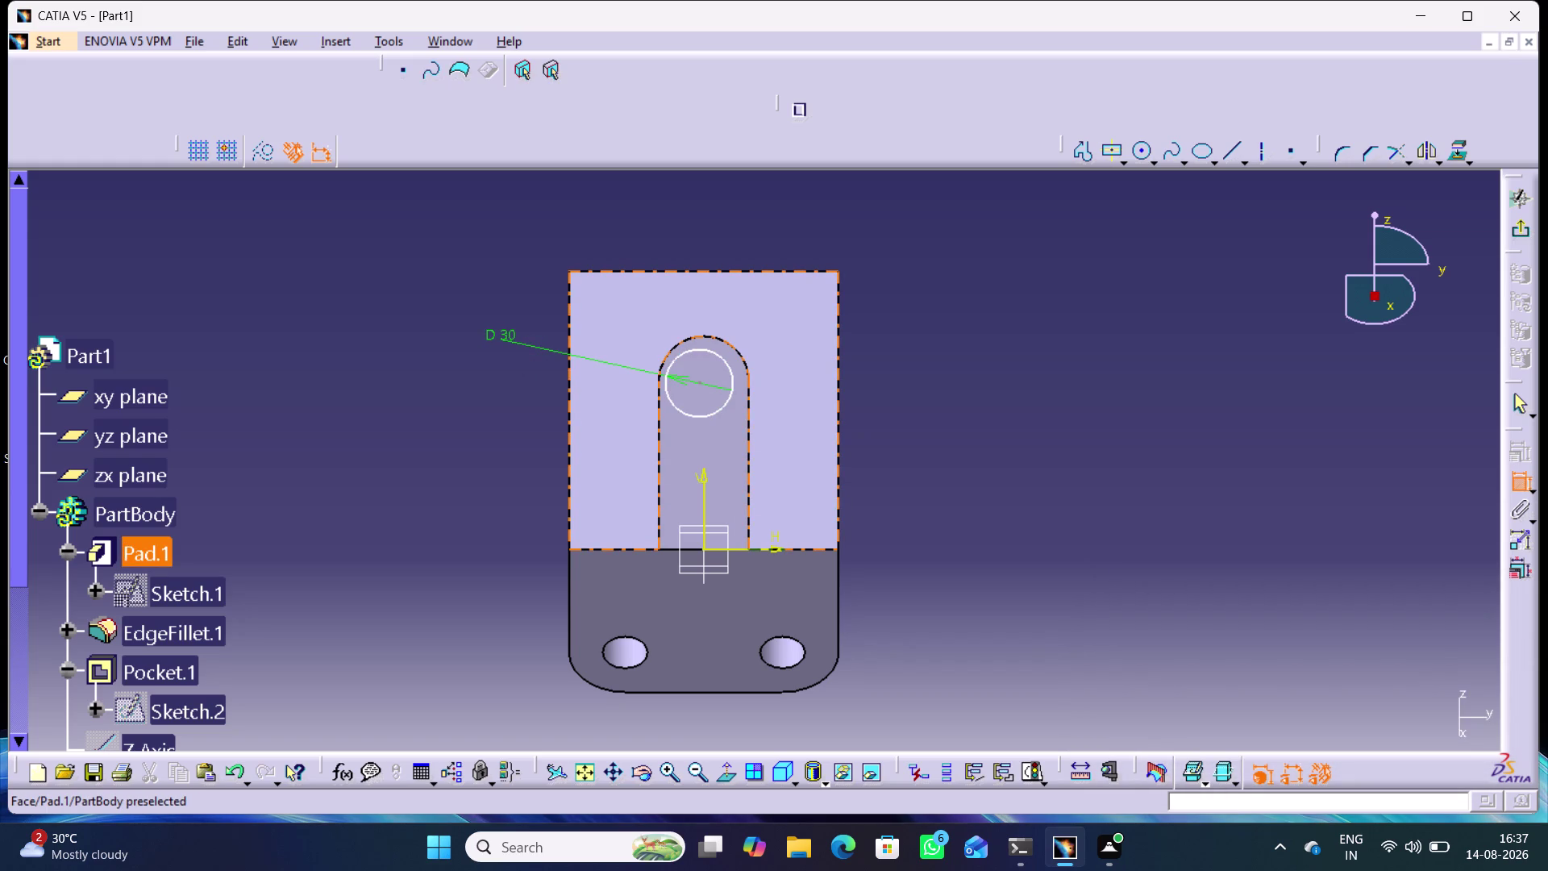
Make the circle concentric with the tab's rounded end arc, then exit the sketch.
click(724, 359)
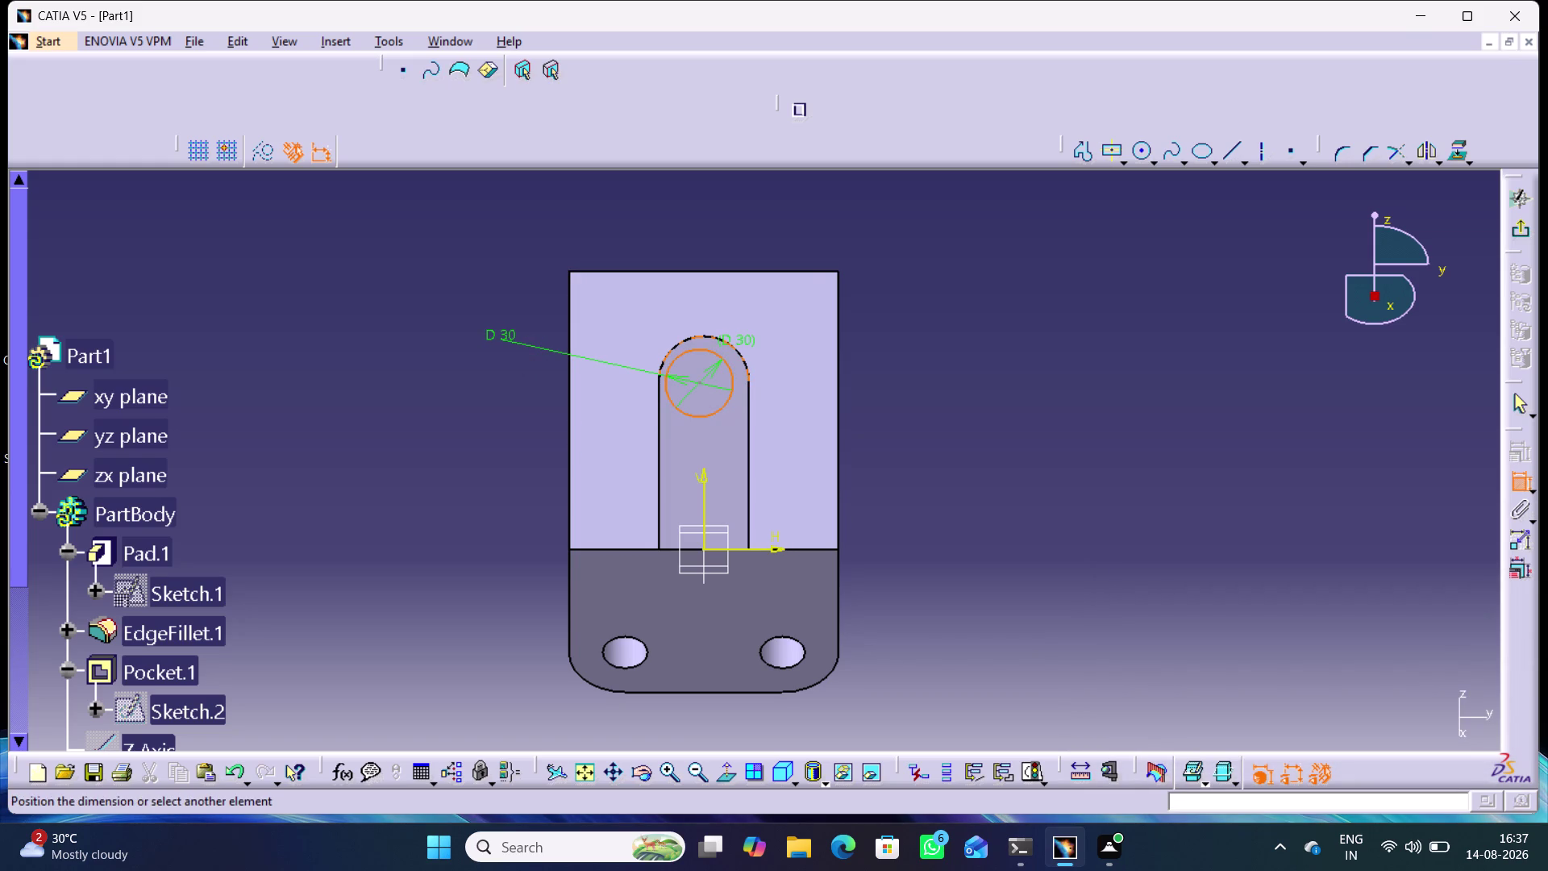
click(735, 347)
right_click(930, 309)
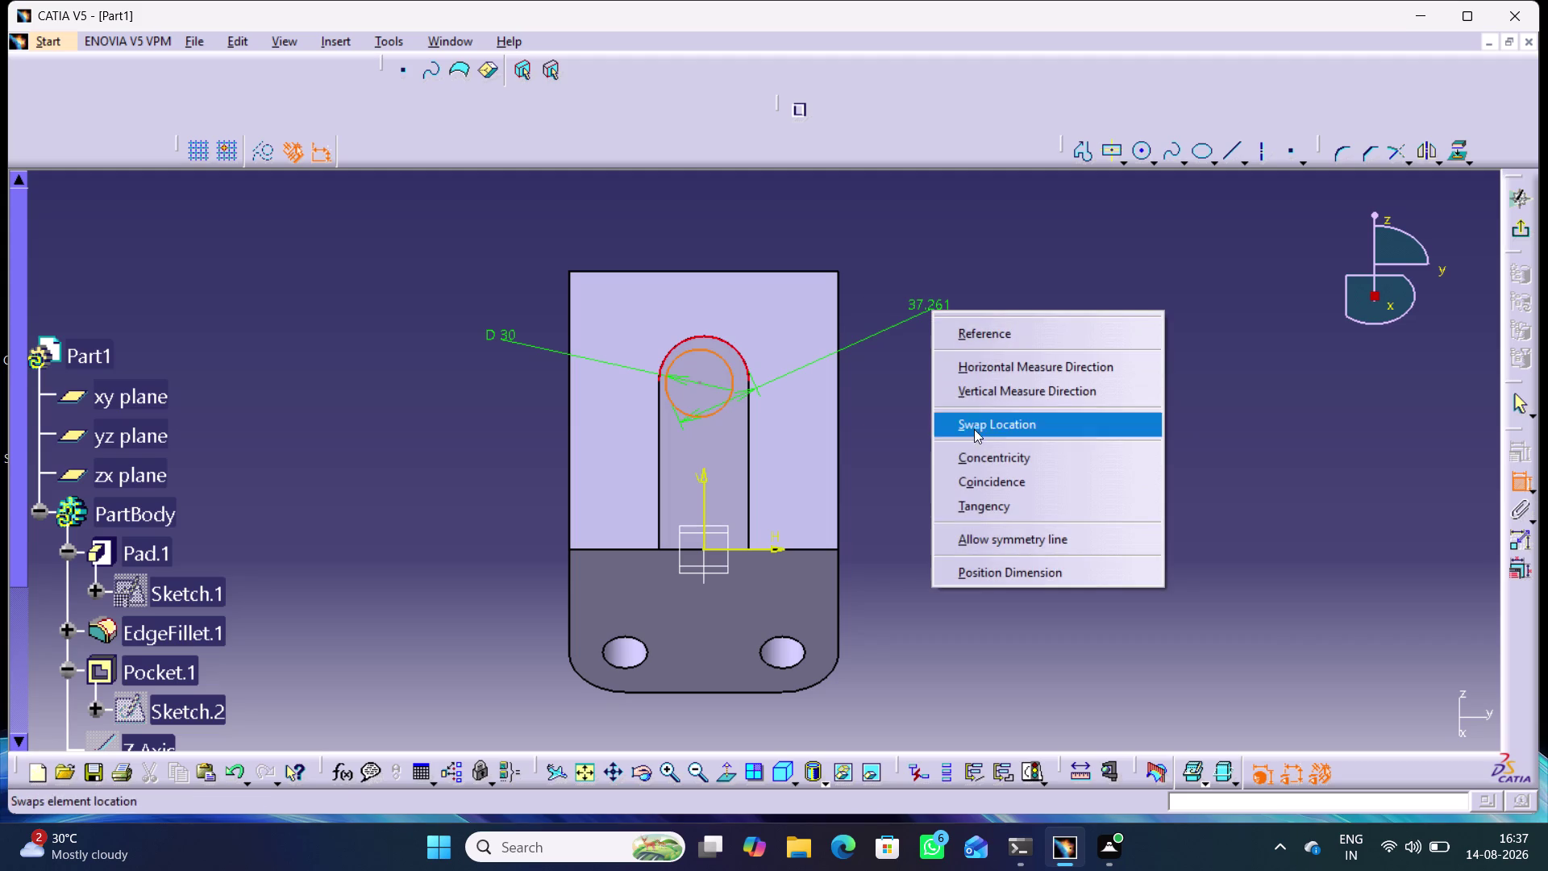
click(978, 451)
click(962, 337)
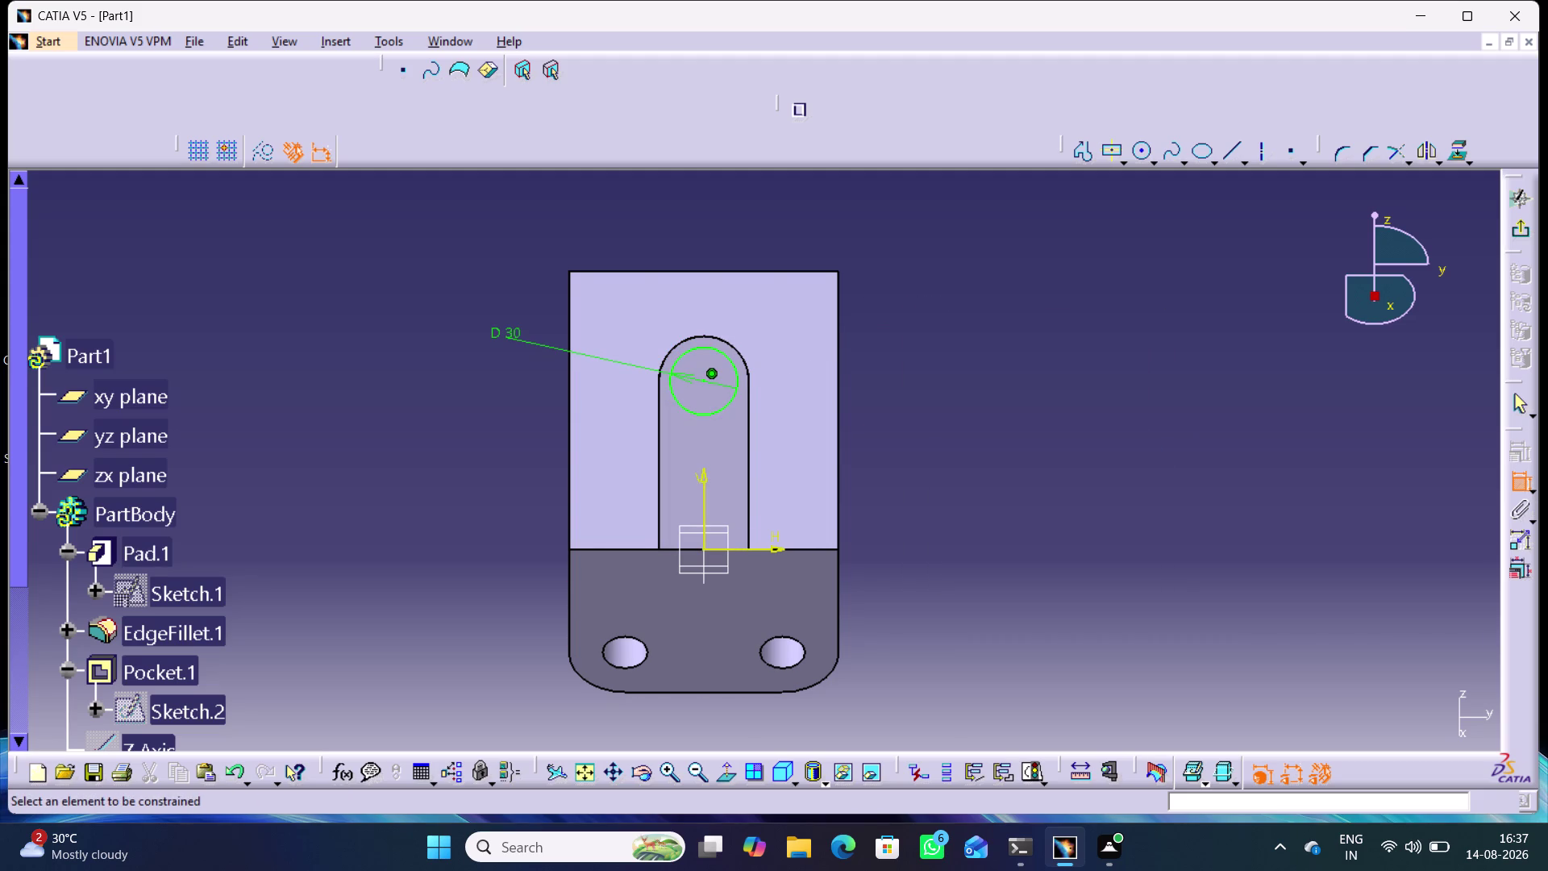
click(1520, 233)
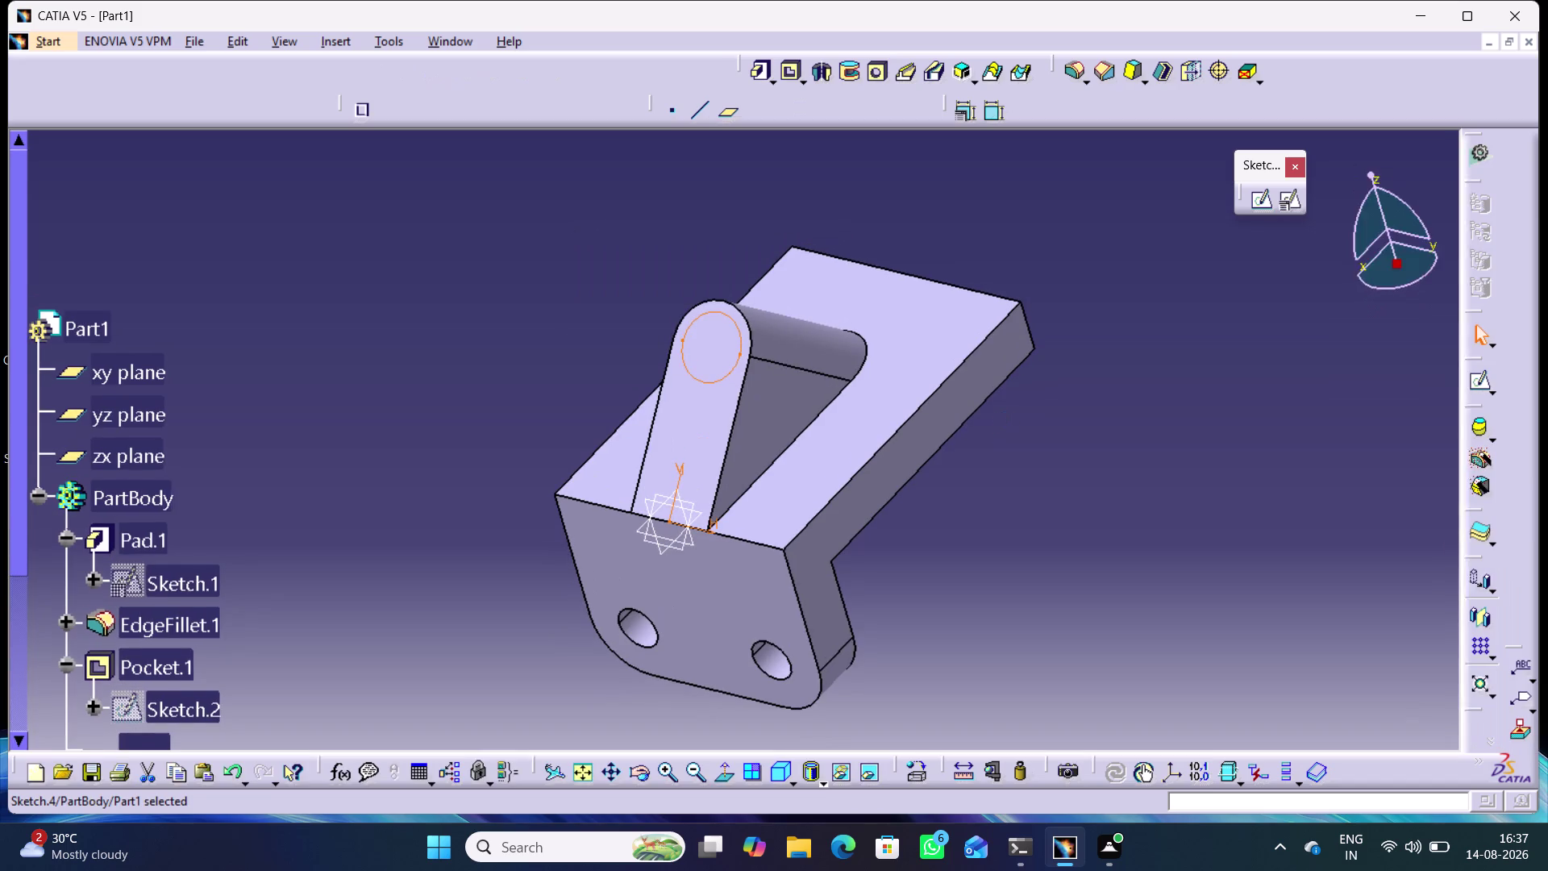
Pocket Sketch.4 with type Up to next, previewing before confirming.
click(791, 68)
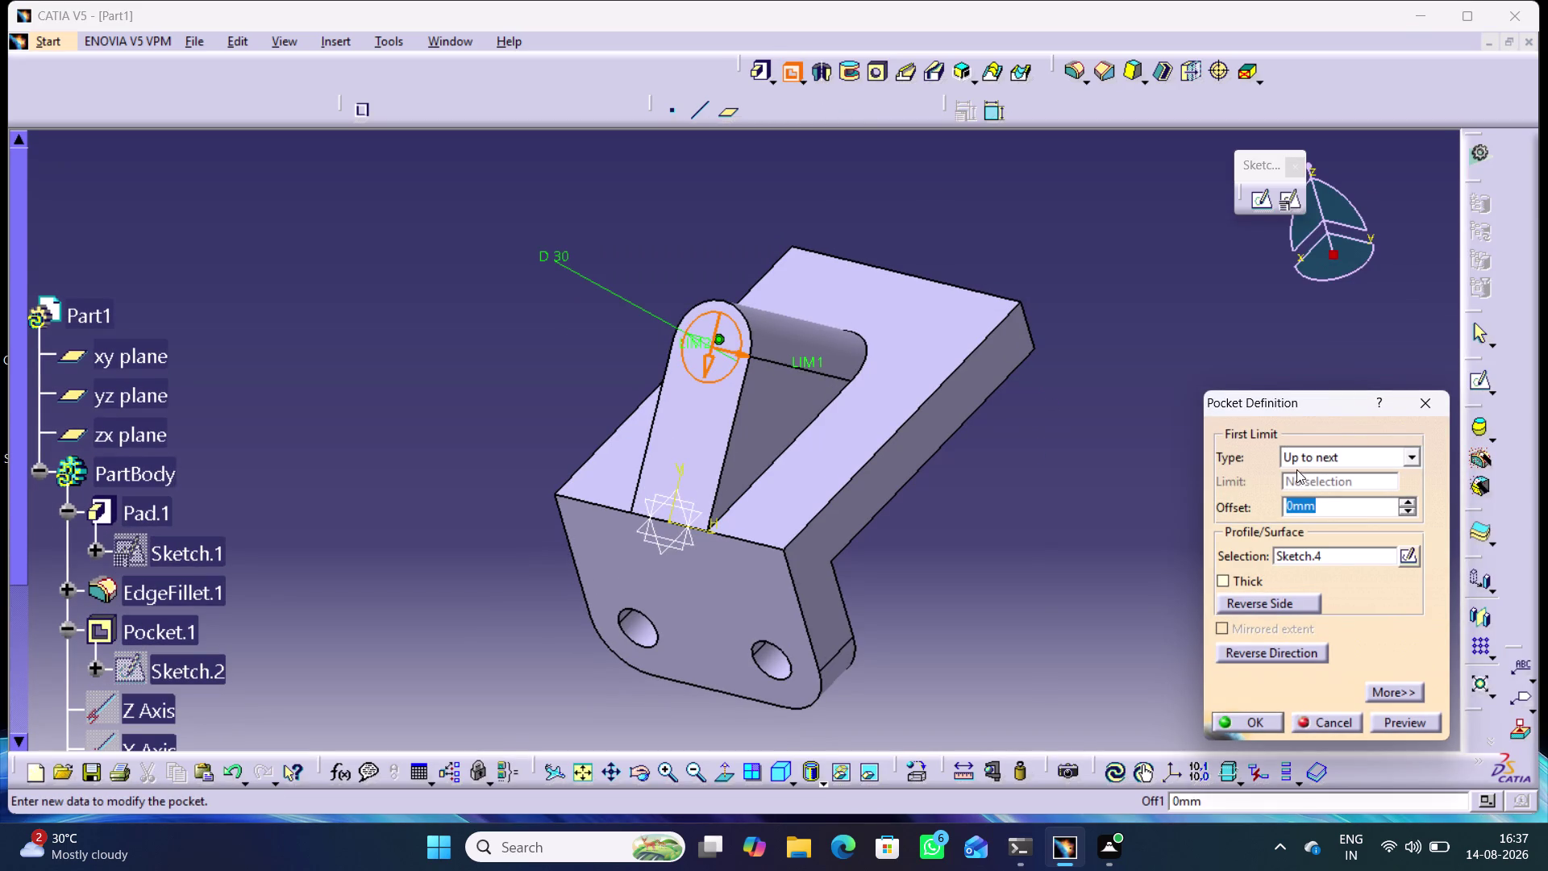
click(1410, 459)
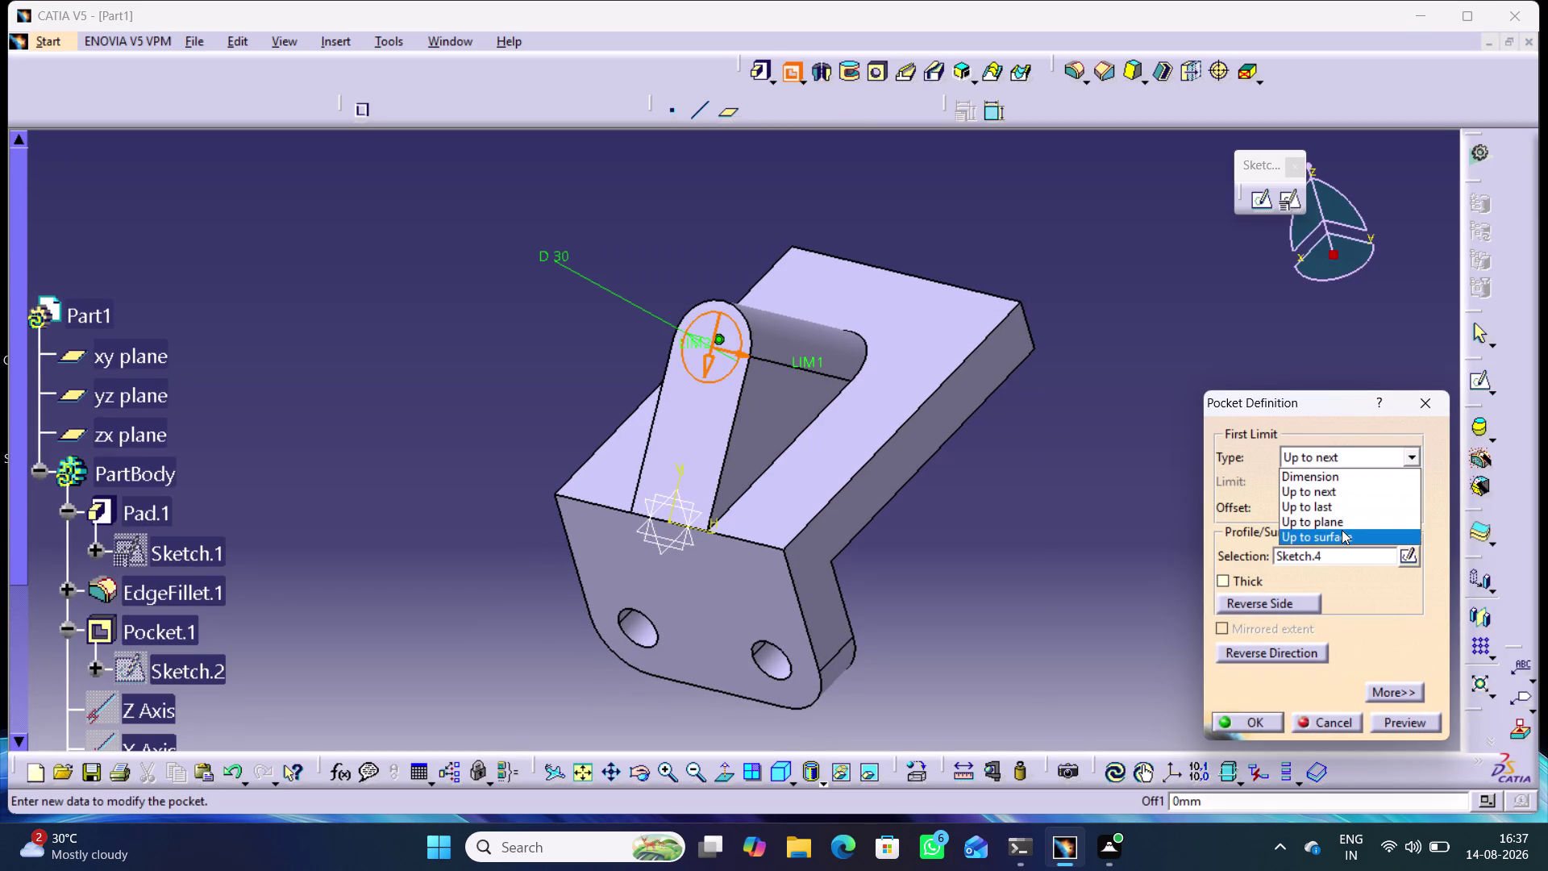
click(1340, 488)
middle_drag(1128, 495, 718, 459)
right_drag(1128, 495, 717, 459)
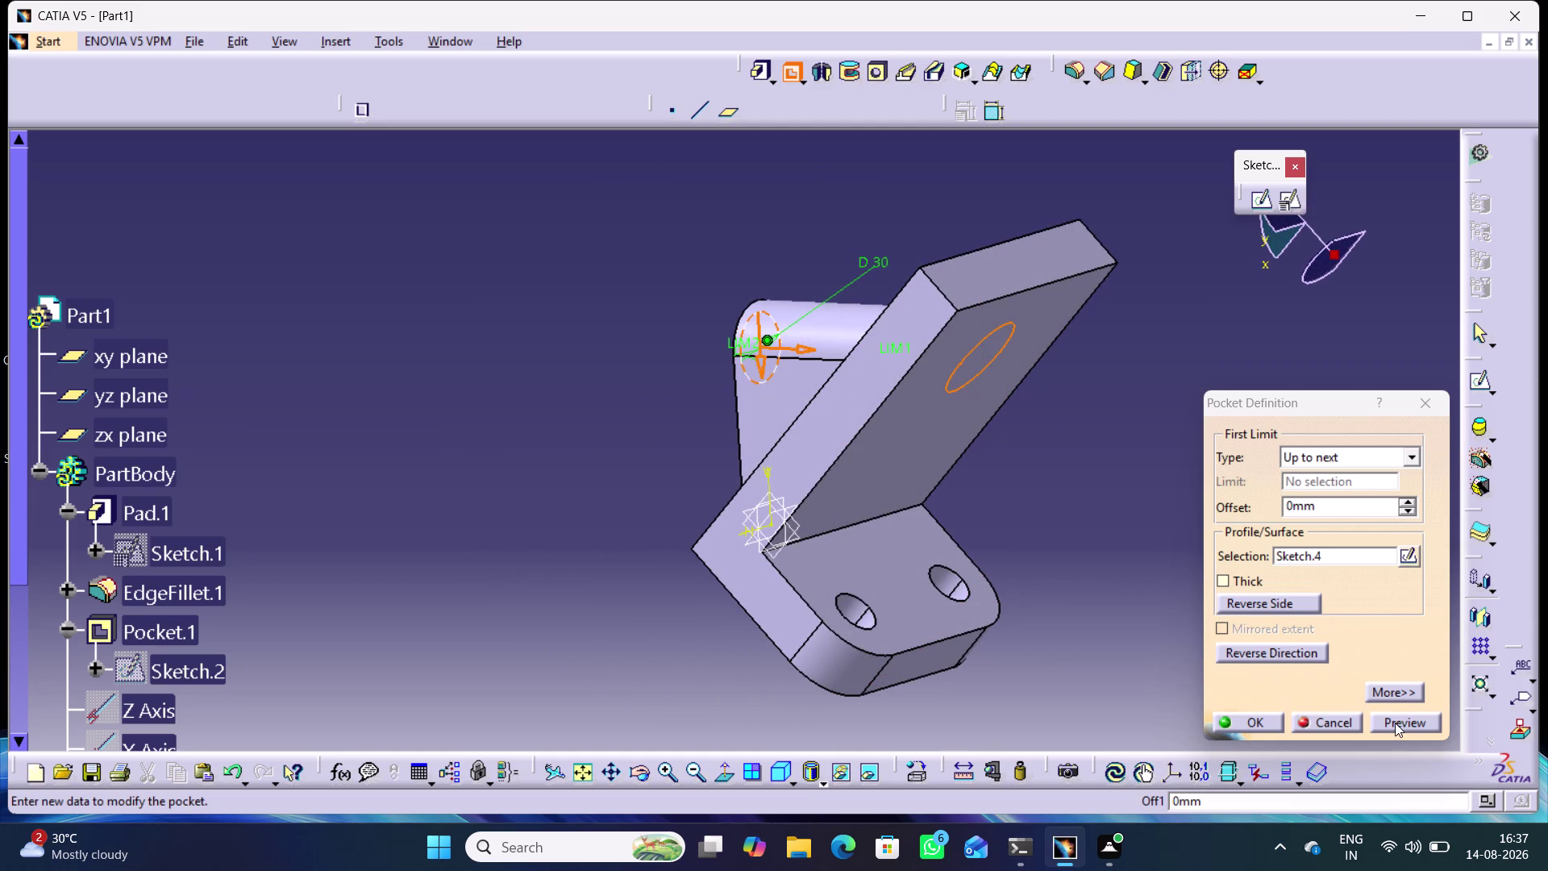
click(1397, 722)
click(1235, 719)
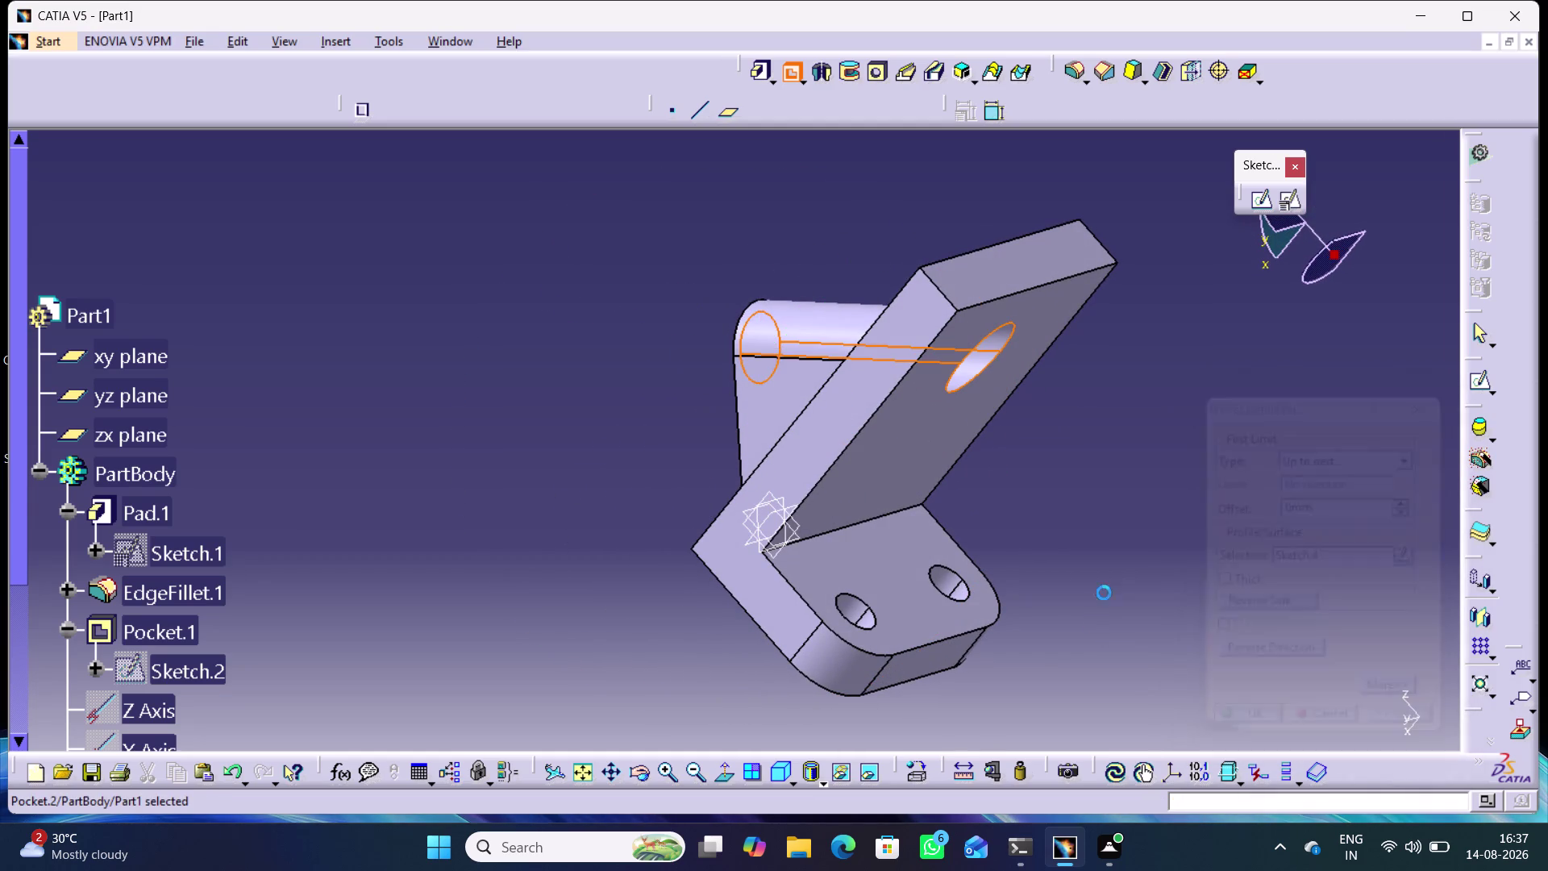
click(1076, 523)
Orbit to inspect the hole, then start a sketch on the tab face.
middle_drag(1076, 519, 1341, 554)
right_drag(1076, 519, 1348, 554)
middle_drag(546, 397, 547, 398)
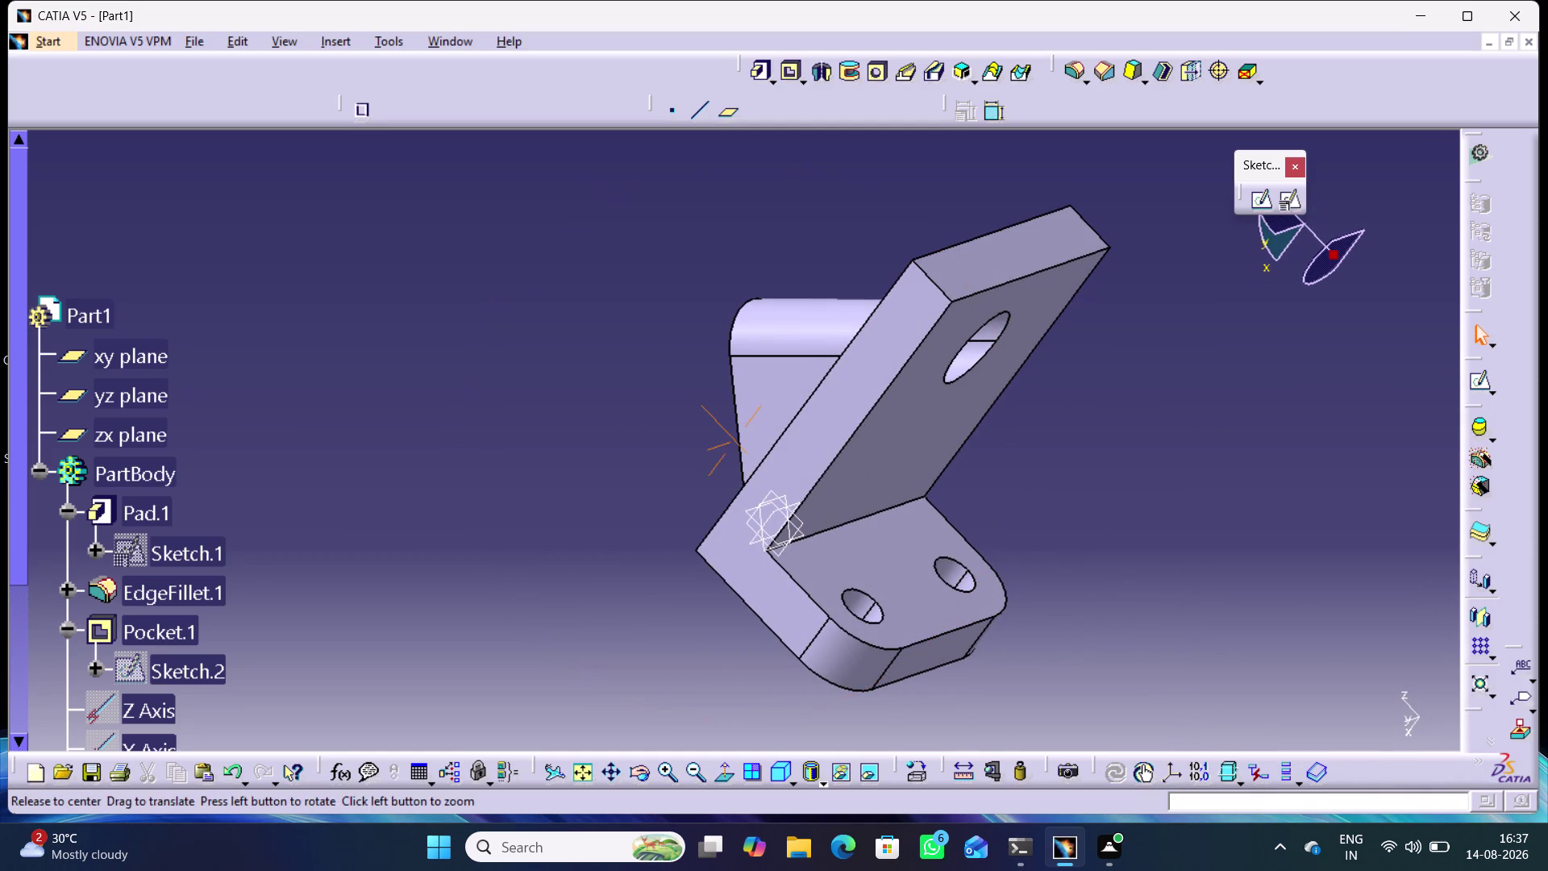
middle_drag(547, 398, 1031, 459)
right_drag(547, 397, 1031, 459)
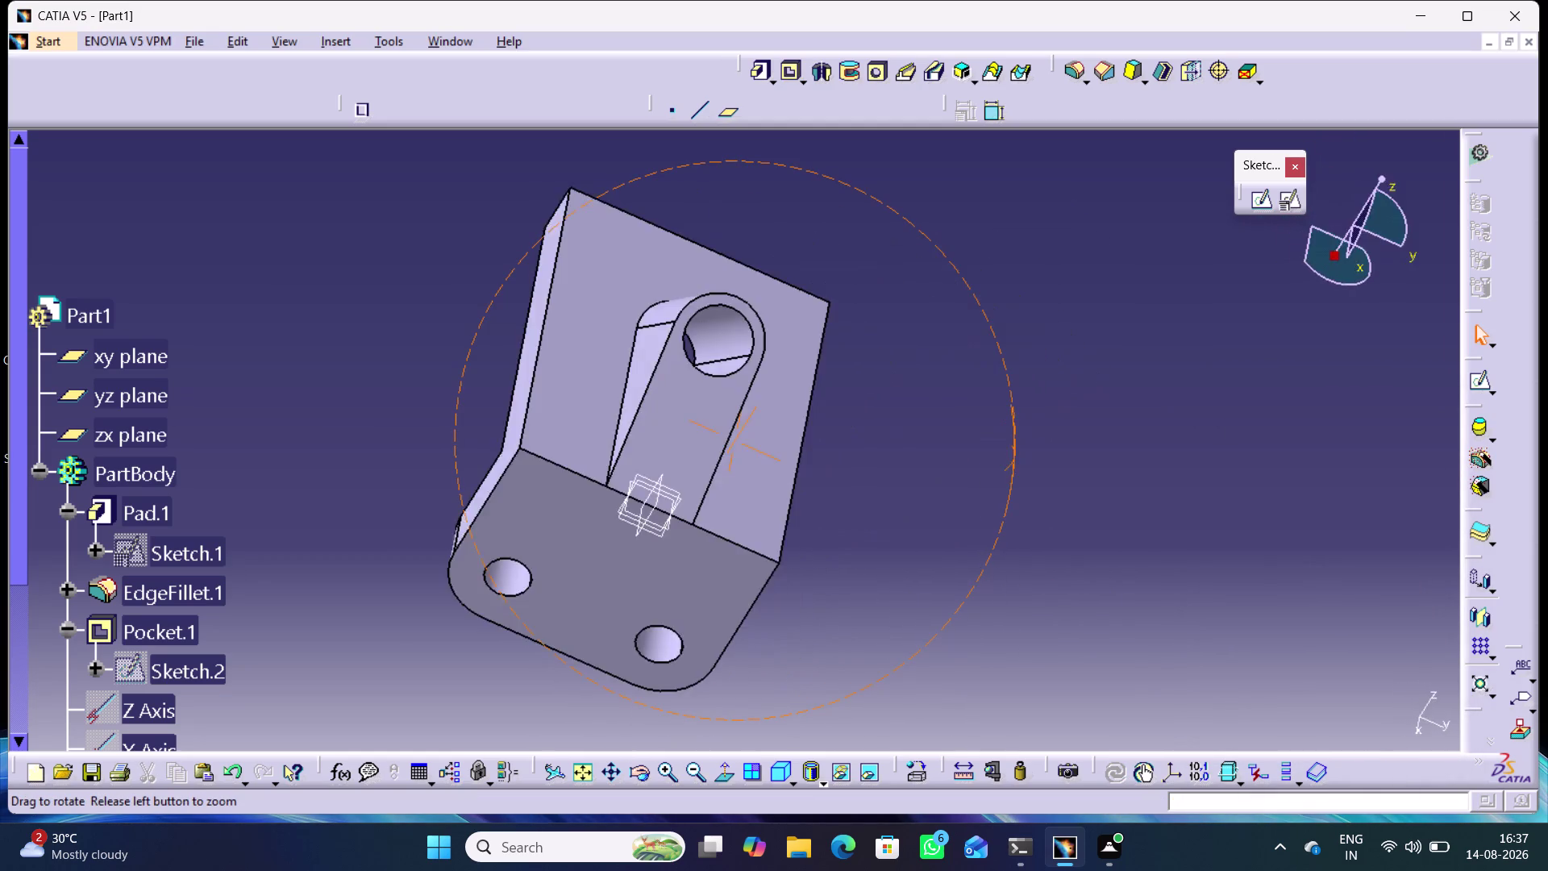
middle_drag(1031, 458, 1017, 443)
right_drag(1031, 459, 1016, 443)
click(1032, 439)
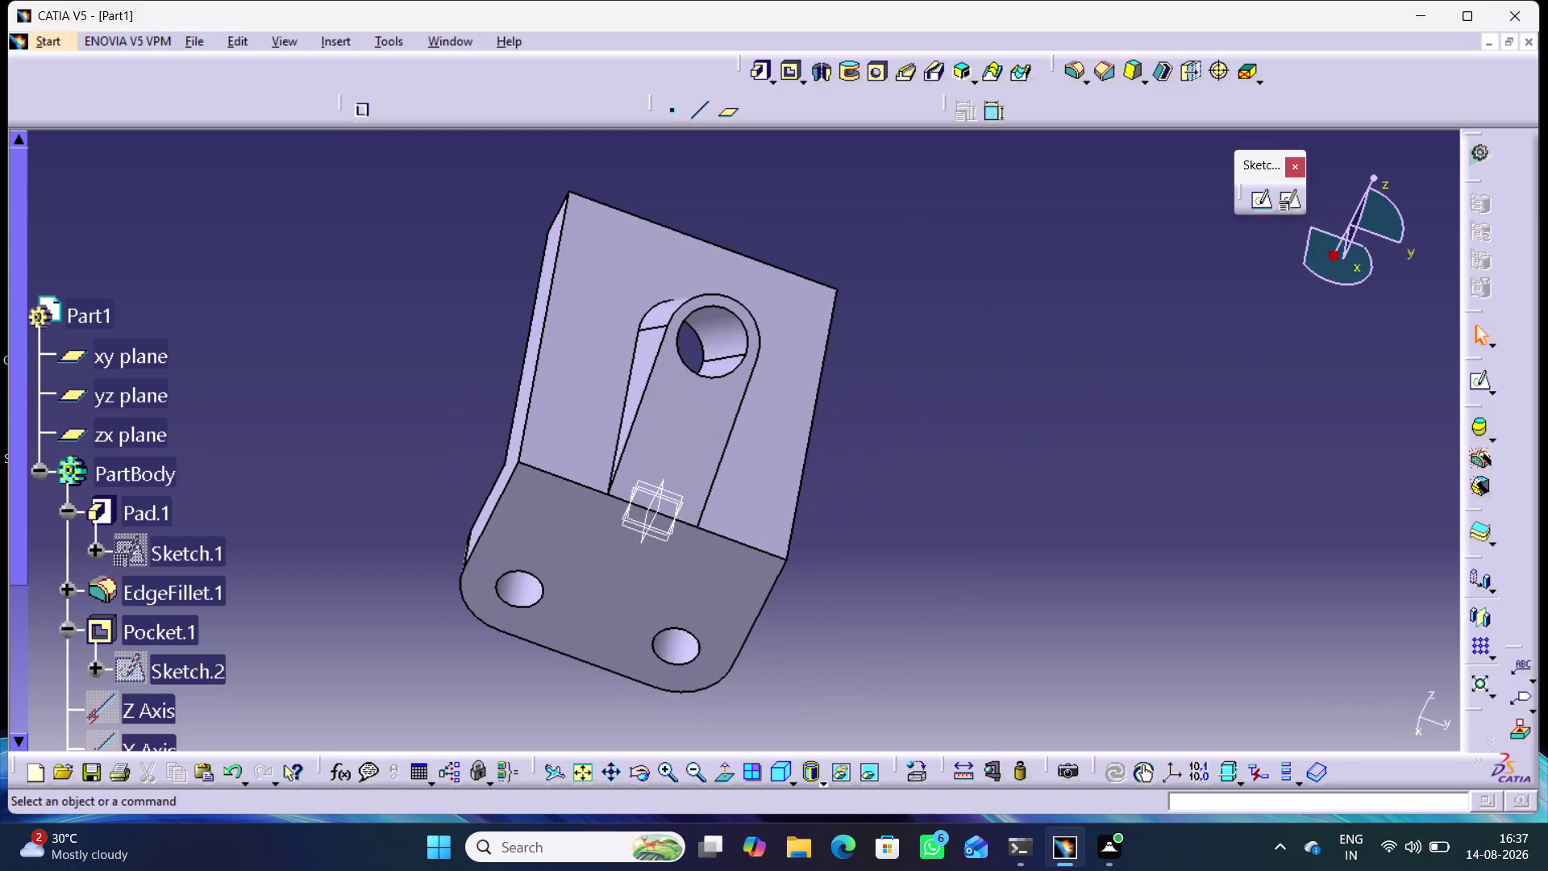
click(682, 422)
click(1253, 205)
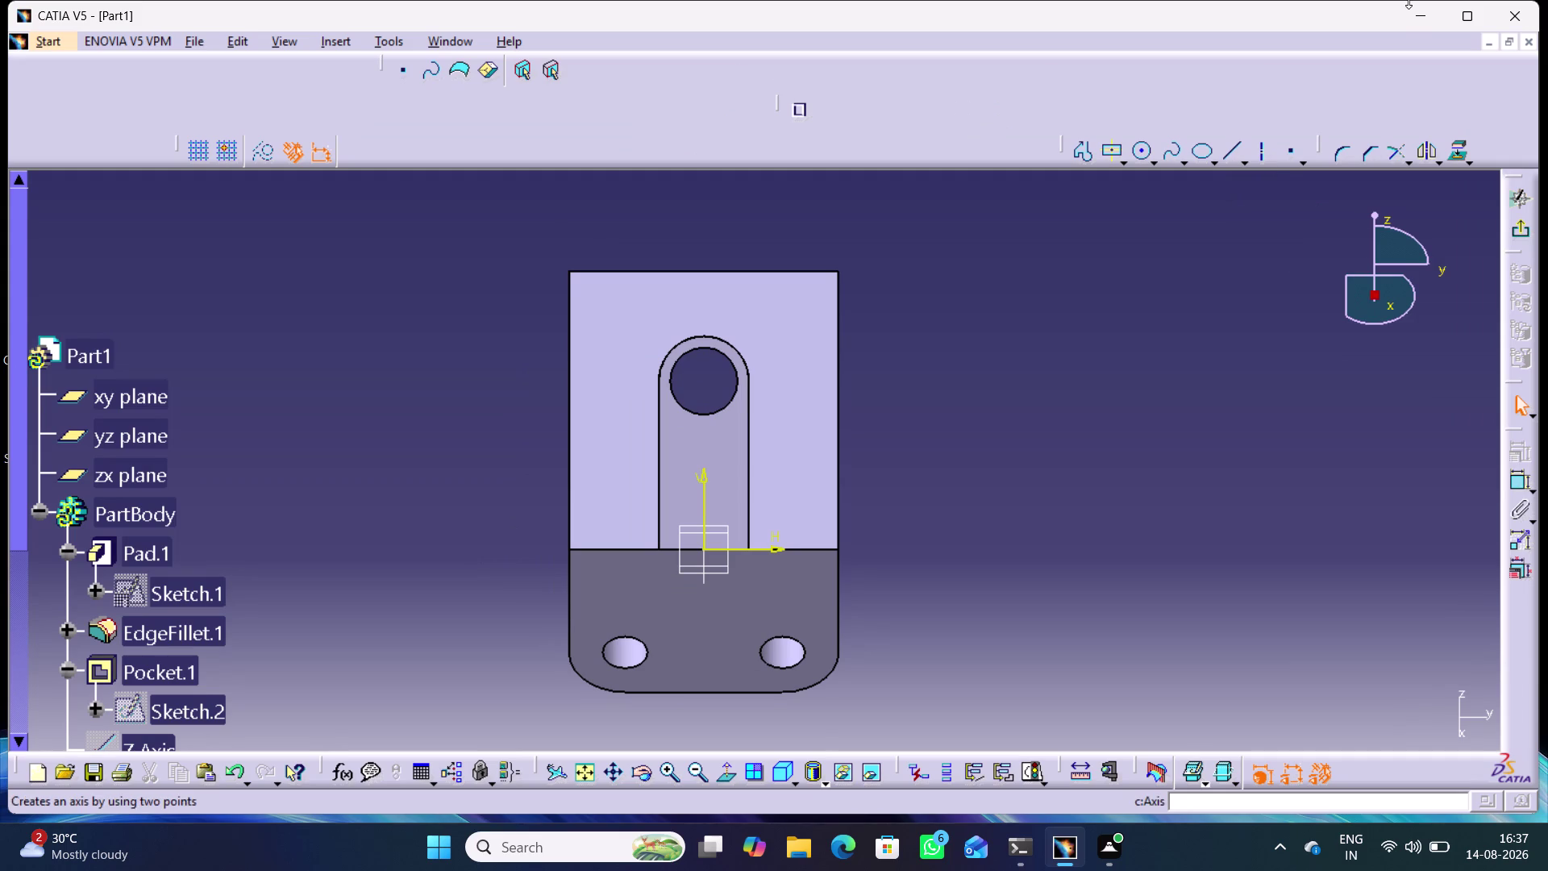
Draw a rectangle to the left of the part.
click(1121, 160)
click(1145, 187)
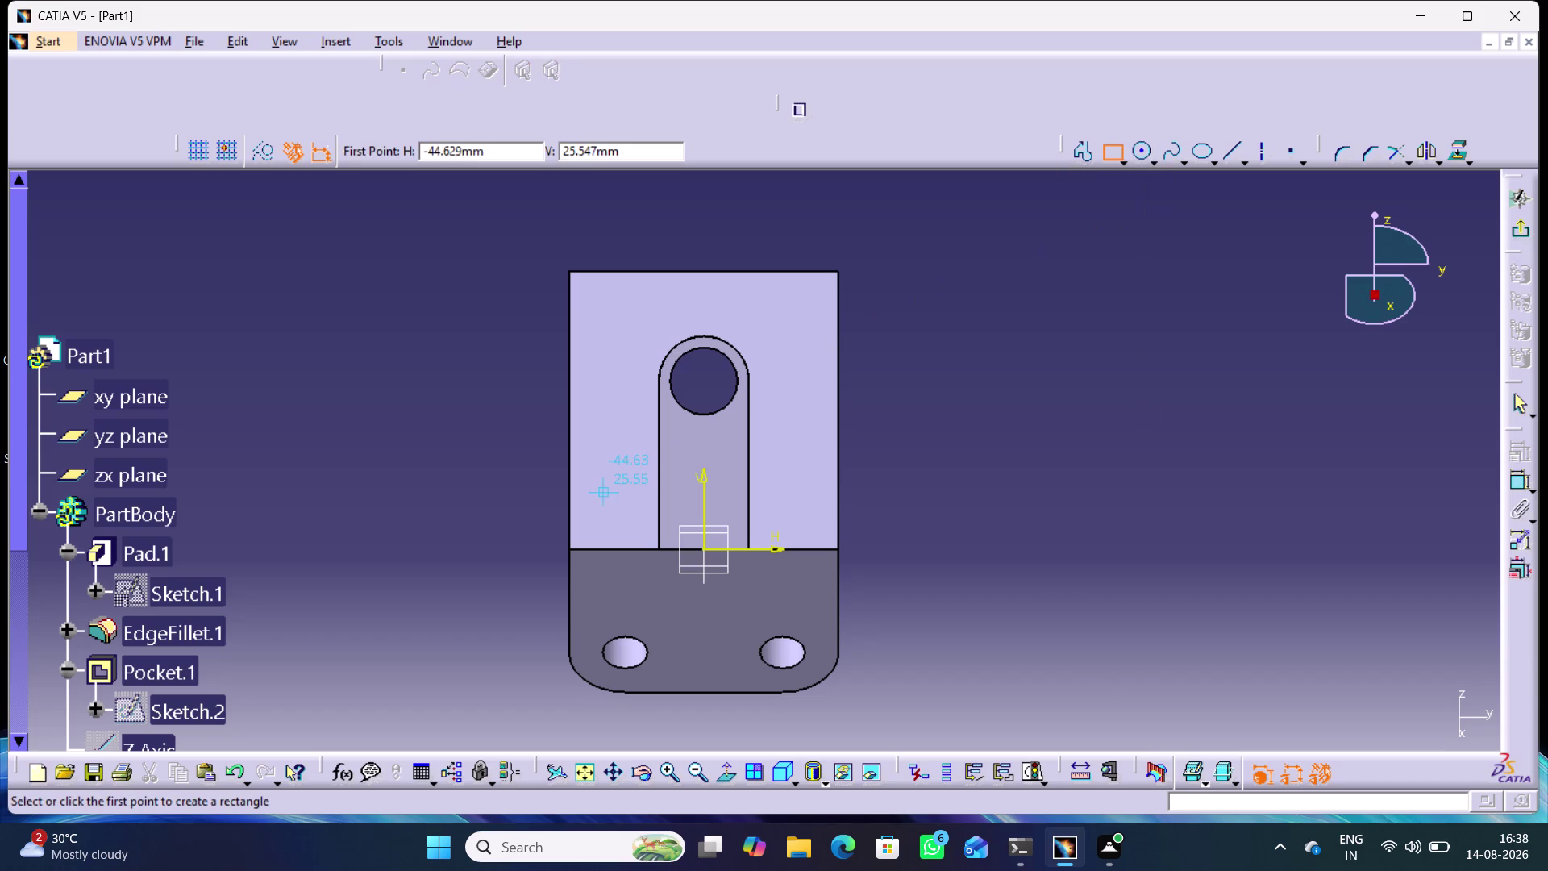
click(412, 418)
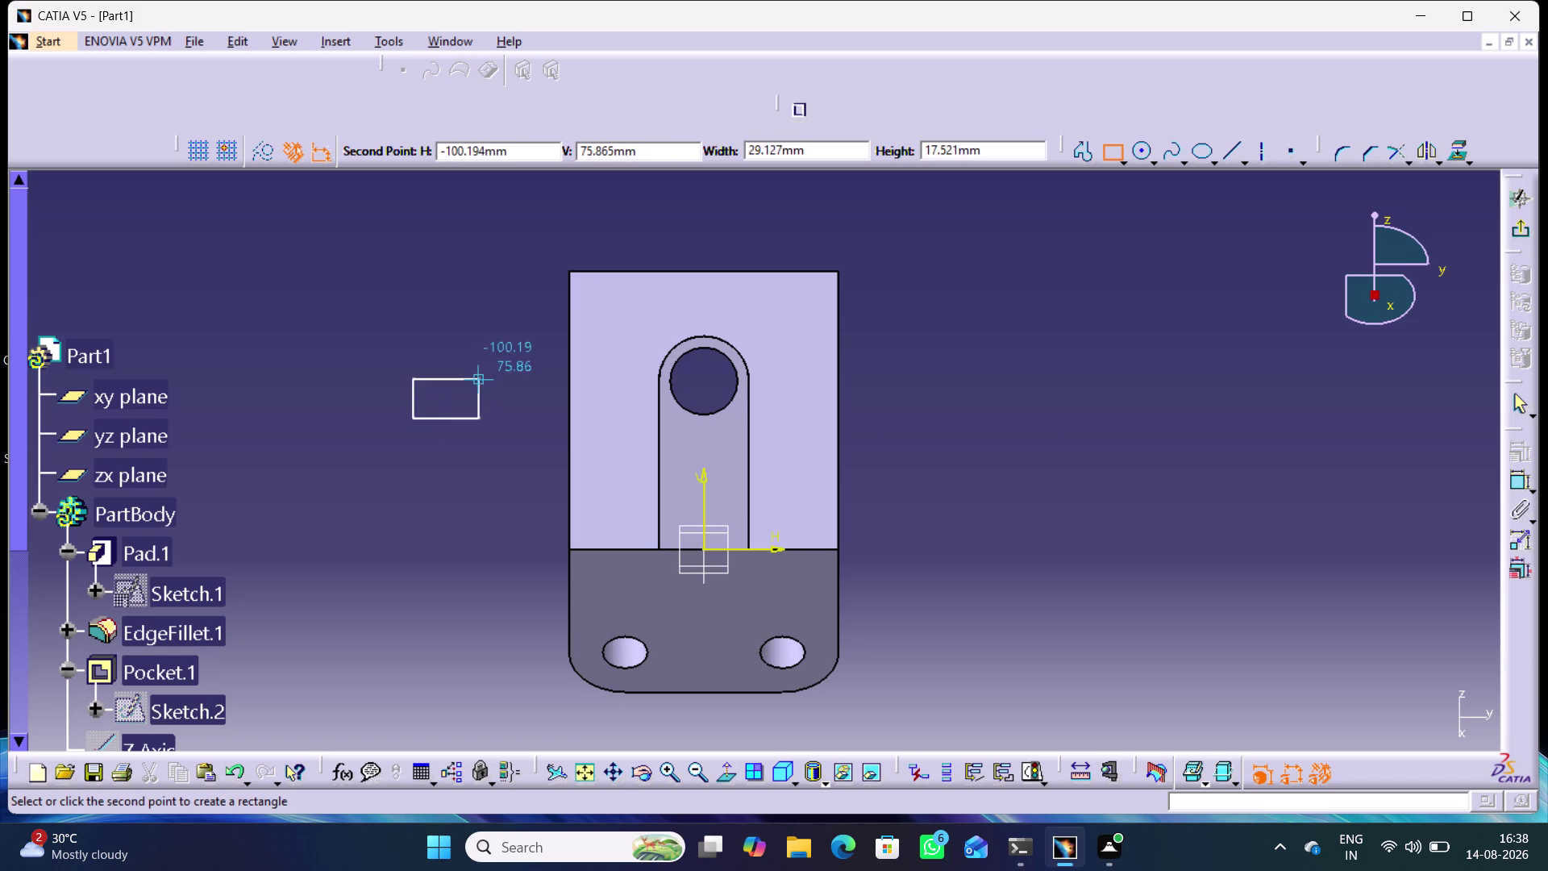
click(520, 381)
click(1143, 315)
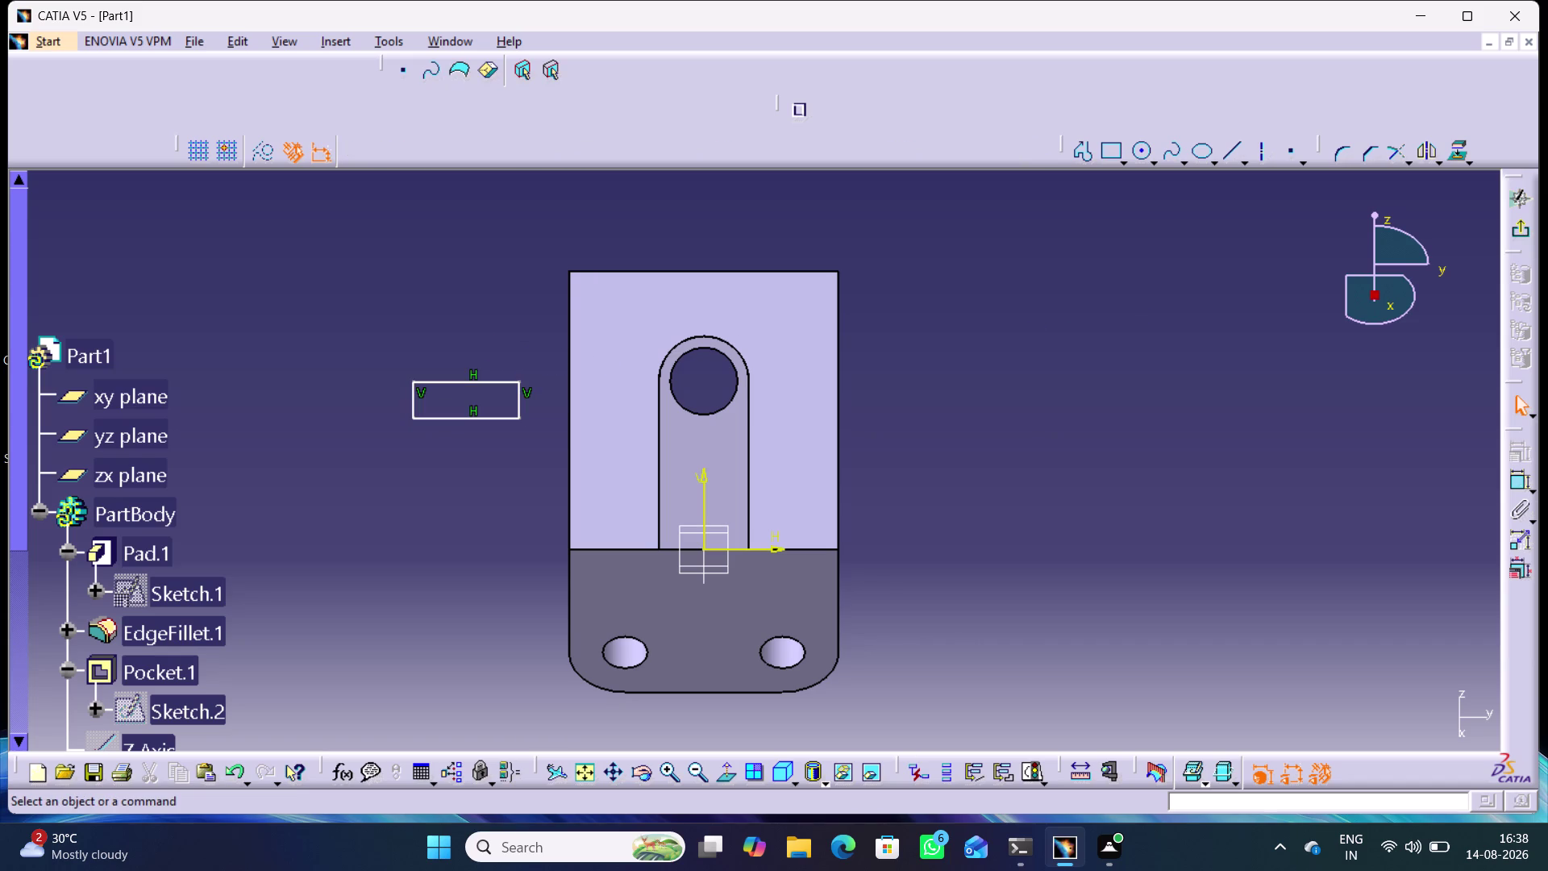
Make the rectangle's right edge tangent to the hole circle.
double_click(1516, 482)
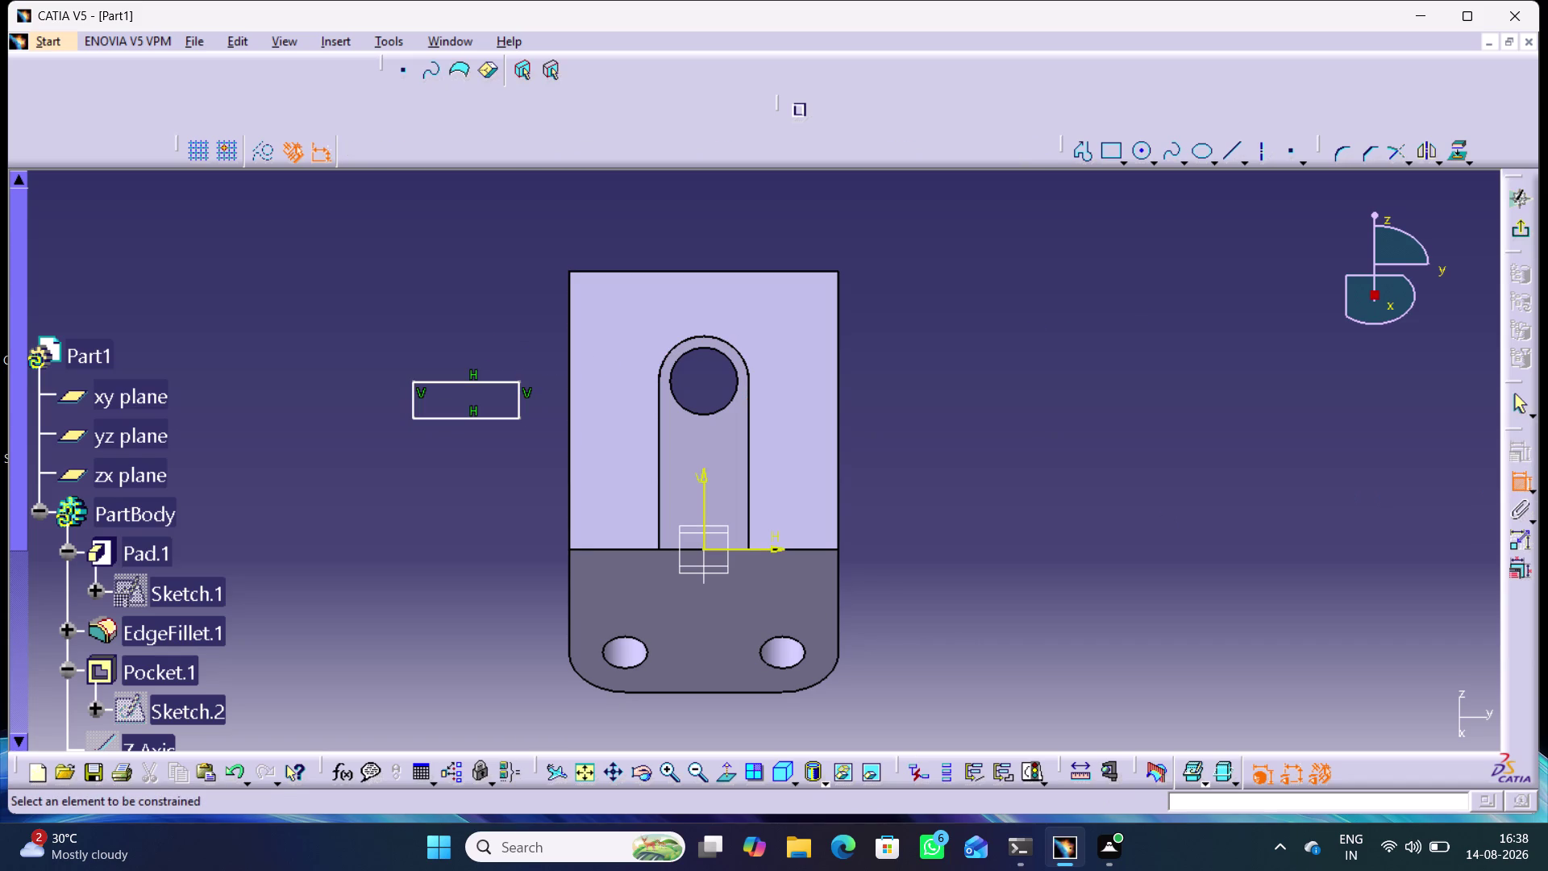
click(519, 399)
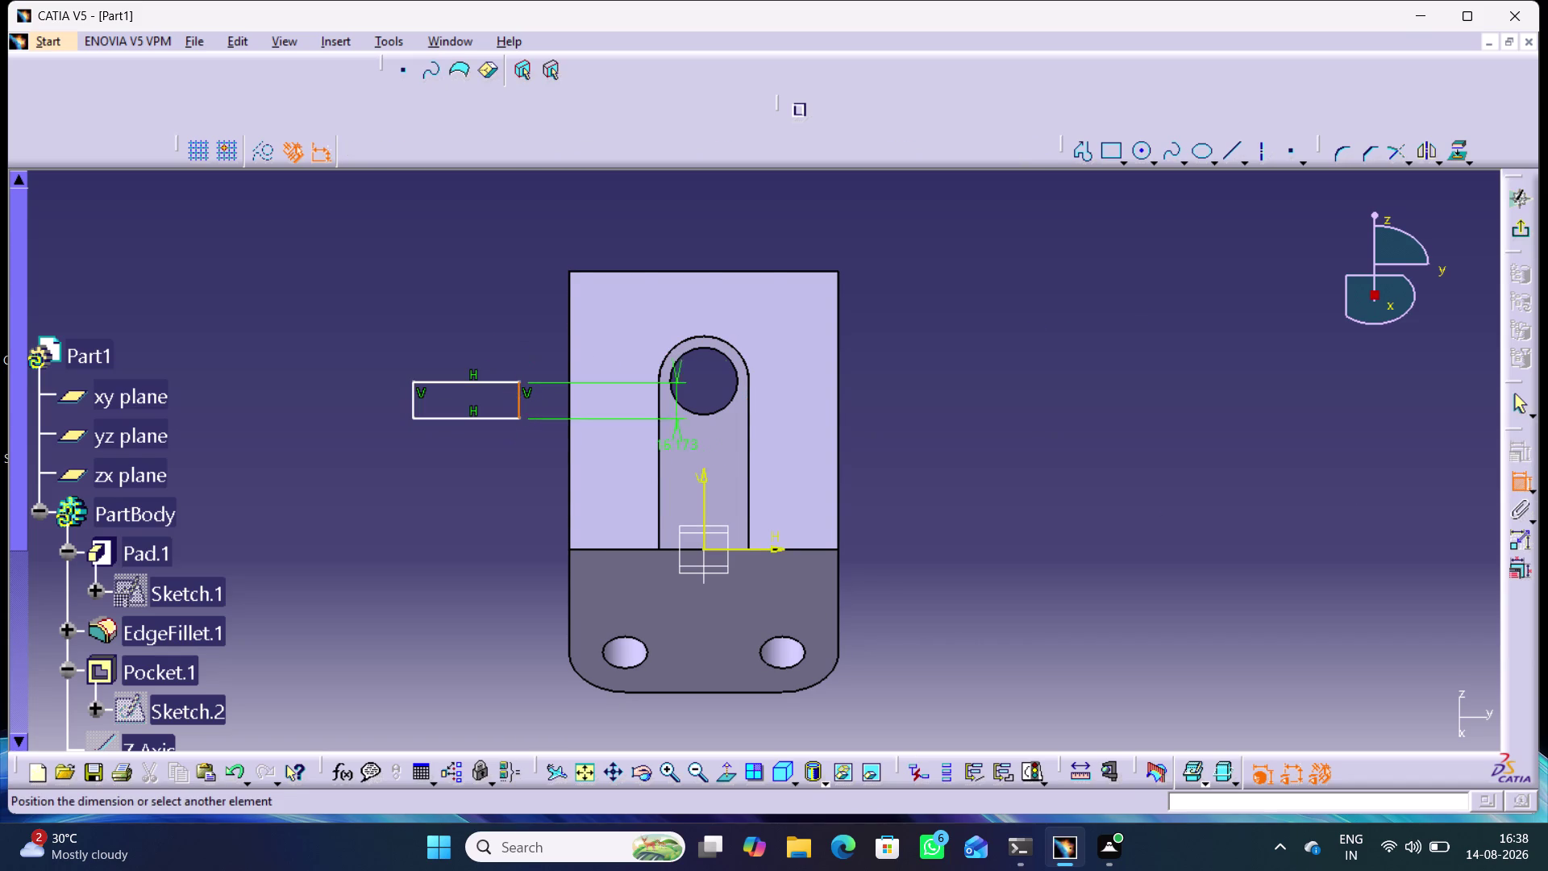
click(748, 443)
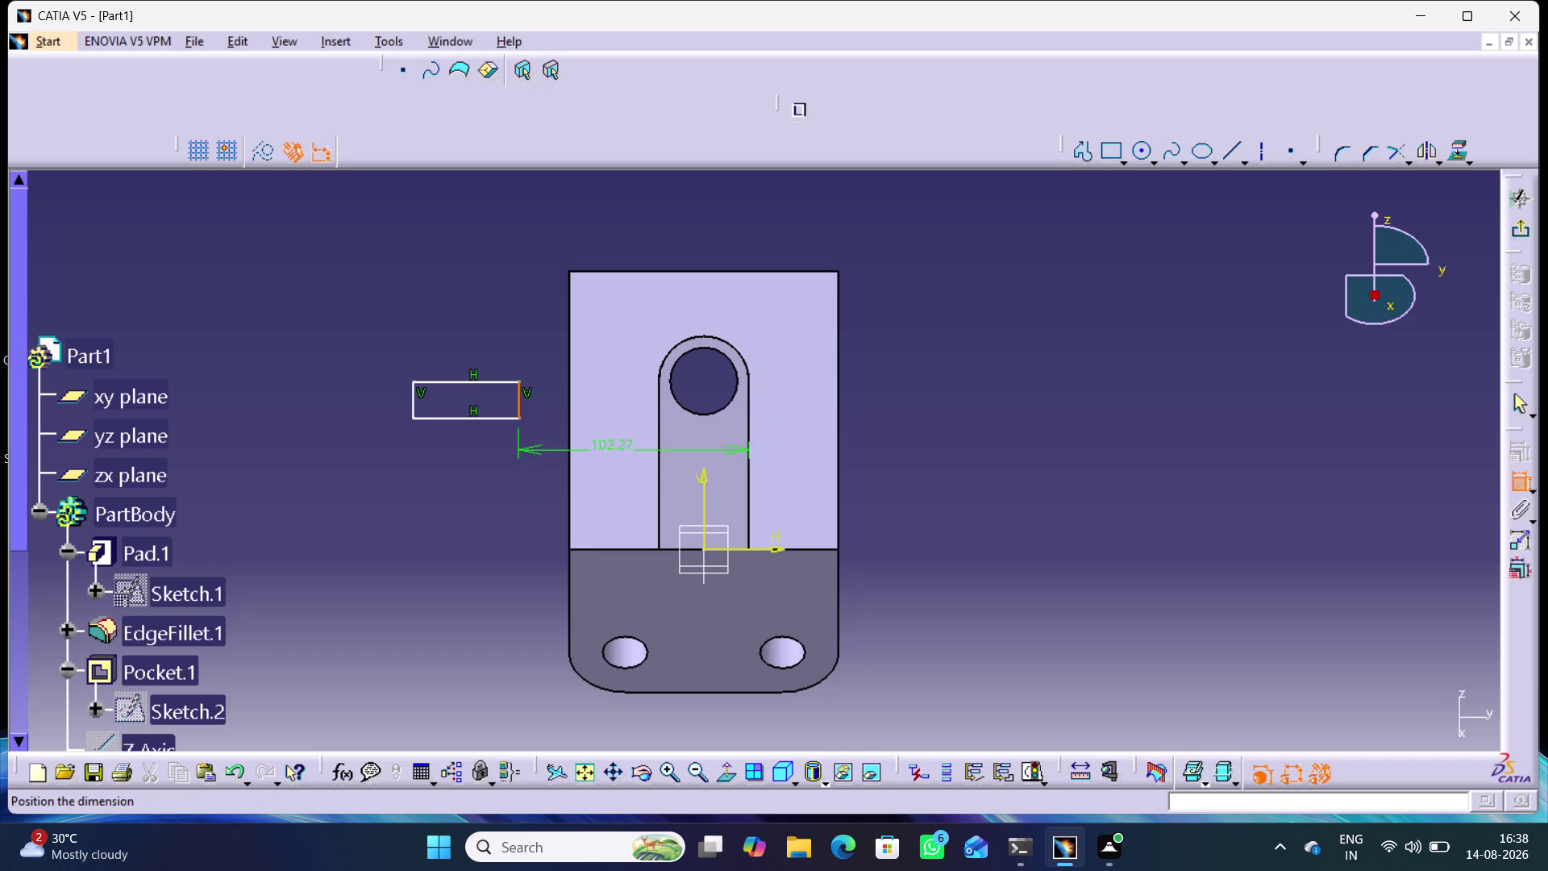
right_click(524, 315)
click(582, 472)
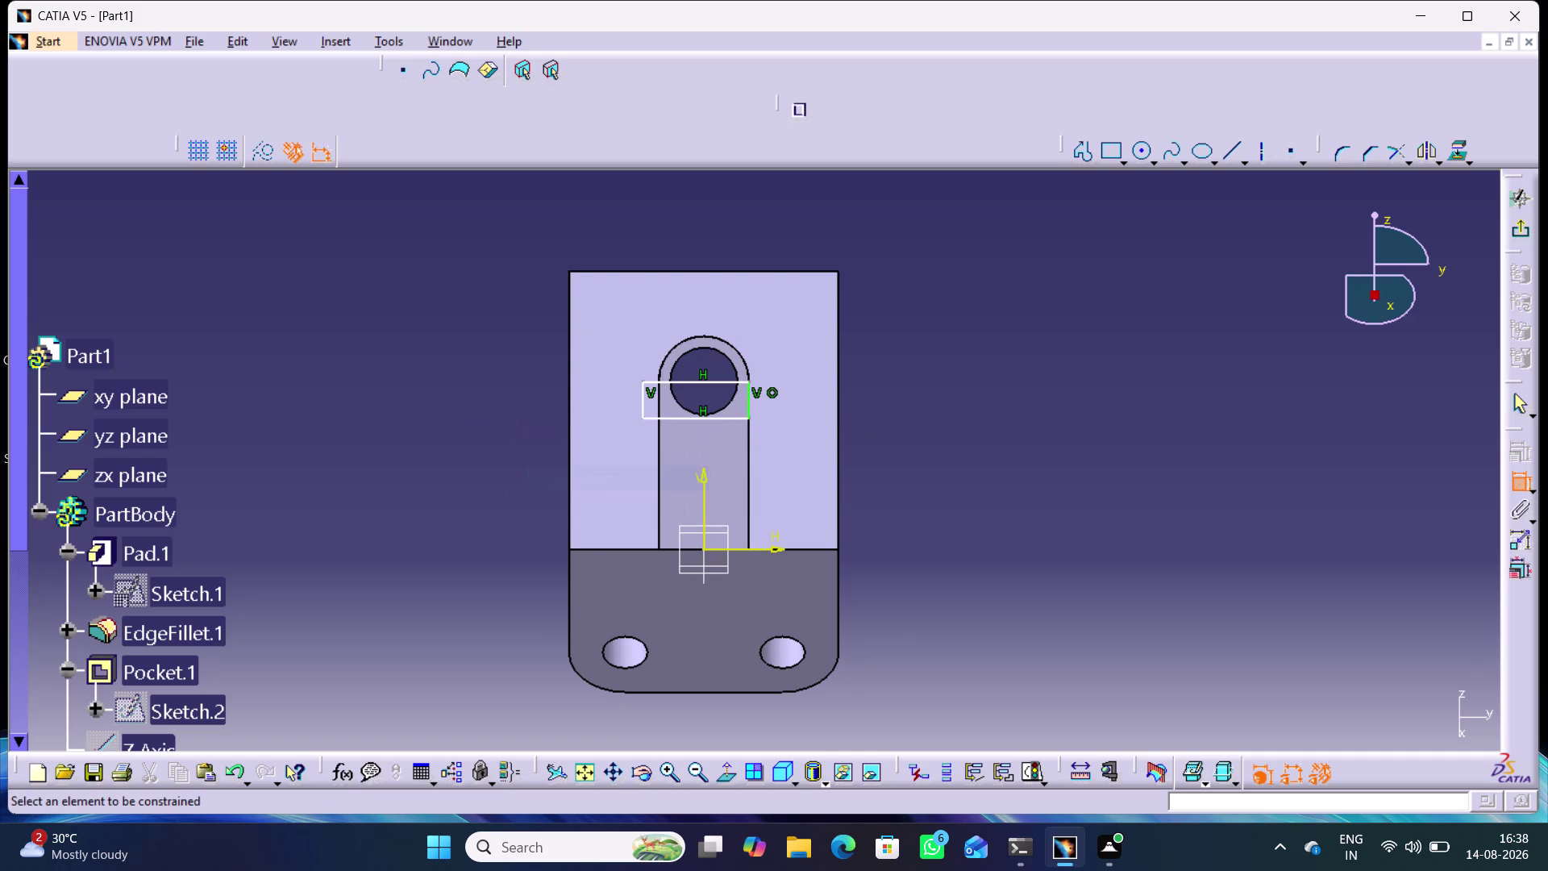
click(644, 418)
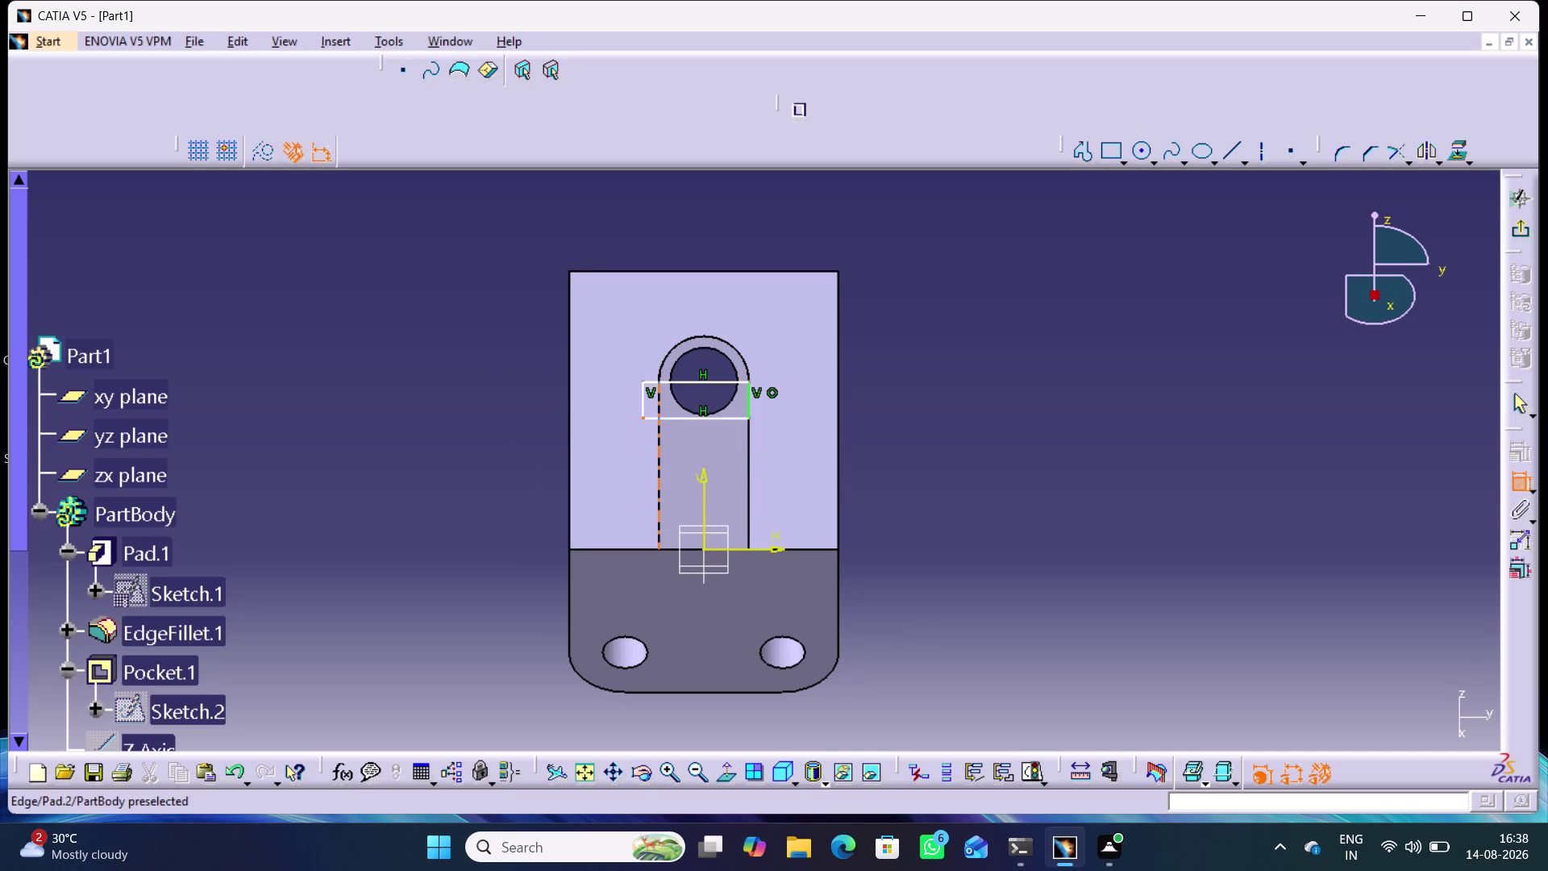
click(661, 440)
right_click(426, 399)
click(491, 484)
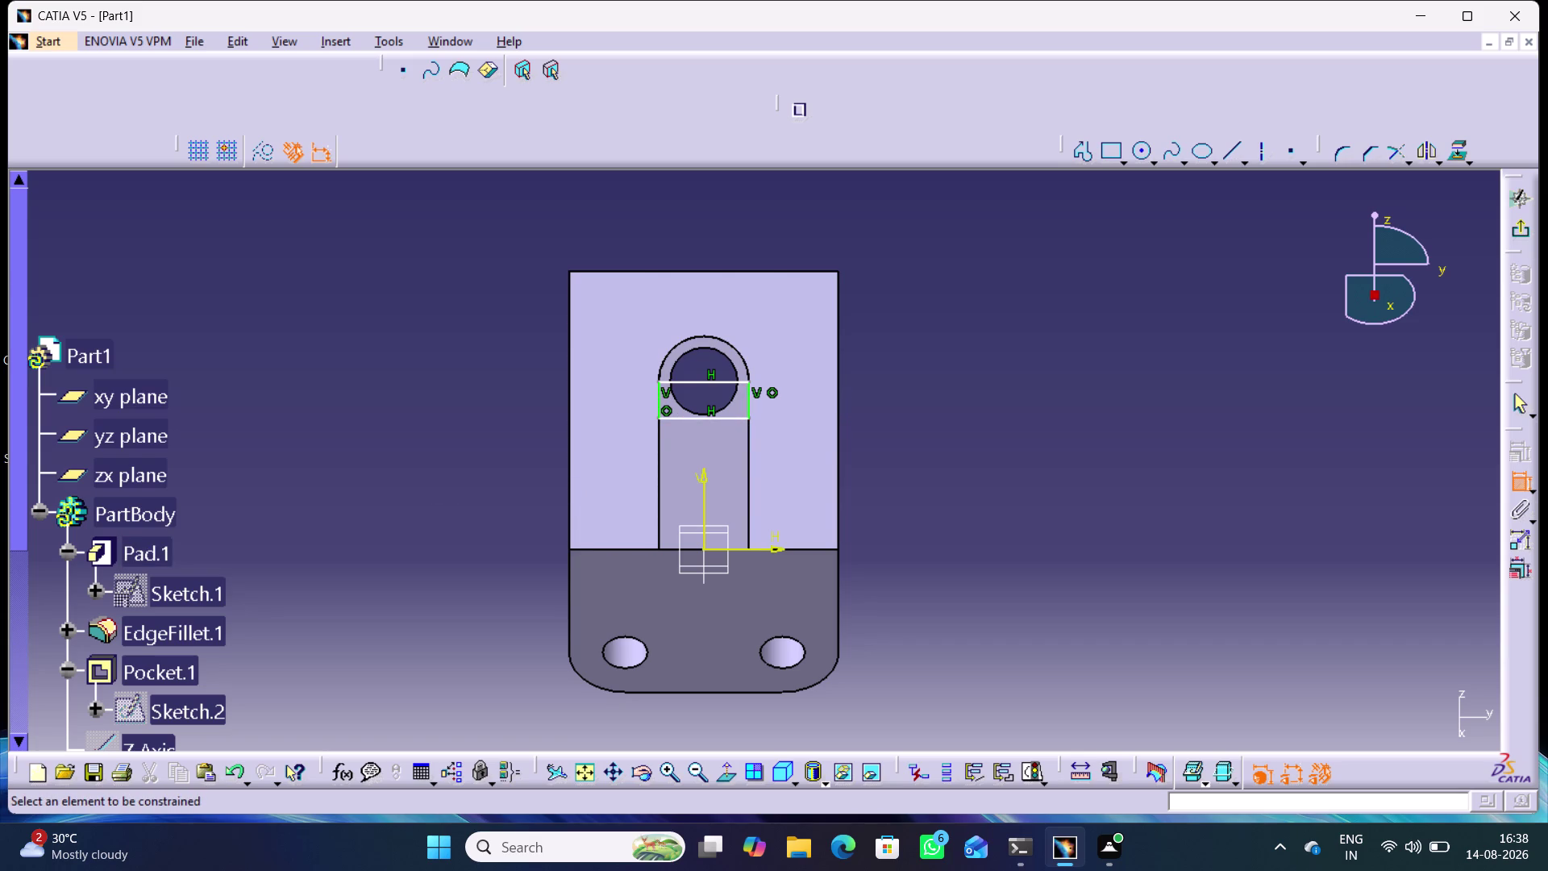
Dimension the rectangle's bottom edge 25 from the horizontal axis.
click(744, 548)
click(748, 419)
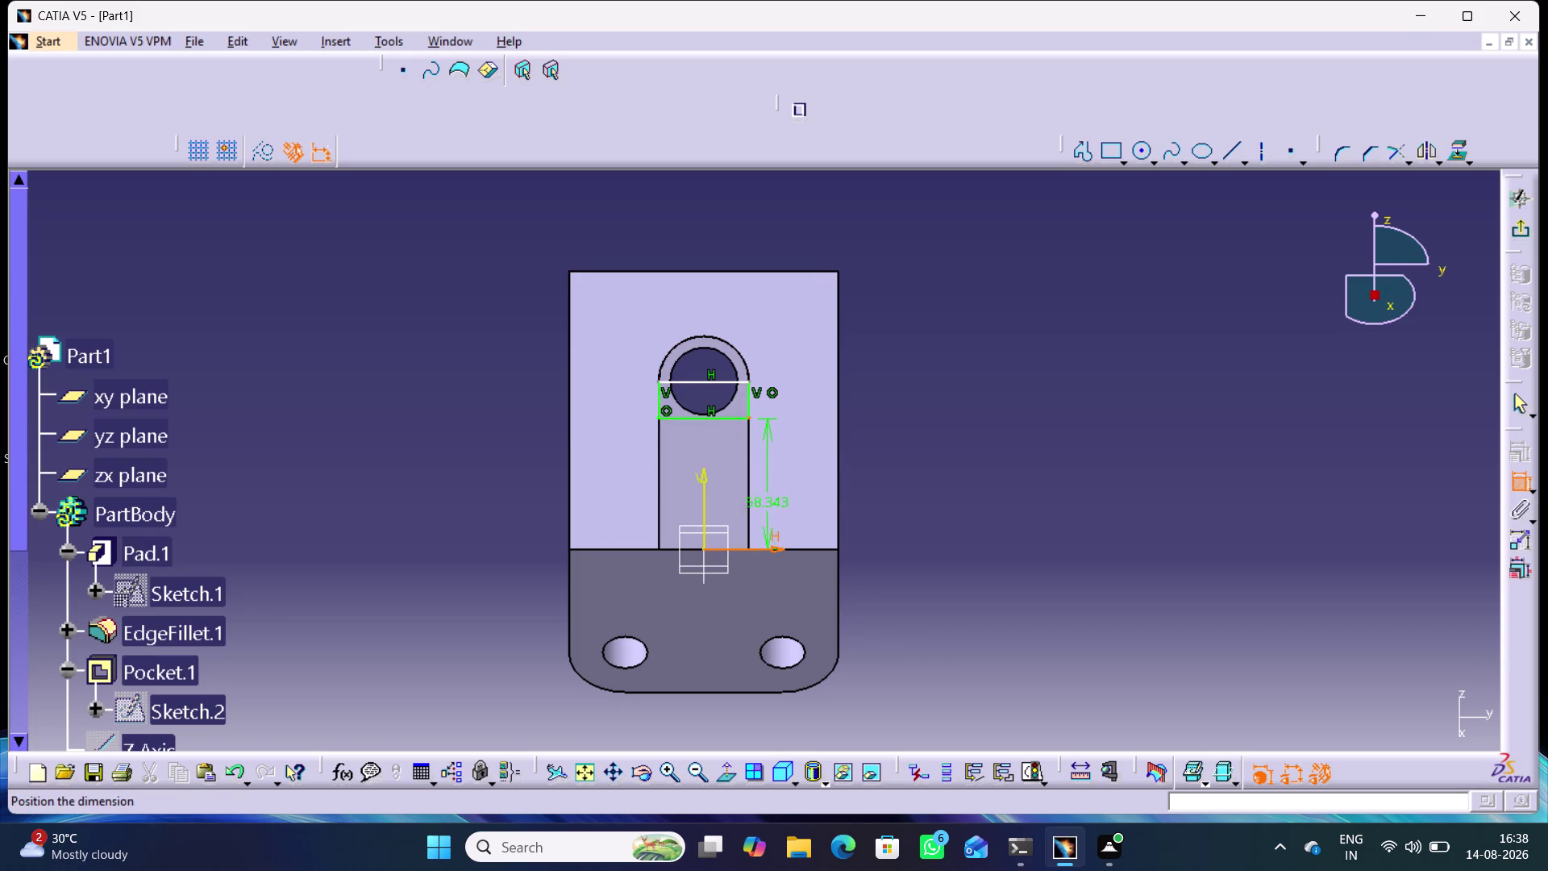
click(866, 493)
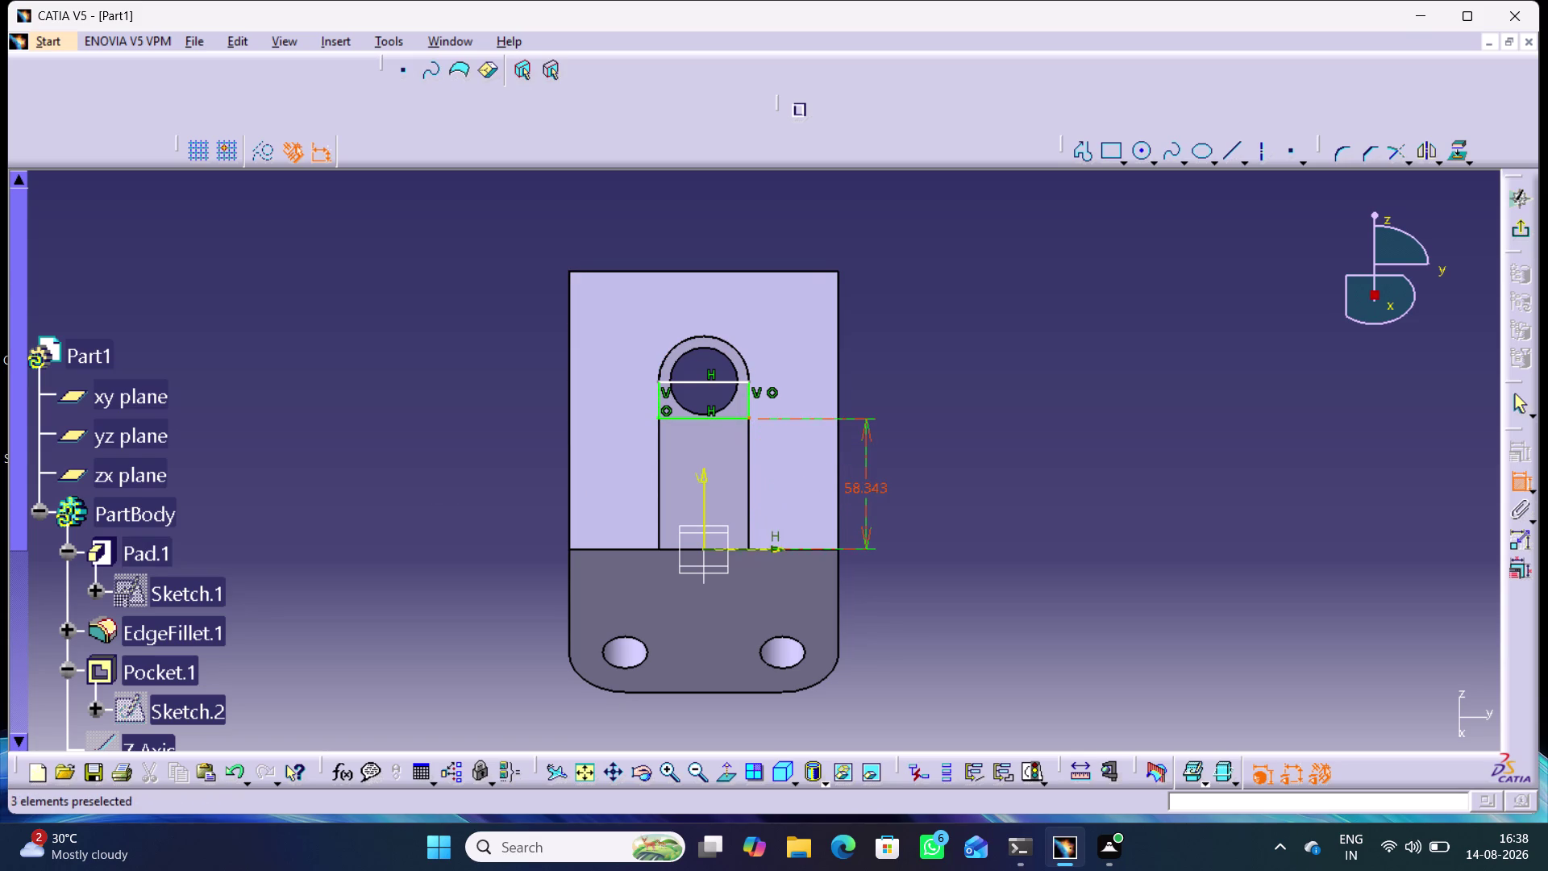
double_click(863, 487)
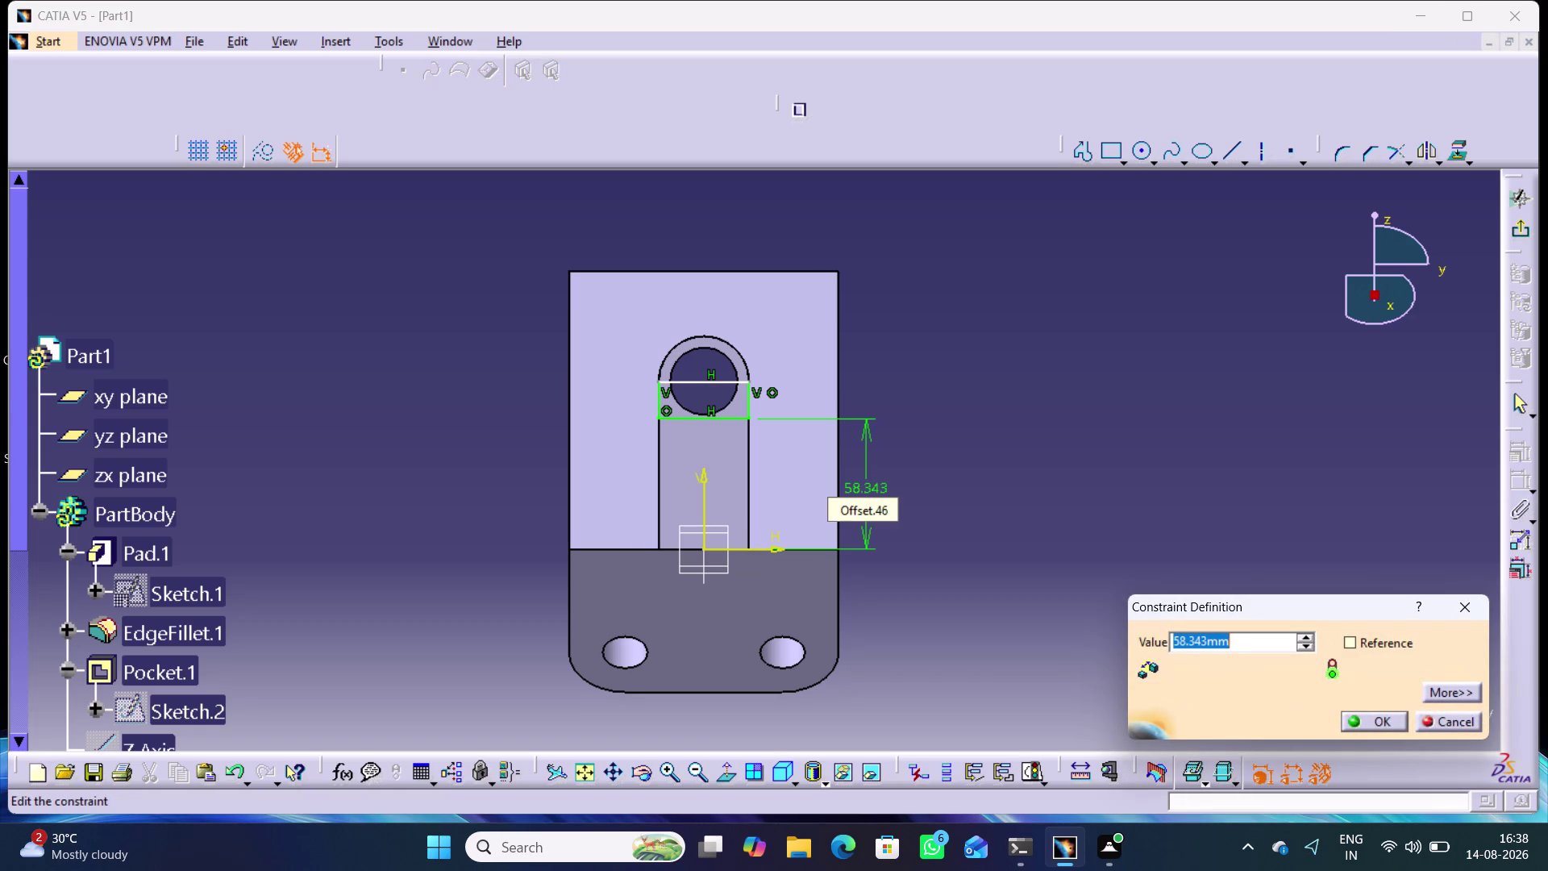
text(25)
key(Return)
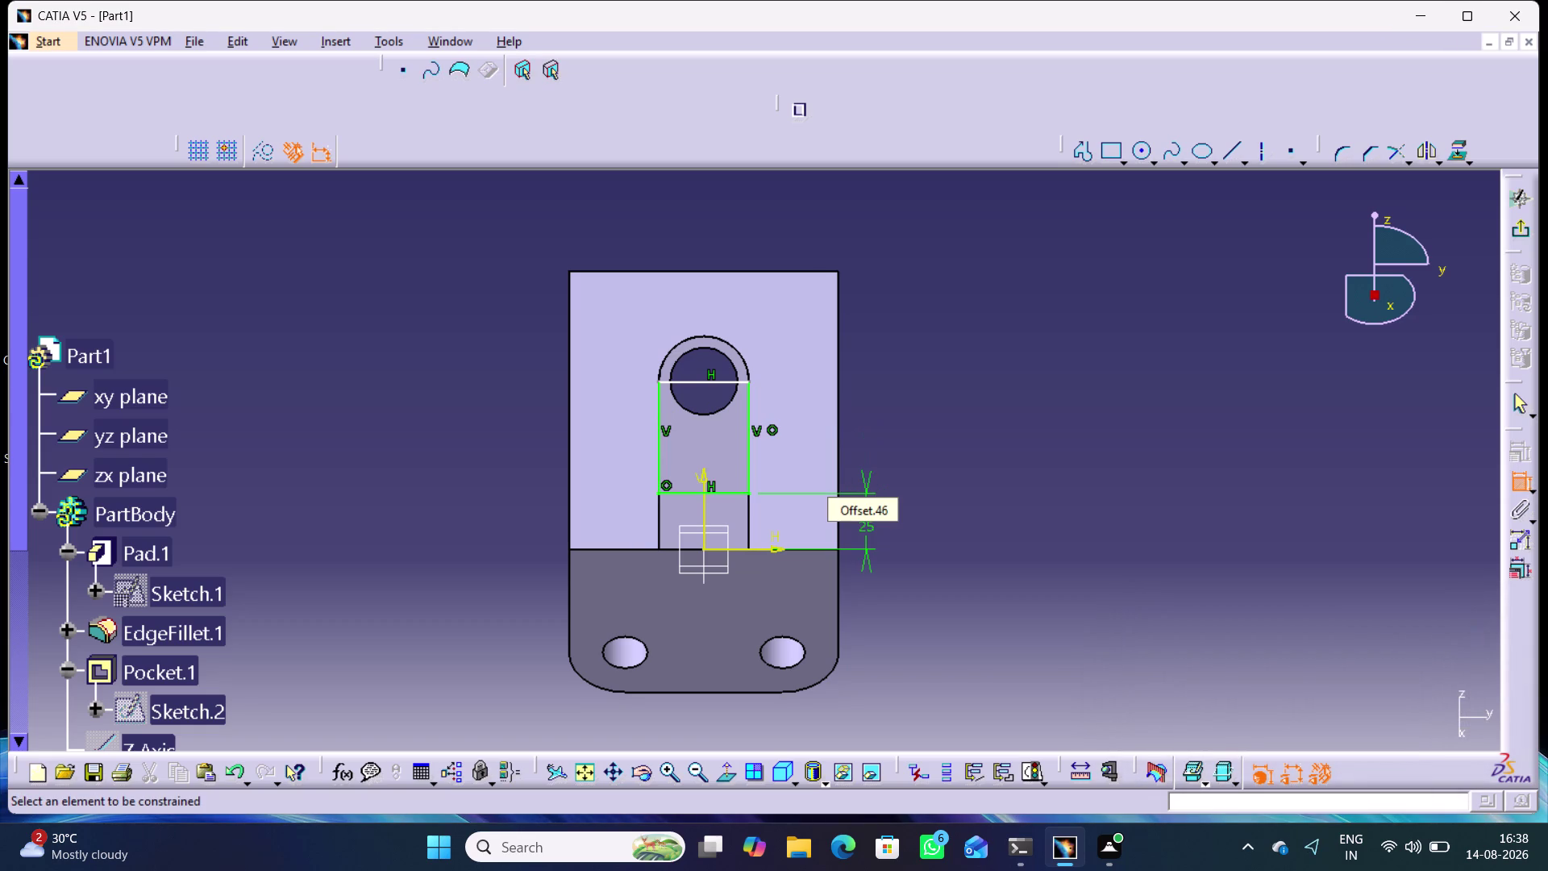
Dimension the rectangle's height to 15.
click(988, 405)
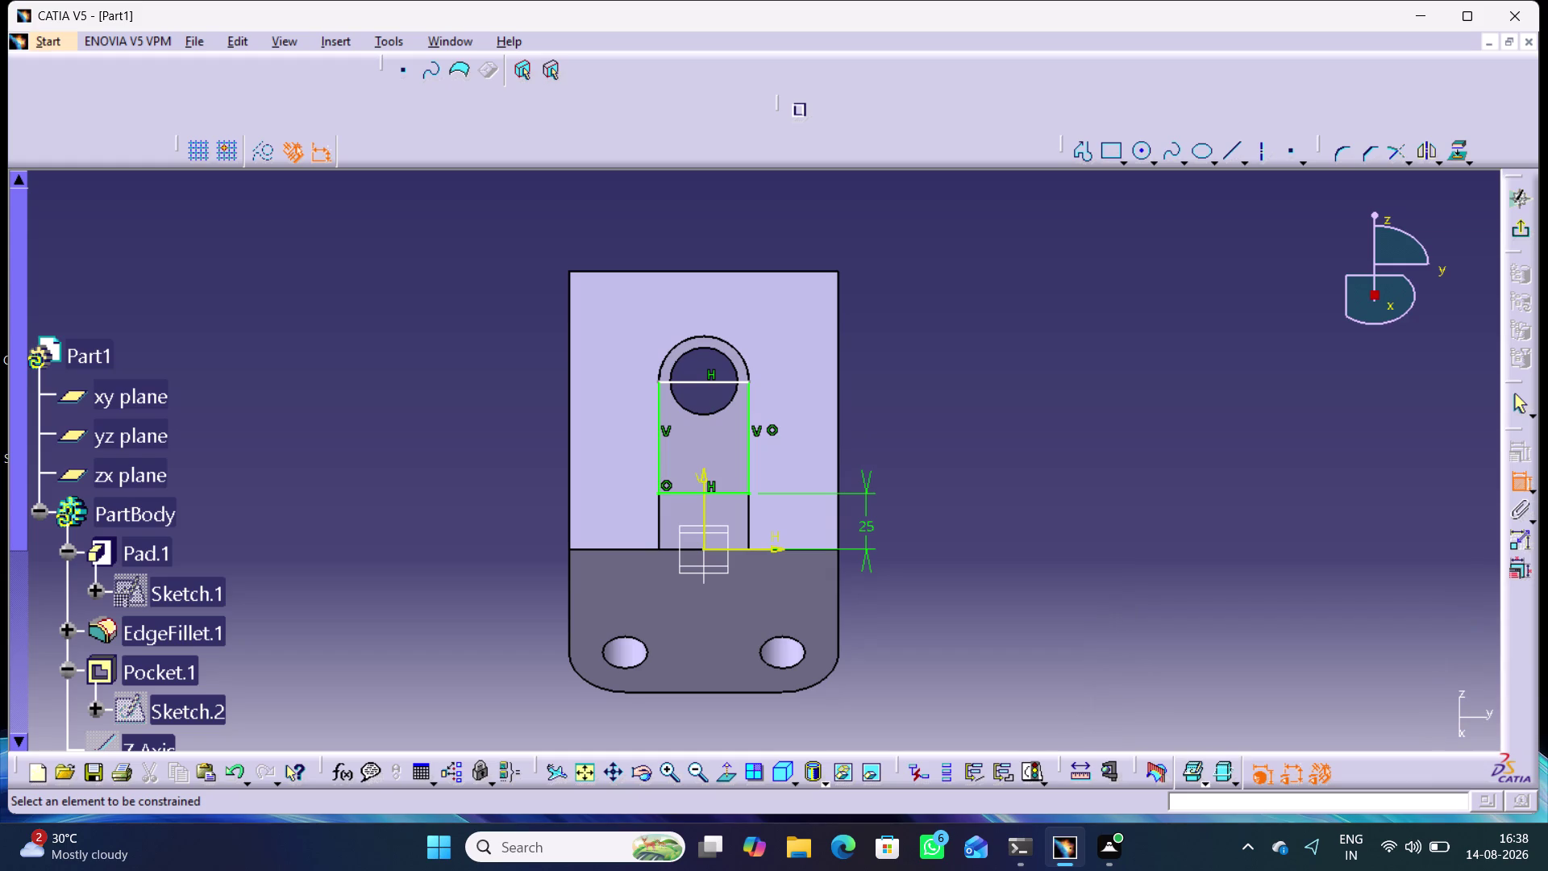
click(747, 437)
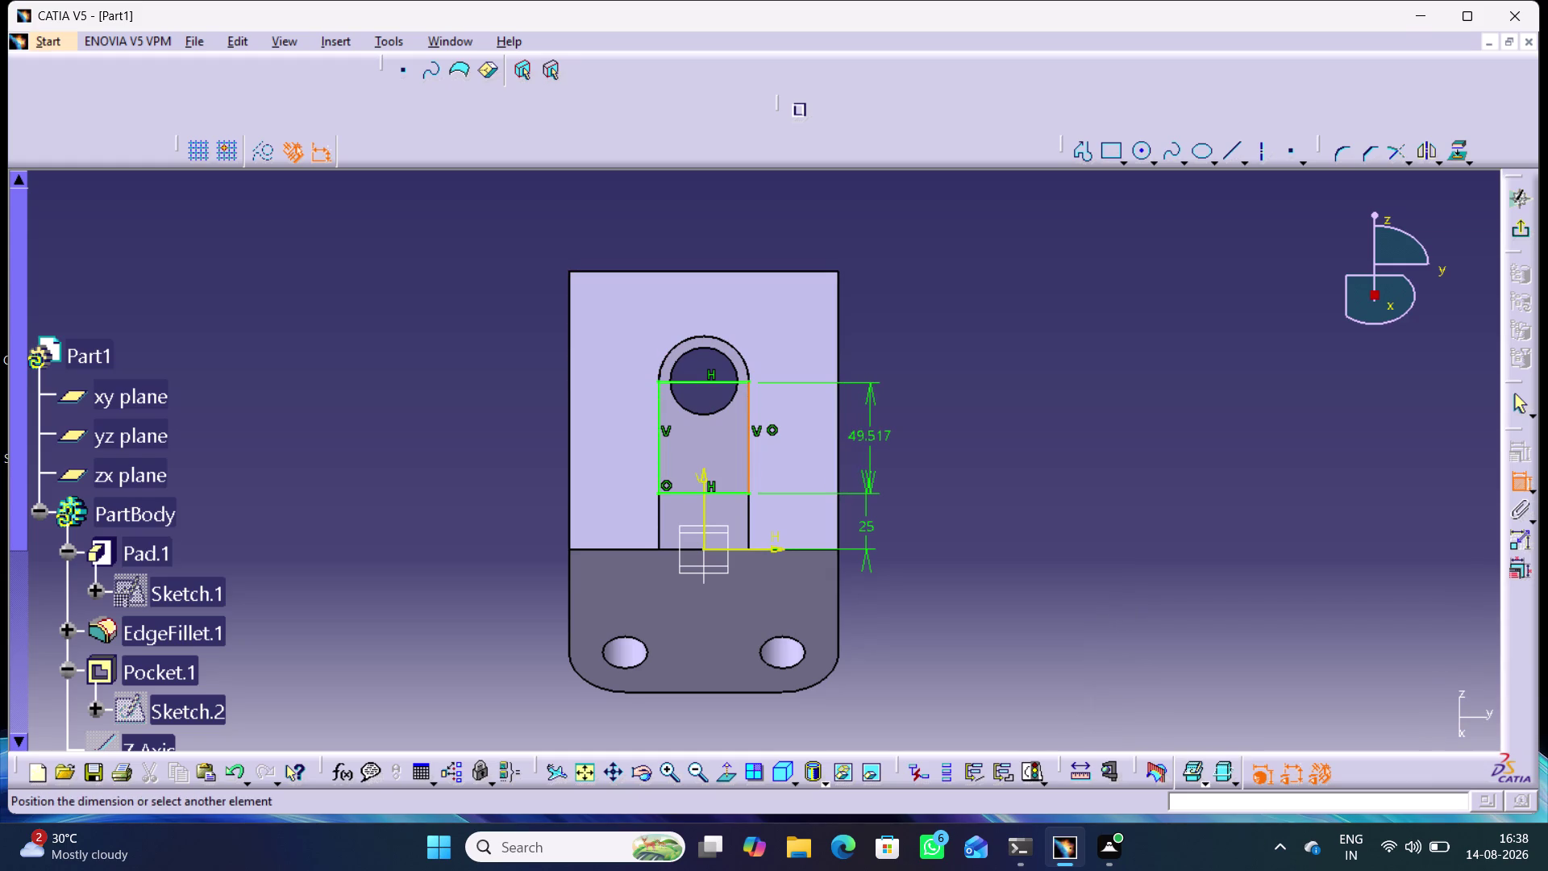
click(866, 438)
double_click(863, 431)
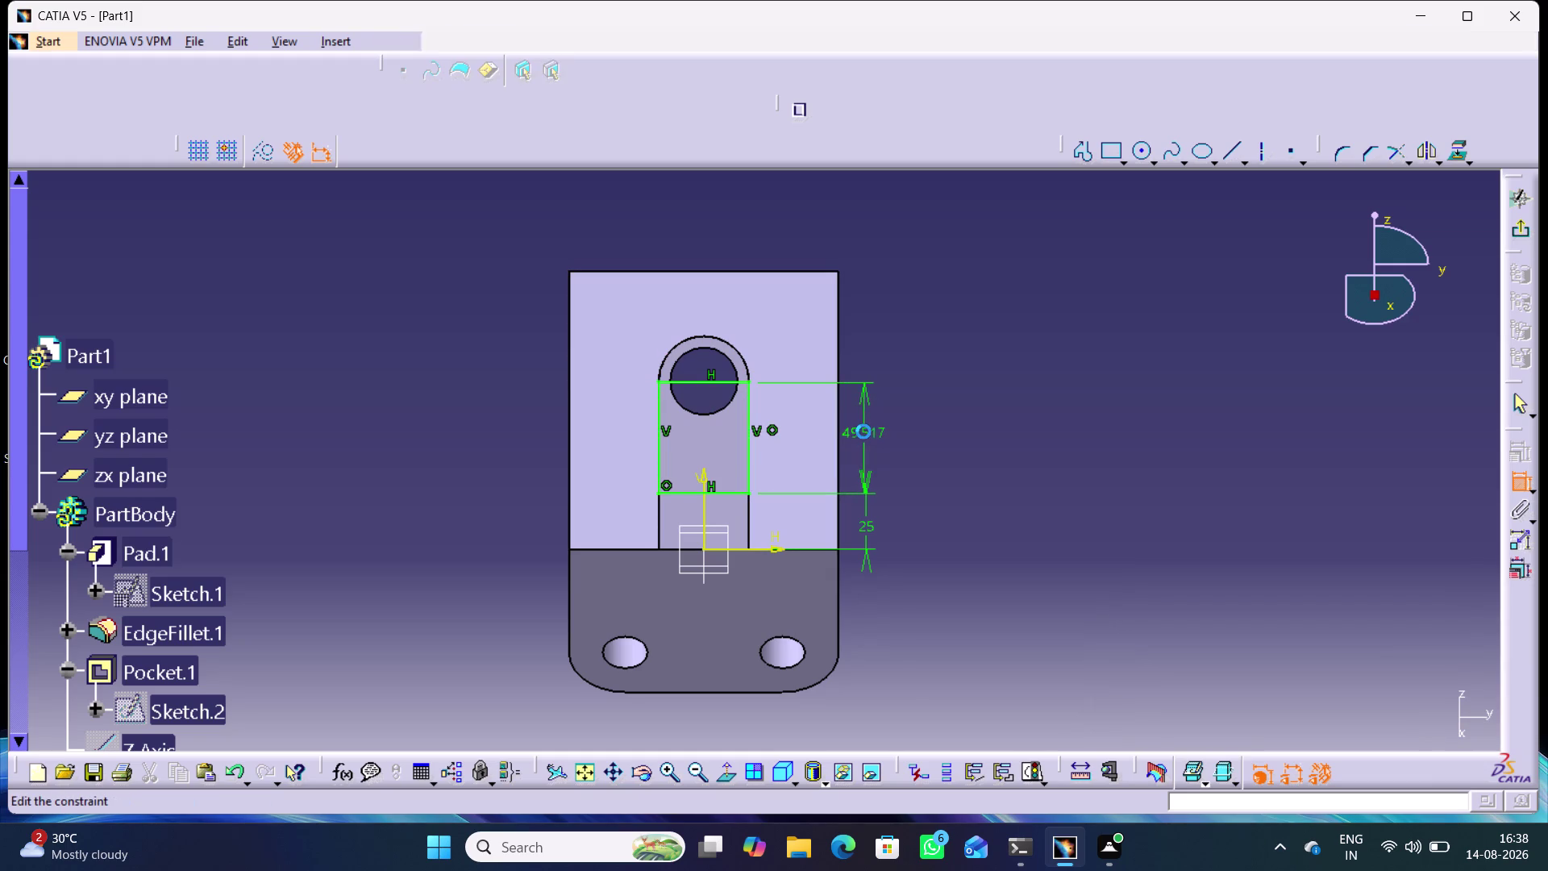
text(15)
key(Return)
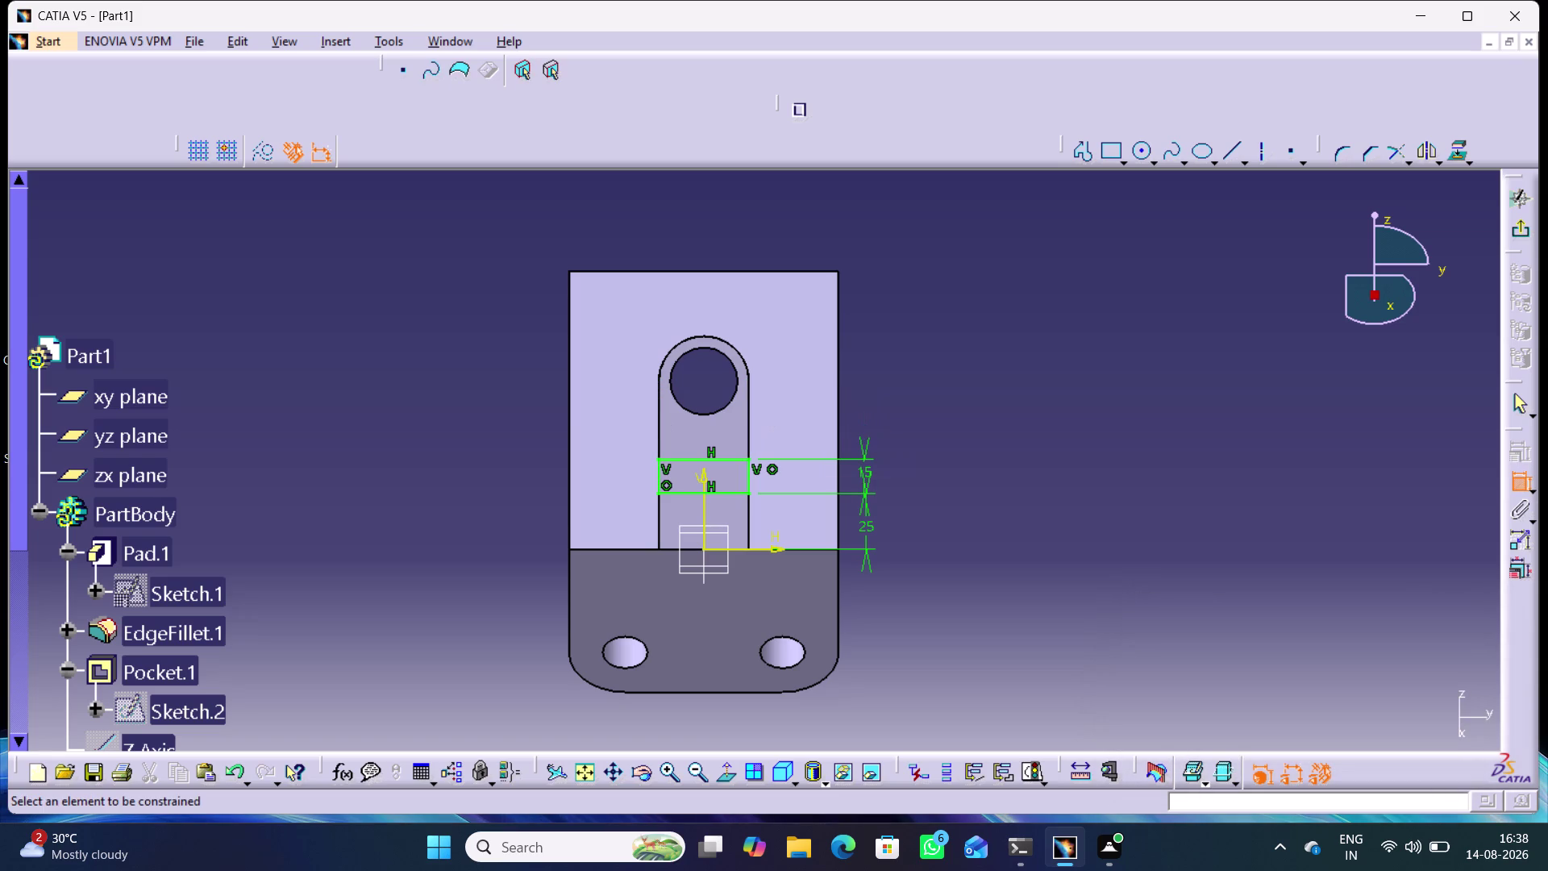
Undo the stray arc dimension, re-confirm the 15 height, and exit the sketch.
click(744, 458)
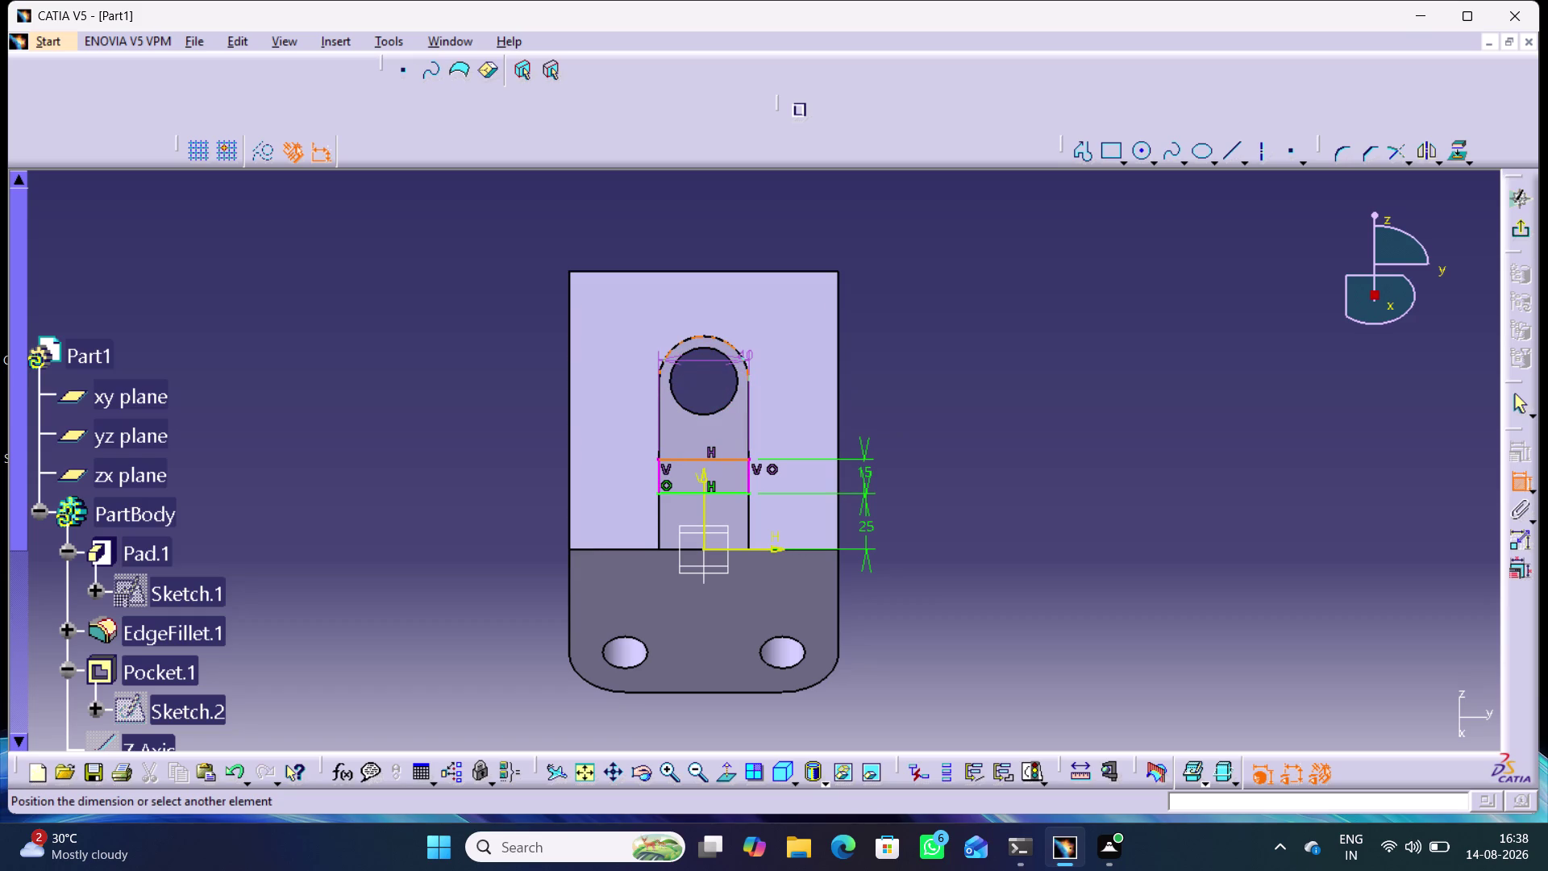
click(750, 366)
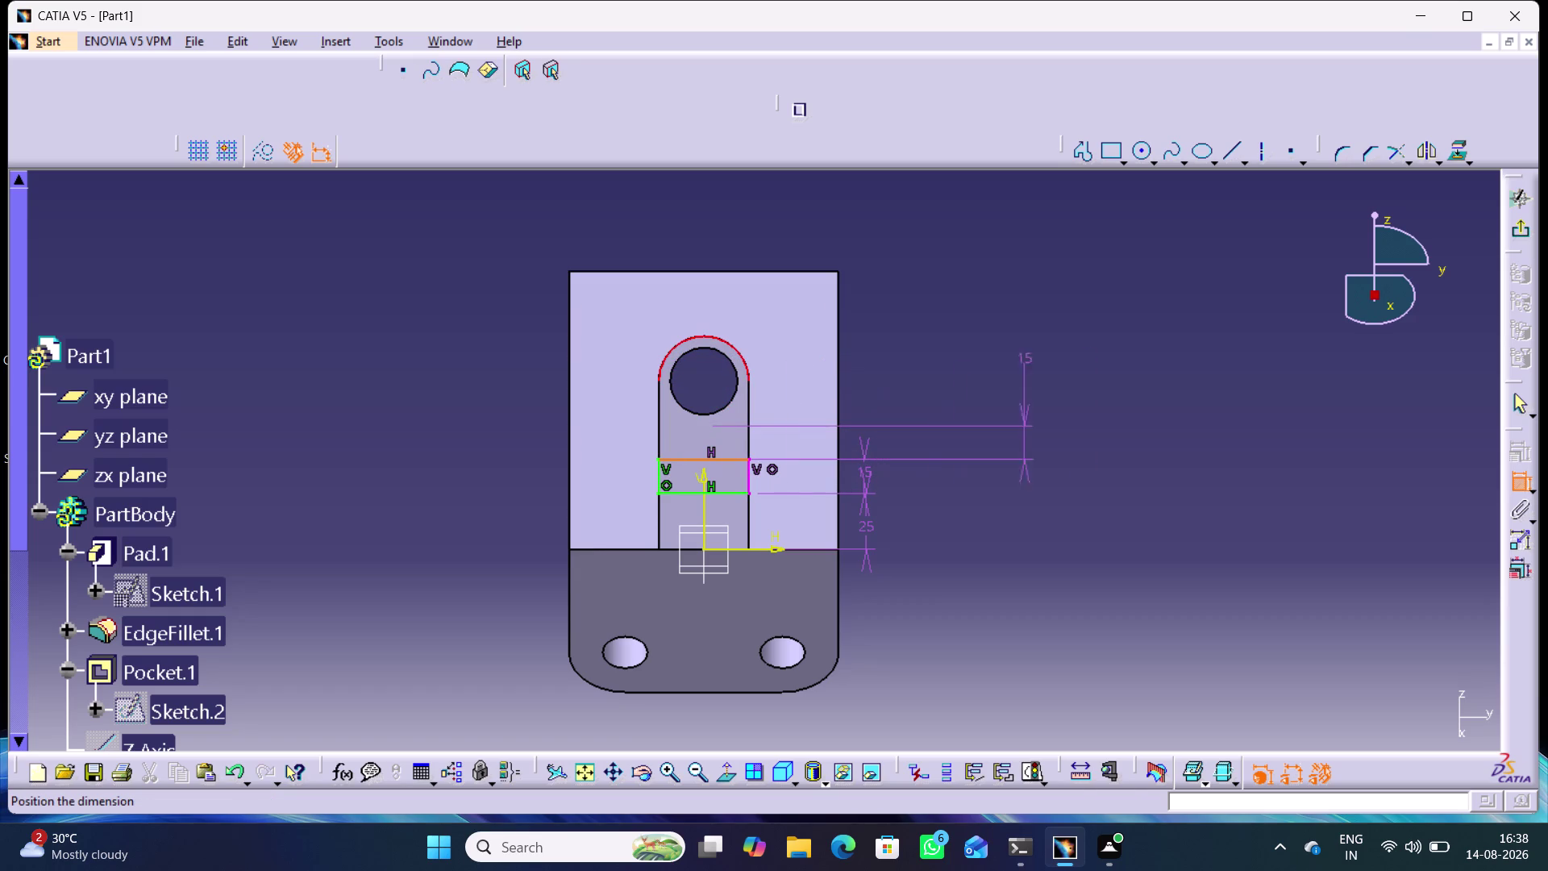
click(1523, 404)
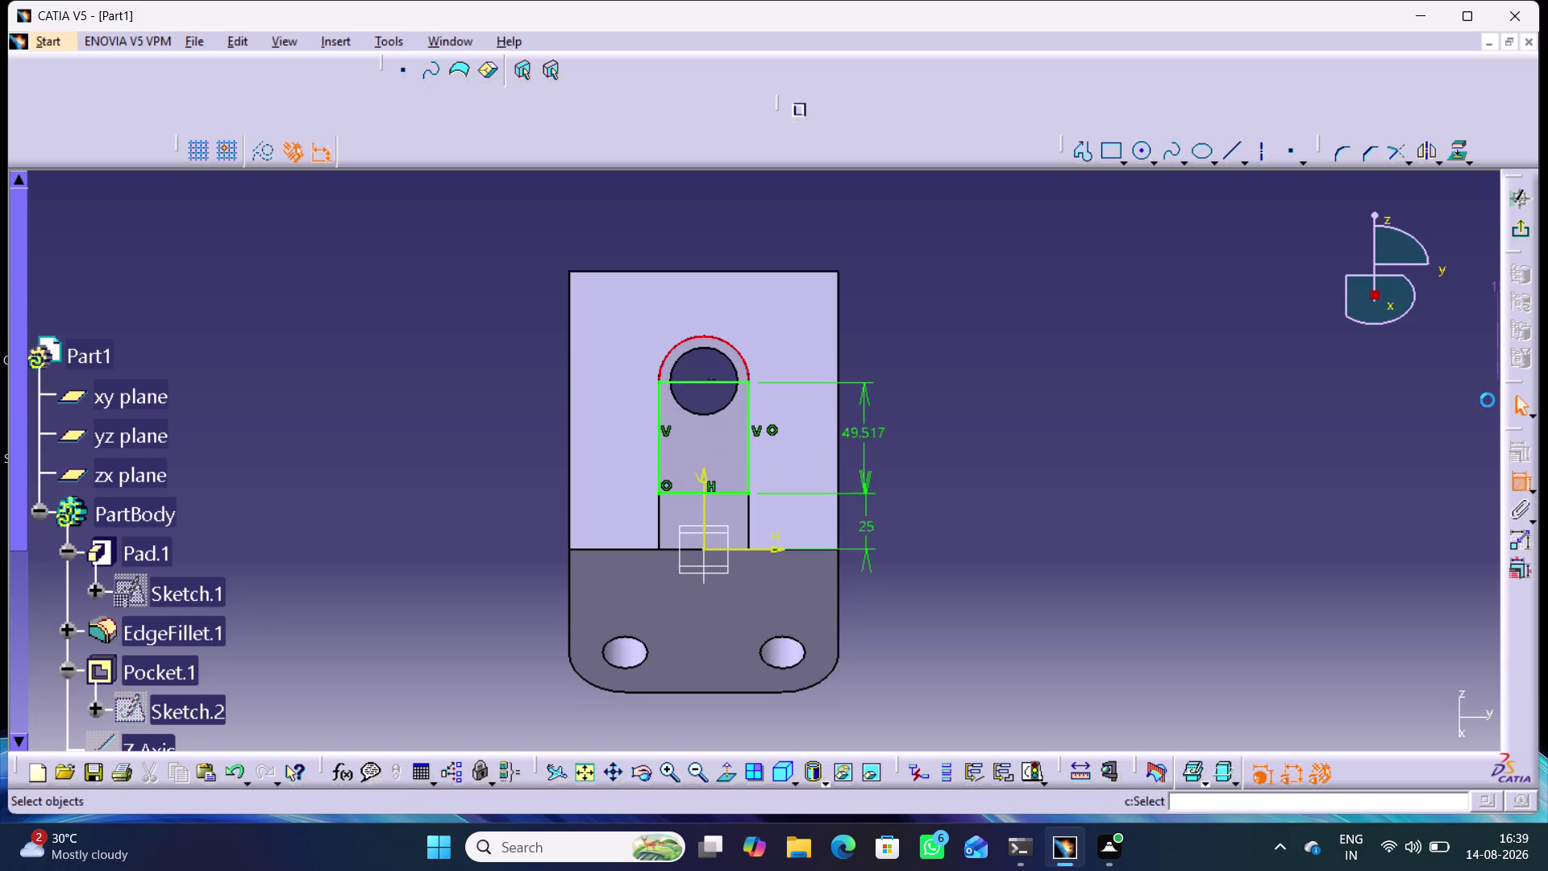
click(1222, 345)
double_click(860, 432)
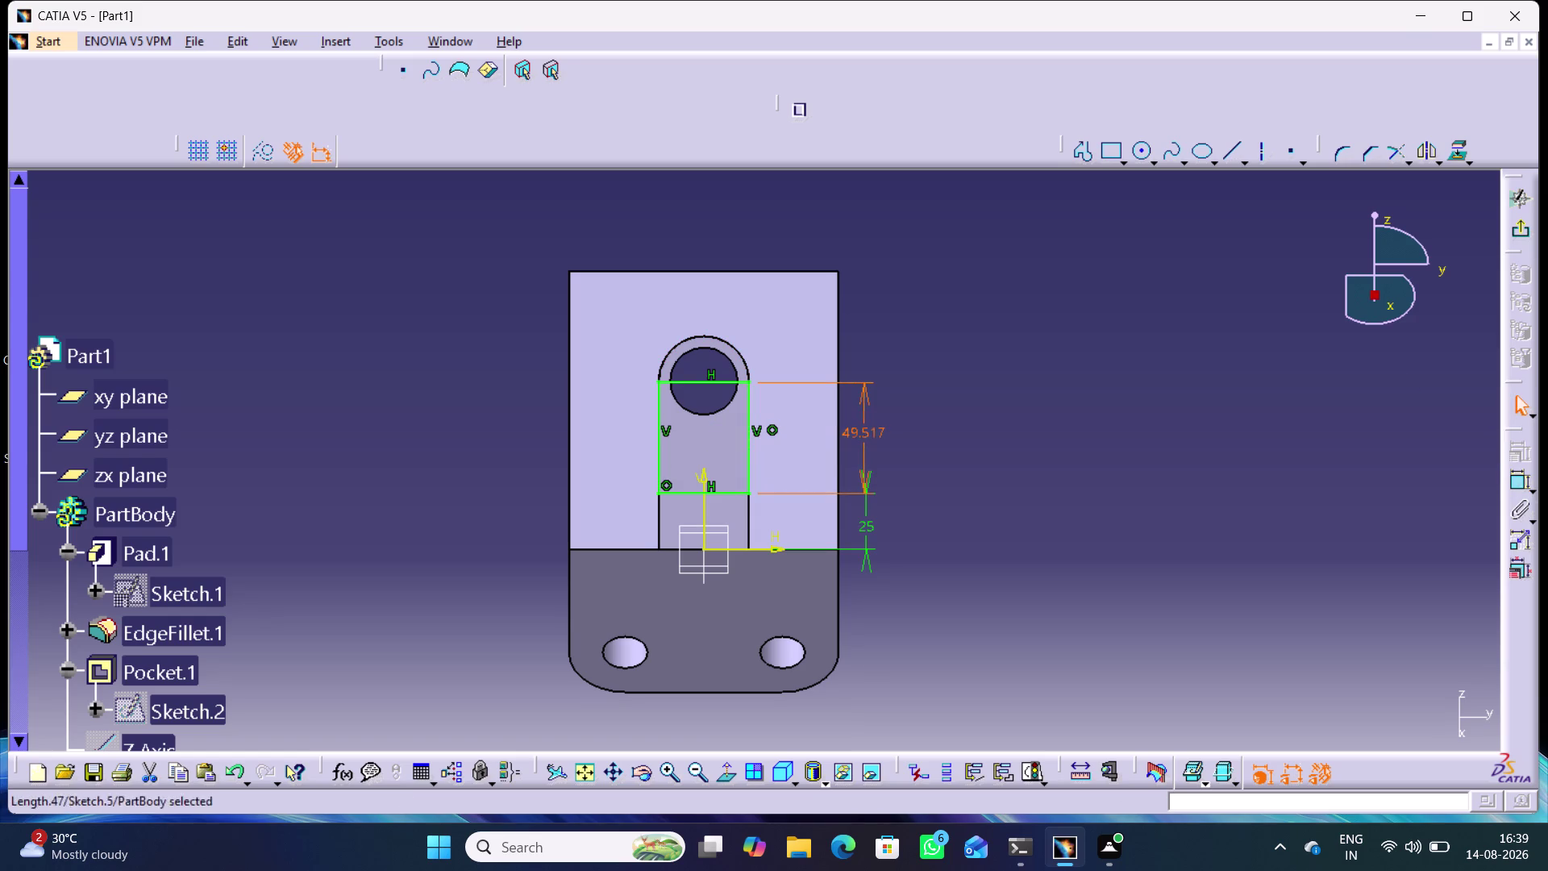
text(15)
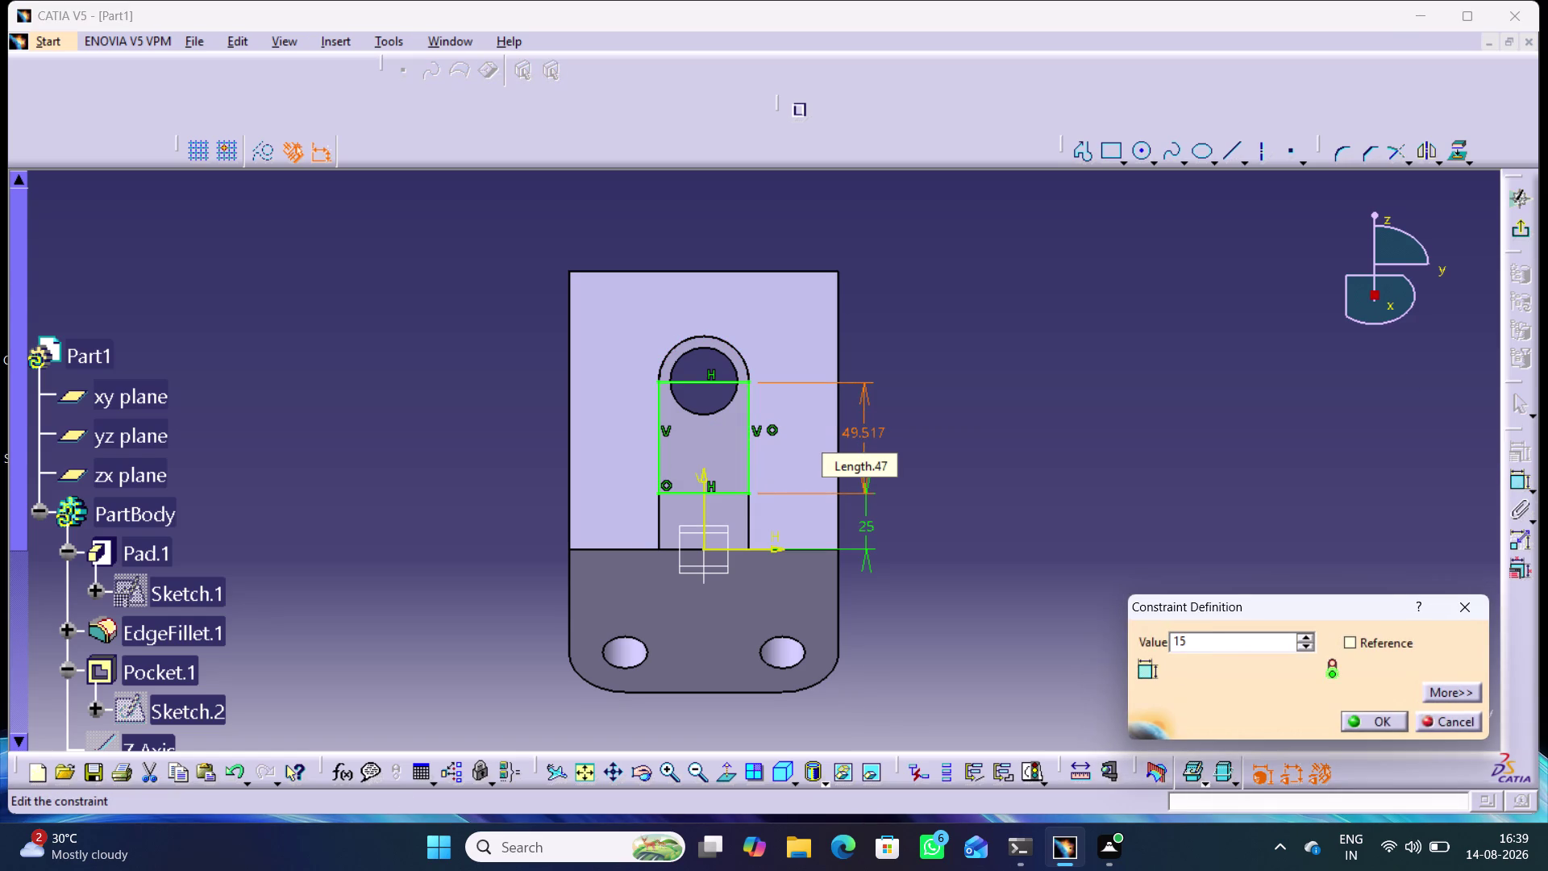
key(Return)
click(1024, 396)
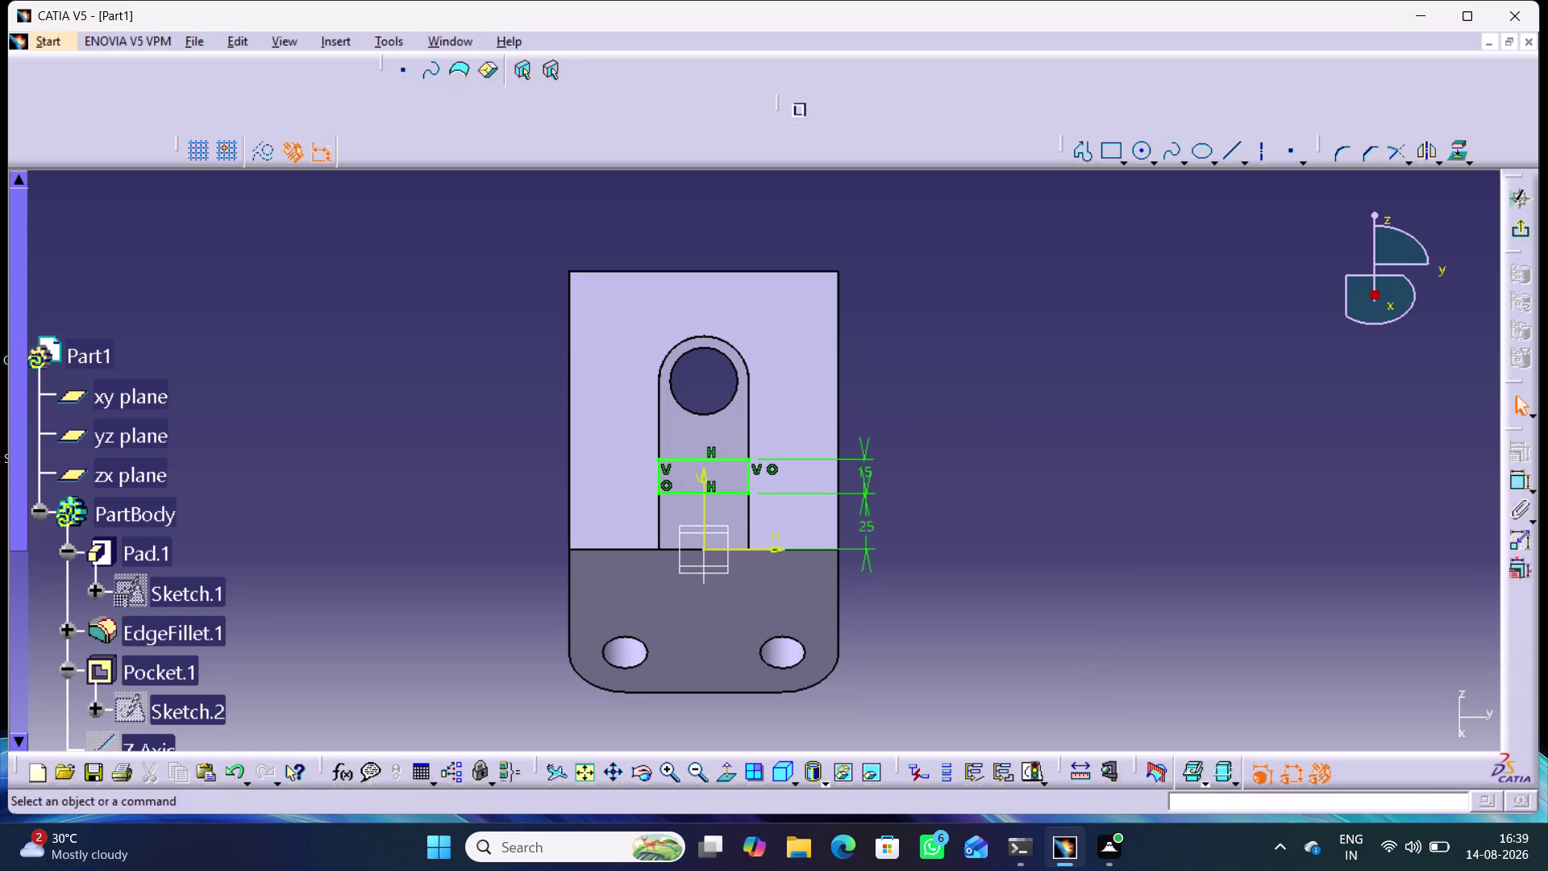
click(1515, 227)
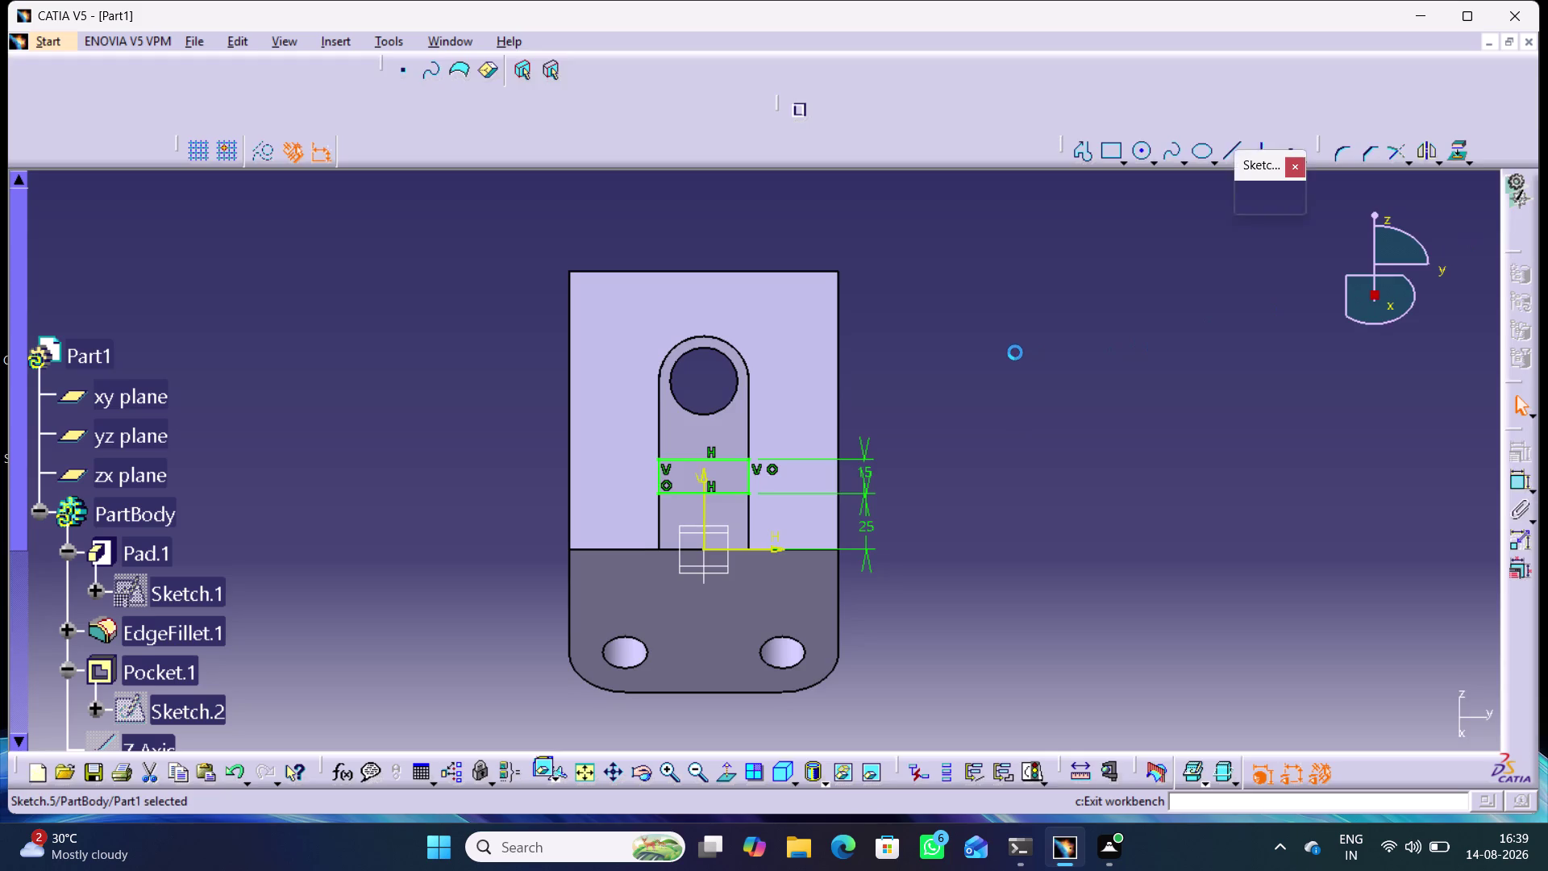
Orbit the bracket, then open Sketch.4 for review and exit it.
middle_drag(953, 467, 918, 429)
right_drag(954, 467, 918, 429)
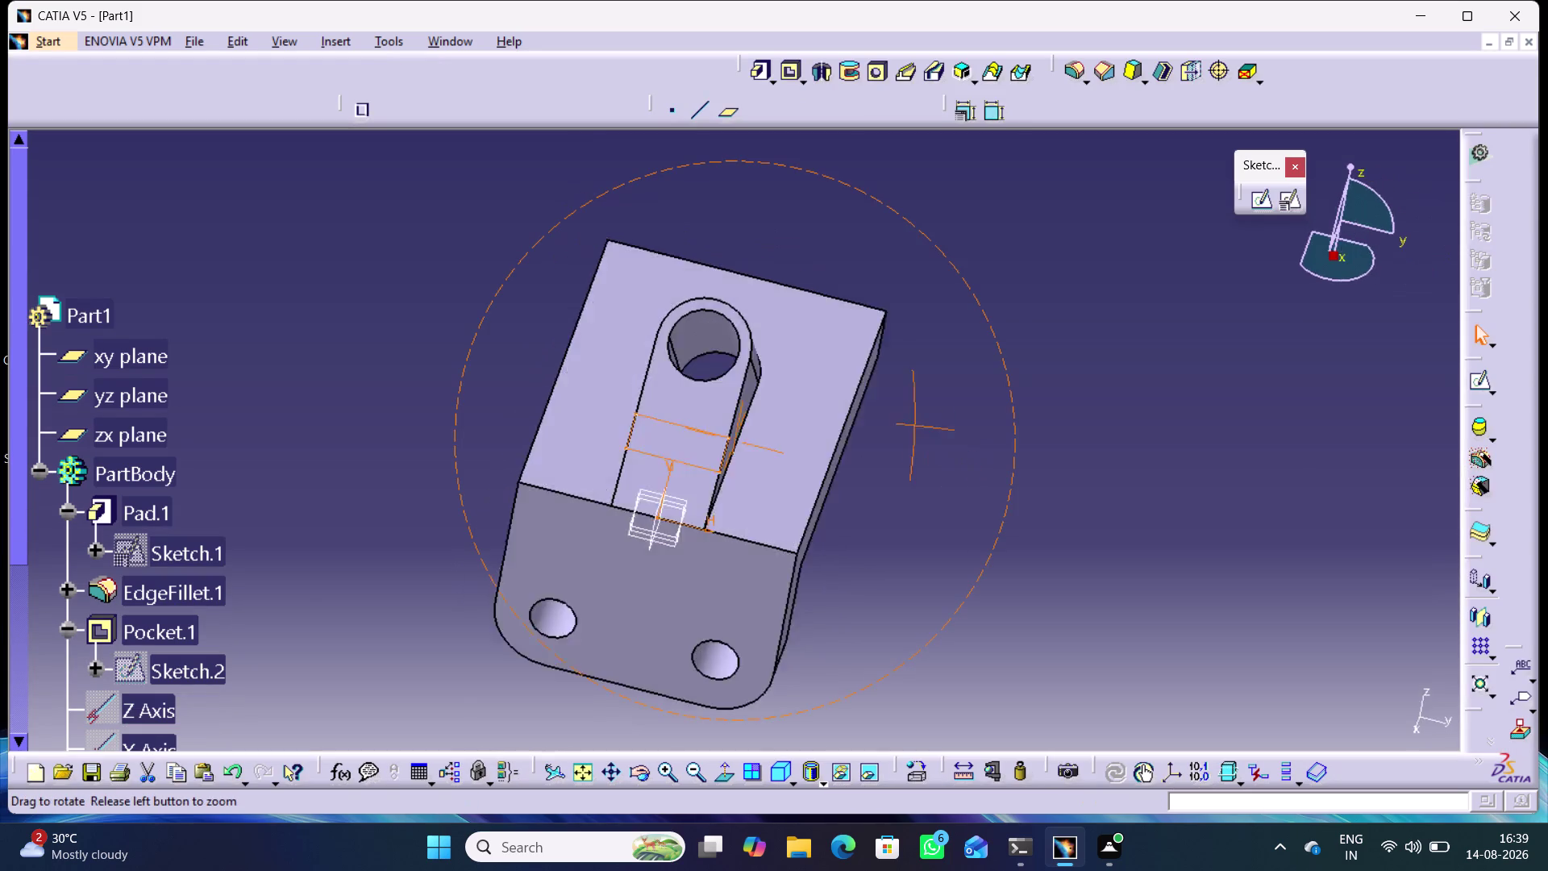
middle_drag(918, 429, 804, 443)
right_drag(918, 429, 805, 443)
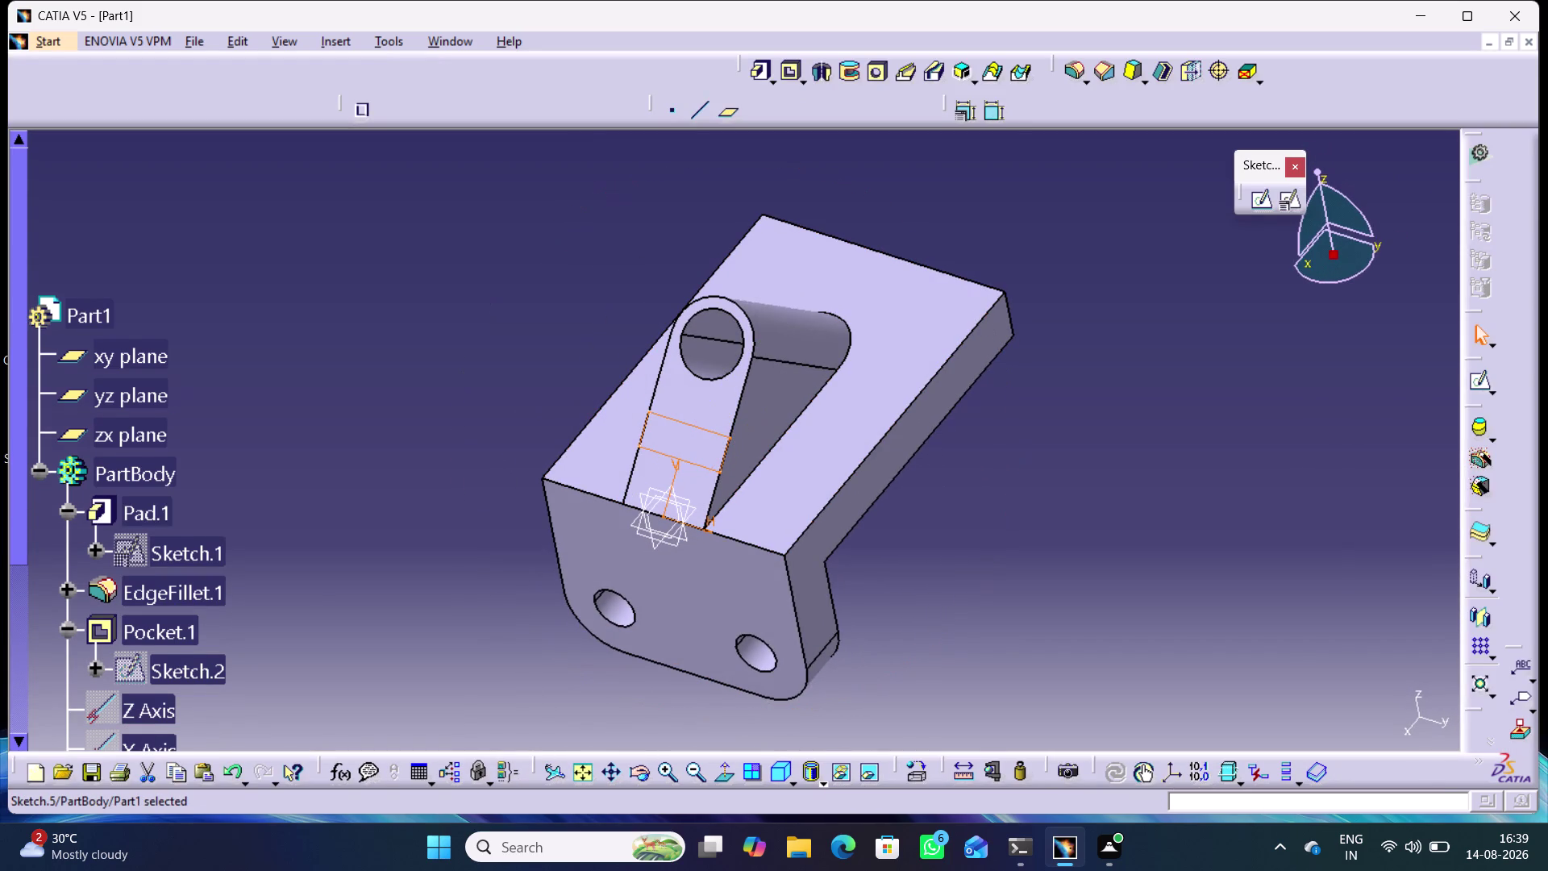
scroll(down, 3)
scroll(down, 3)
scroll(down, 3)
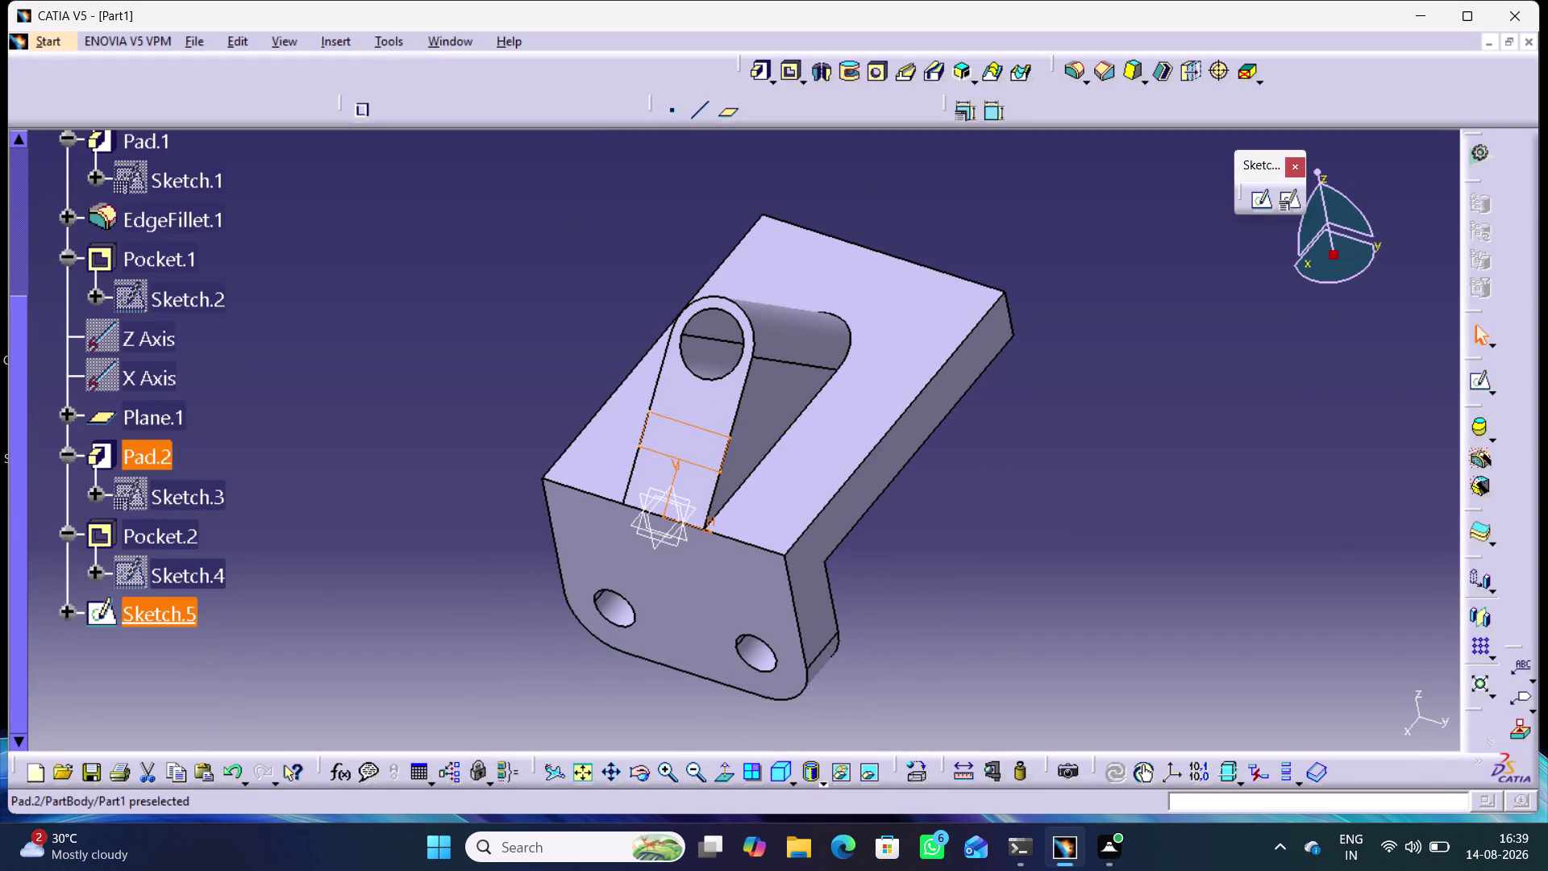
double_click(177, 574)
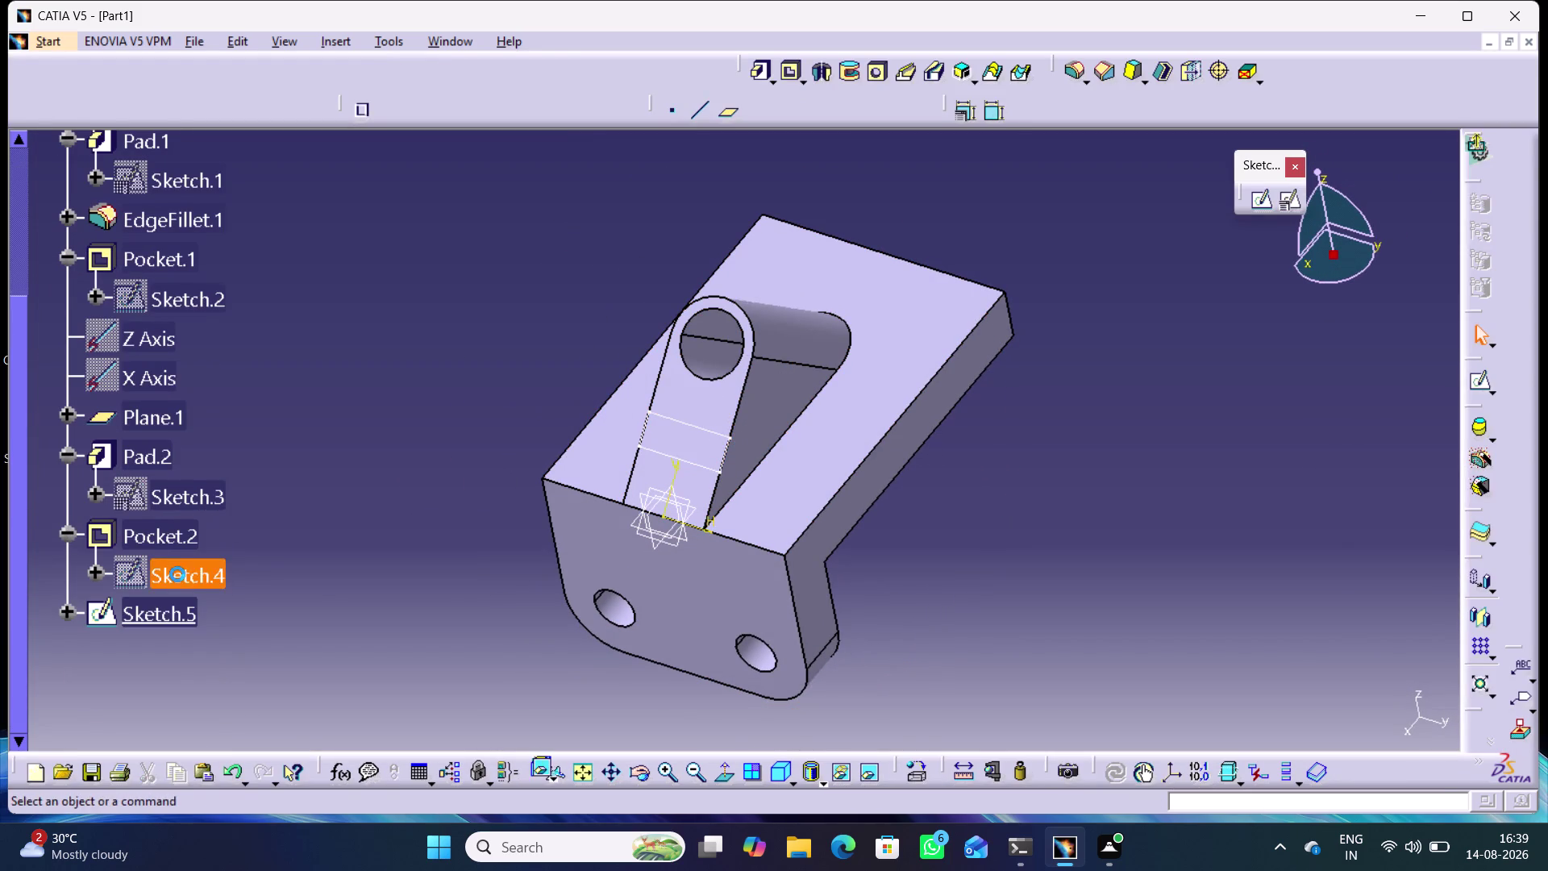
click(1522, 238)
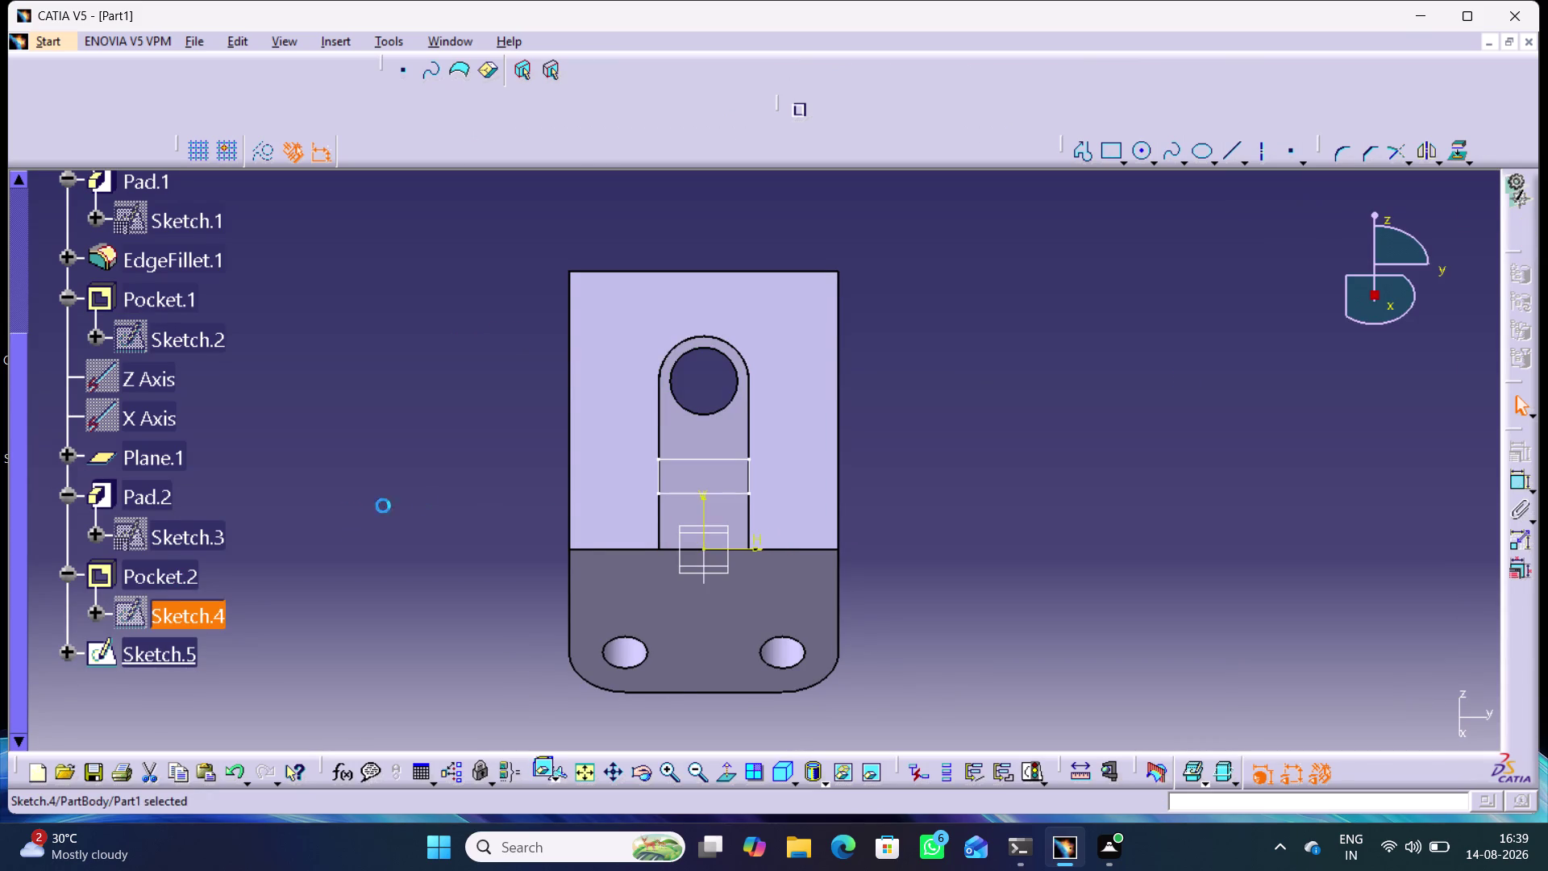
click(198, 498)
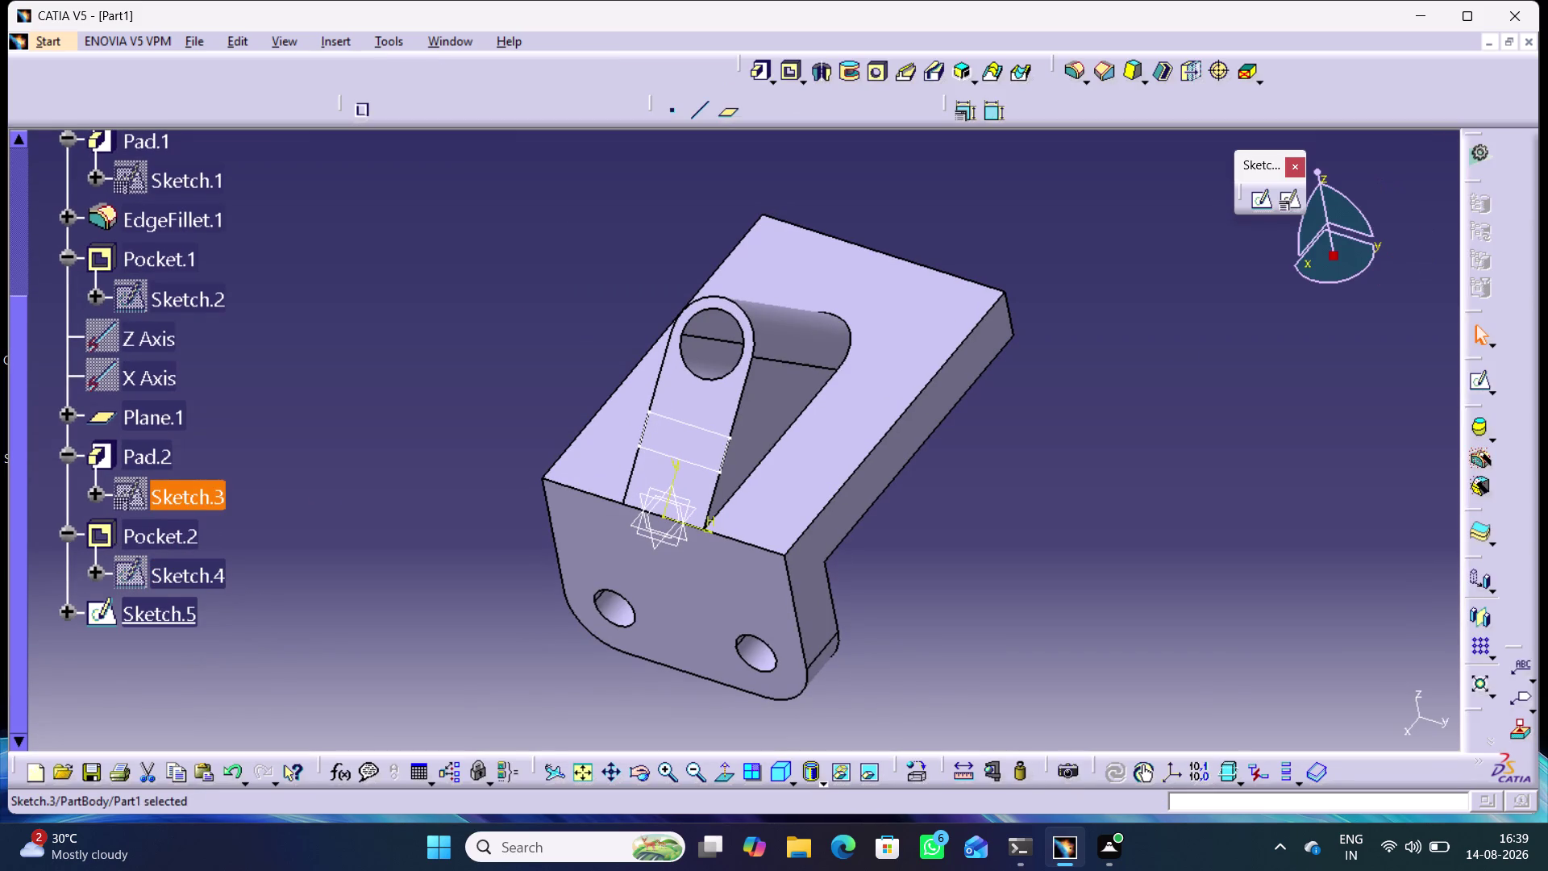
Open Sketch.3, orbit around its profile, and exit it unchanged.
click(198, 498)
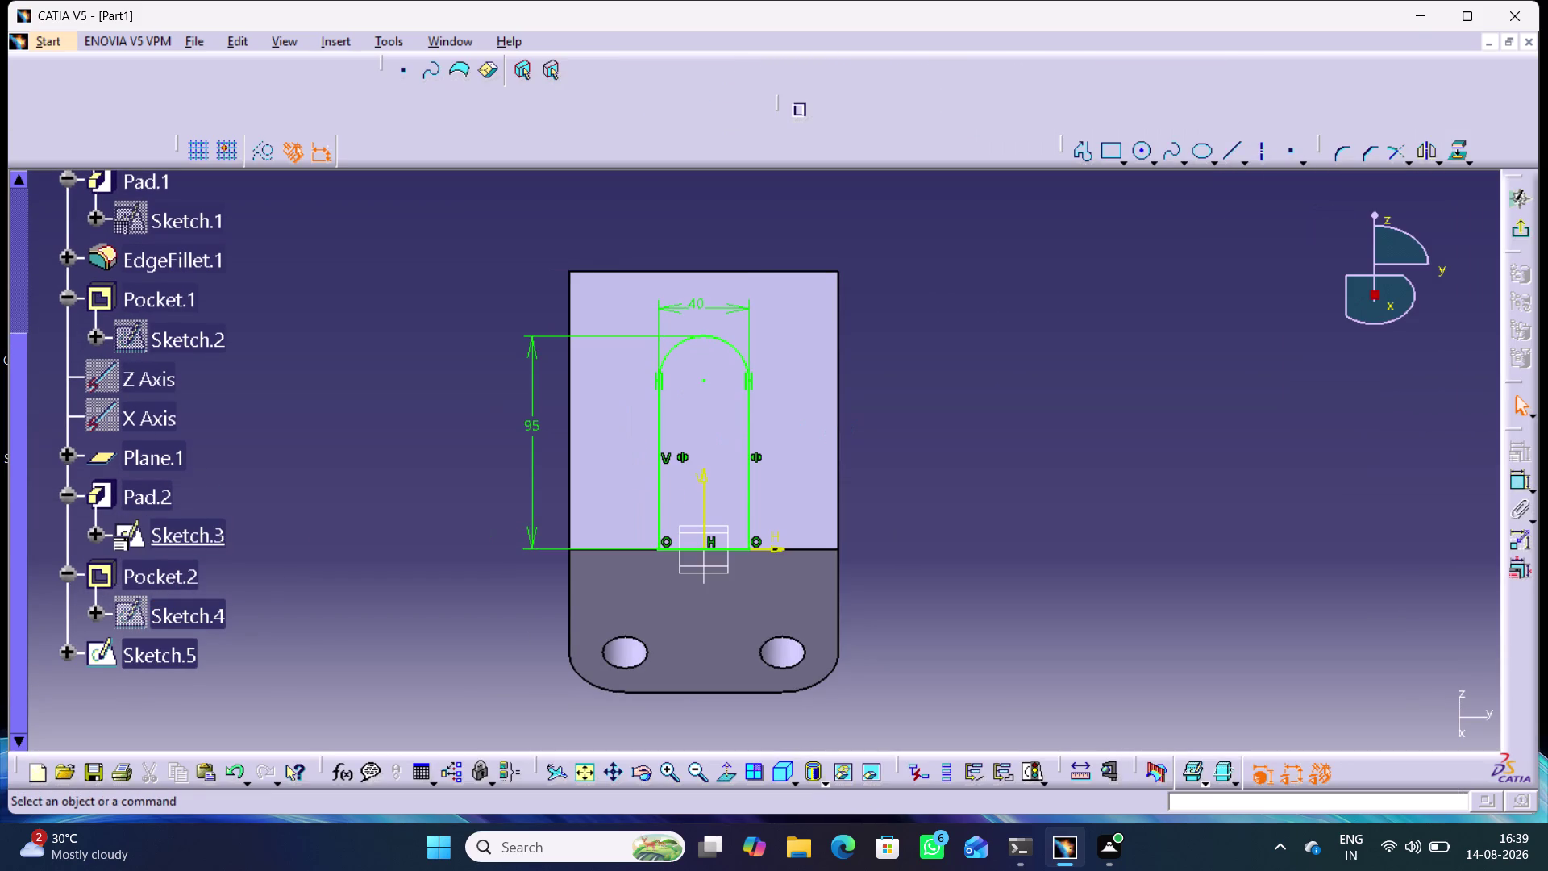
middle_drag(941, 433, 629, 472)
right_drag(941, 433, 629, 472)
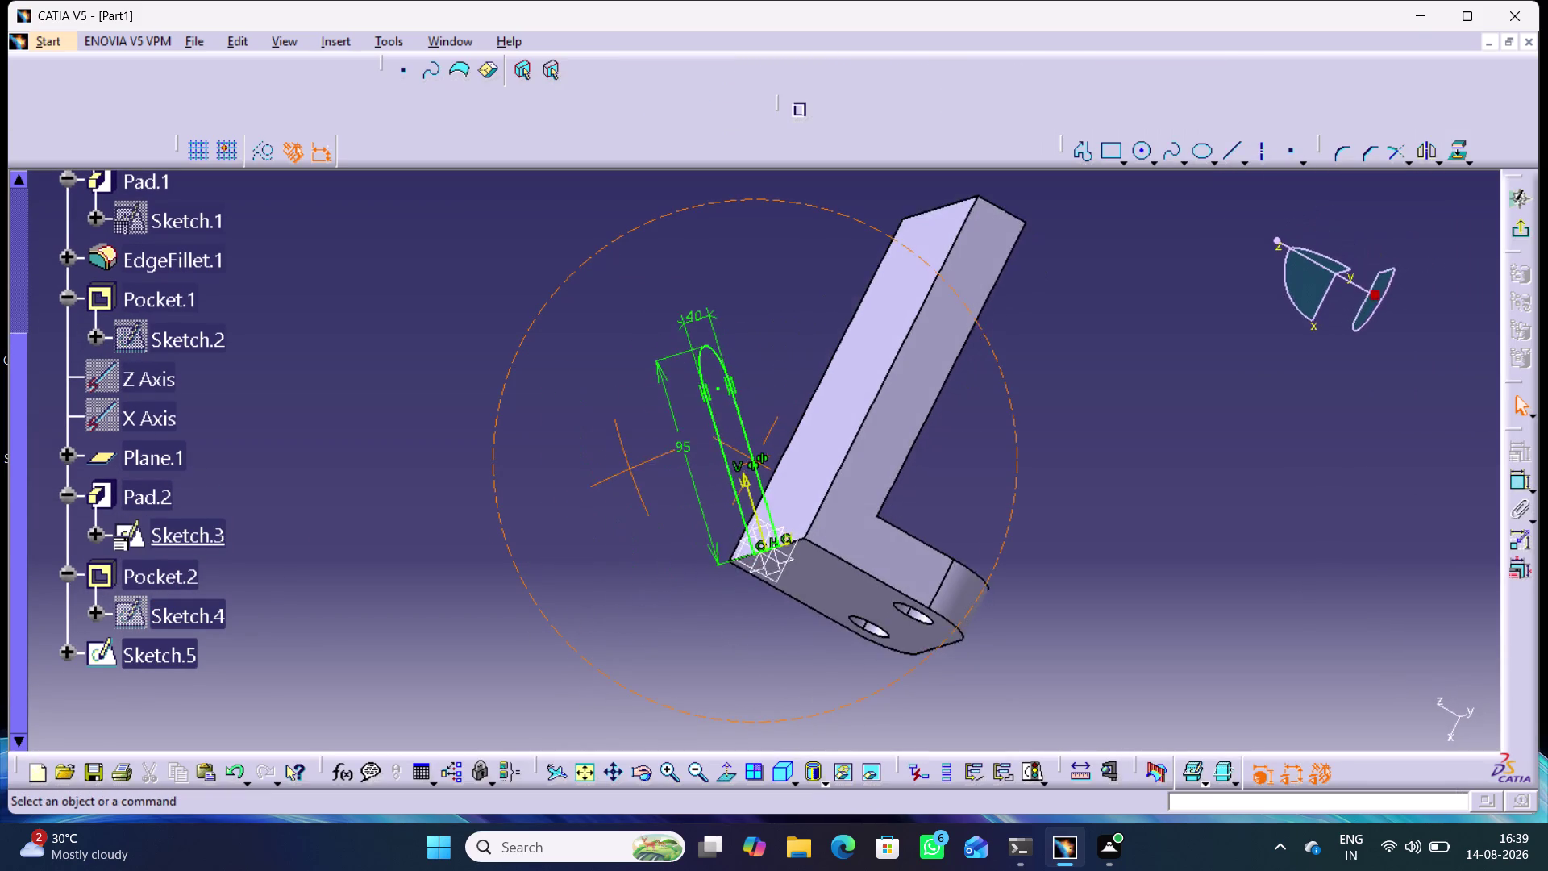
middle_drag(628, 472, 810, 417)
right_drag(629, 472, 809, 417)
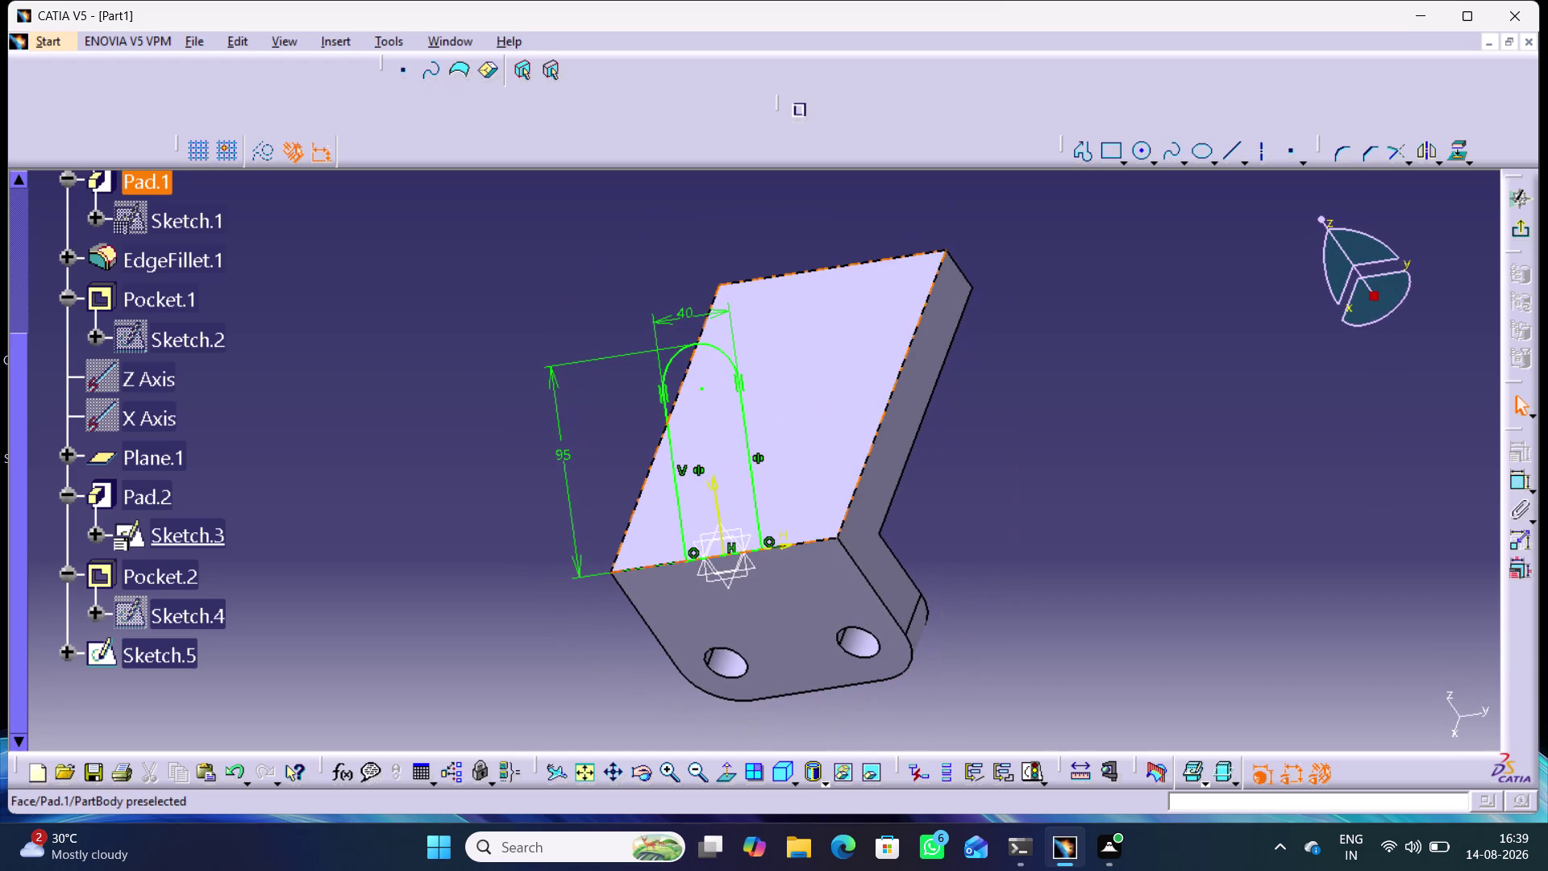
click(1523, 230)
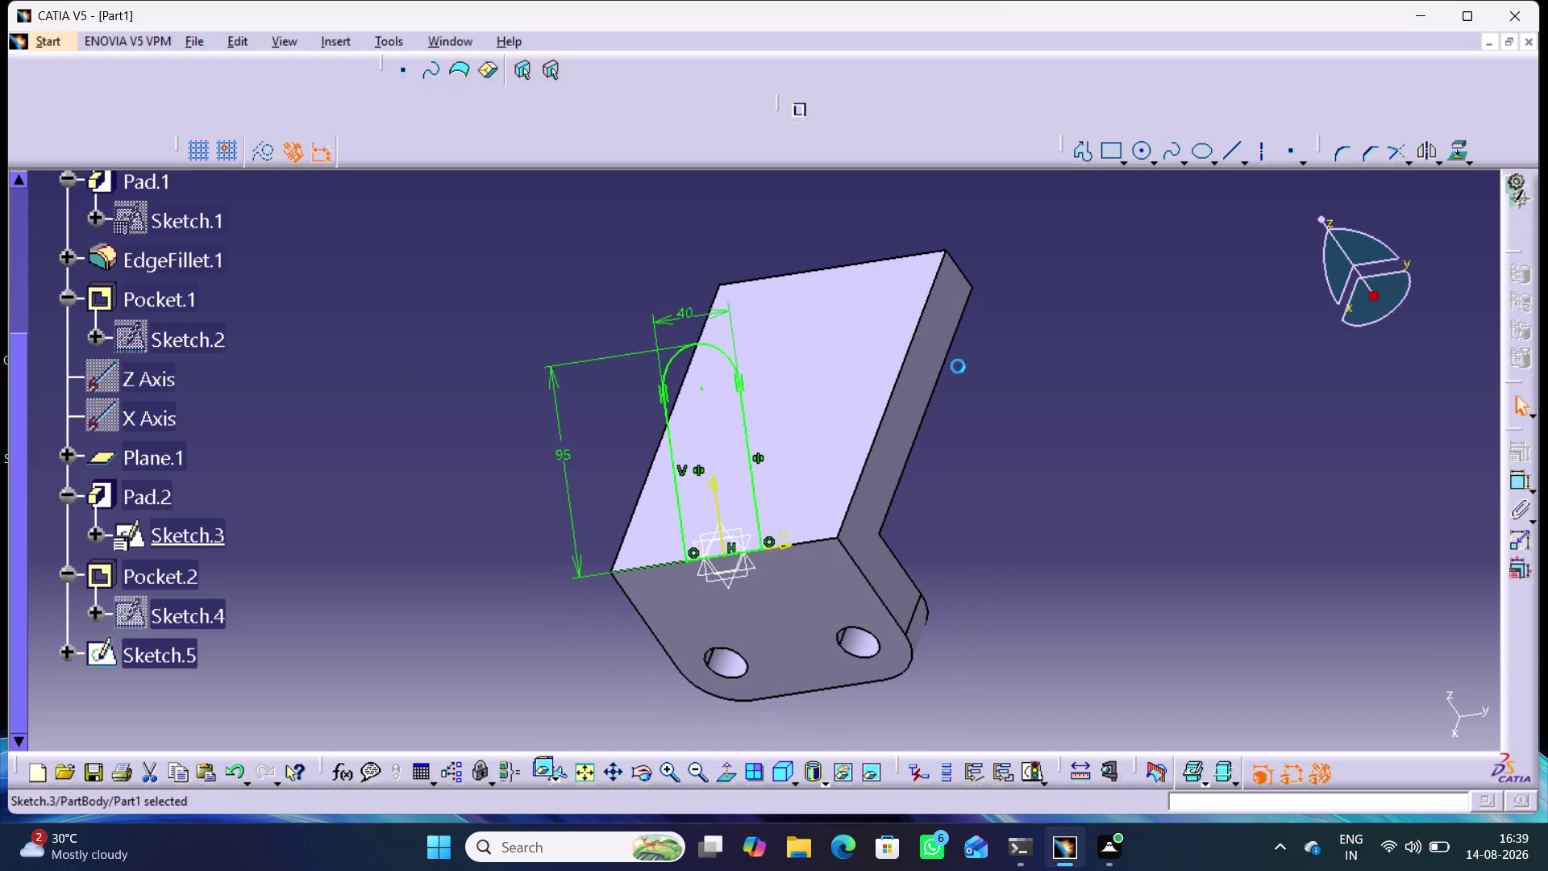
click(1044, 387)
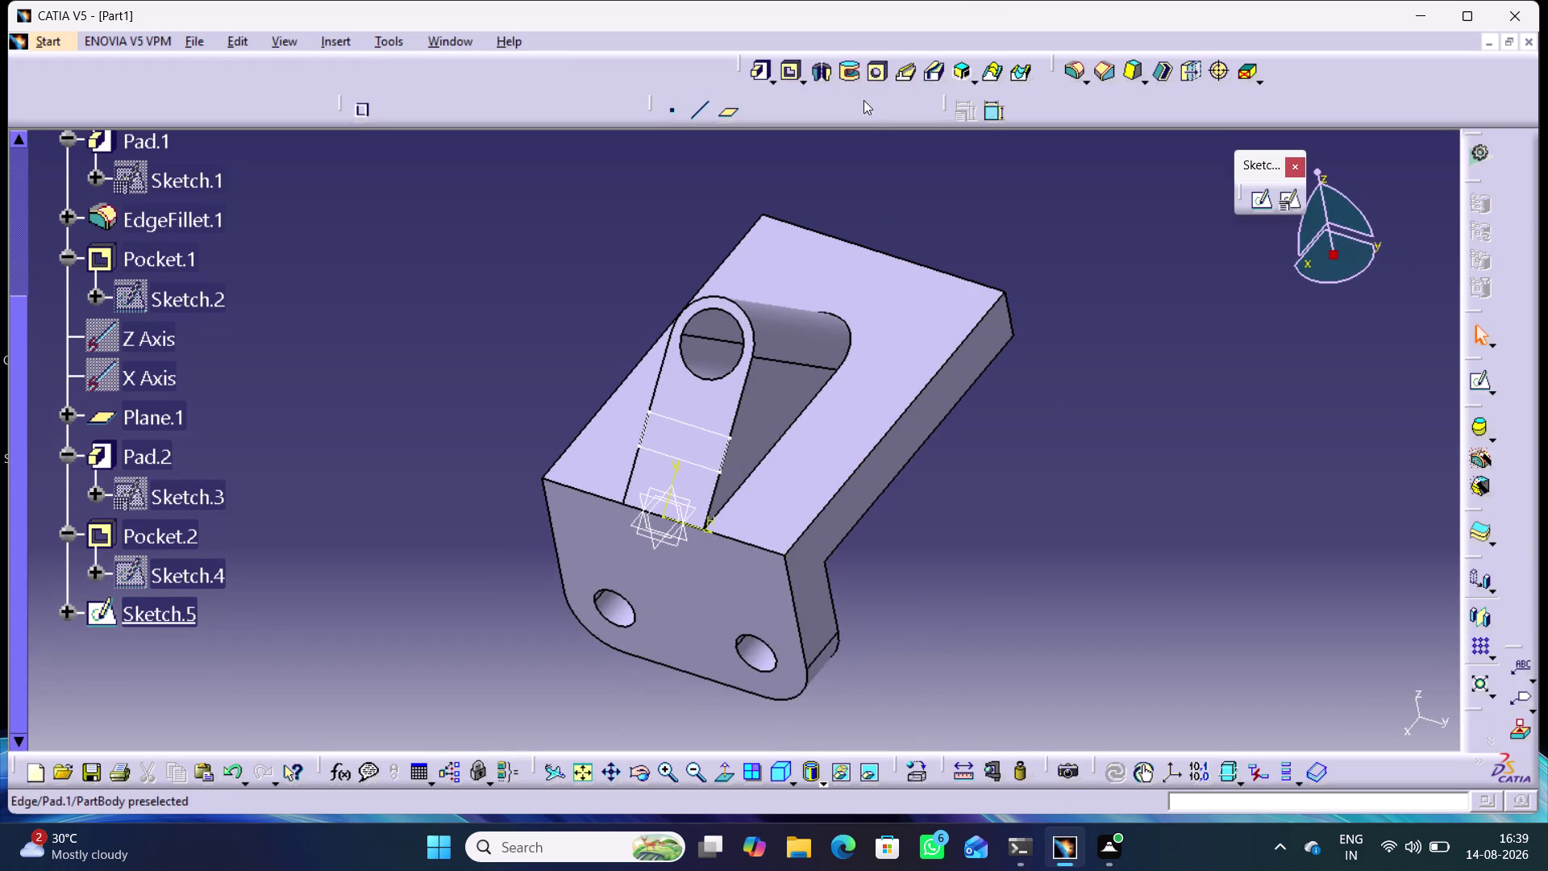
Pocket Sketch.5 to a 15 mm depth, notching the angled lug.
click(784, 73)
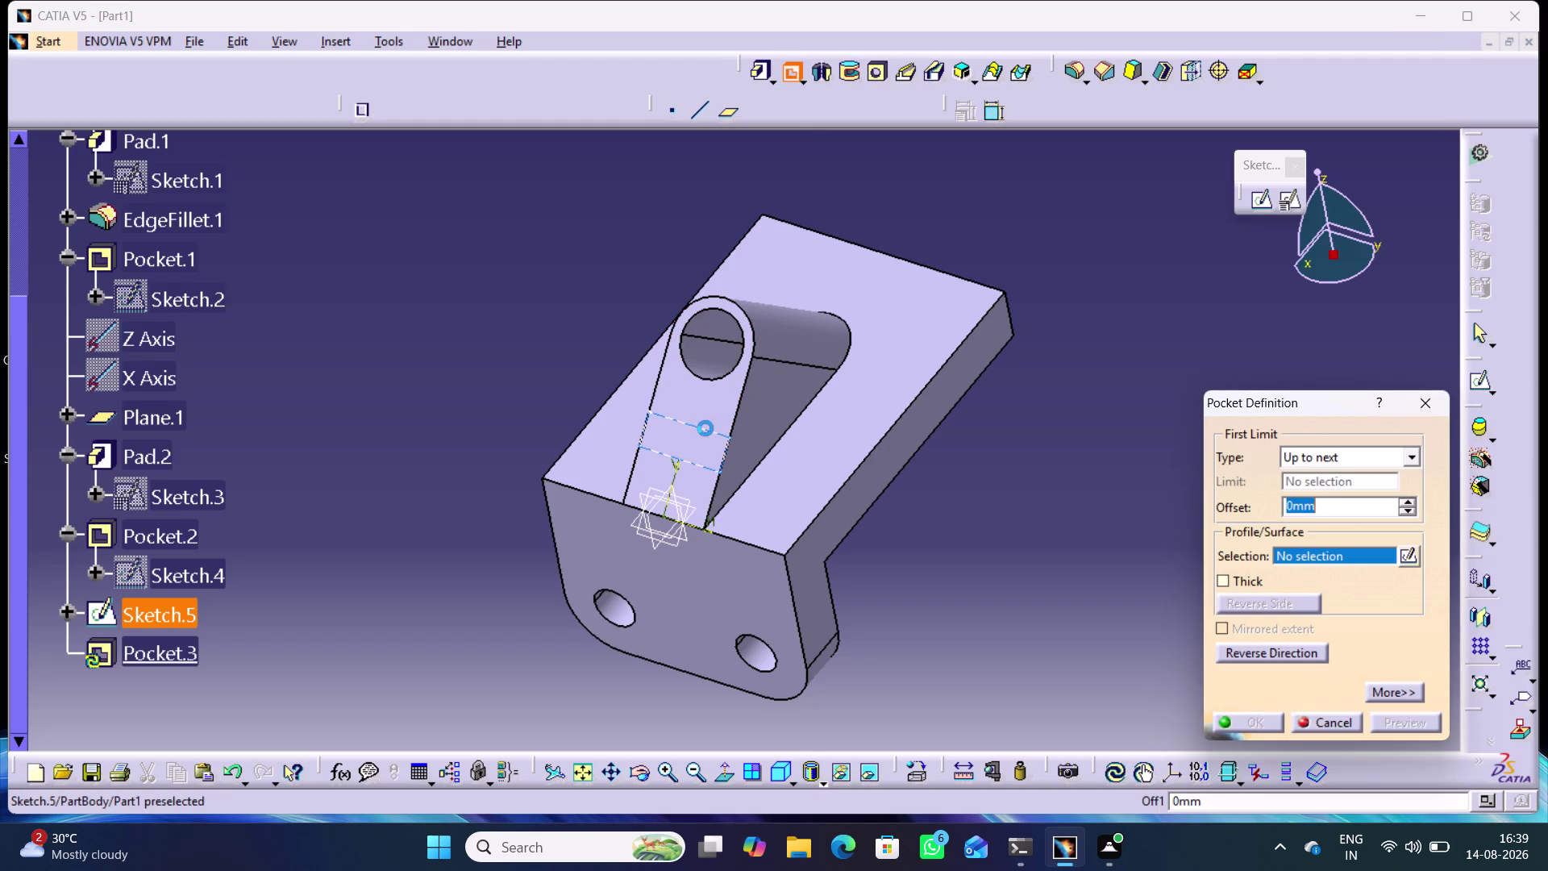
click(705, 428)
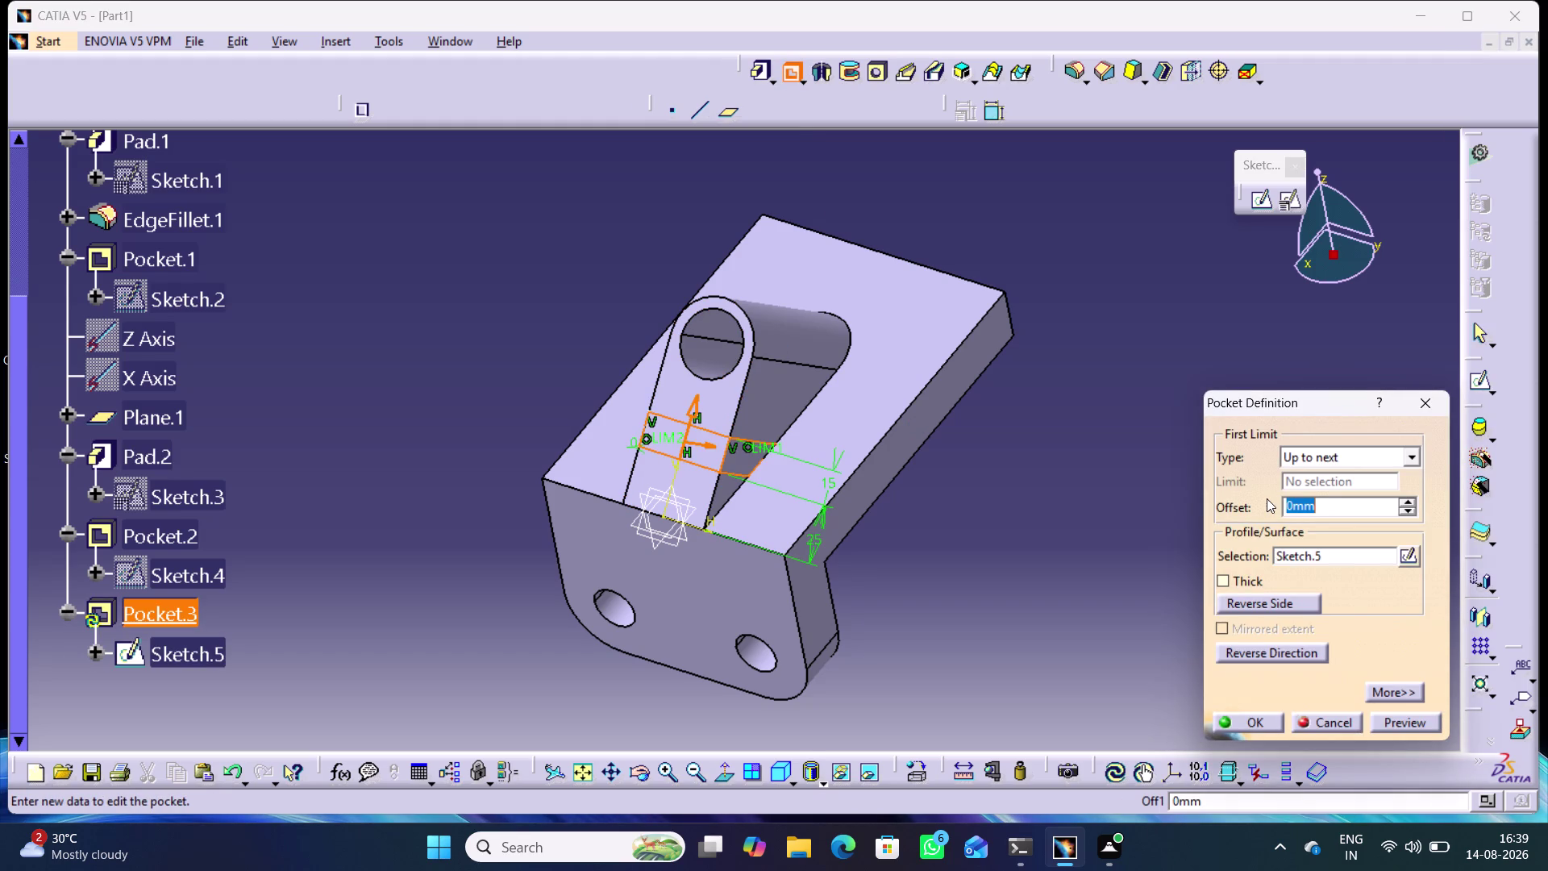
key(1)
key(5)
click(1149, 462)
click(1414, 453)
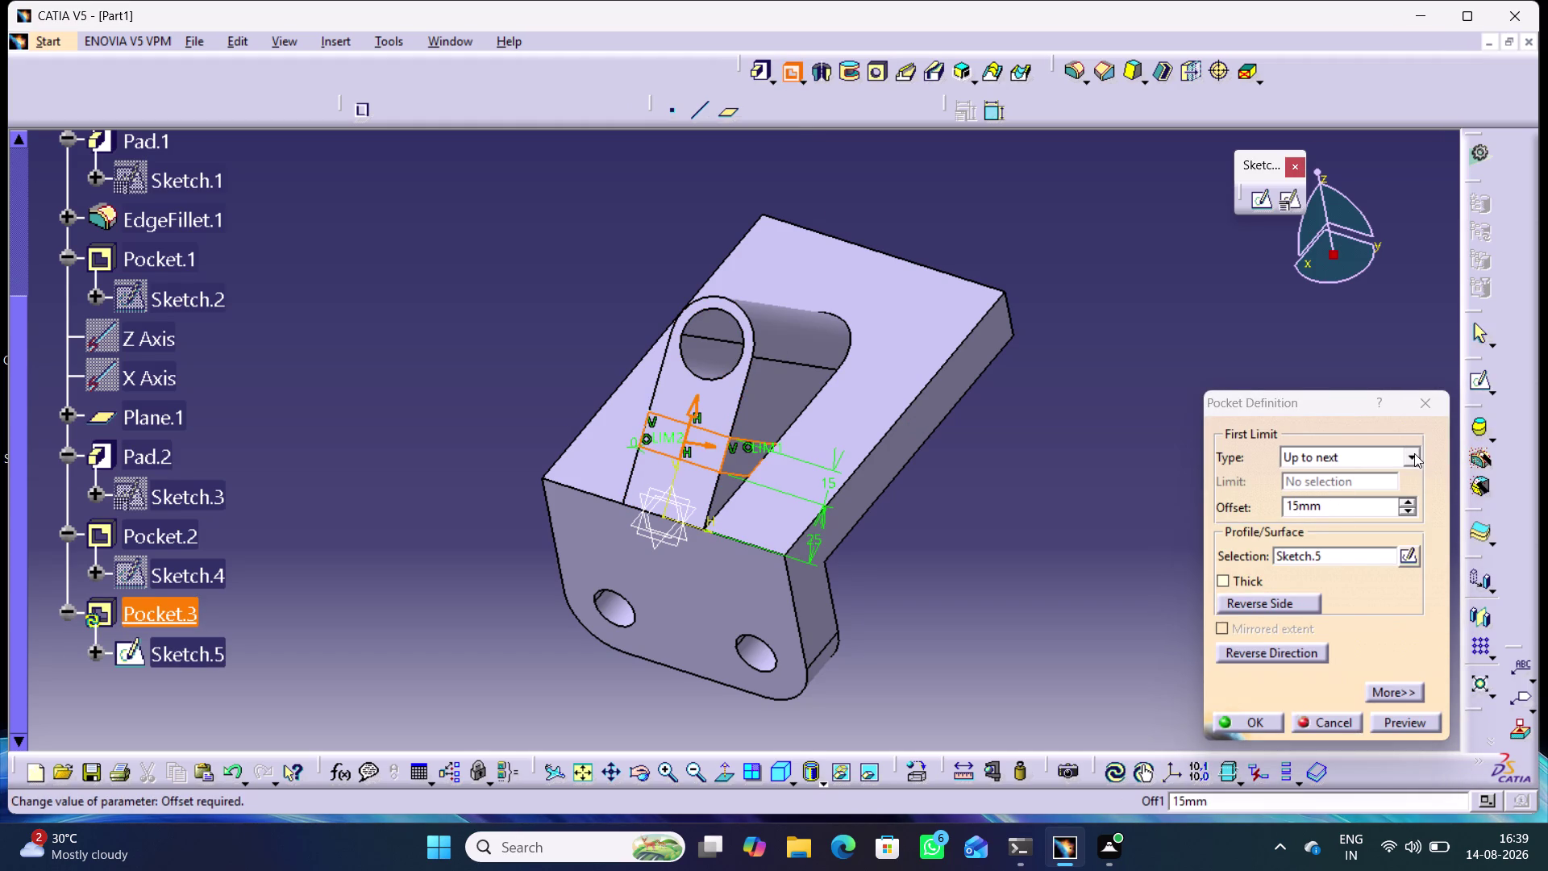
click(1342, 478)
middle_drag(1069, 533, 958, 553)
right_drag(1068, 533, 958, 552)
drag(1323, 479, 1272, 481)
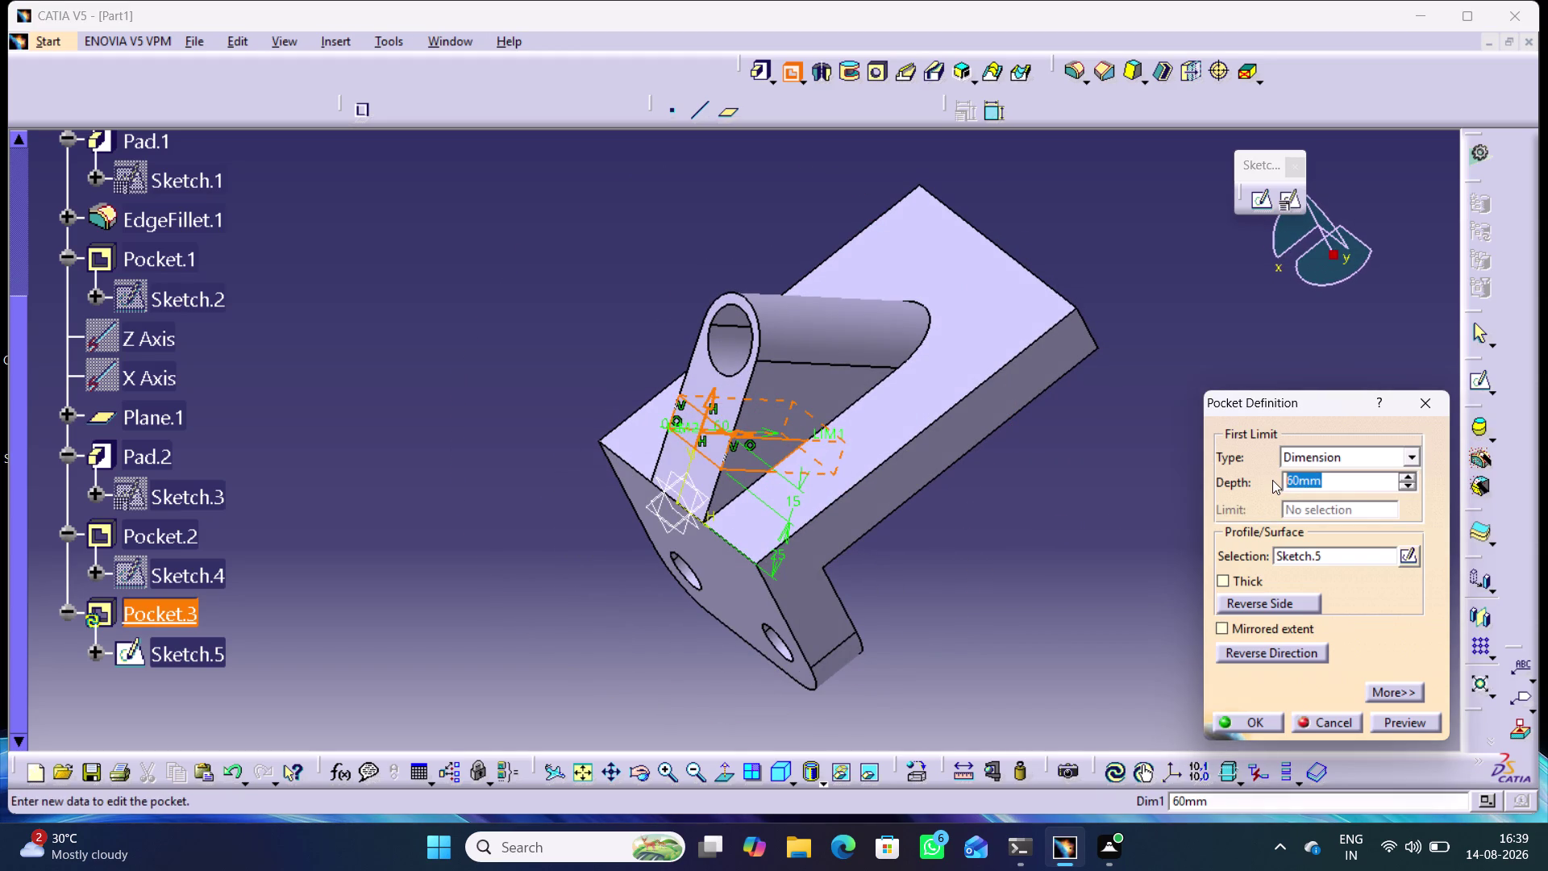
text(15)
key(Return)
click(1131, 543)
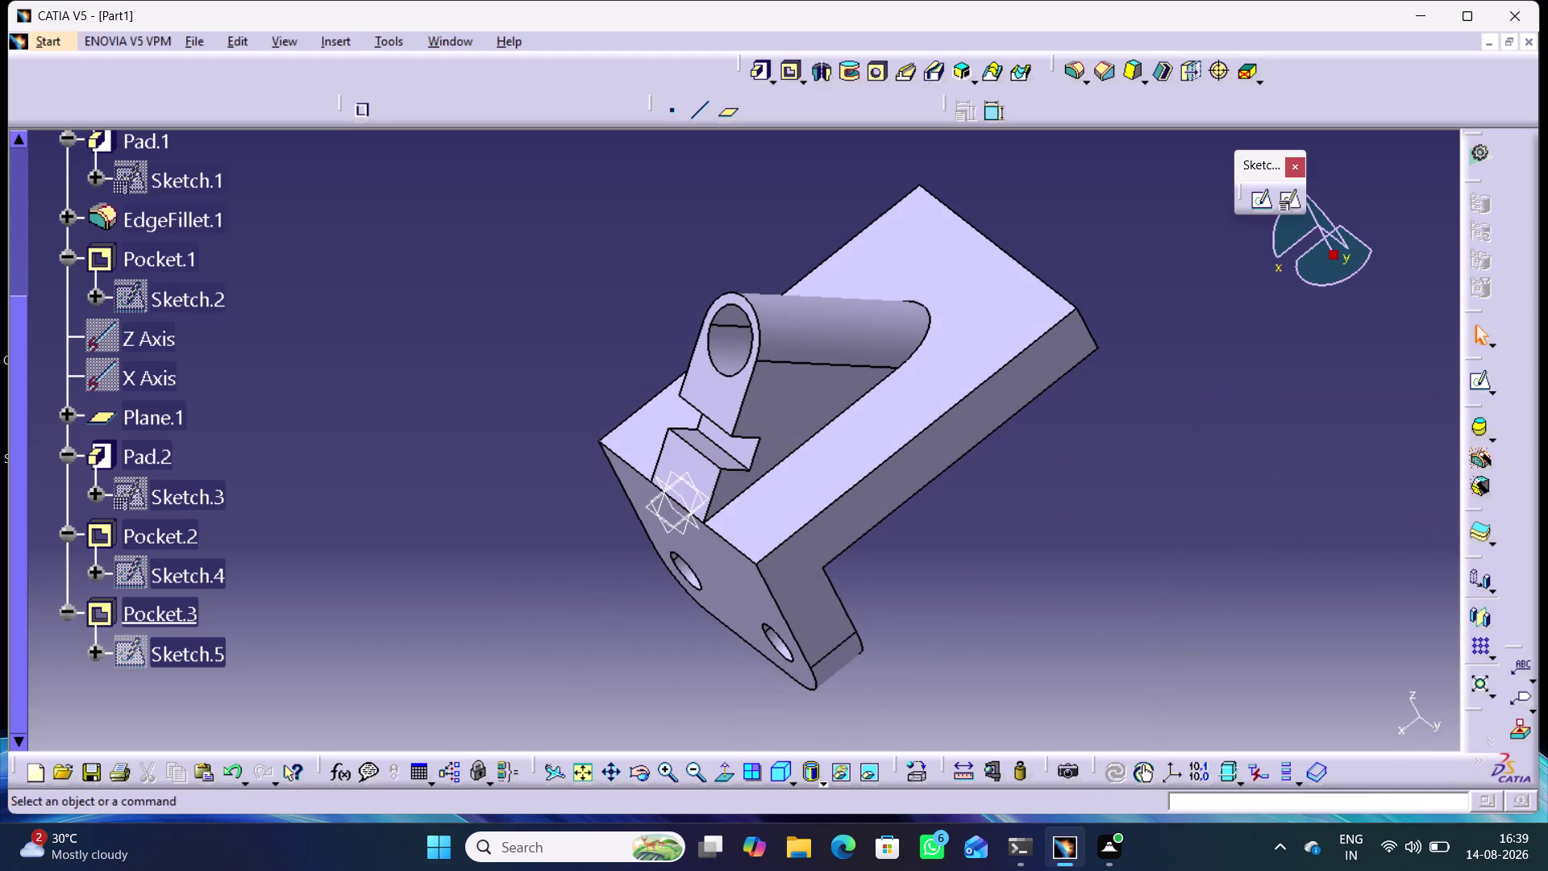
Orbit the bracket to inspect the new notch from the front and side.
middle_drag(611, 651, 605, 567)
right_drag(611, 650, 606, 567)
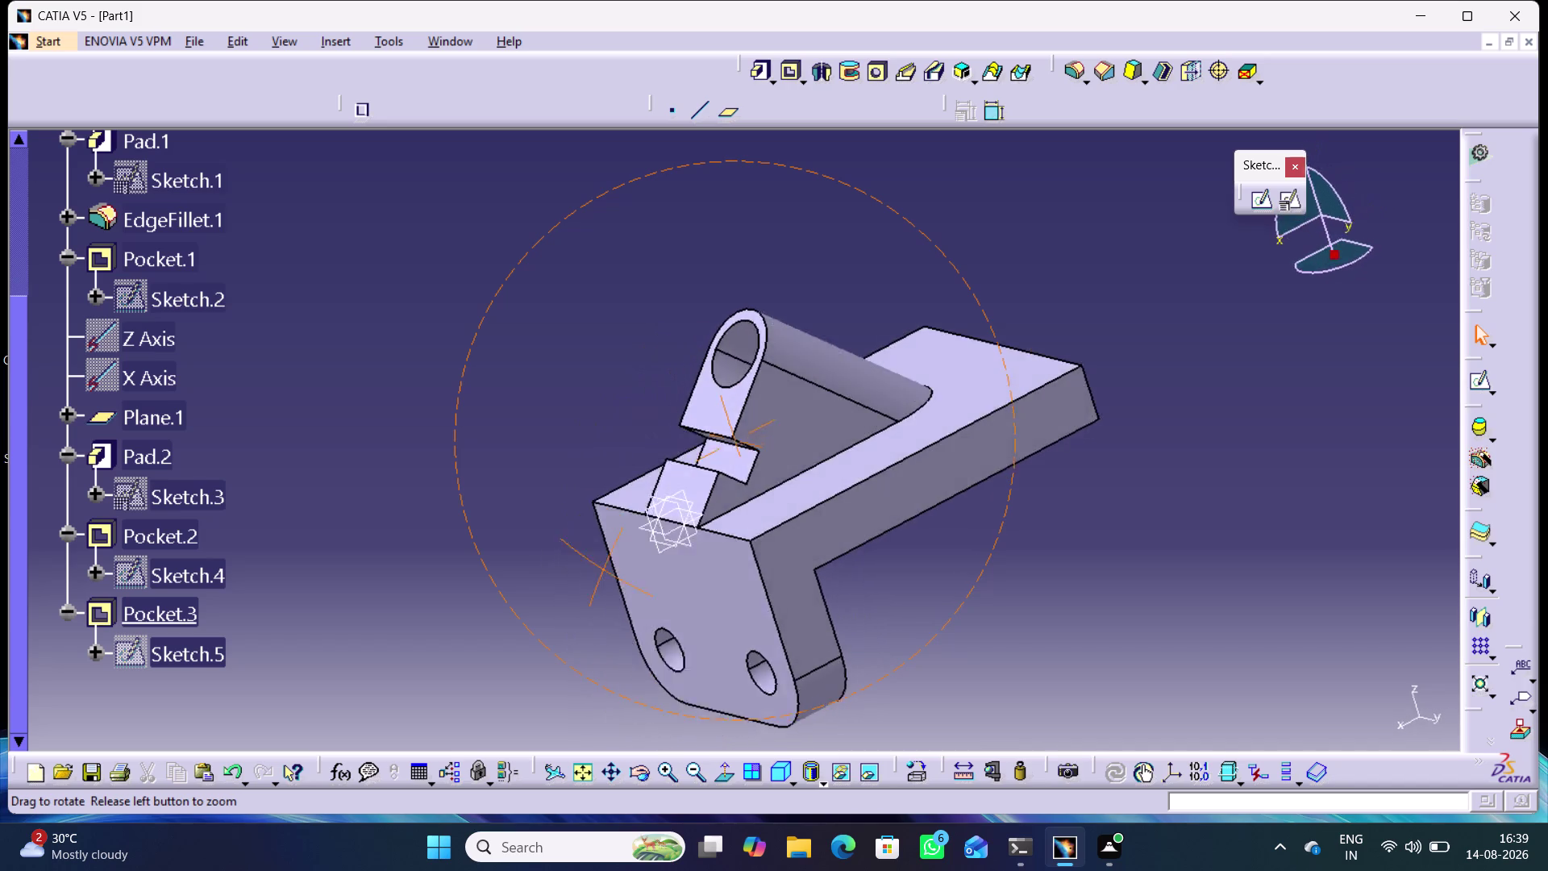
middle_drag(605, 567, 751, 547)
right_drag(606, 567, 751, 547)
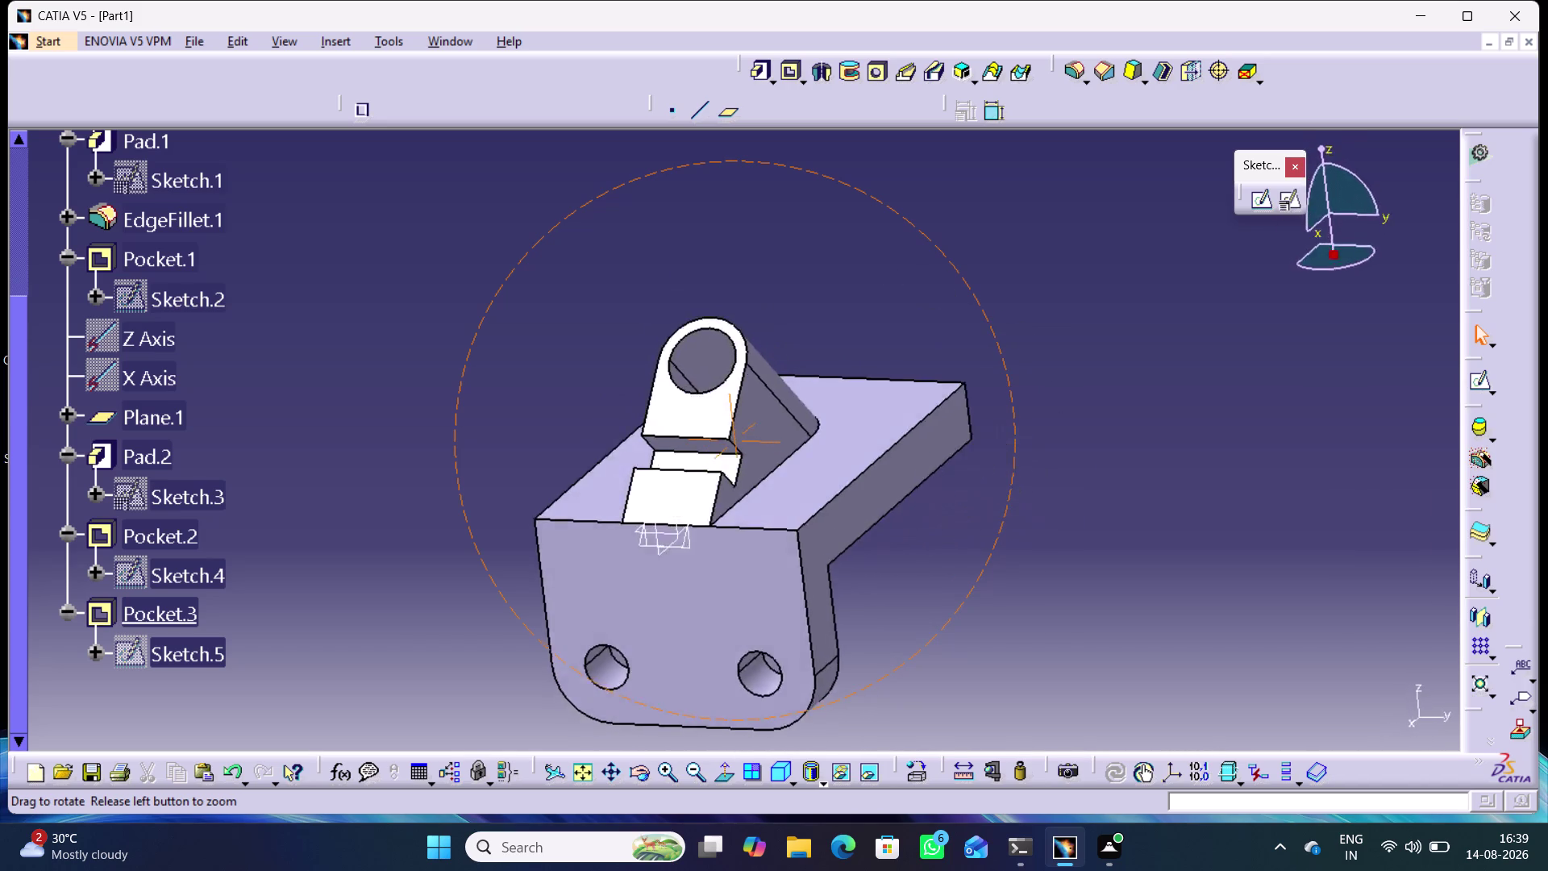
middle_drag(752, 547, 558, 507)
right_drag(752, 548, 559, 506)
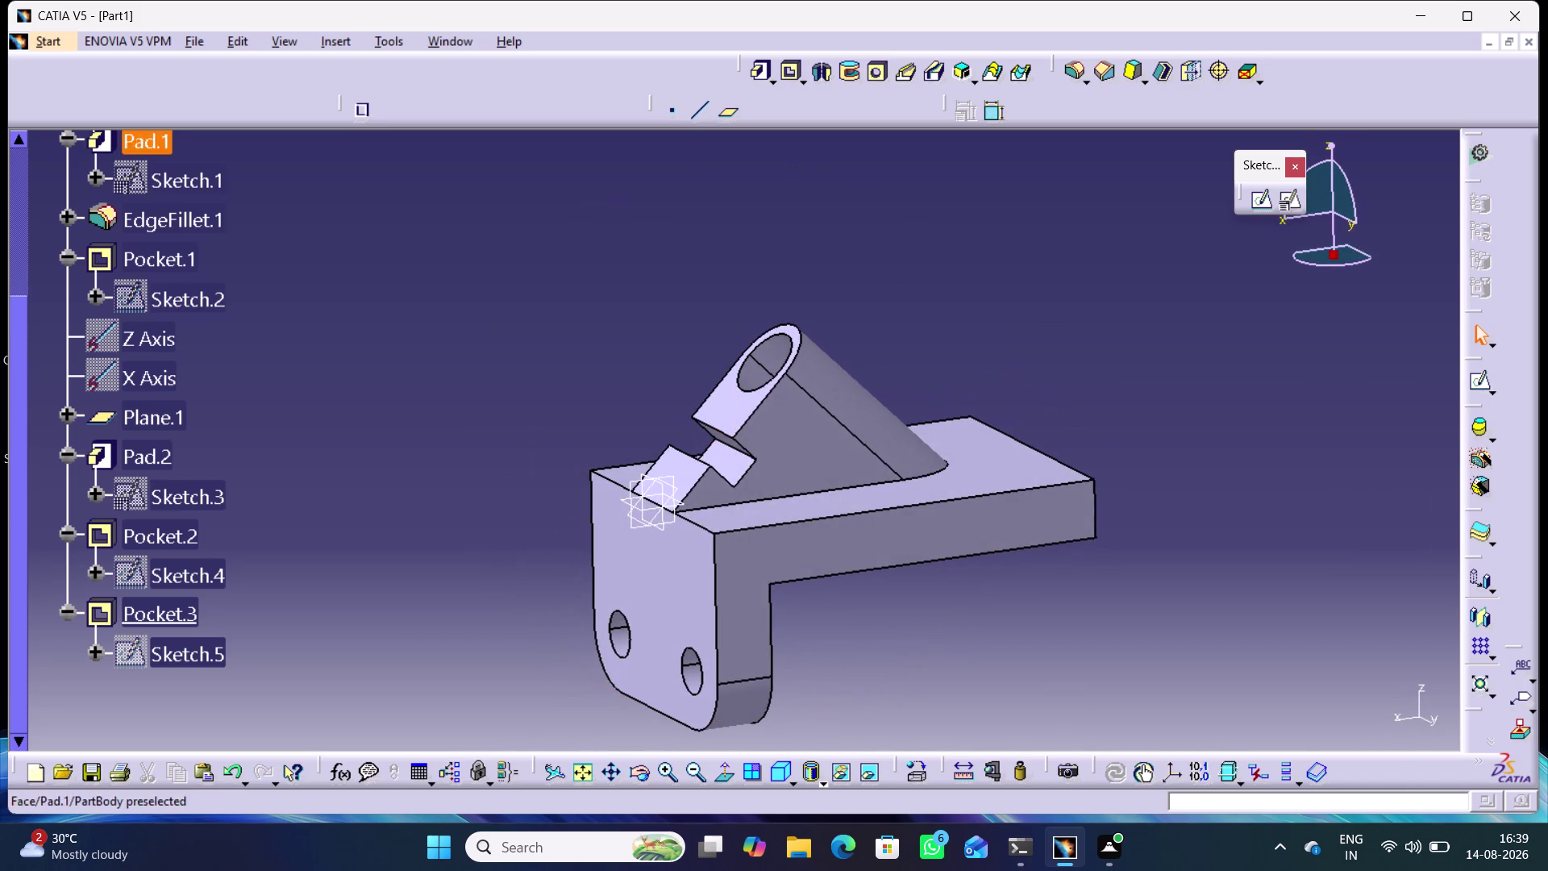
Review Pocket.3's definition, close it unchanged, and return to isometric view.
double_click(177, 620)
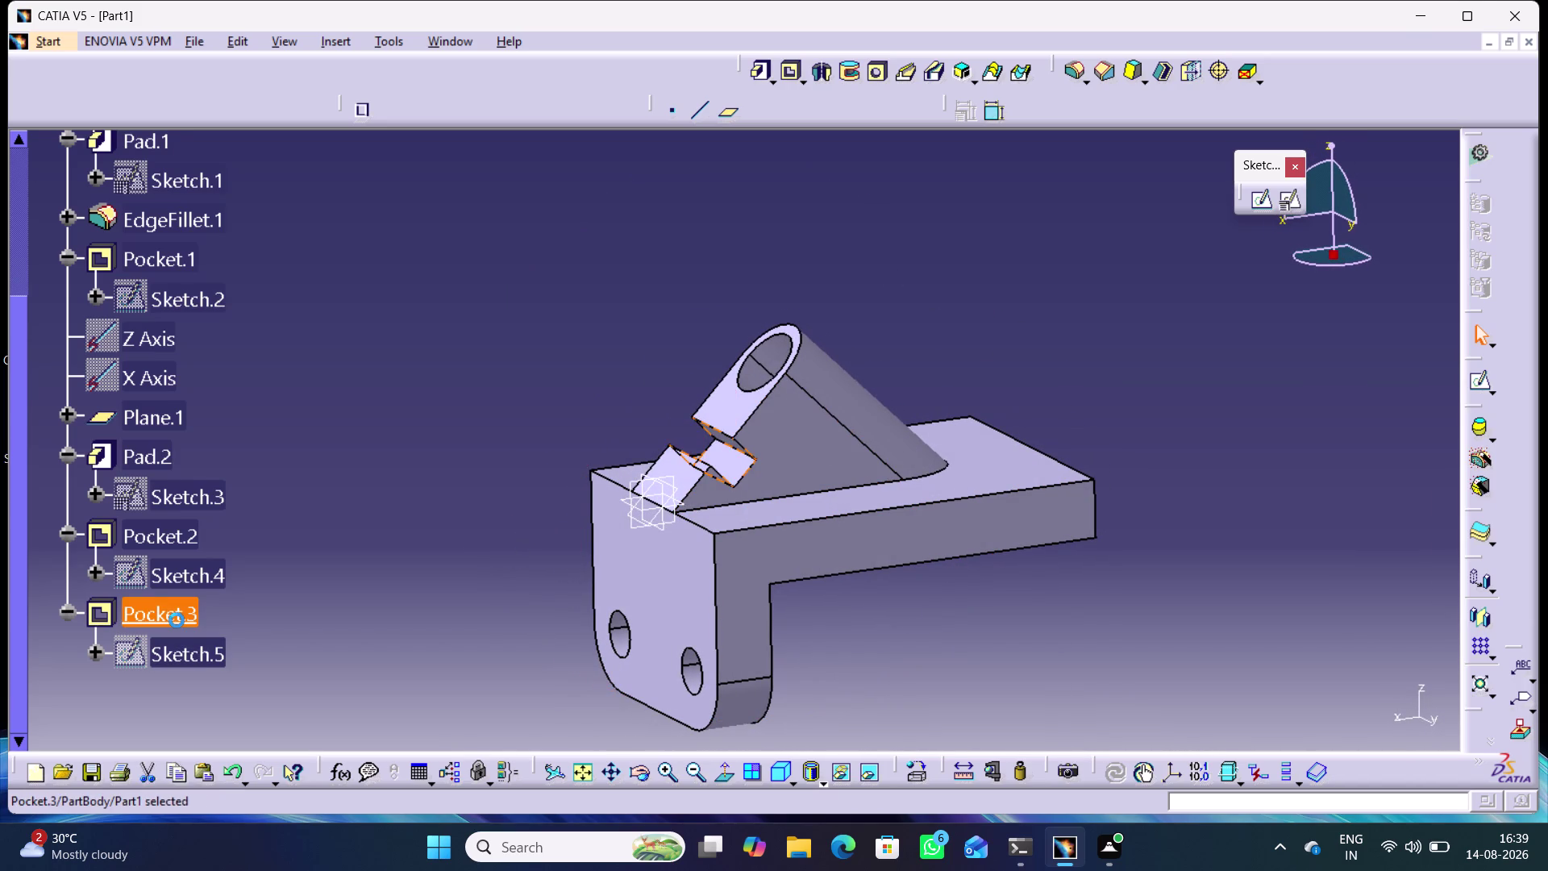
click(1422, 395)
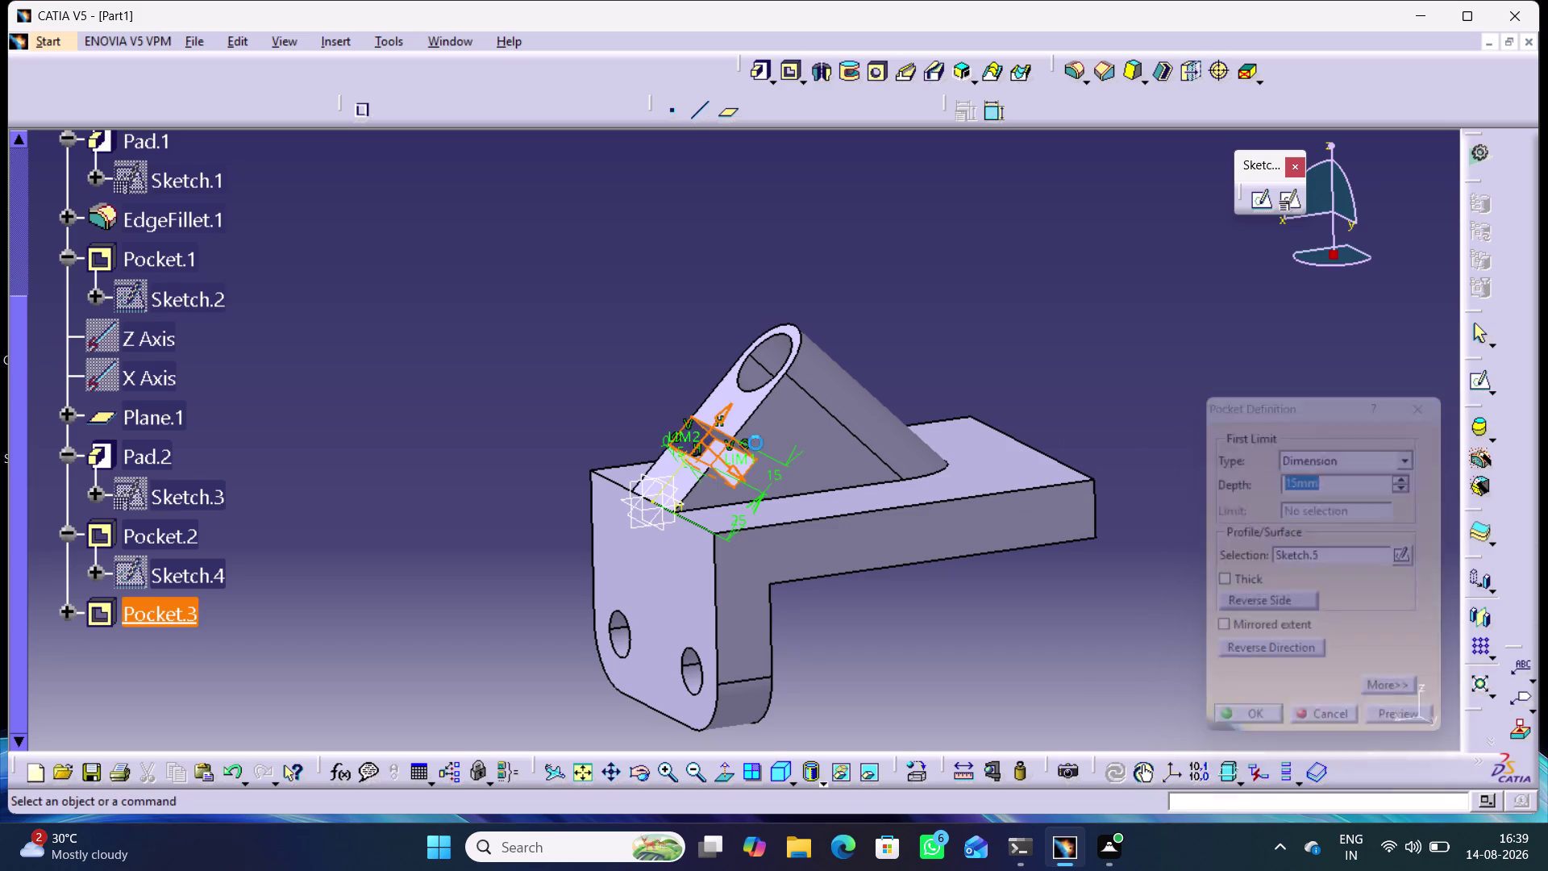
click(432, 436)
double_click(163, 615)
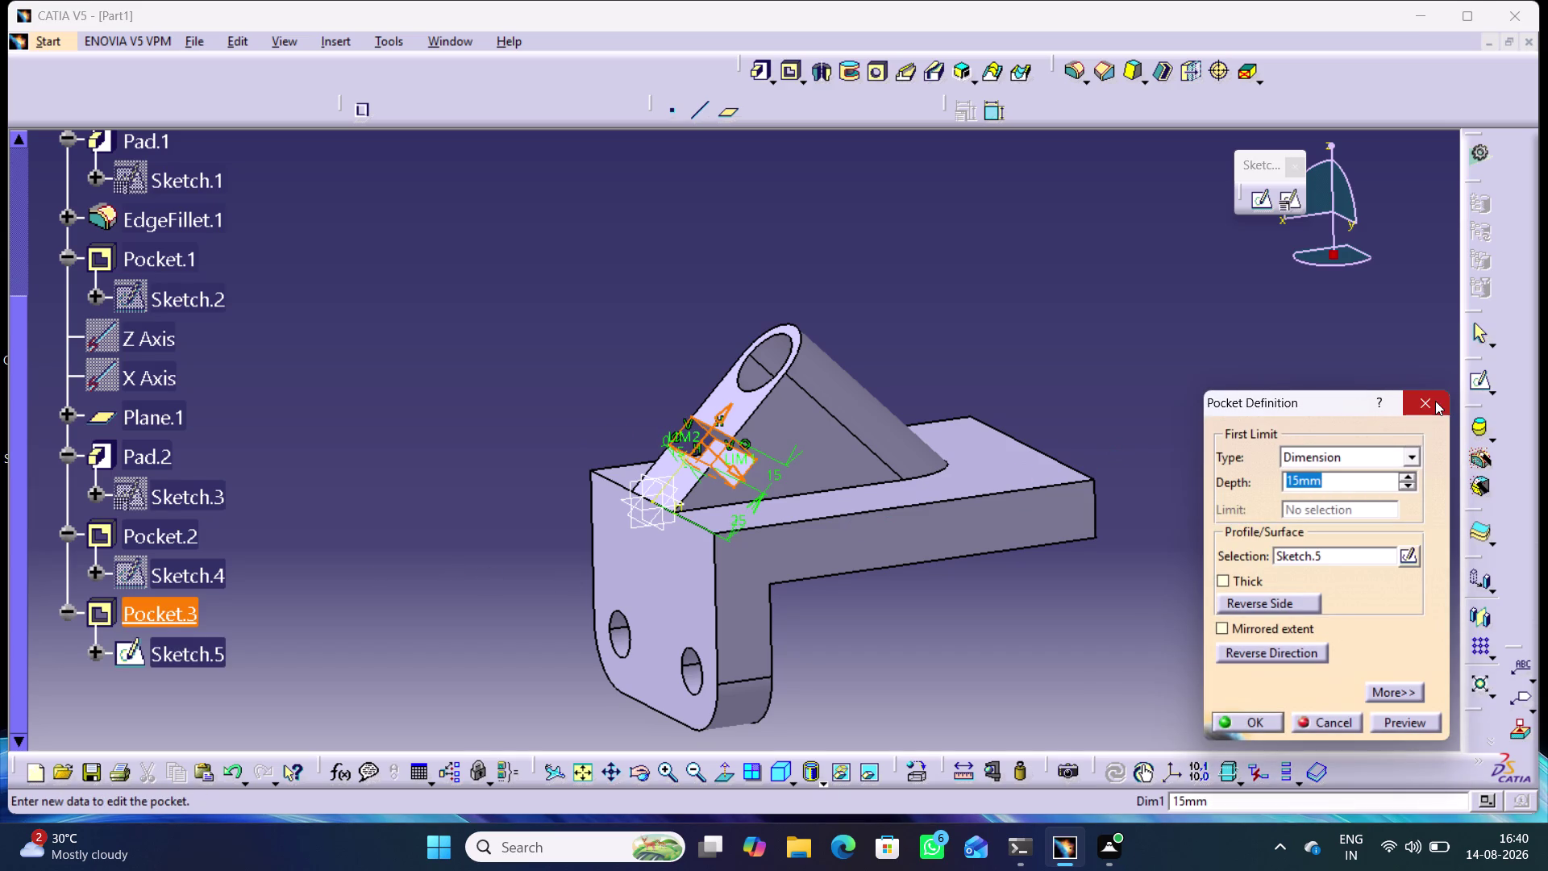
click(1433, 401)
click(1190, 331)
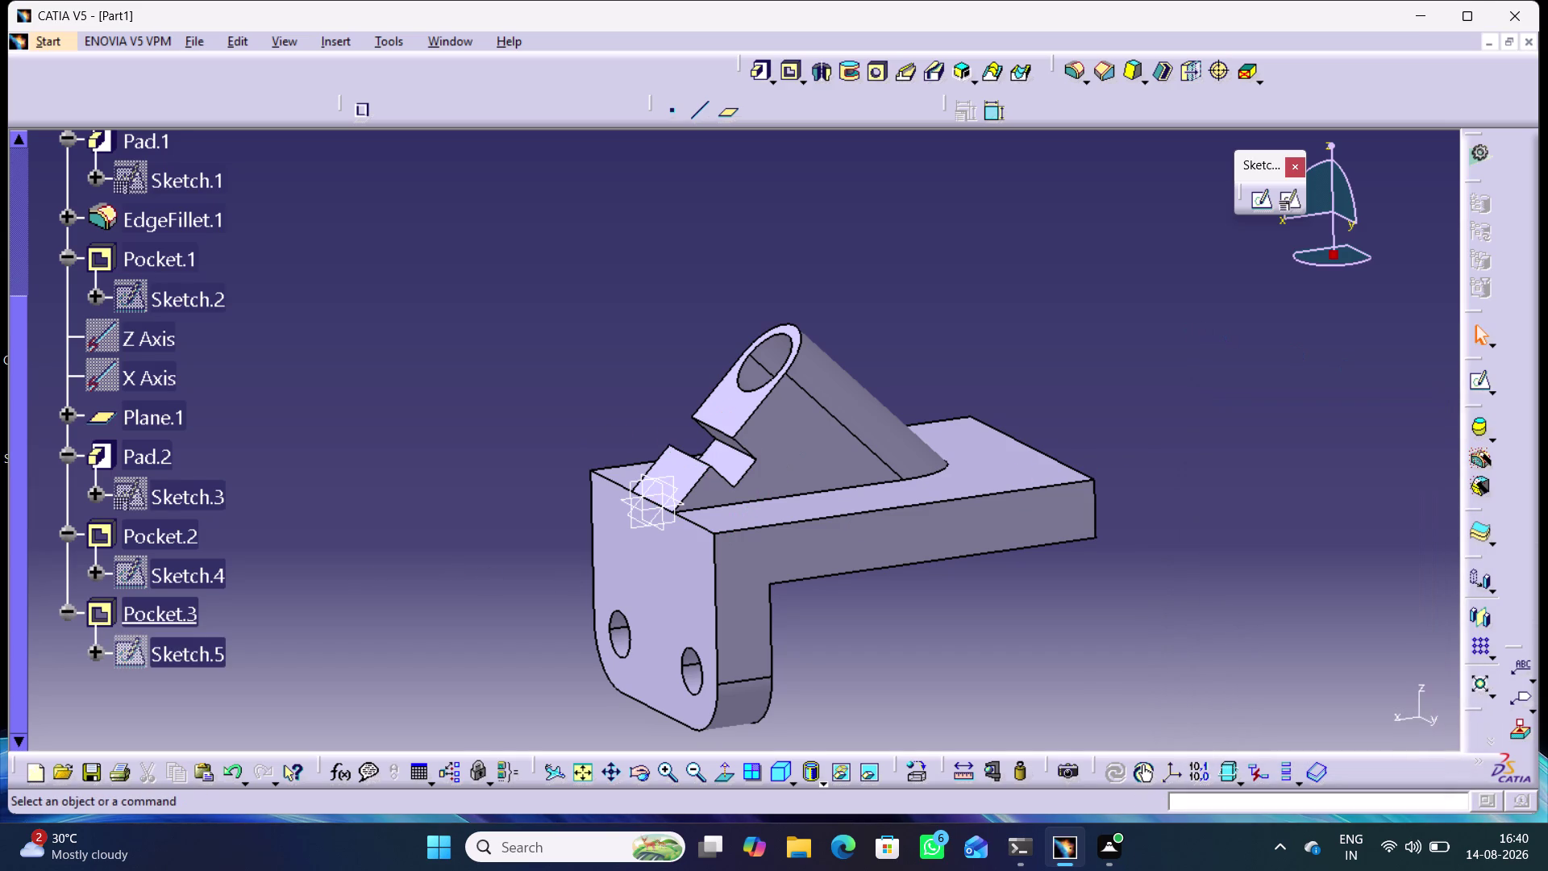
click(784, 773)
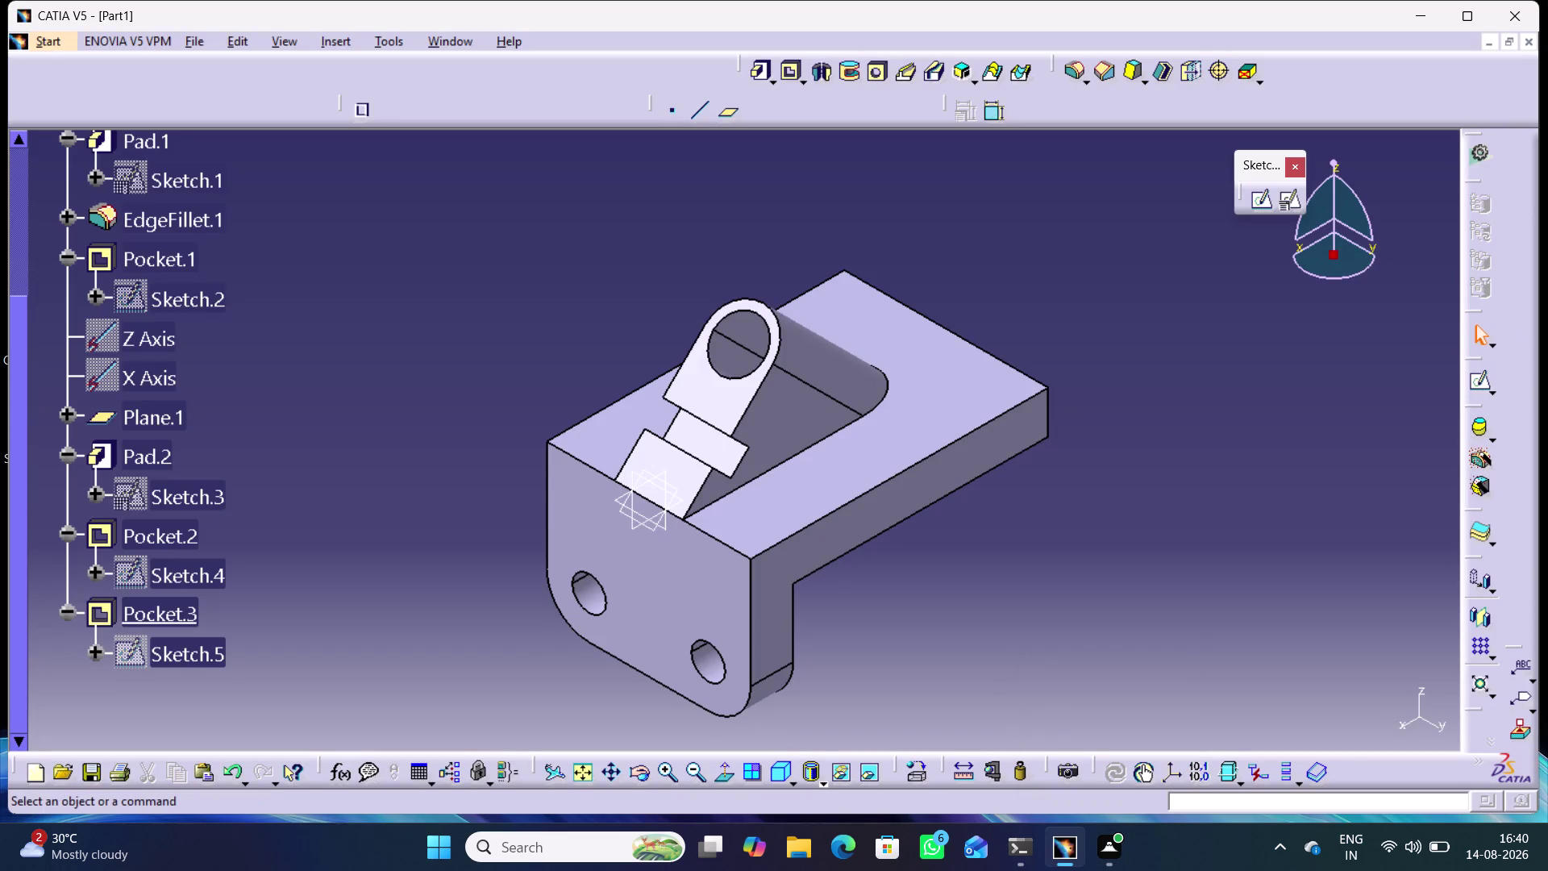
Hide Plane.1 in the specification tree.
click(1159, 564)
middle_drag(1058, 570, 1169, 592)
right_drag(1058, 571, 1169, 592)
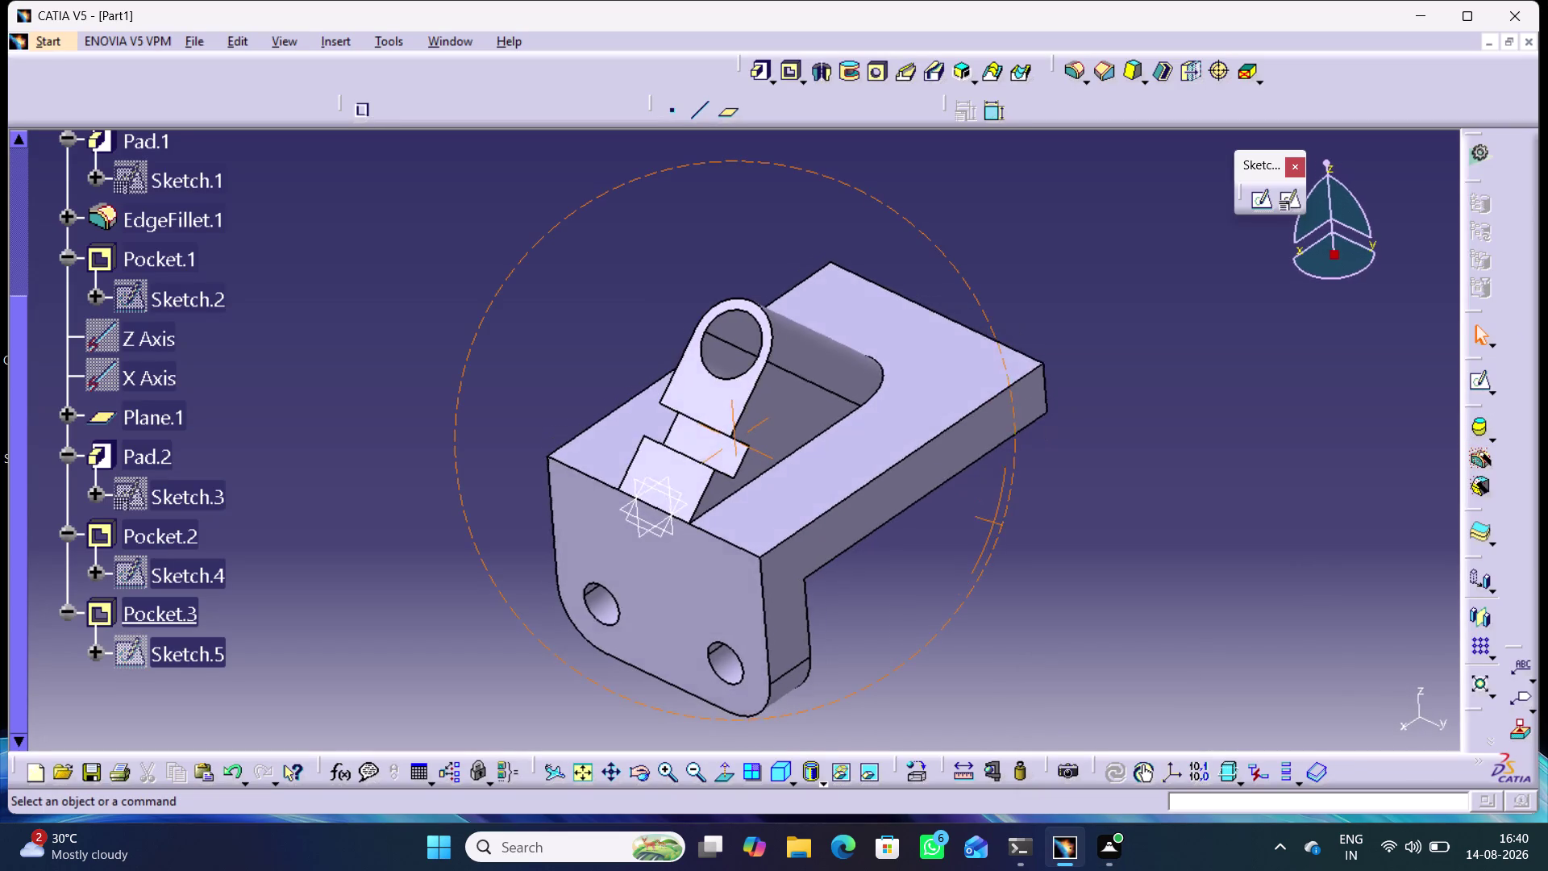
middle_drag(1169, 592, 1099, 605)
right_drag(1169, 592, 1098, 605)
right_click(177, 425)
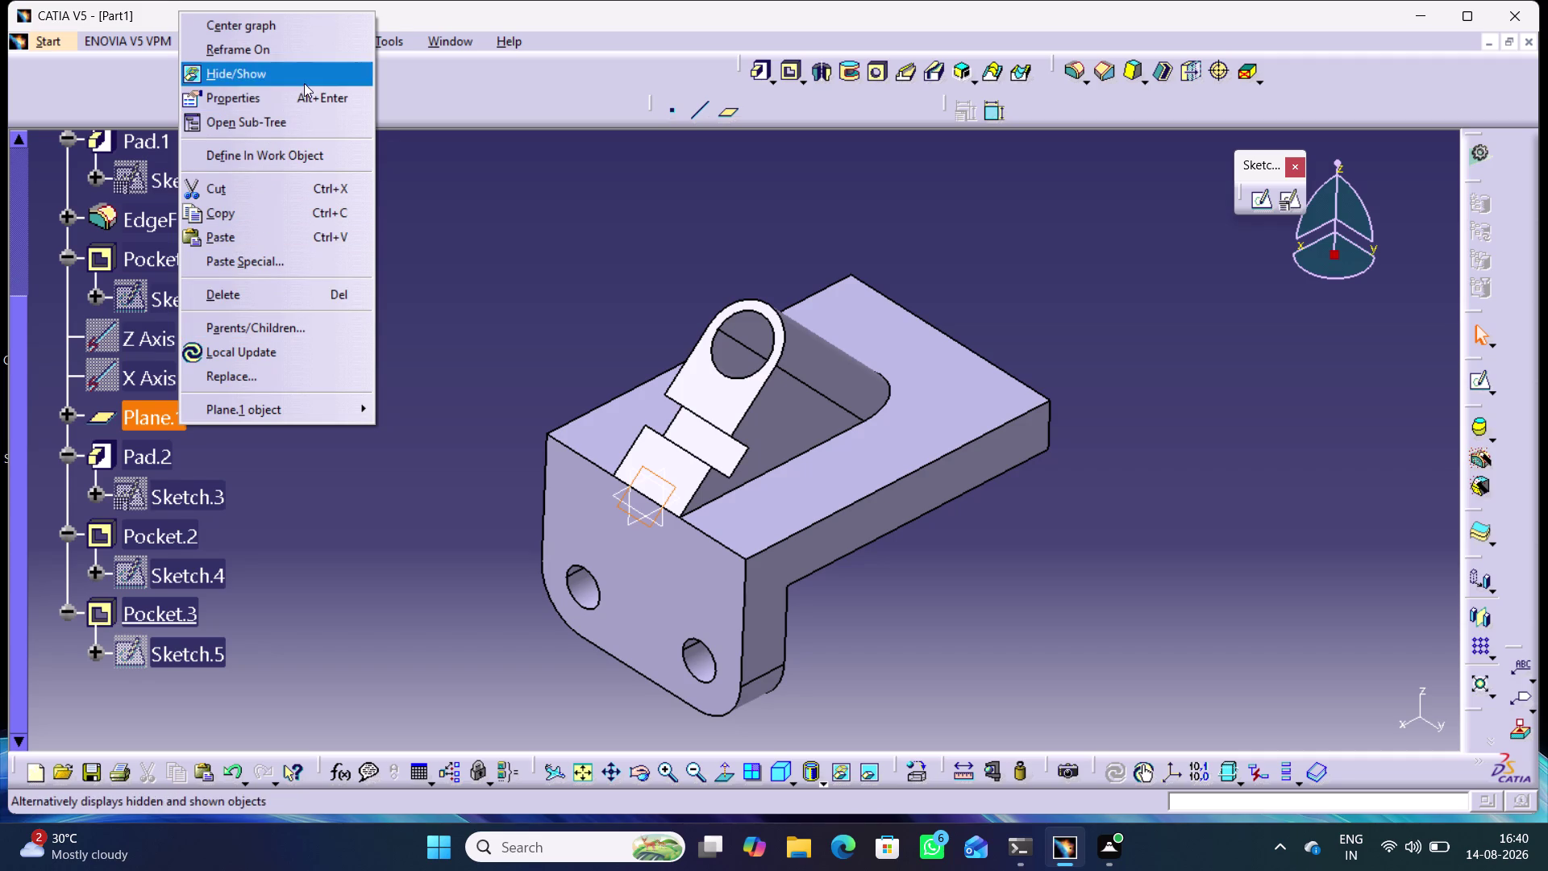
click(305, 81)
Collapse the PartBody tree and bring up the material library.
click(360, 476)
scroll(up, 3)
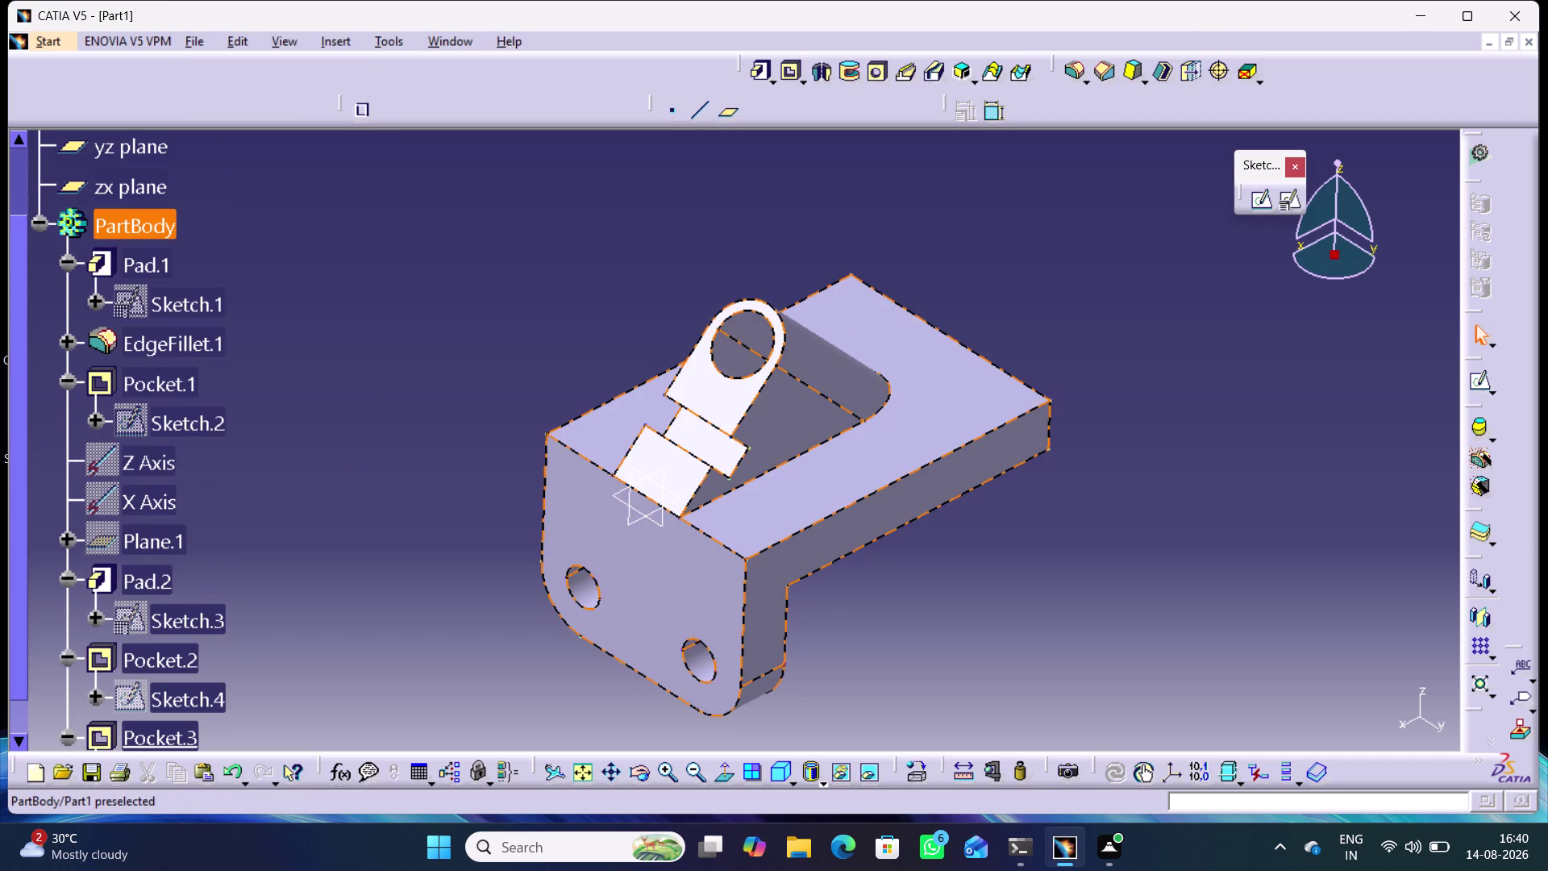
click(44, 225)
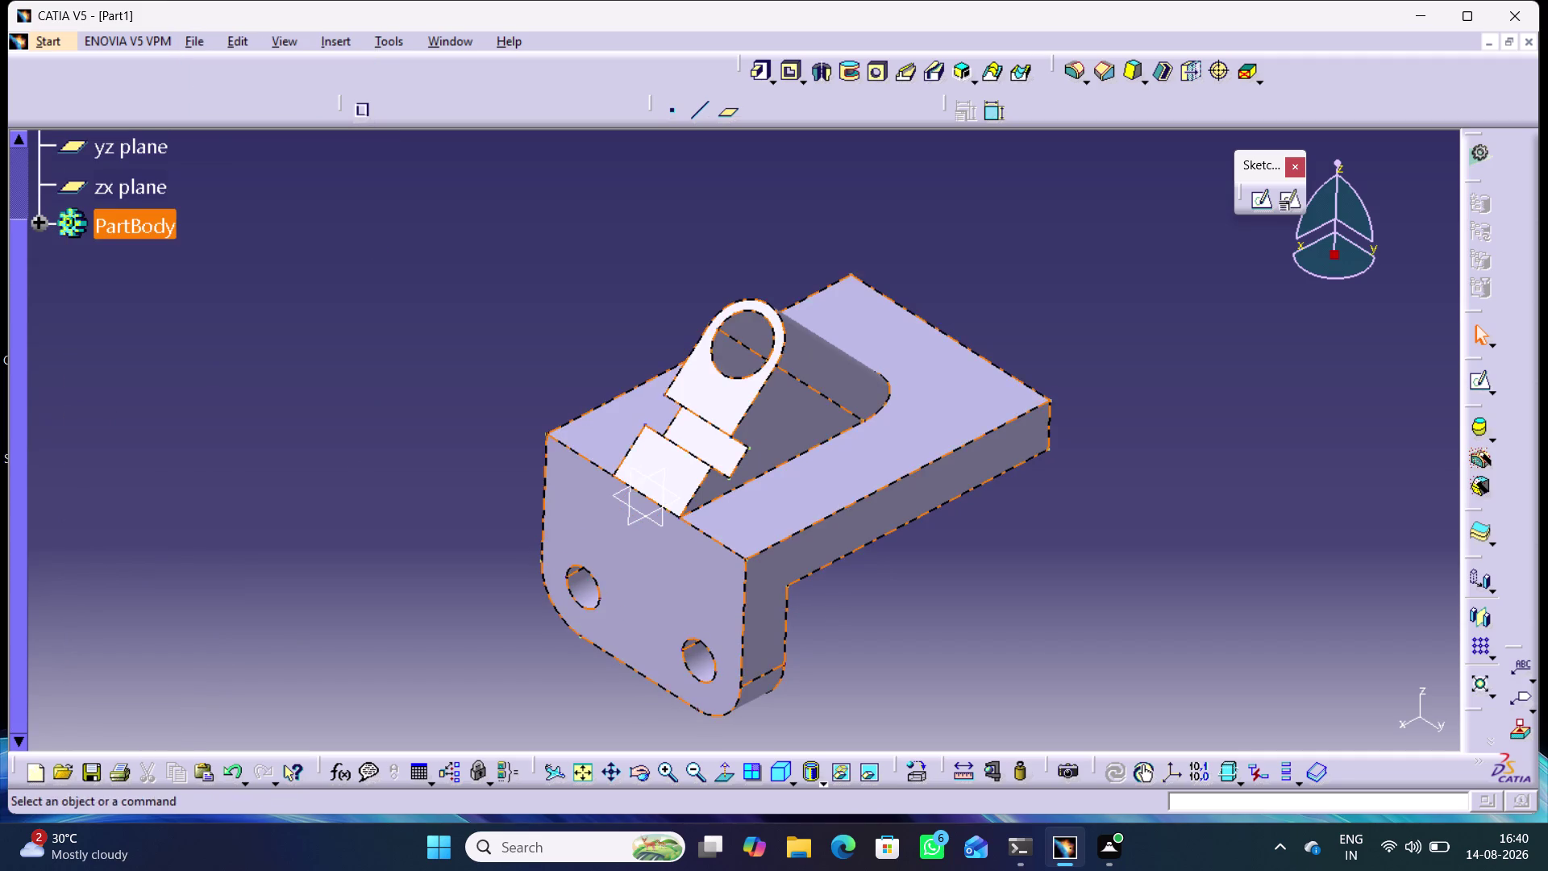
drag(146, 225, 163, 234)
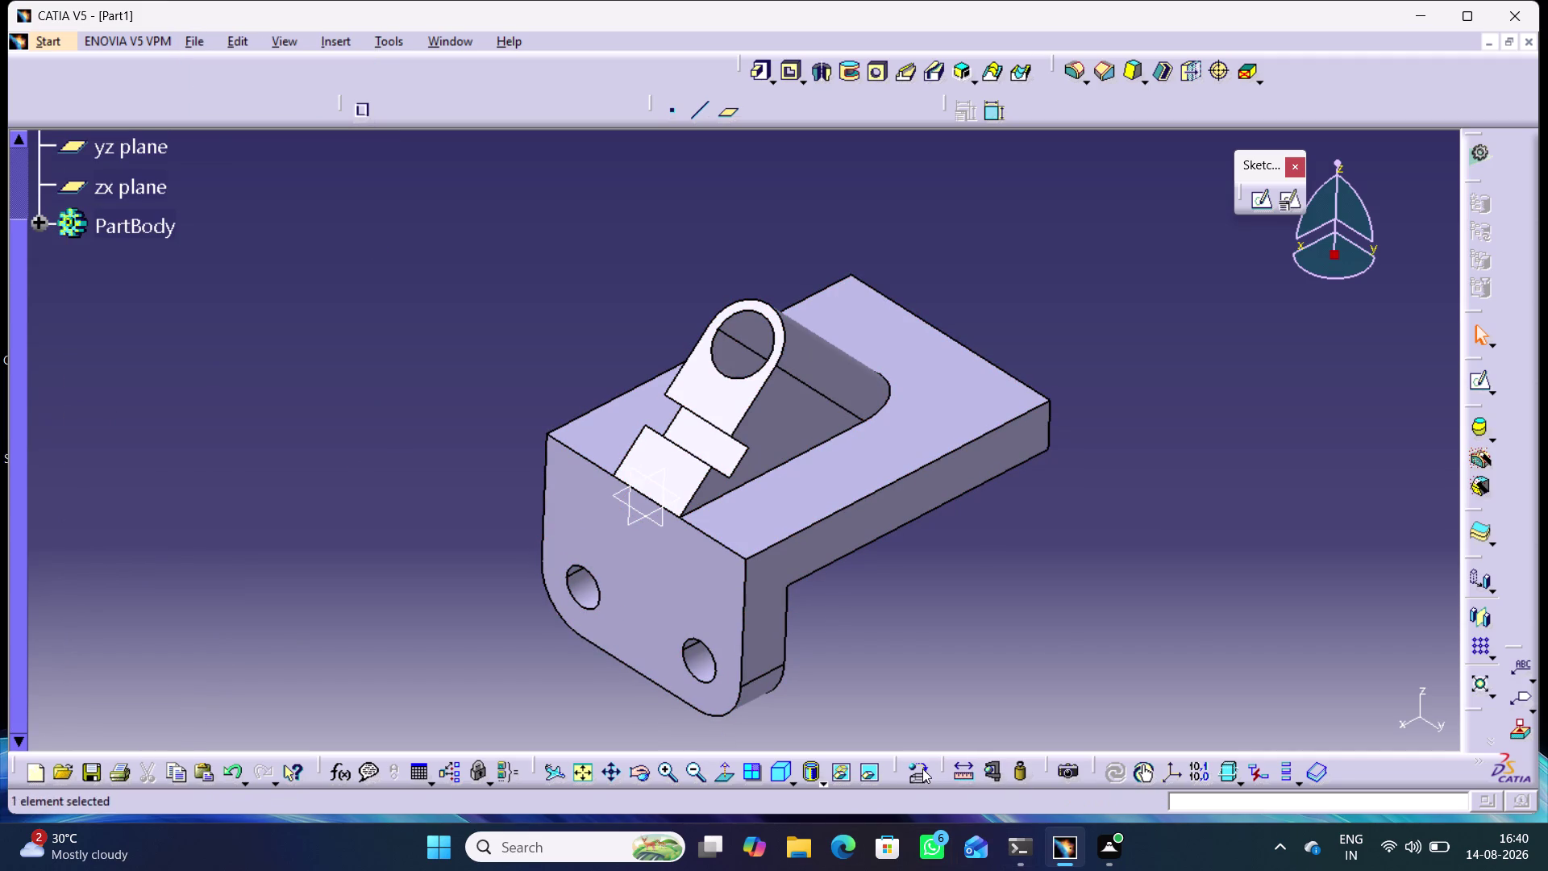
click(923, 768)
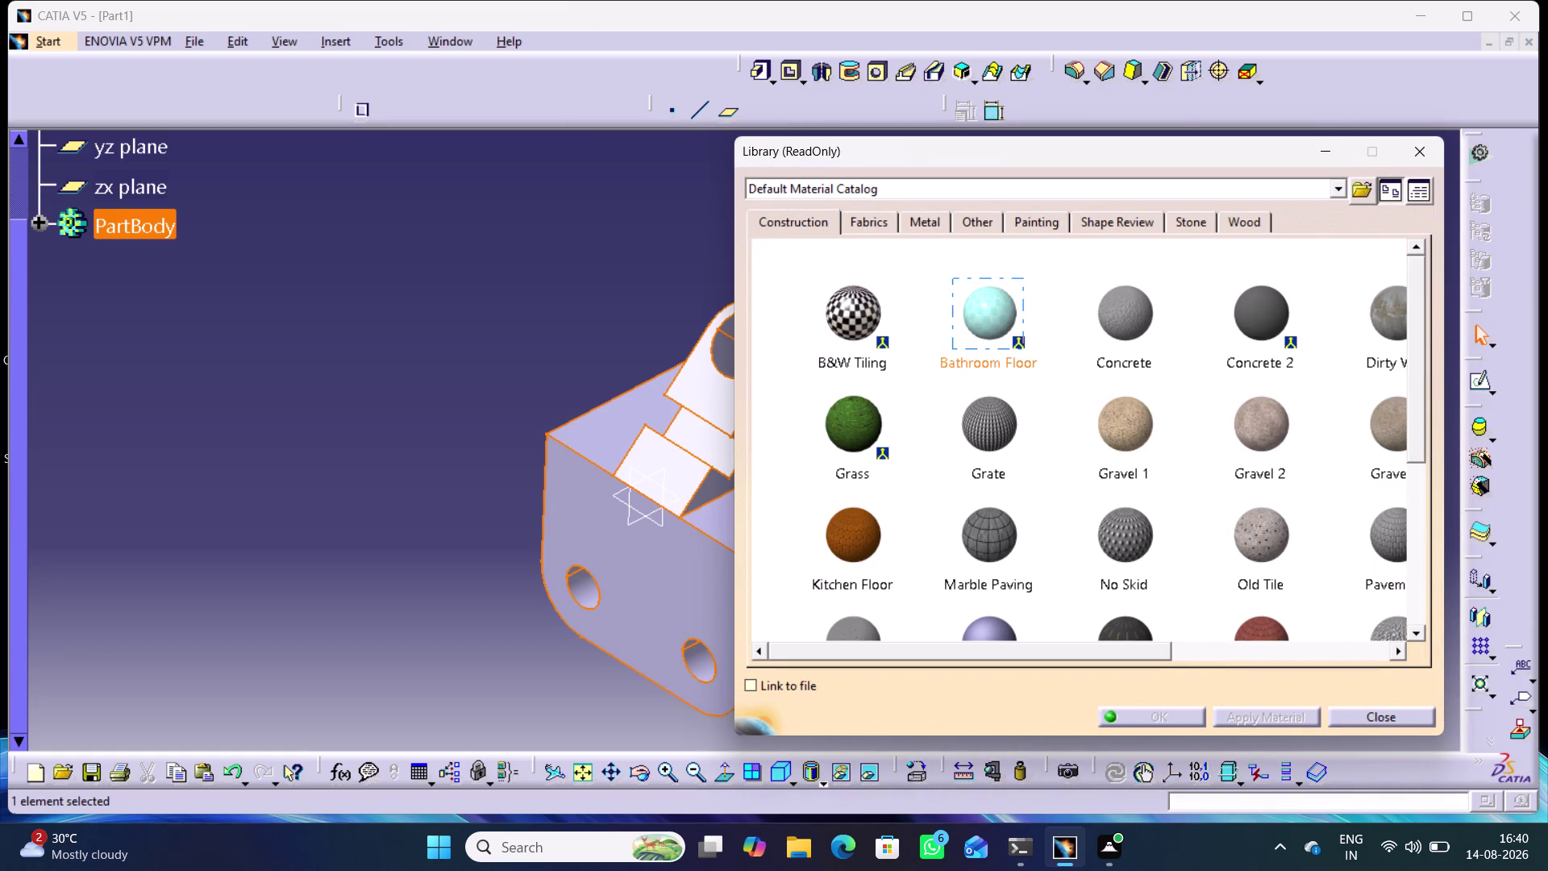
Apply a grey metal material from the Metal library to PartBody.
click(917, 221)
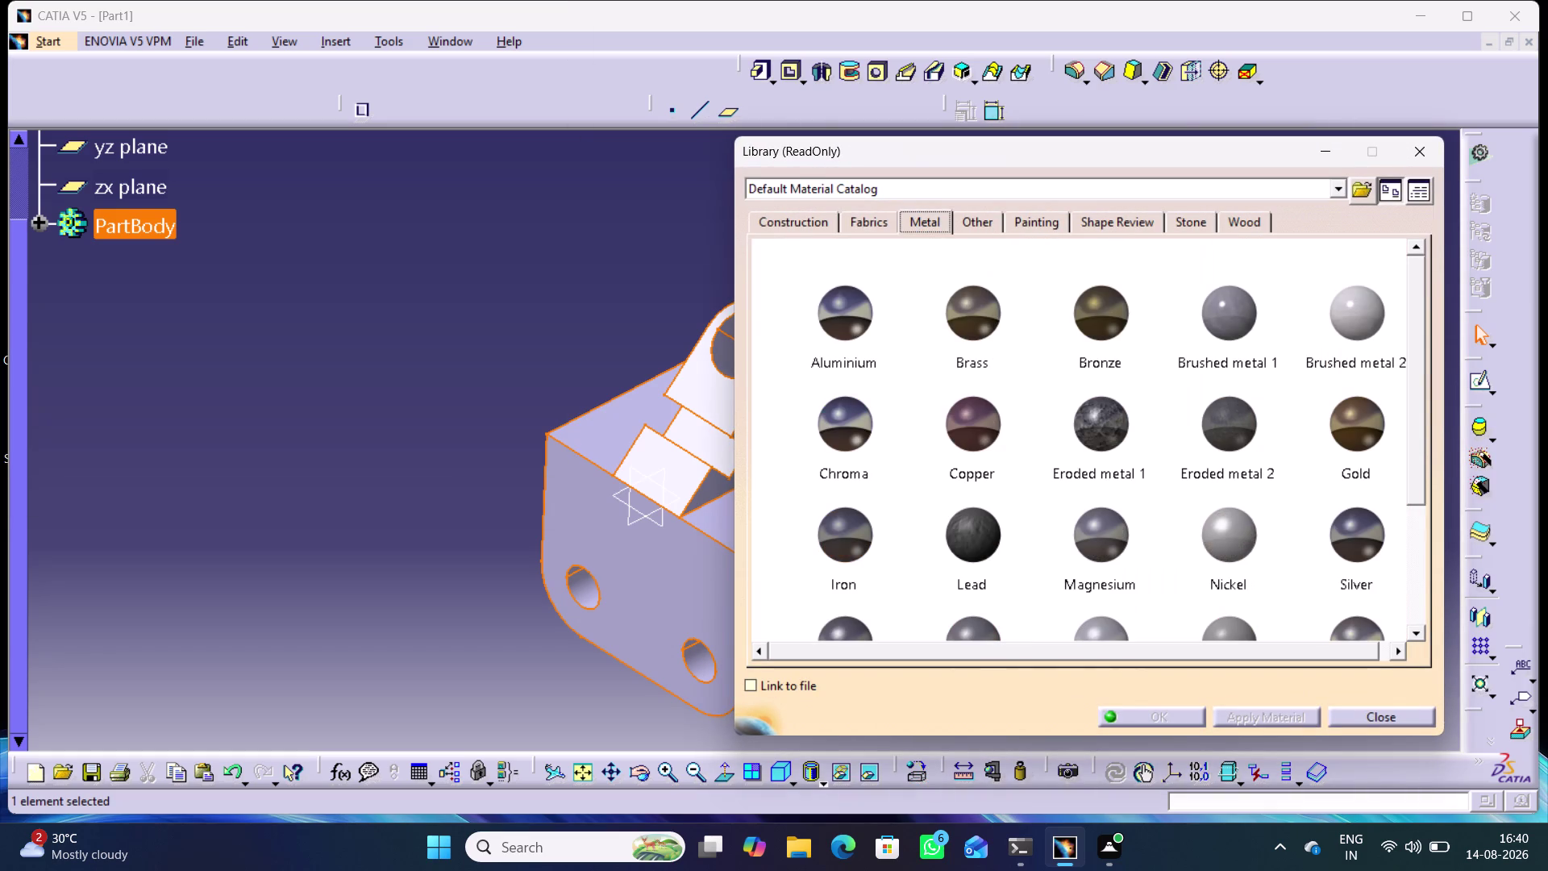
scroll(down, 3)
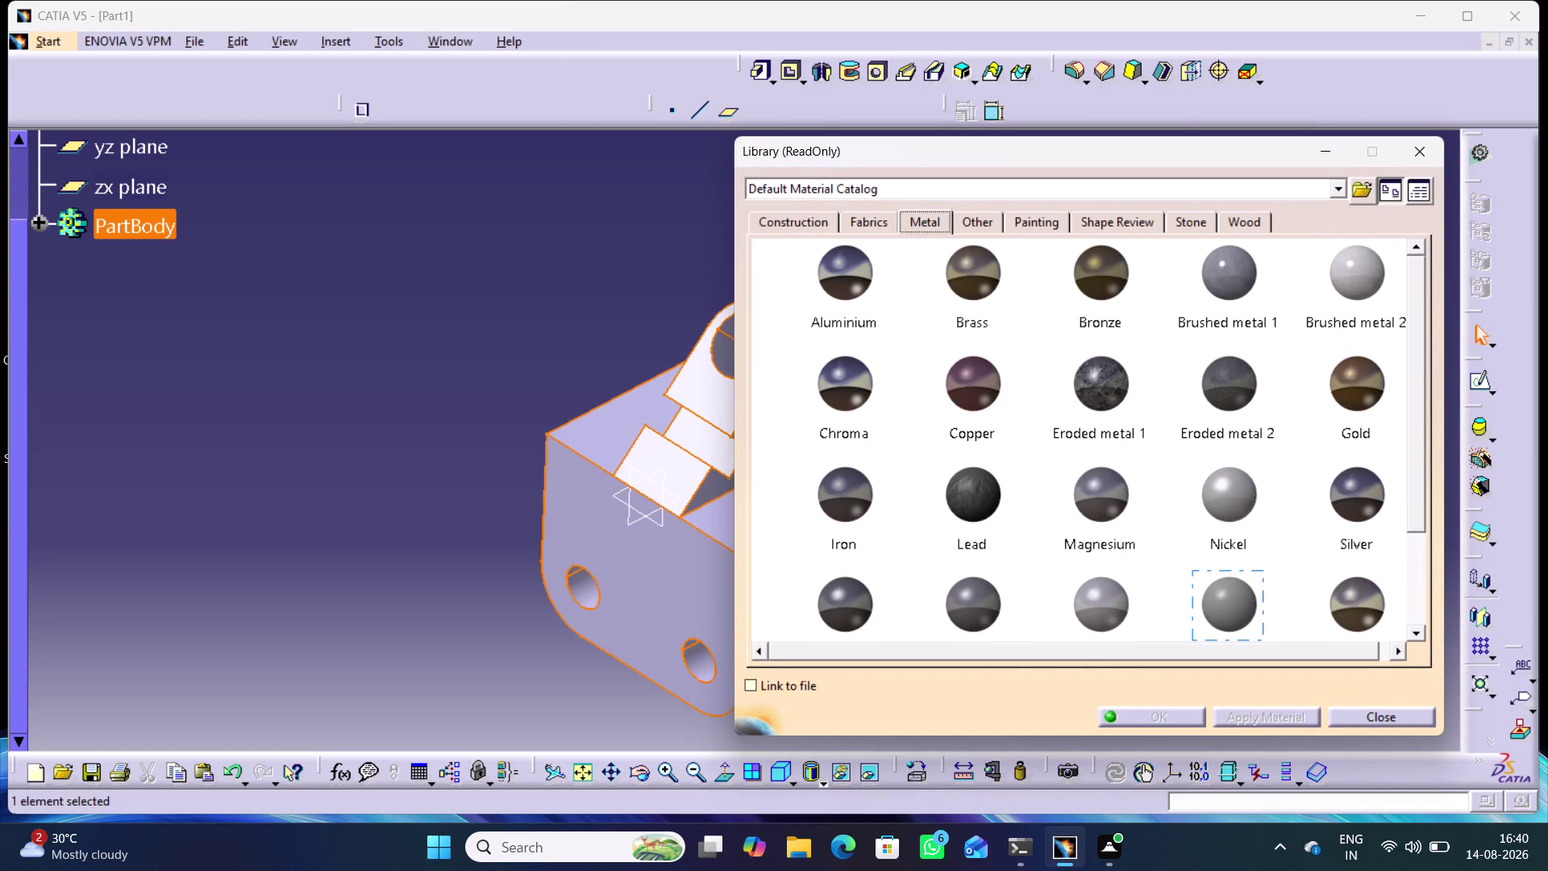
click(1226, 603)
click(1269, 719)
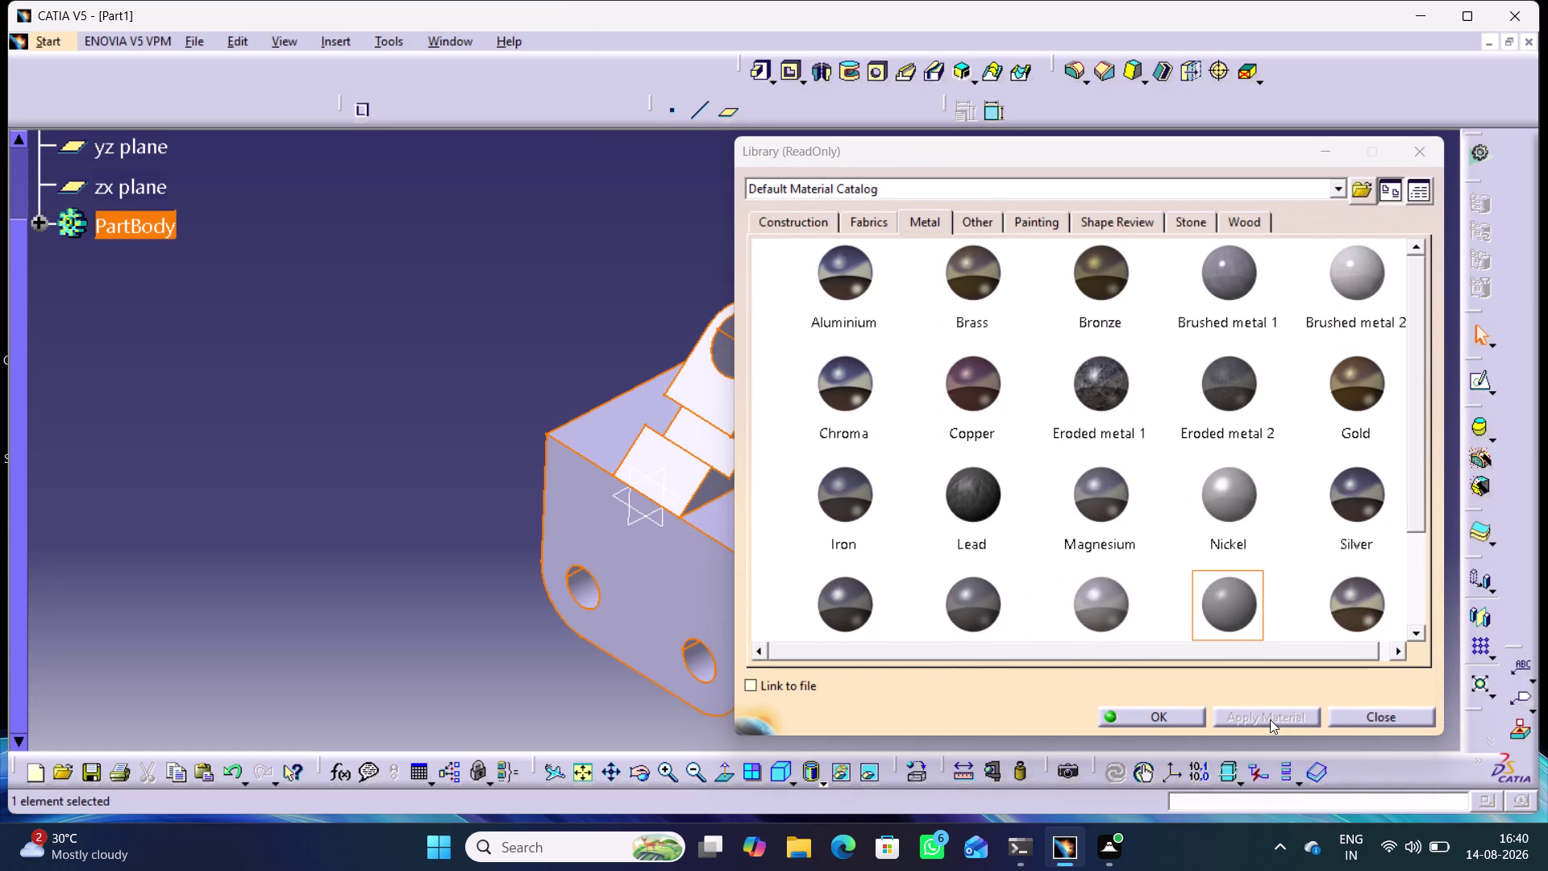
click(1159, 720)
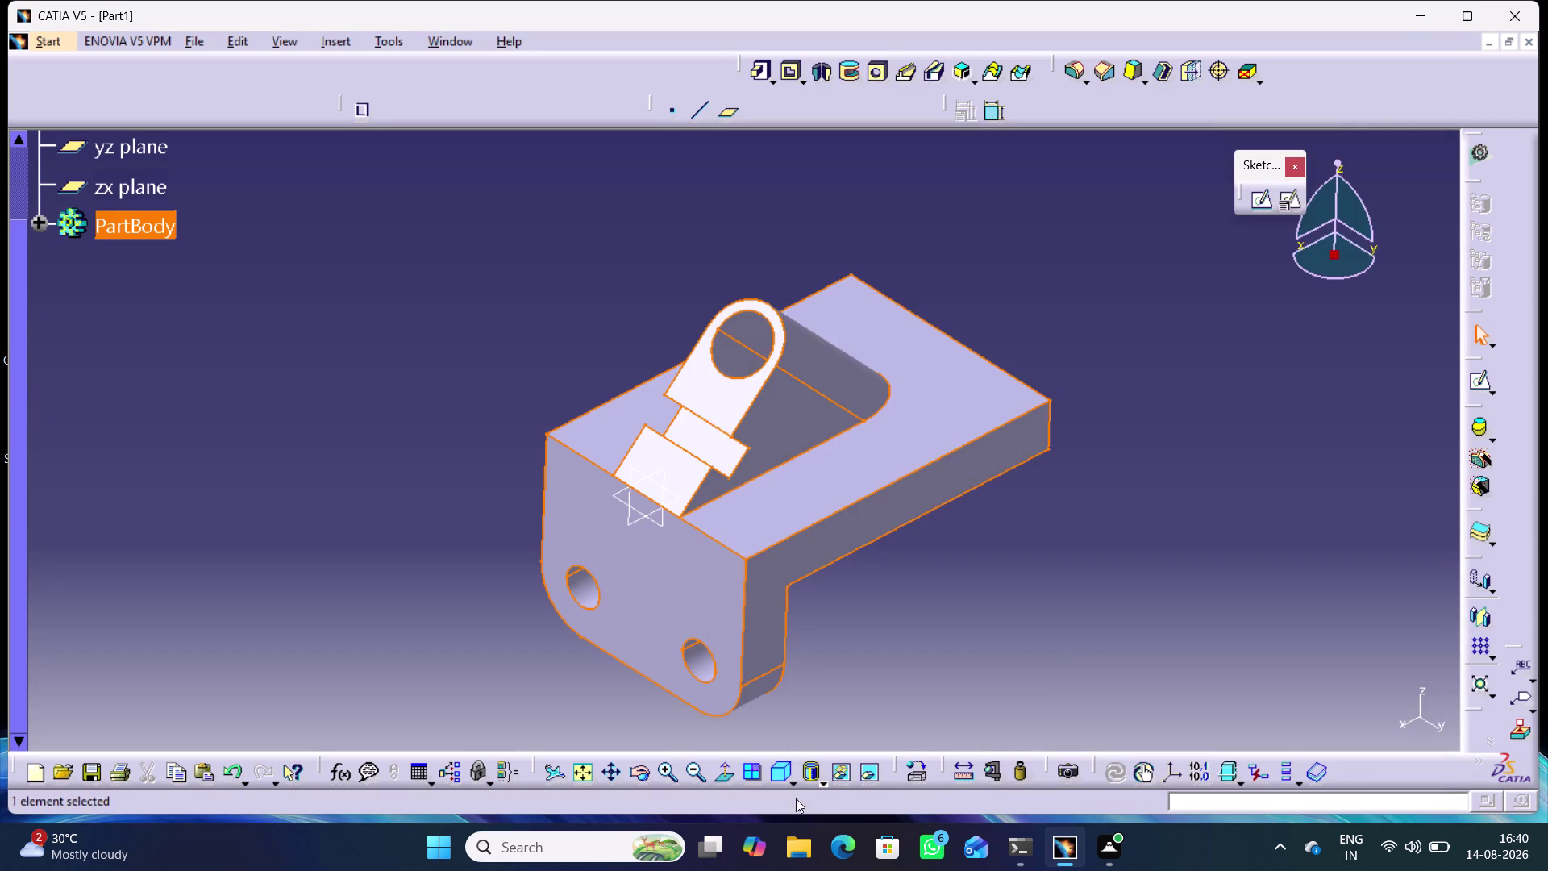
Display the bracket in Shading with Material mode, viewed isometrically.
click(824, 779)
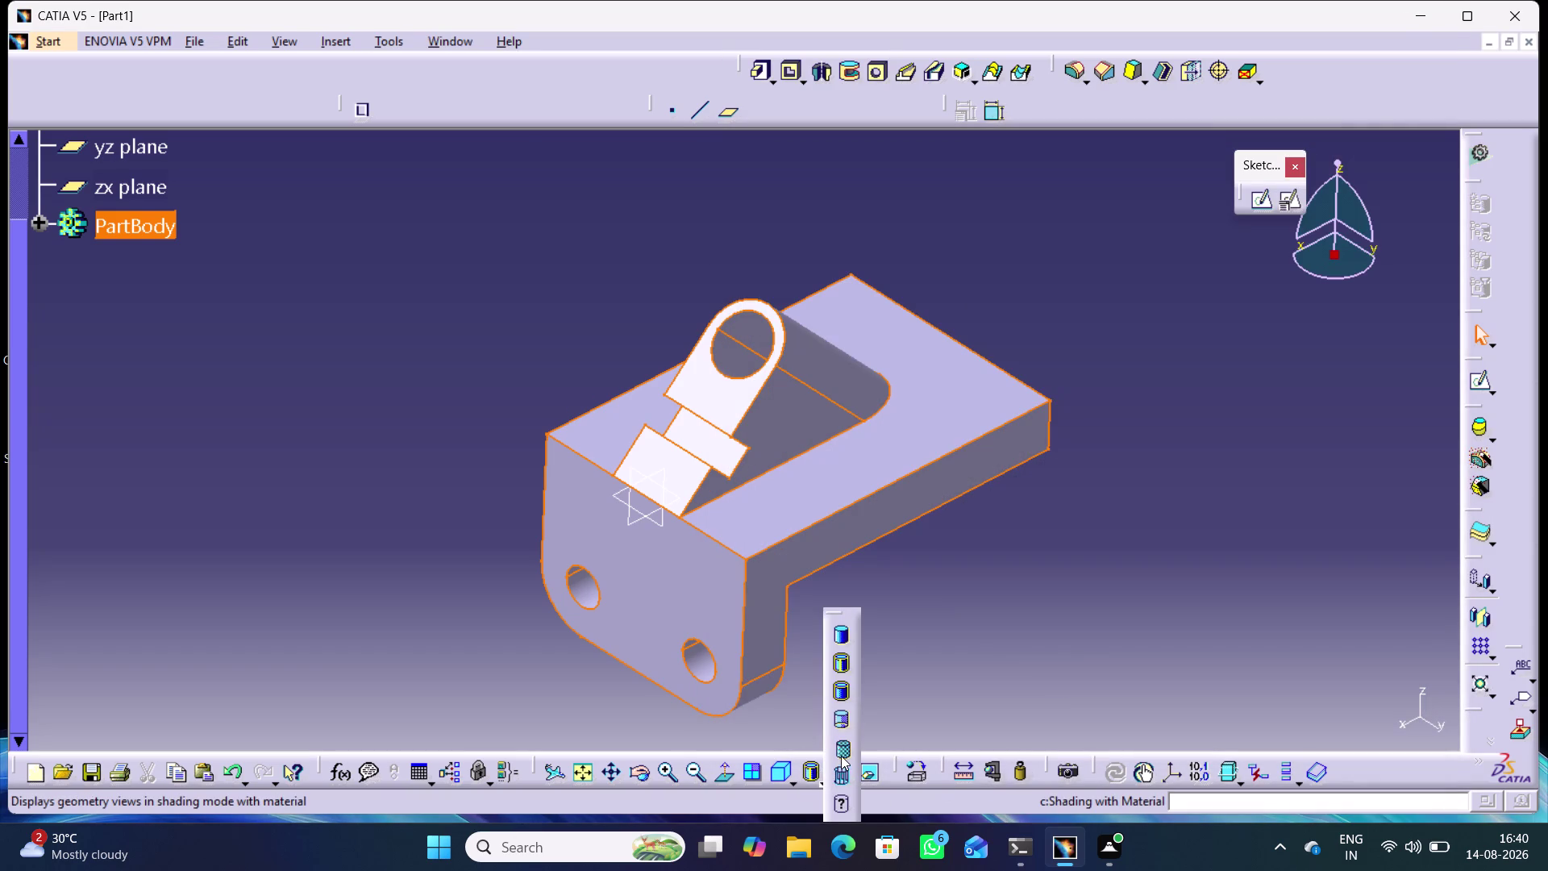
click(841, 755)
click(968, 635)
middle_drag(965, 638, 1012, 577)
right_drag(966, 637, 1012, 577)
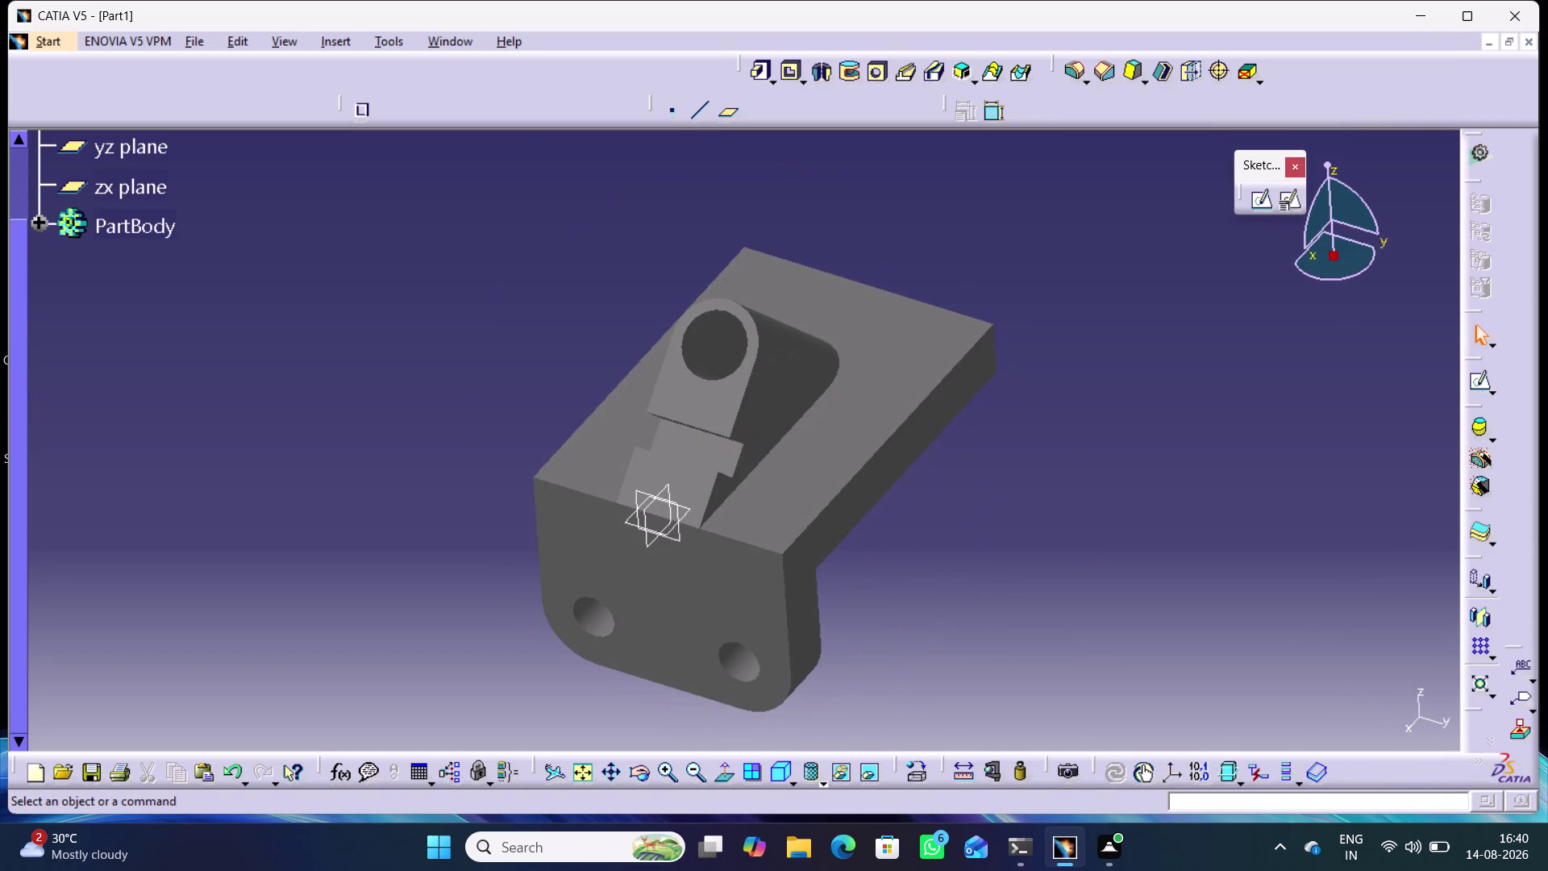
click(781, 773)
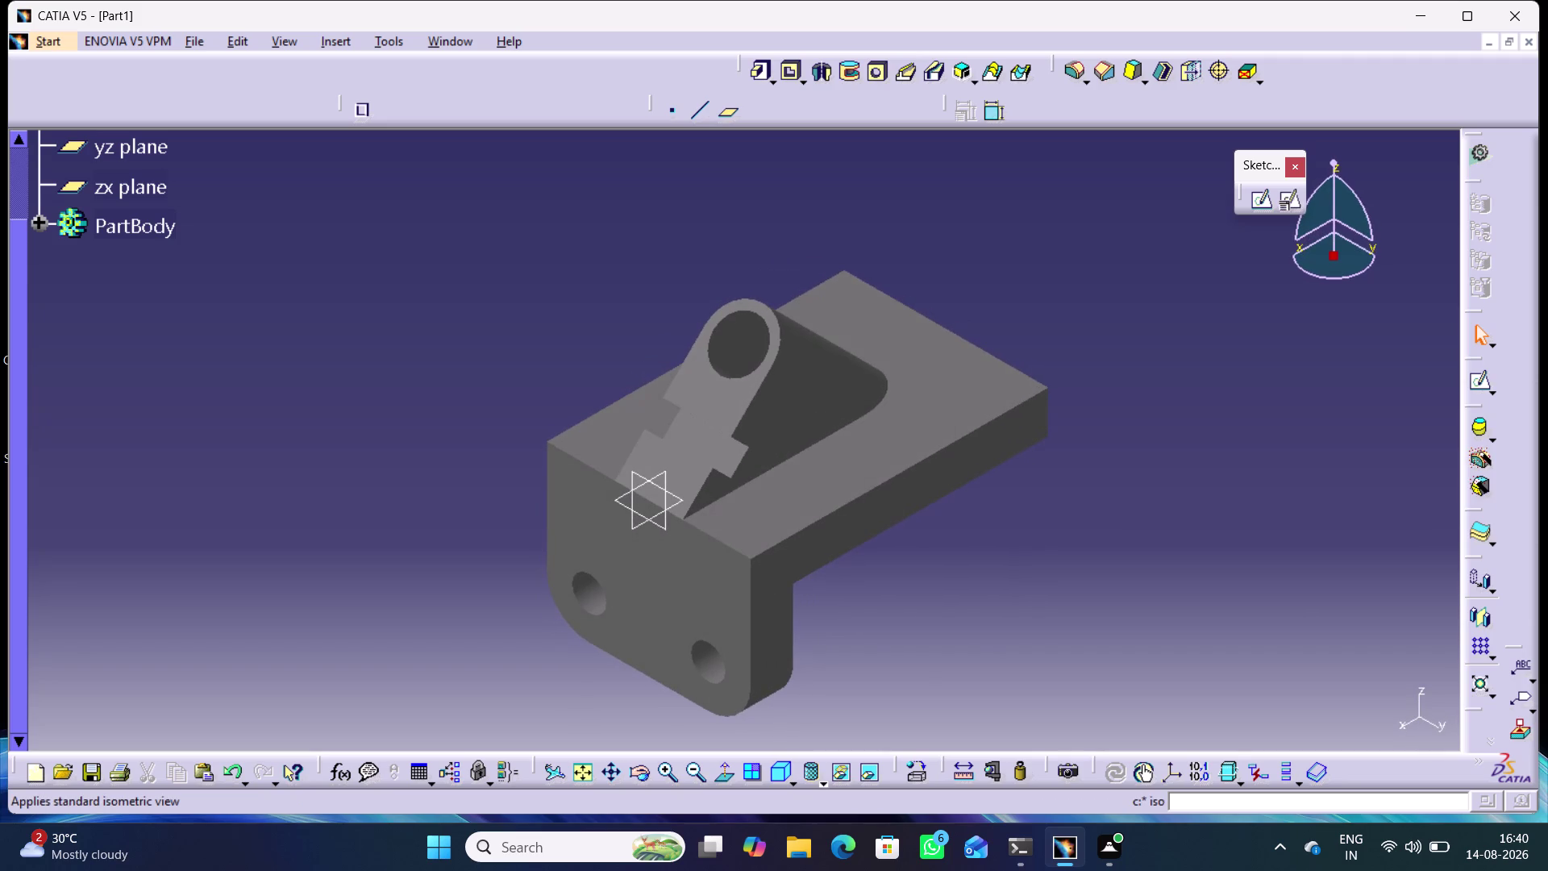
click(947, 400)
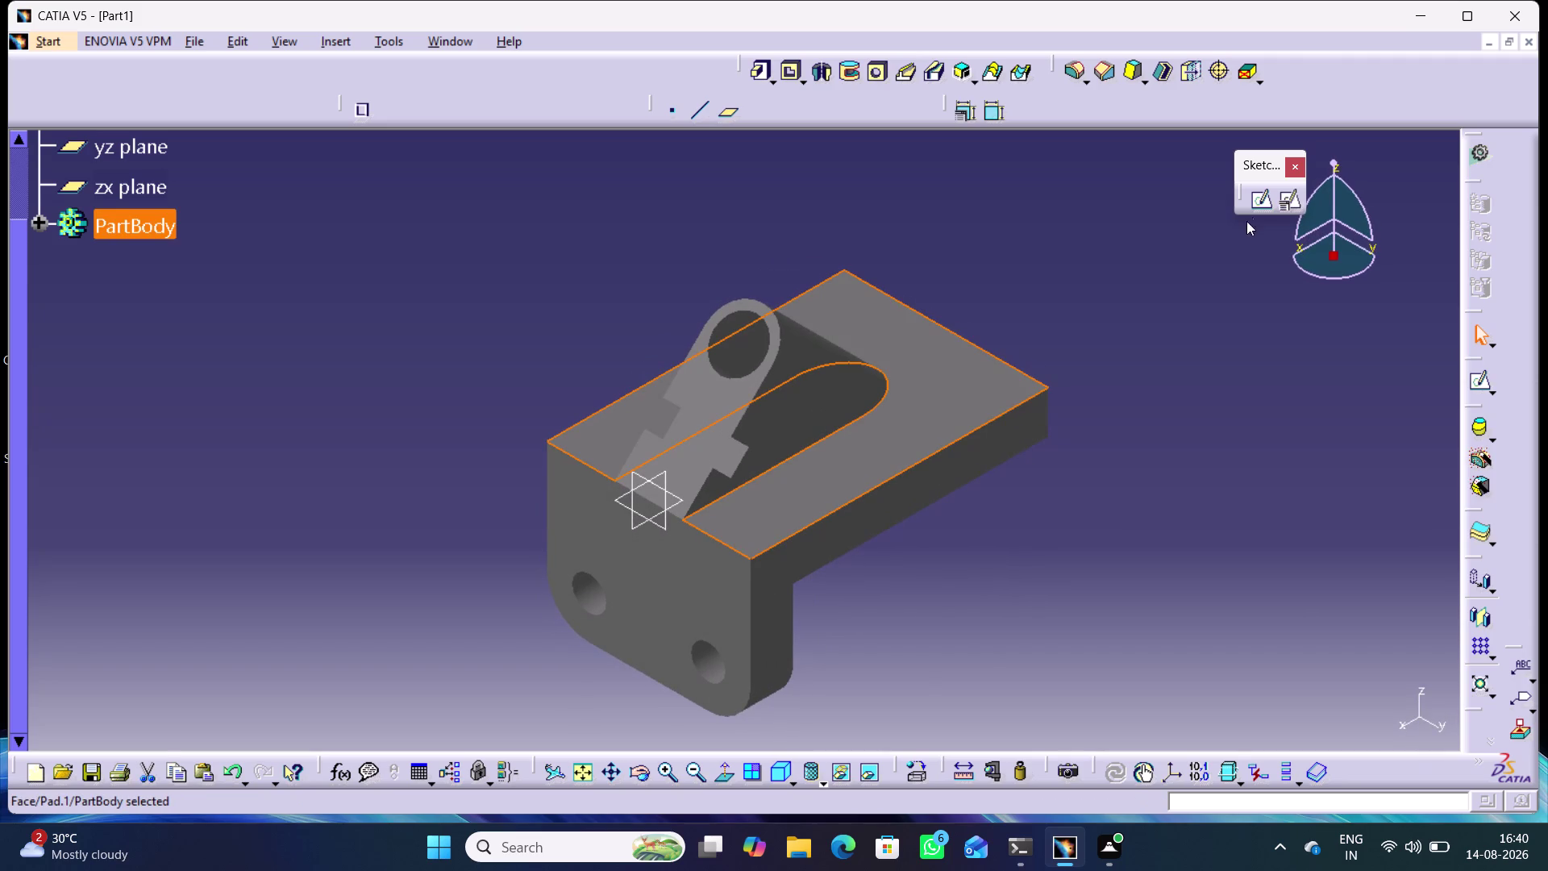
click(1259, 209)
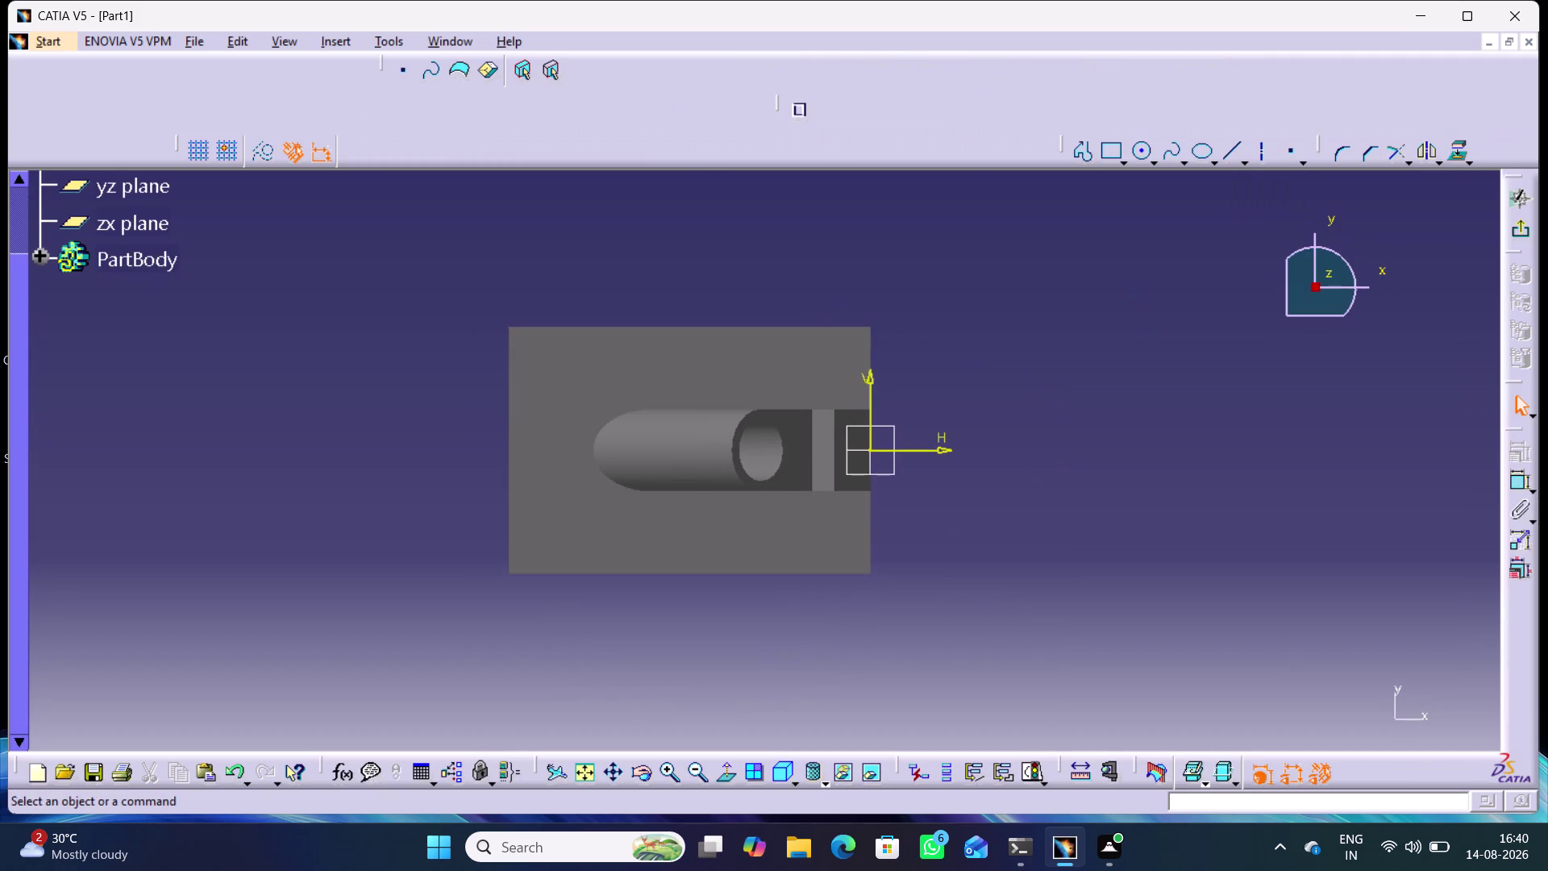
middle_drag(1055, 330, 1184, 300)
click(1144, 148)
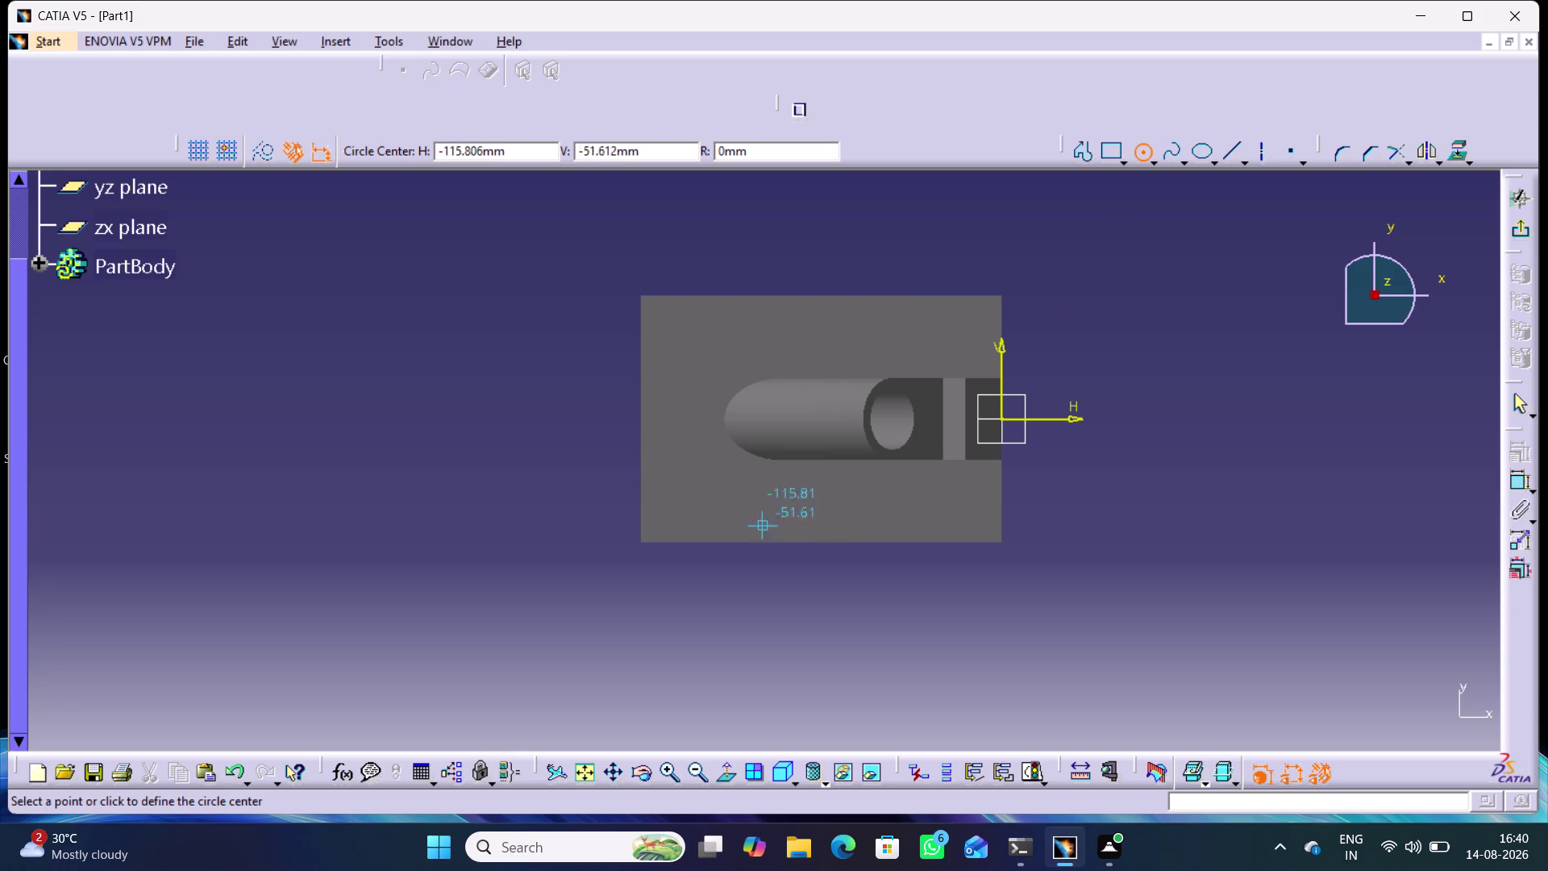
click(686, 498)
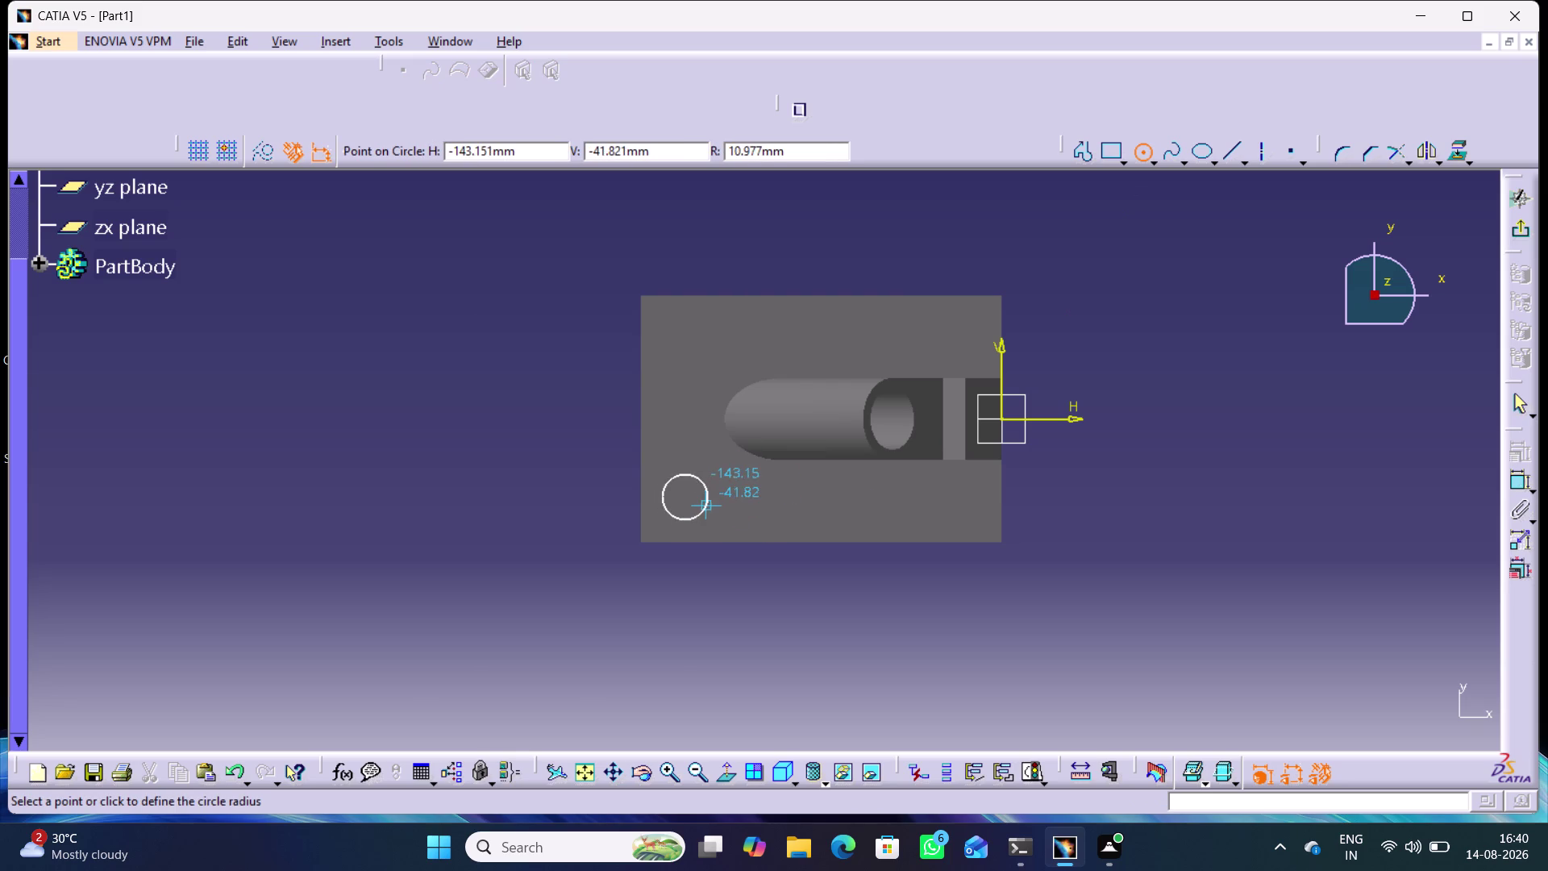
click(1519, 228)
click(1223, 398)
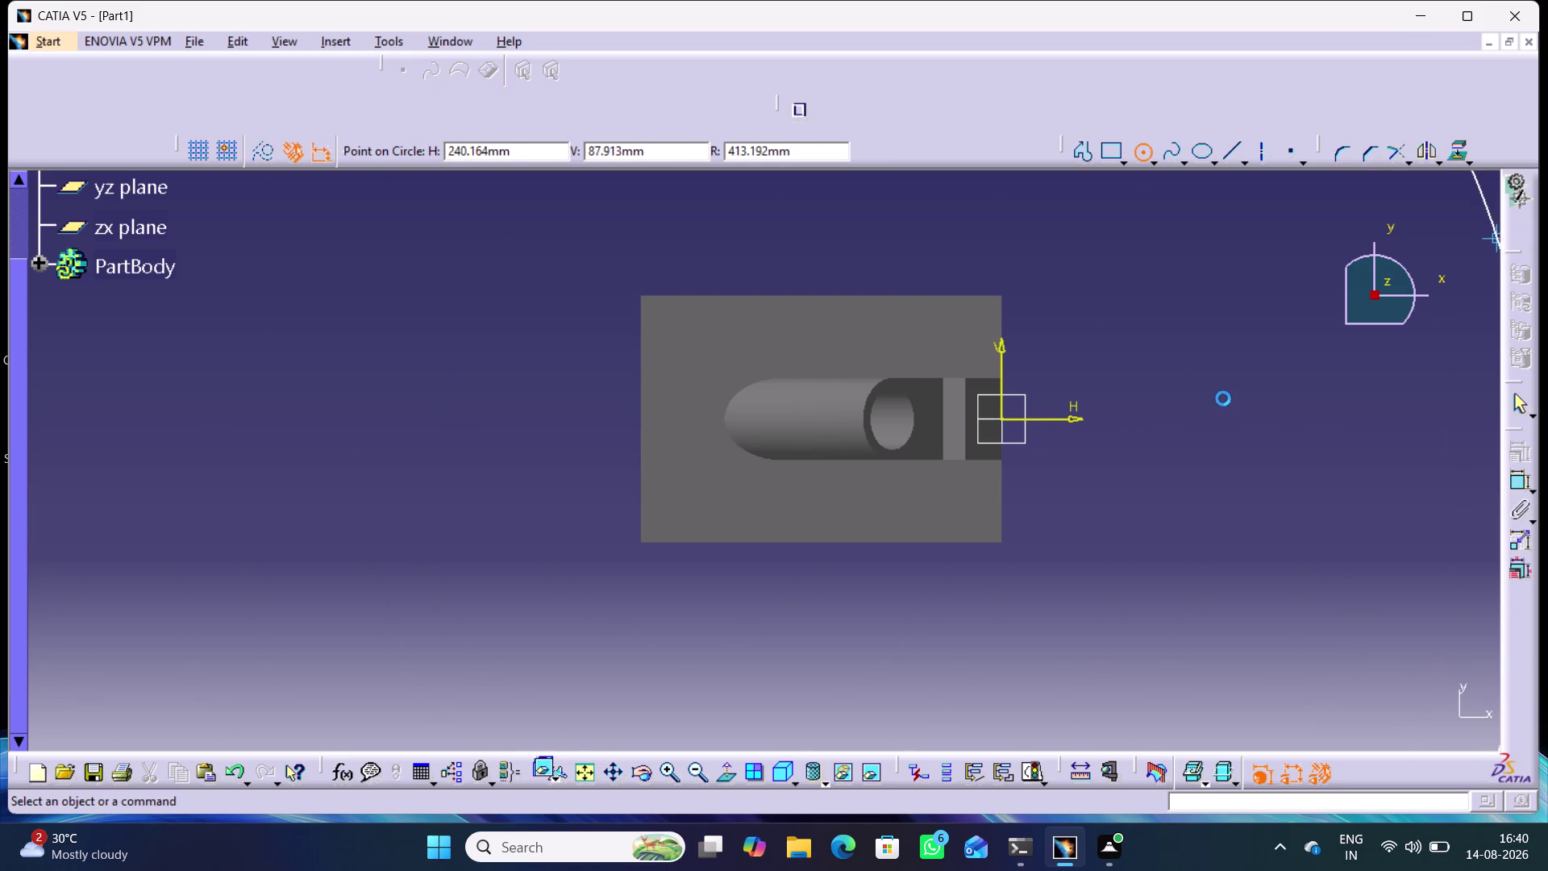
click(1126, 498)
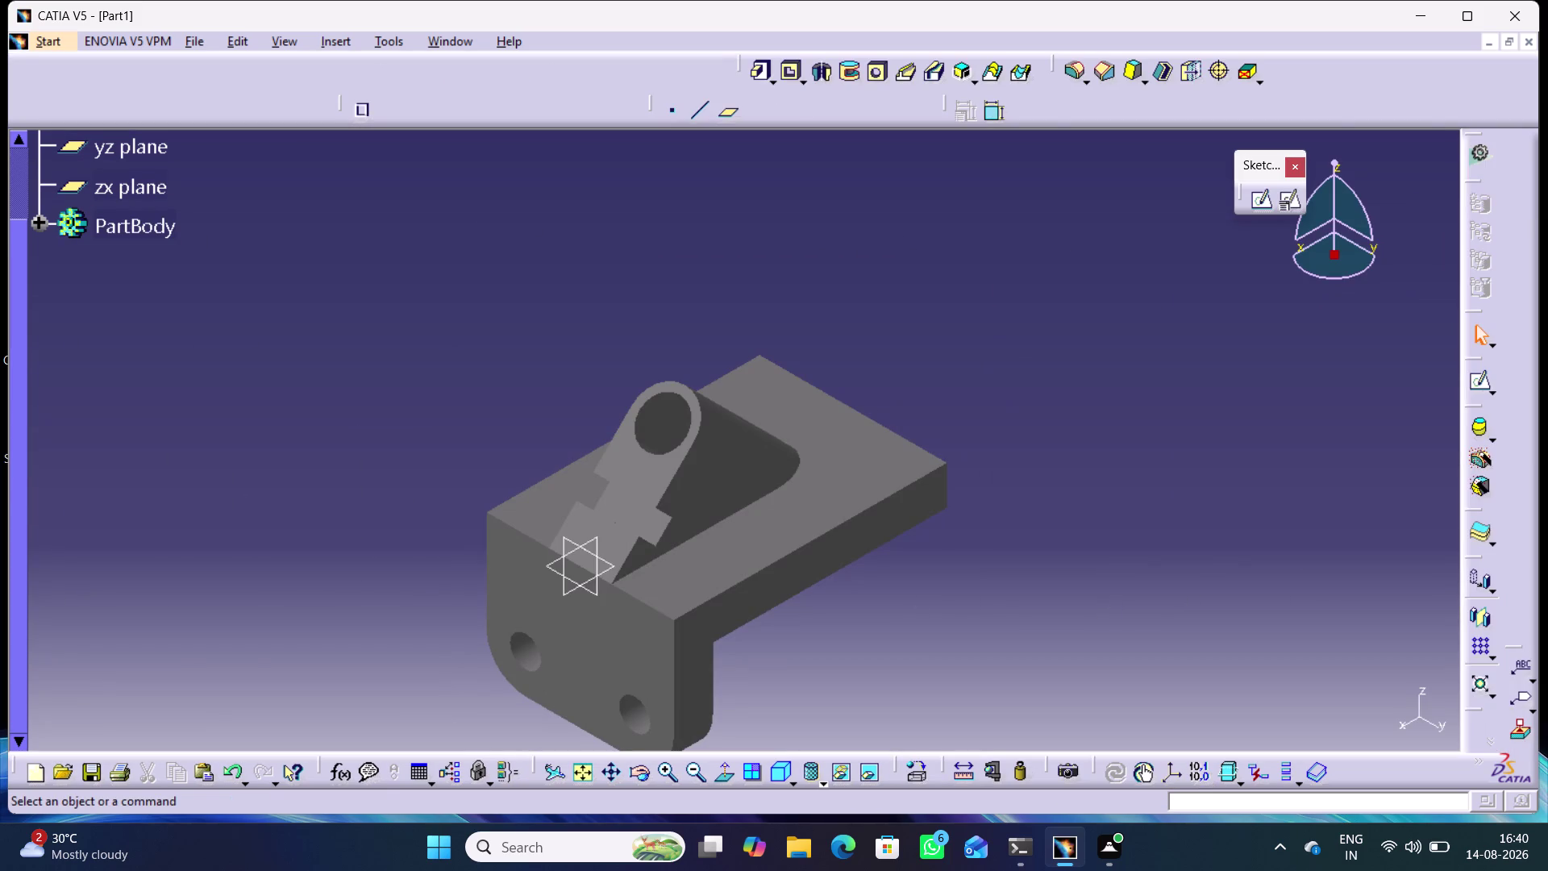
middle_drag(1130, 494, 924, 507)
right_drag(1130, 494, 925, 507)
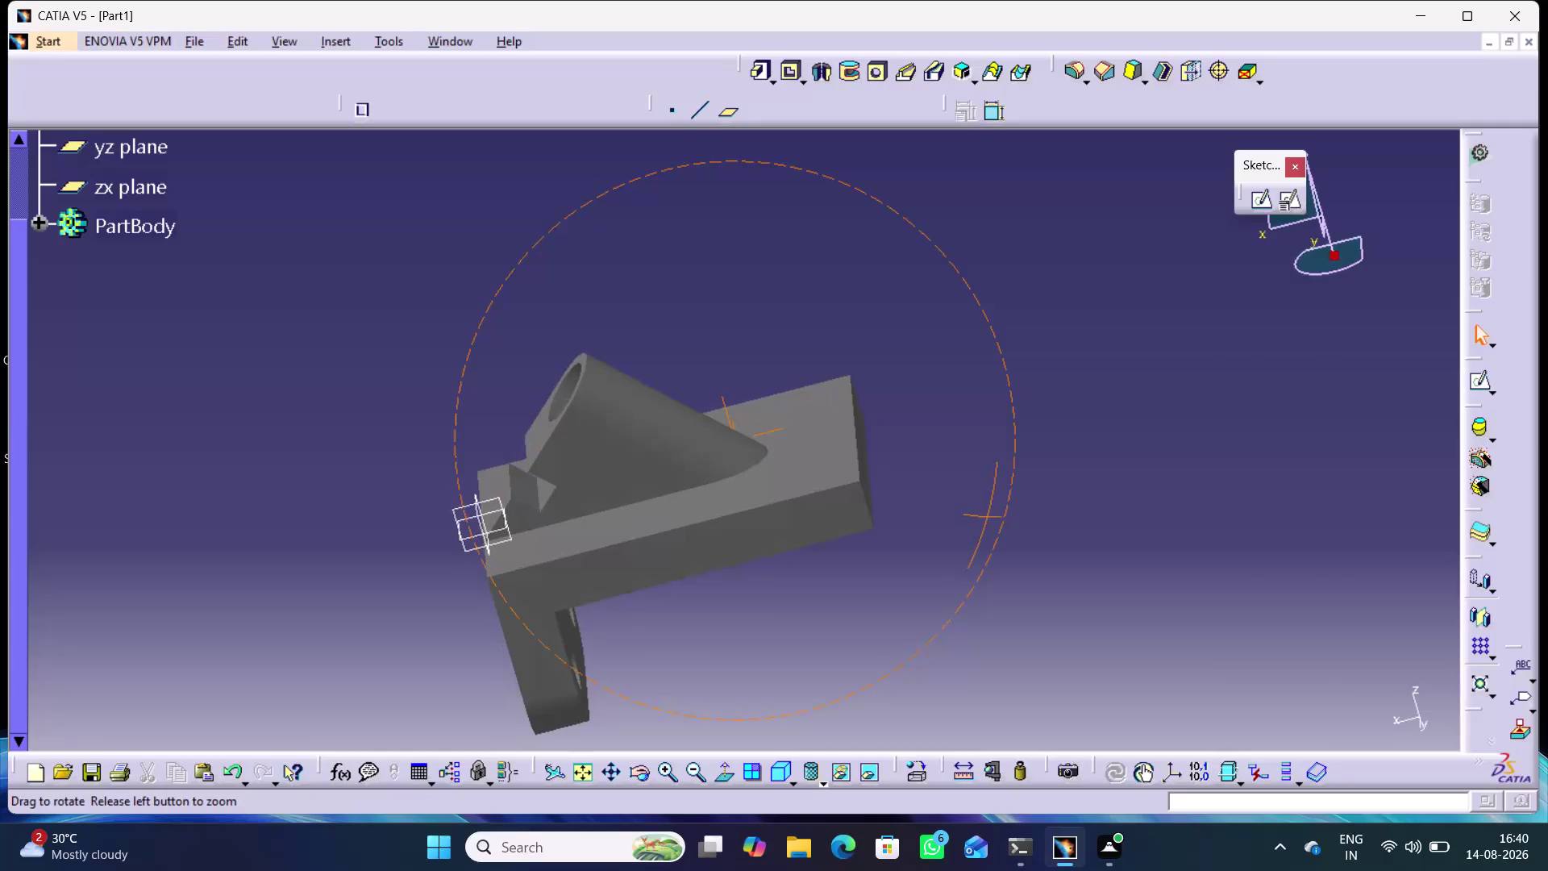
middle_drag(925, 506, 930, 508)
right_drag(925, 506, 930, 509)
middle_drag(857, 619, 892, 612)
right_drag(857, 618, 891, 613)
scroll(down, 3)
scroll(up, 3)
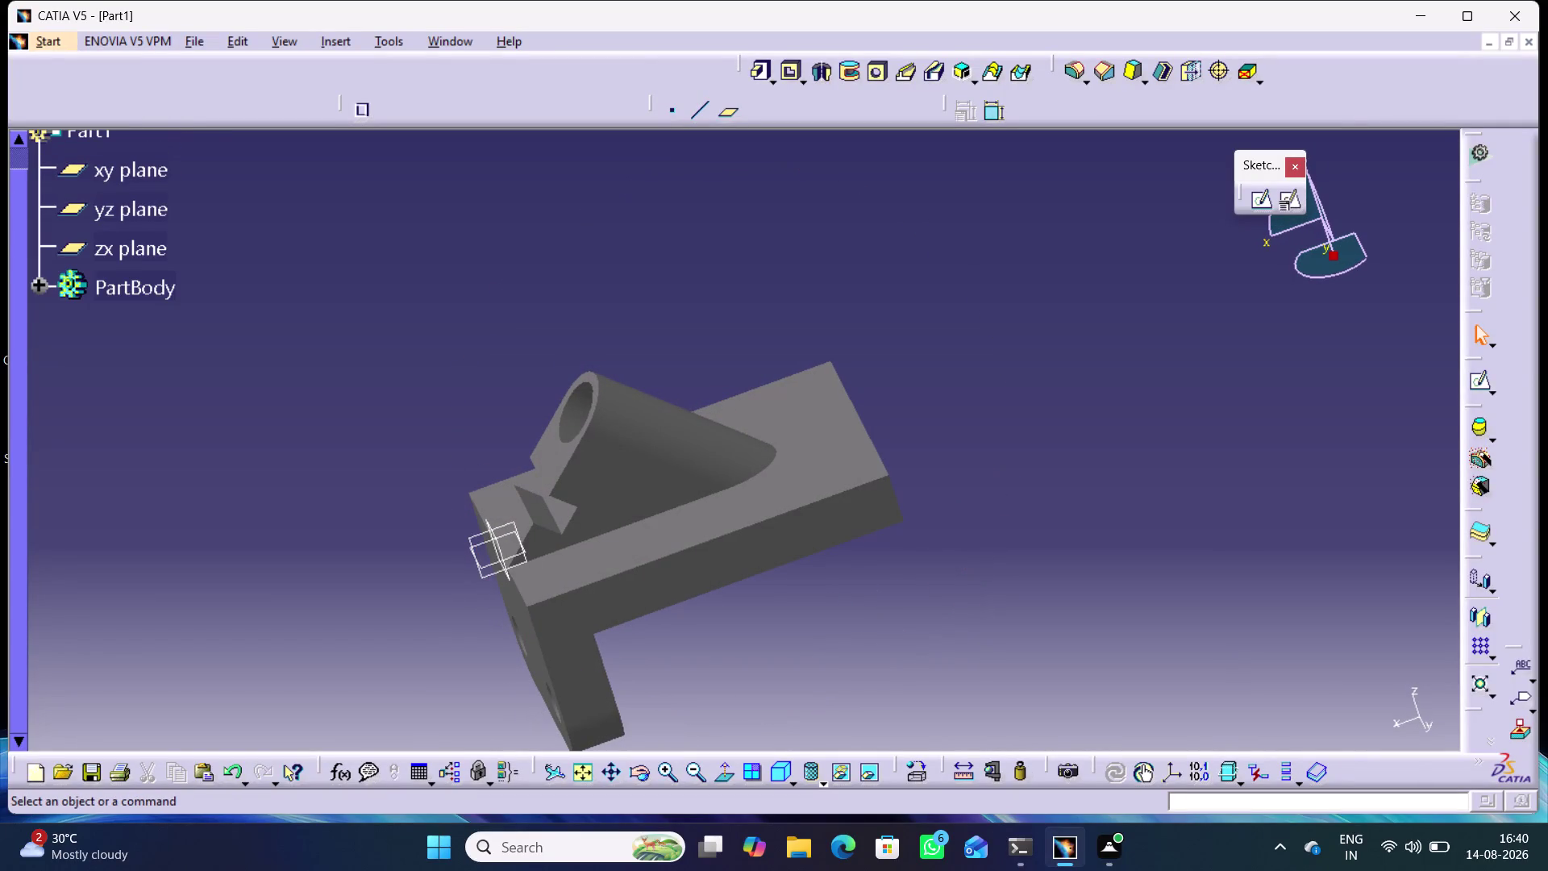
click(42, 284)
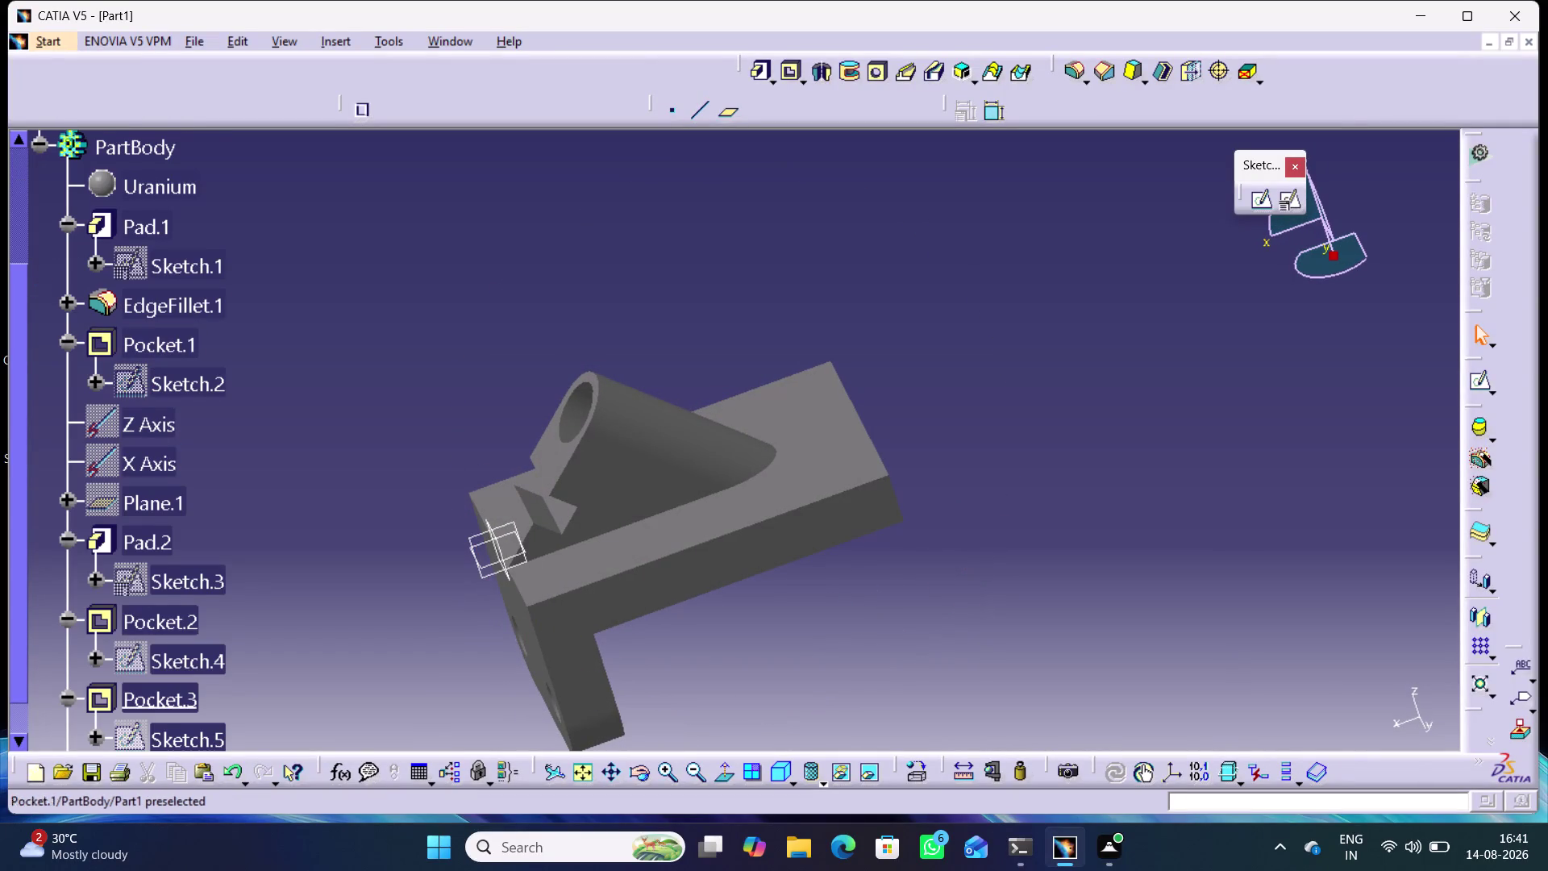
Extend EdgeFillet.1's 25 mm round to four edges of the base pad.
double_click(188, 314)
middle_drag(982, 601, 813, 619)
right_drag(980, 600, 814, 619)
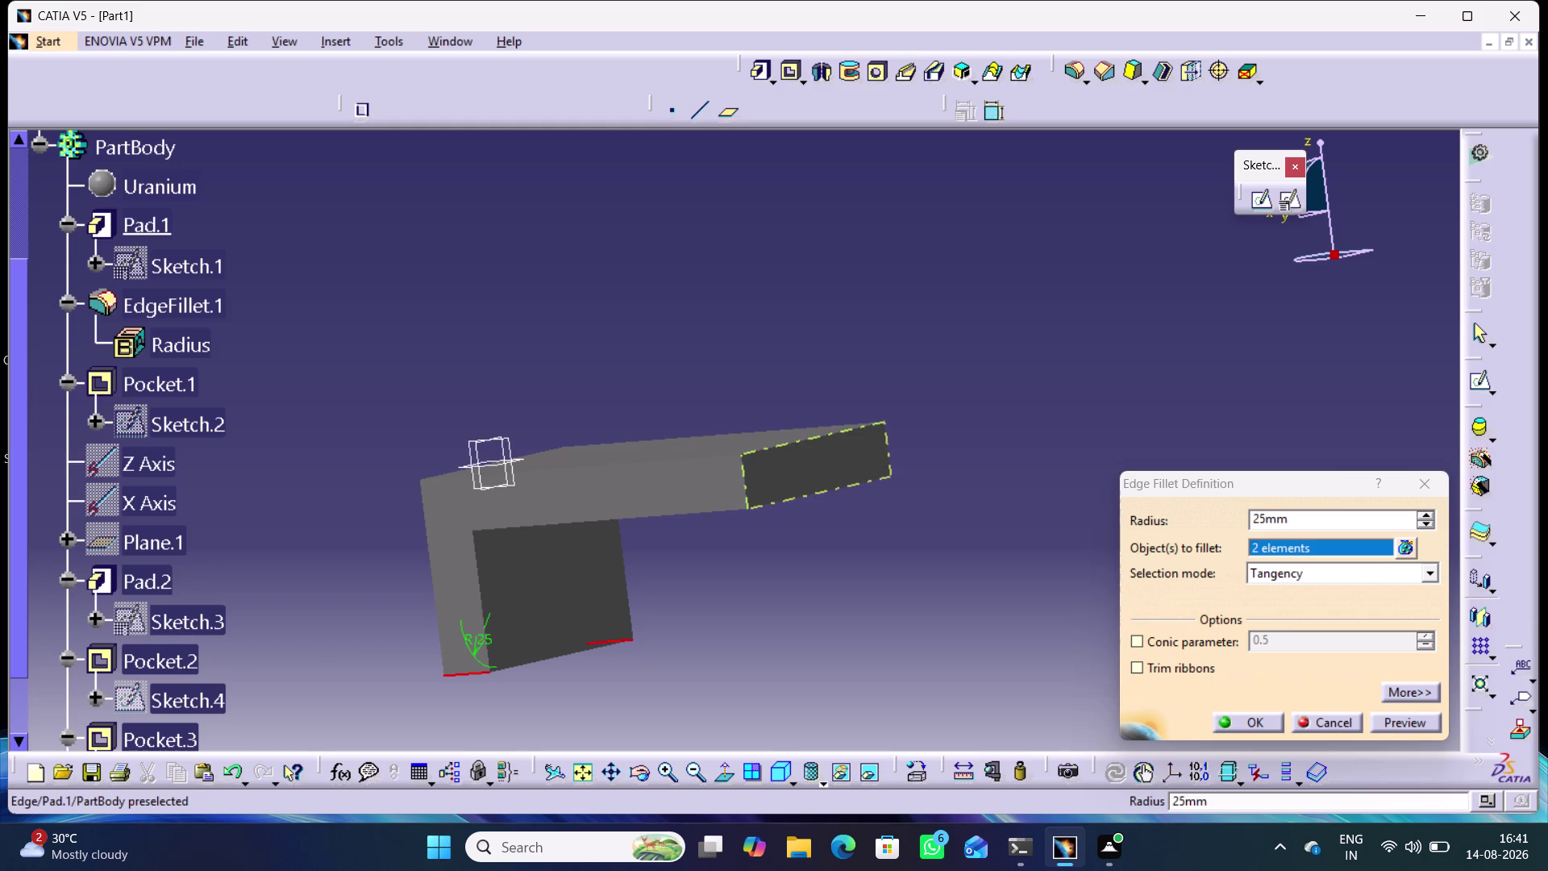
click(743, 474)
middle_drag(879, 572, 648, 568)
right_drag(879, 572, 648, 568)
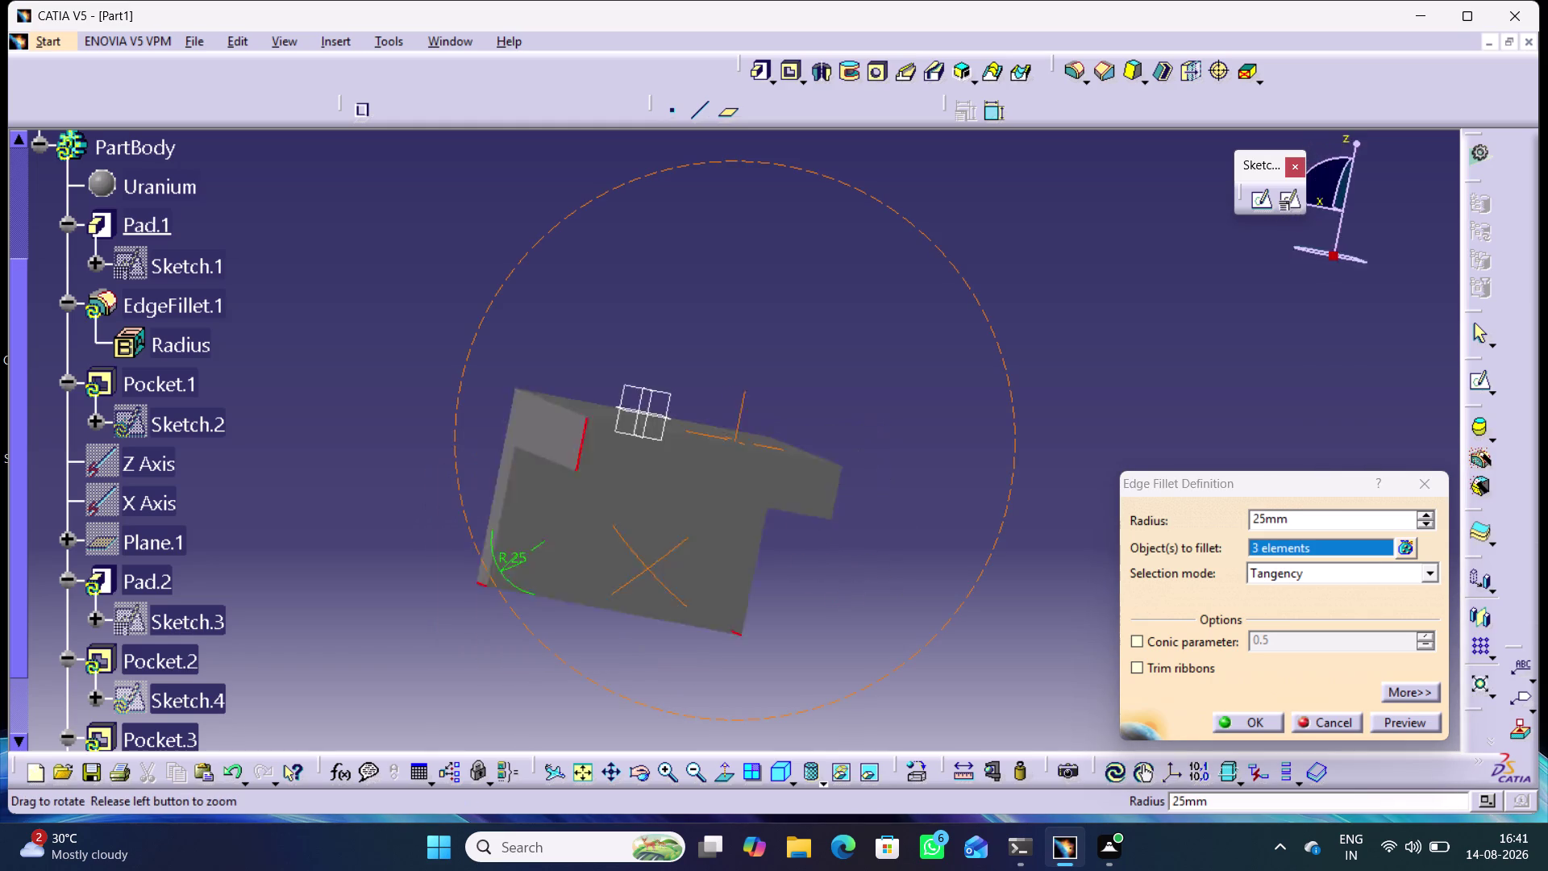
middle_drag(648, 568, 488, 453)
right_drag(648, 568, 487, 453)
click(719, 524)
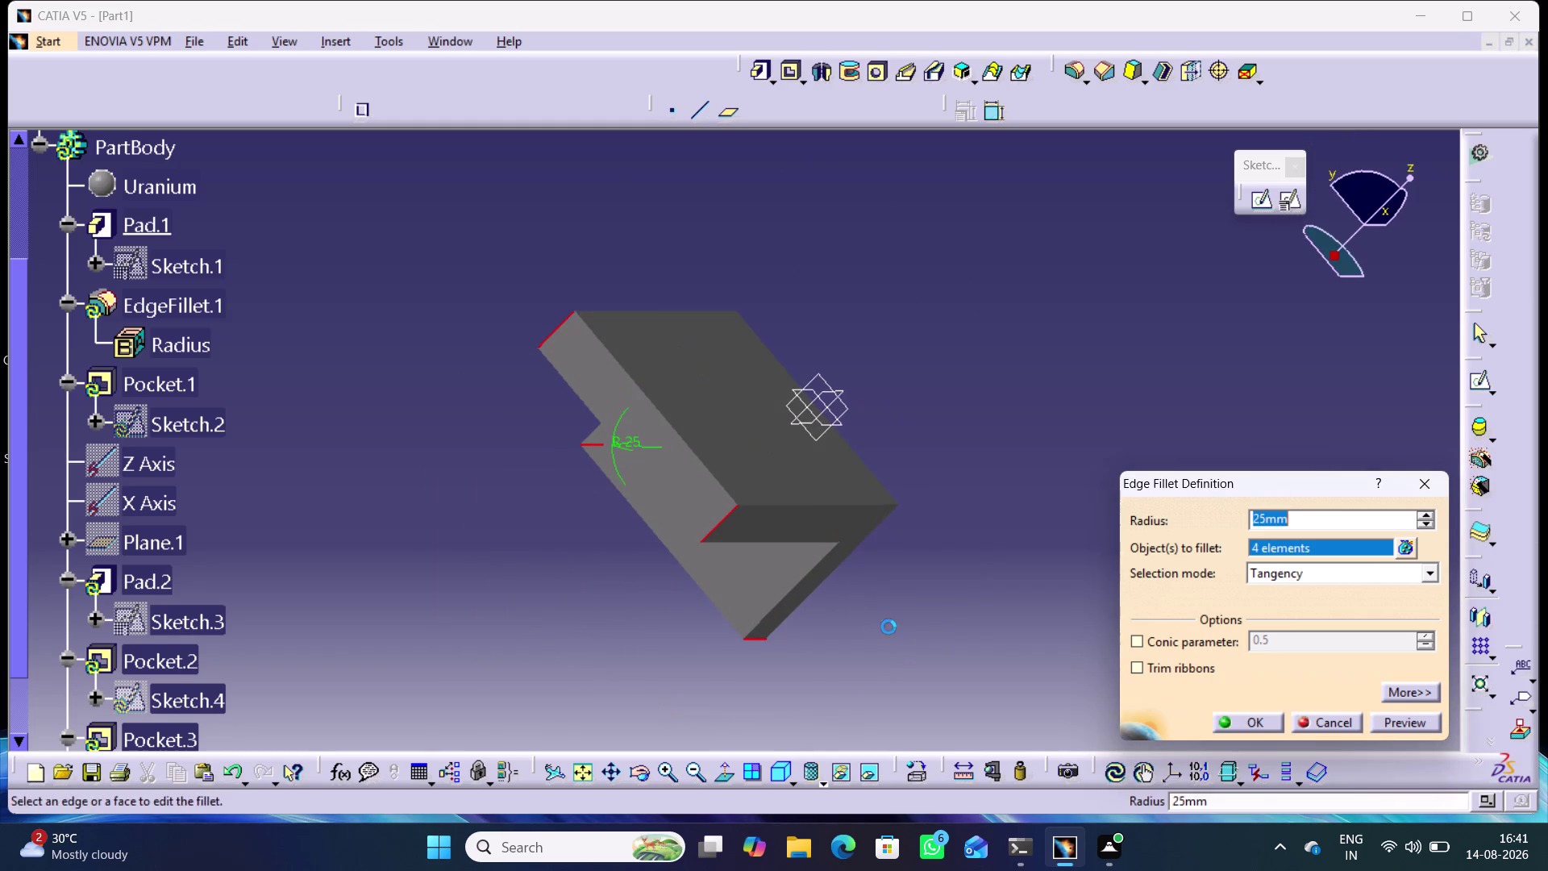
middle_drag(914, 651, 934, 467)
right_drag(915, 646, 933, 466)
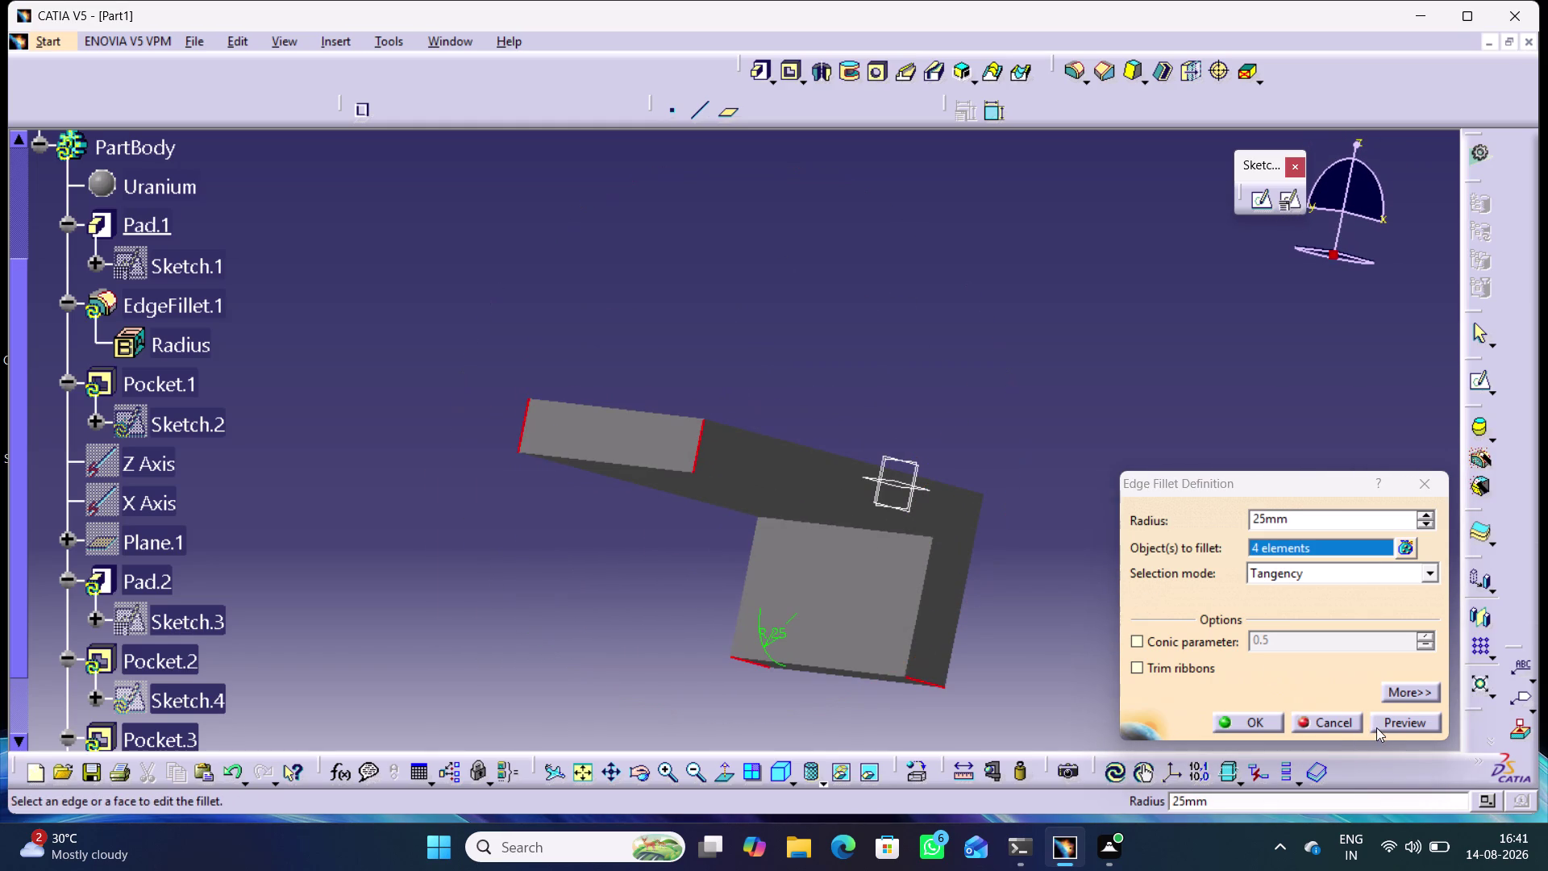
click(1387, 727)
click(1254, 717)
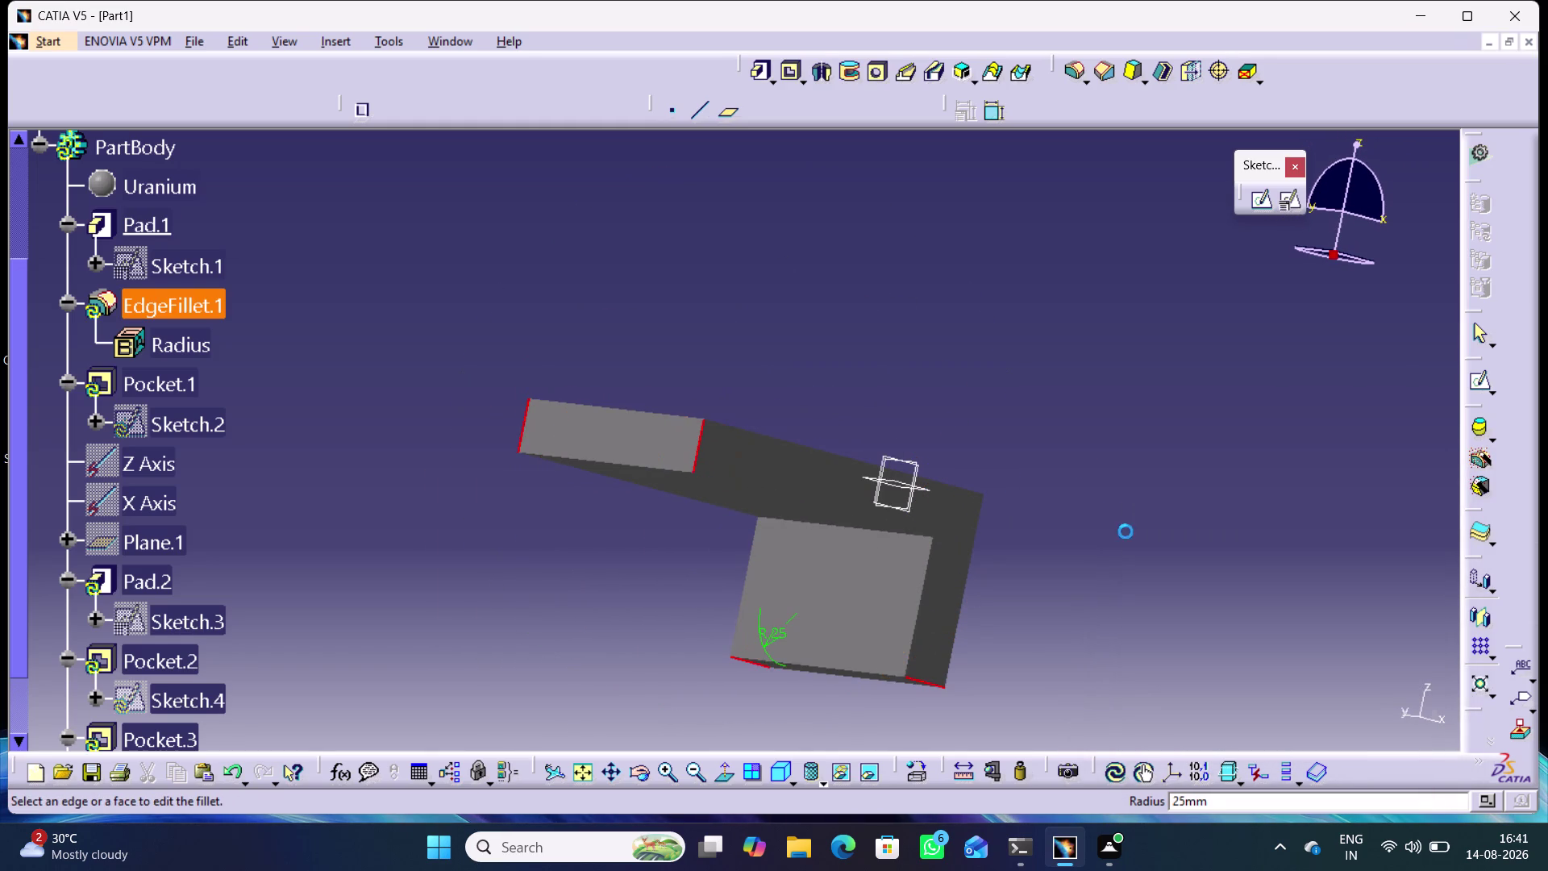
Orbit the filleted part and select the flat top face of Pad.1.
click(1080, 461)
middle_drag(1064, 430, 1200, 504)
right_drag(1080, 438, 1232, 495)
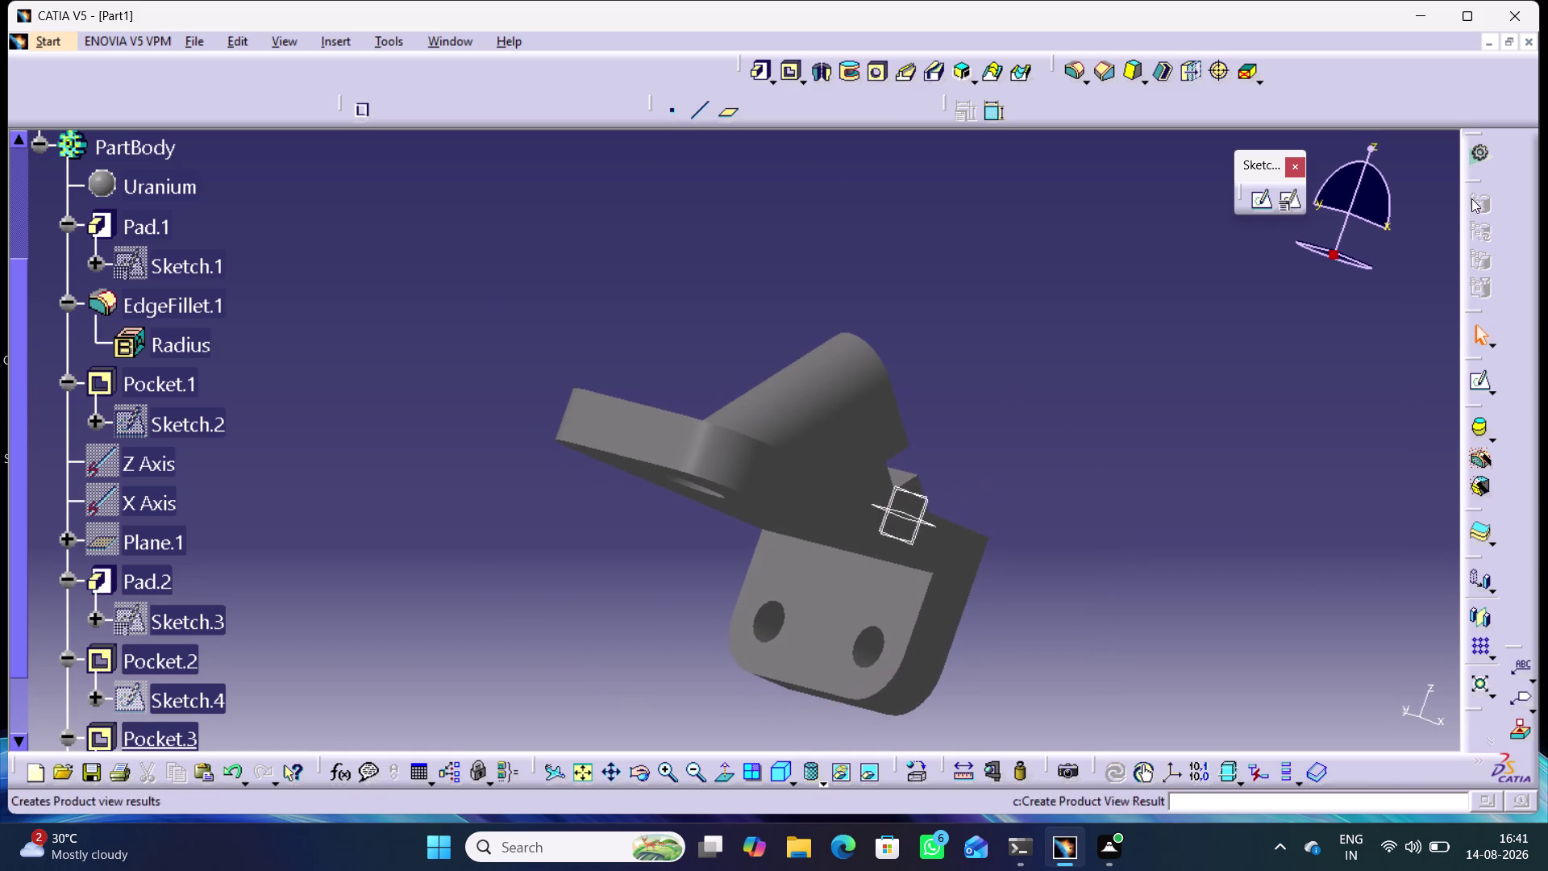
middle_drag(651, 335, 991, 584)
right_drag(650, 335, 990, 585)
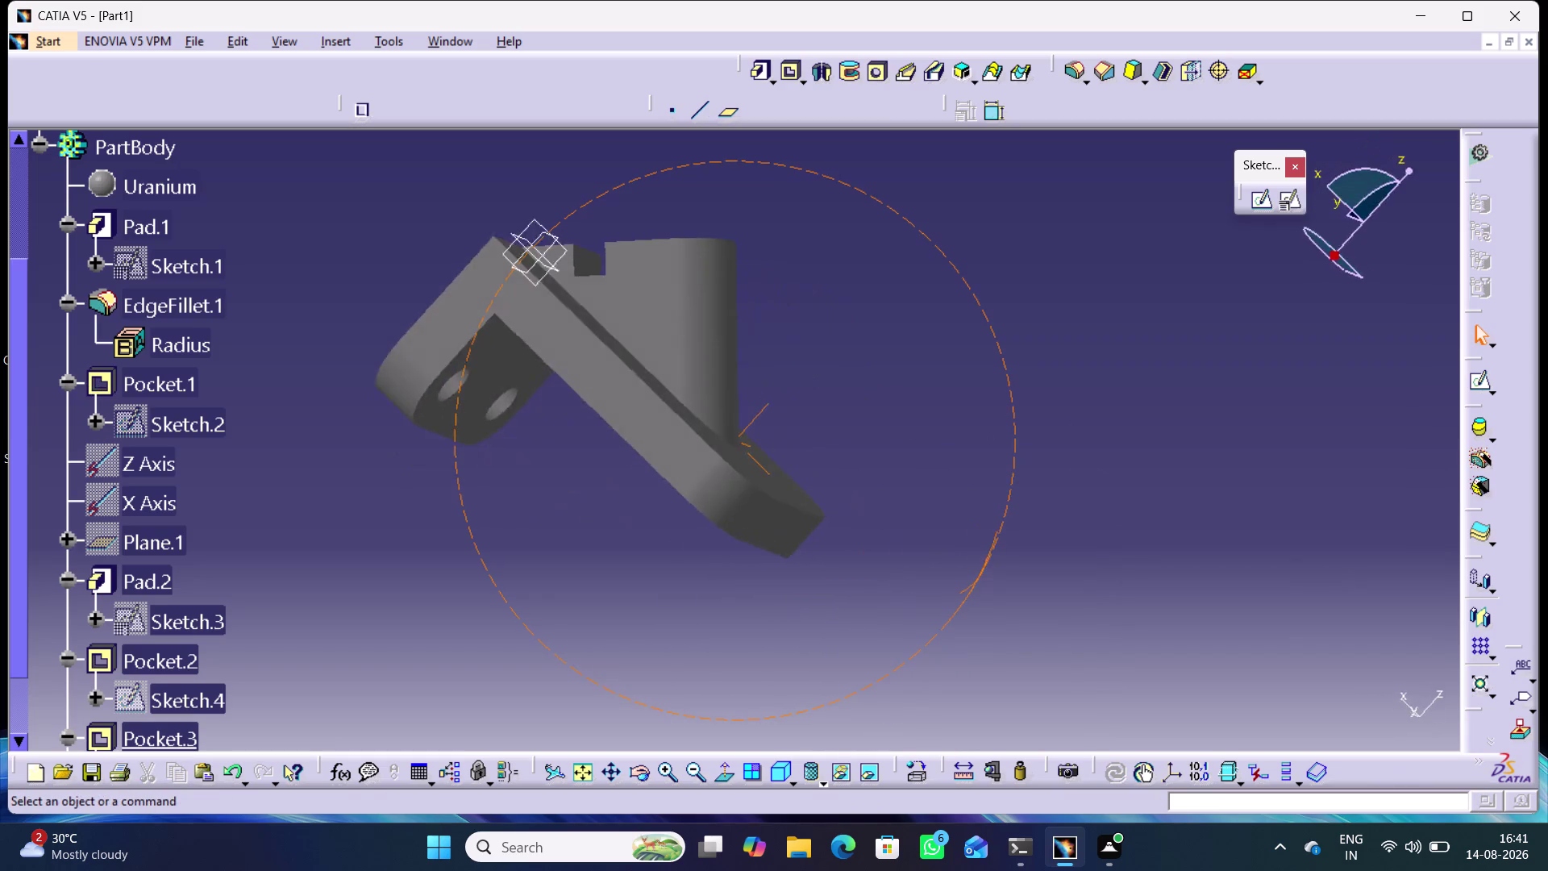
middle_drag(990, 585, 954, 525)
right_drag(990, 585, 1026, 389)
middle_drag(499, 594, 911, 704)
right_drag(499, 595, 911, 704)
click(935, 513)
click(778, 441)
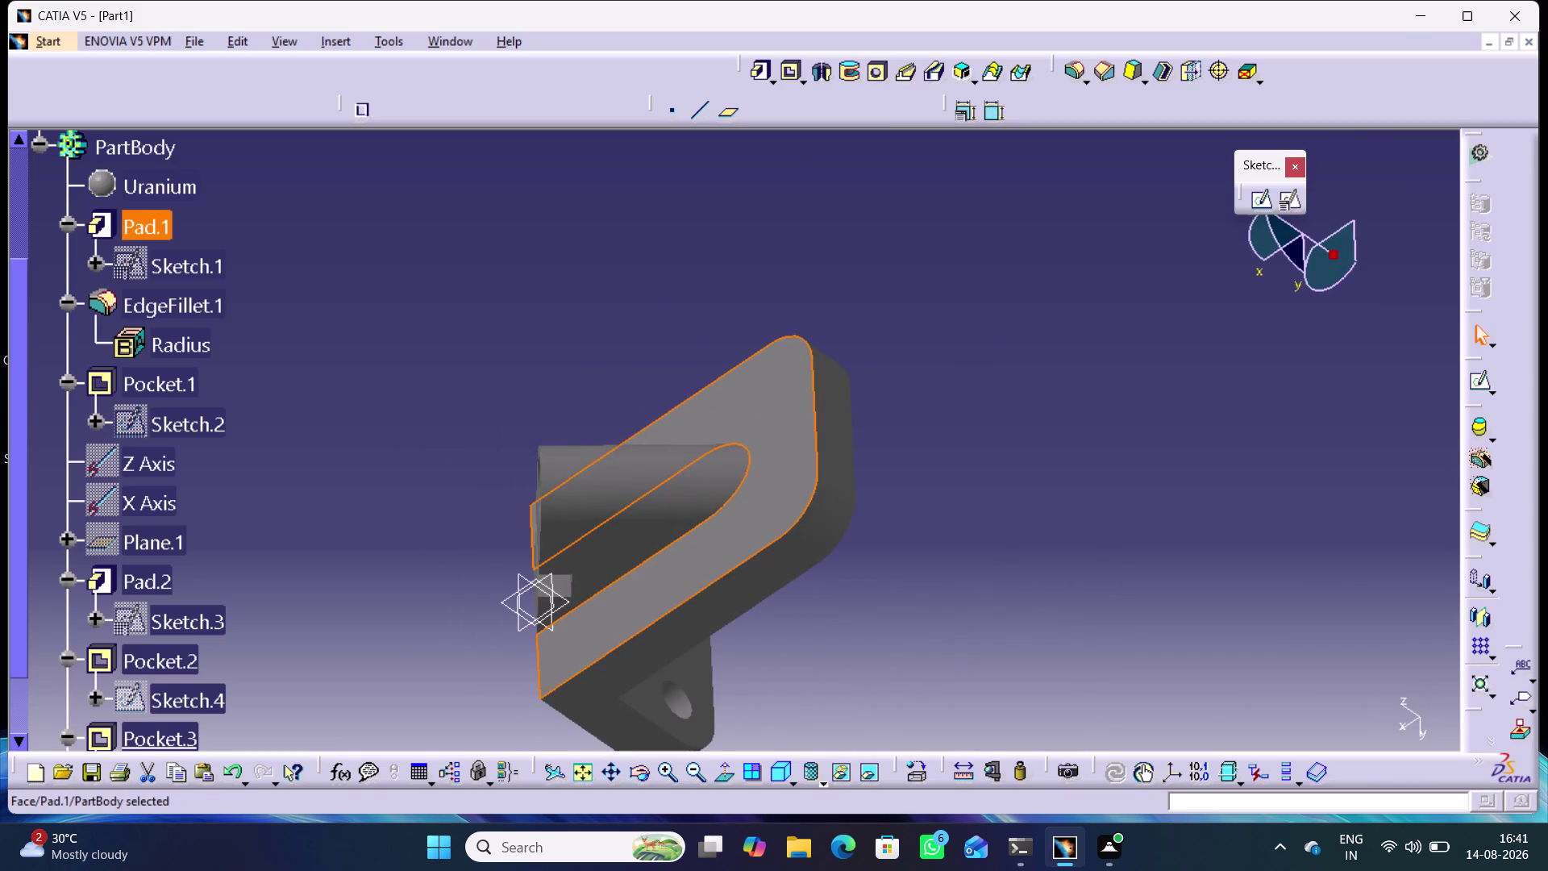
Start a sketch on the pad face and draw upper and lower circles.
click(1262, 195)
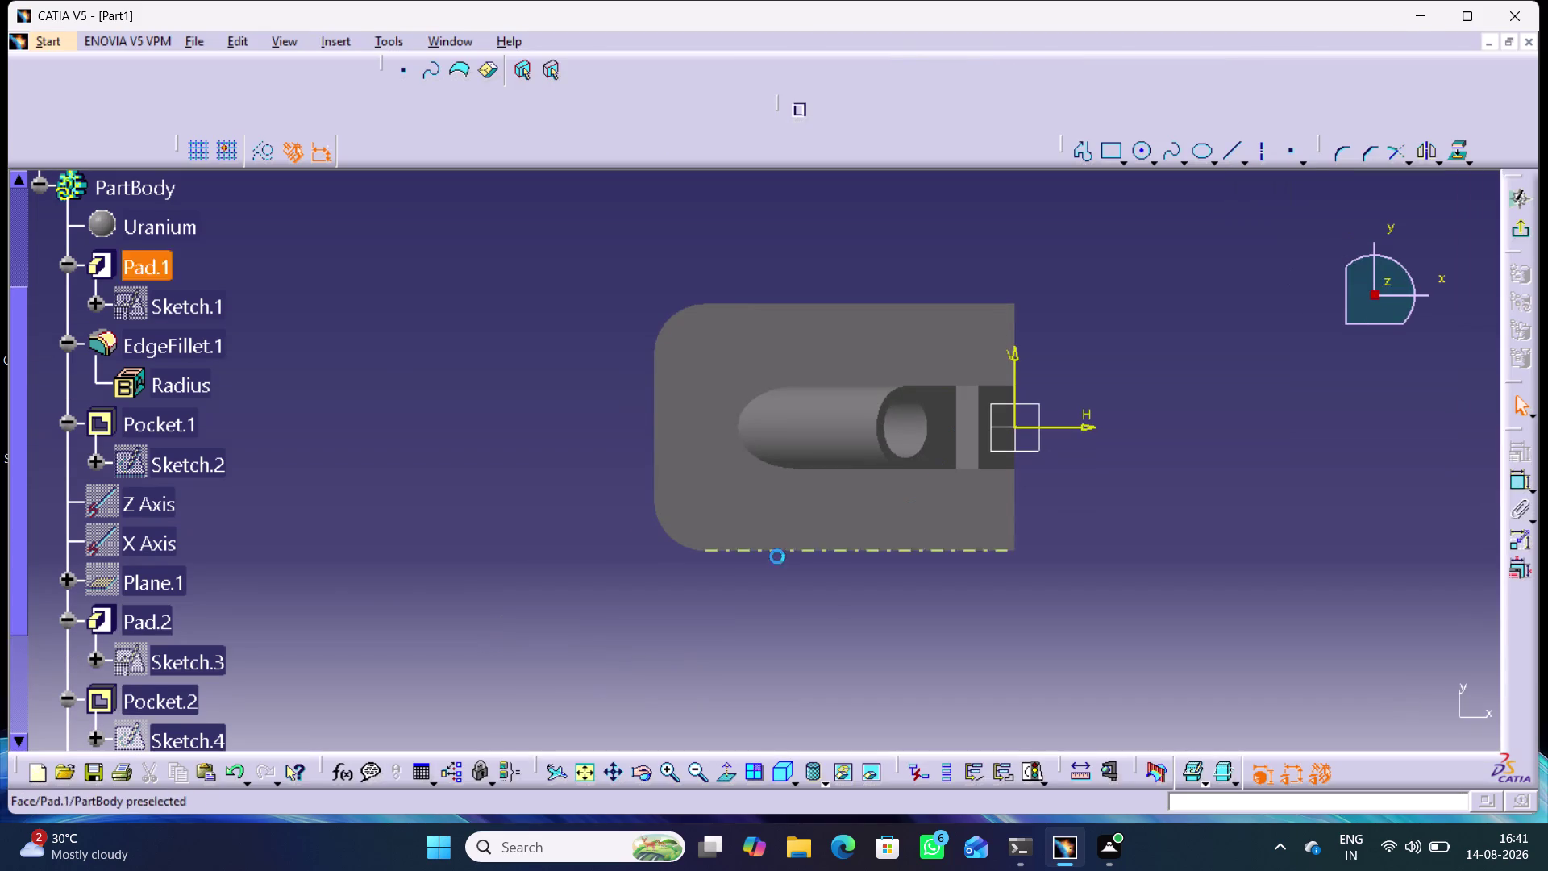
click(40, 189)
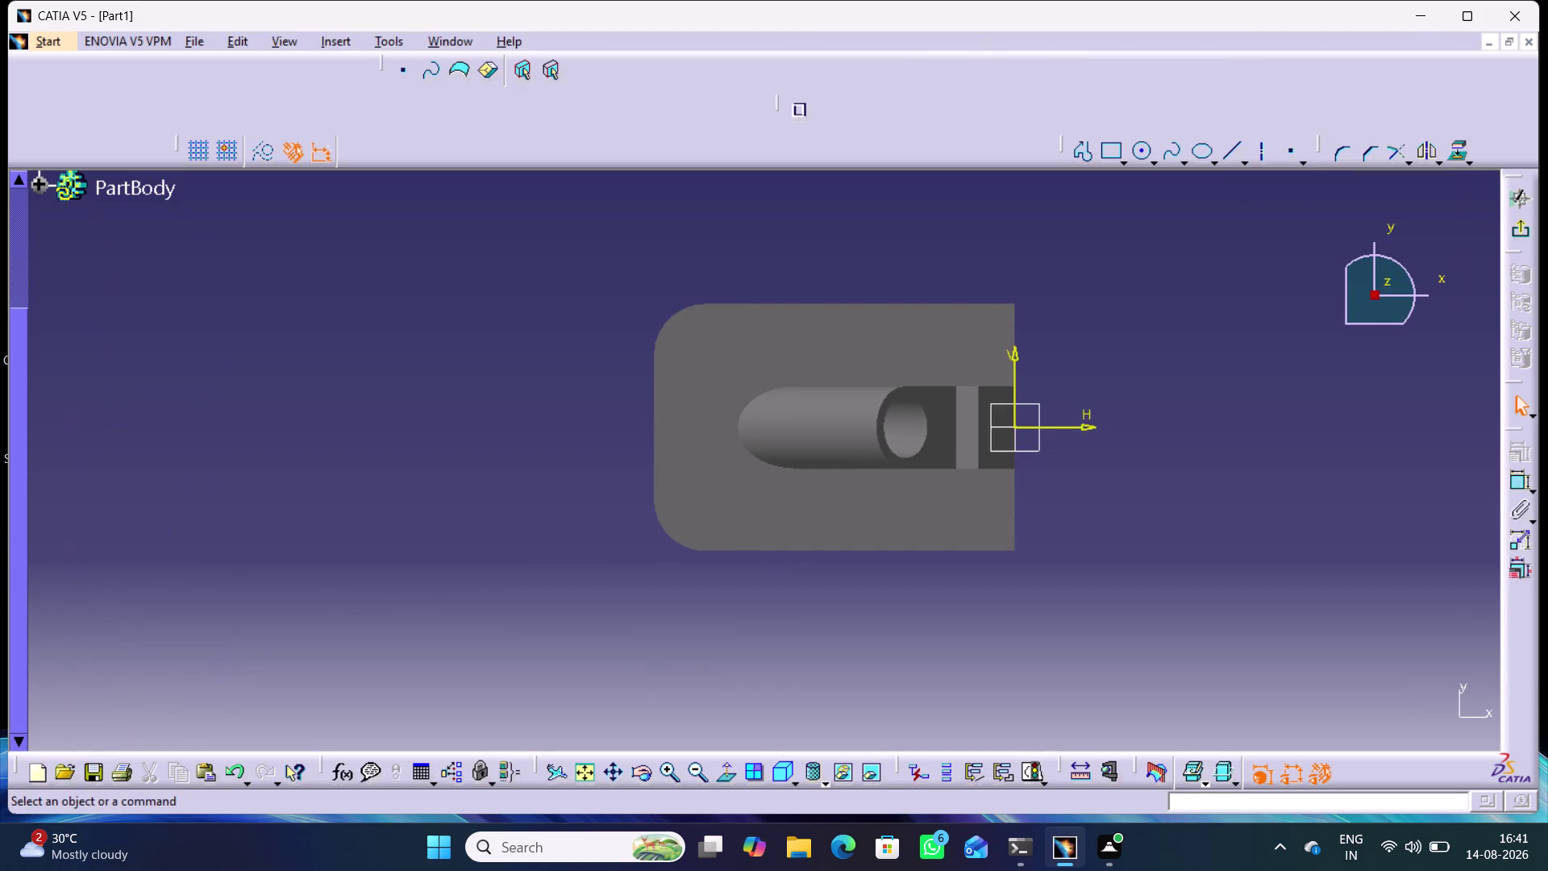
click(1144, 150)
click(696, 344)
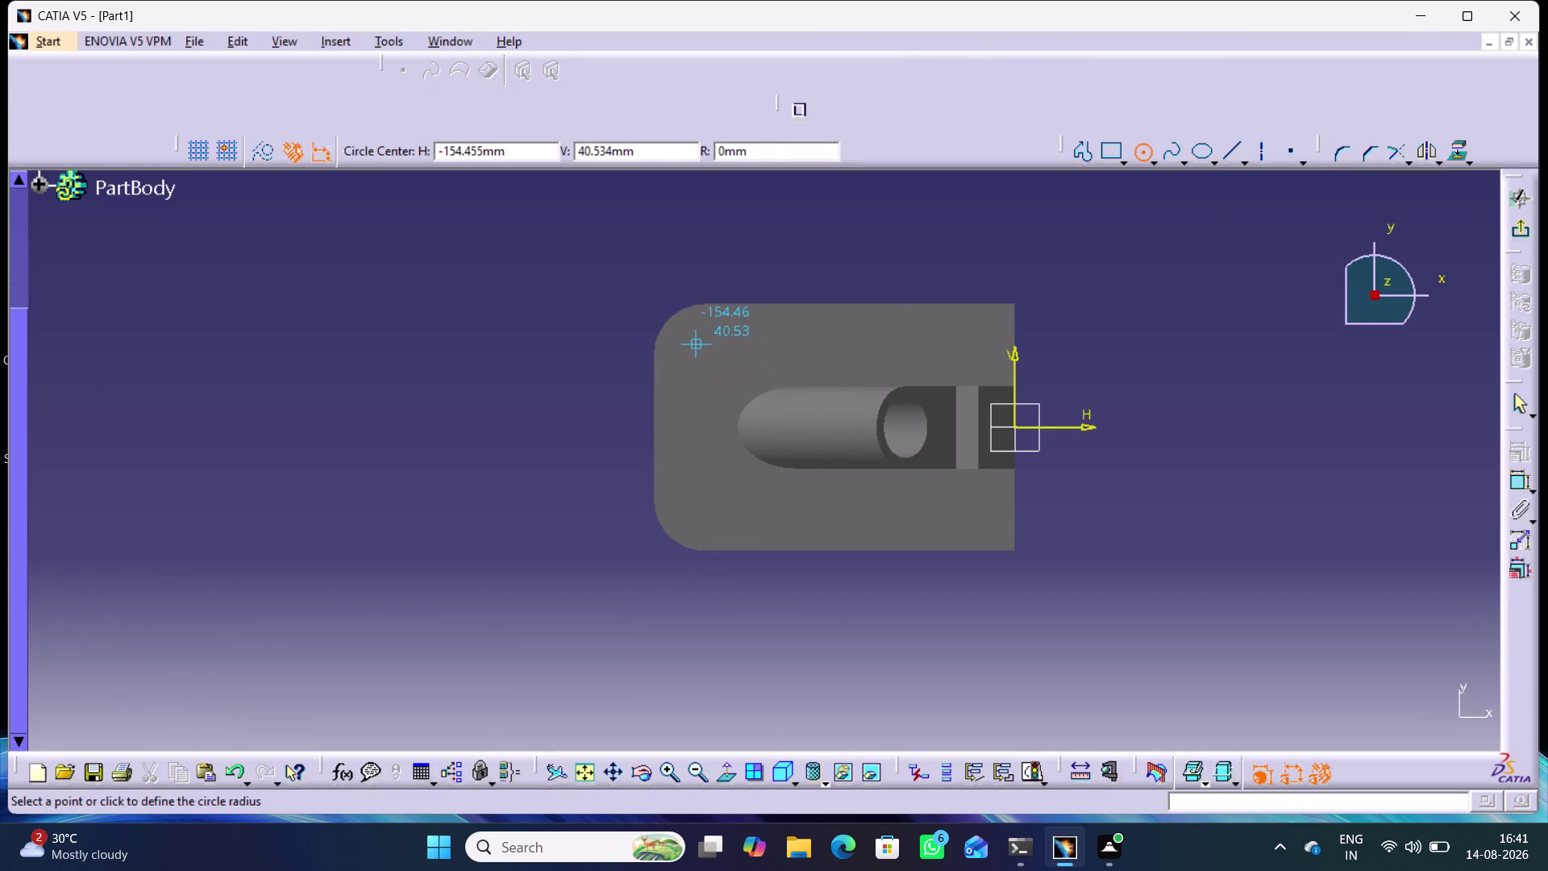
click(710, 360)
click(1140, 148)
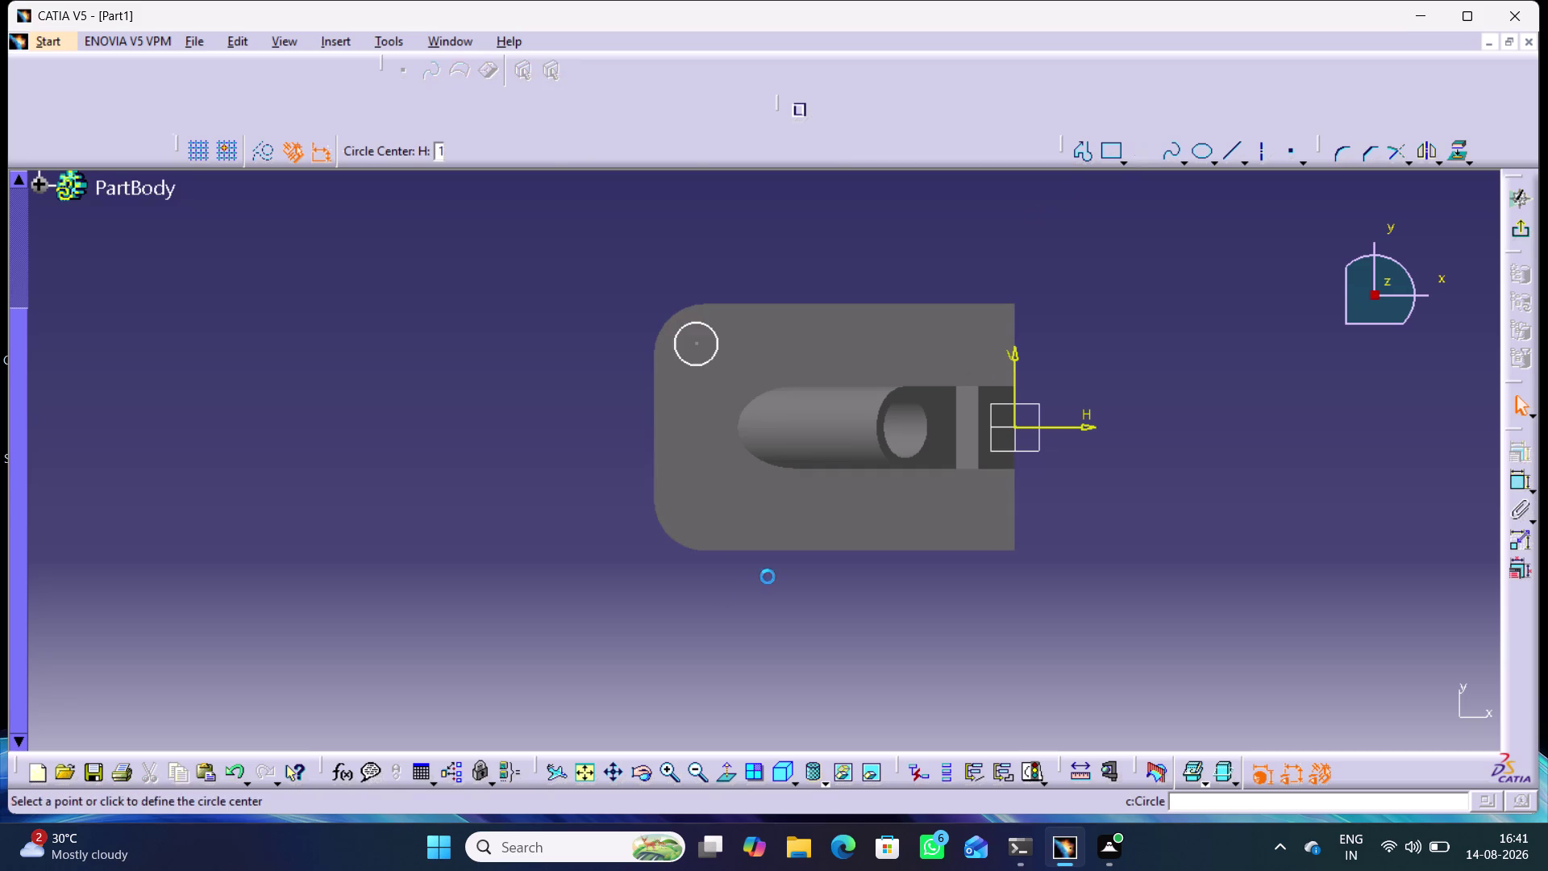
click(698, 501)
click(715, 522)
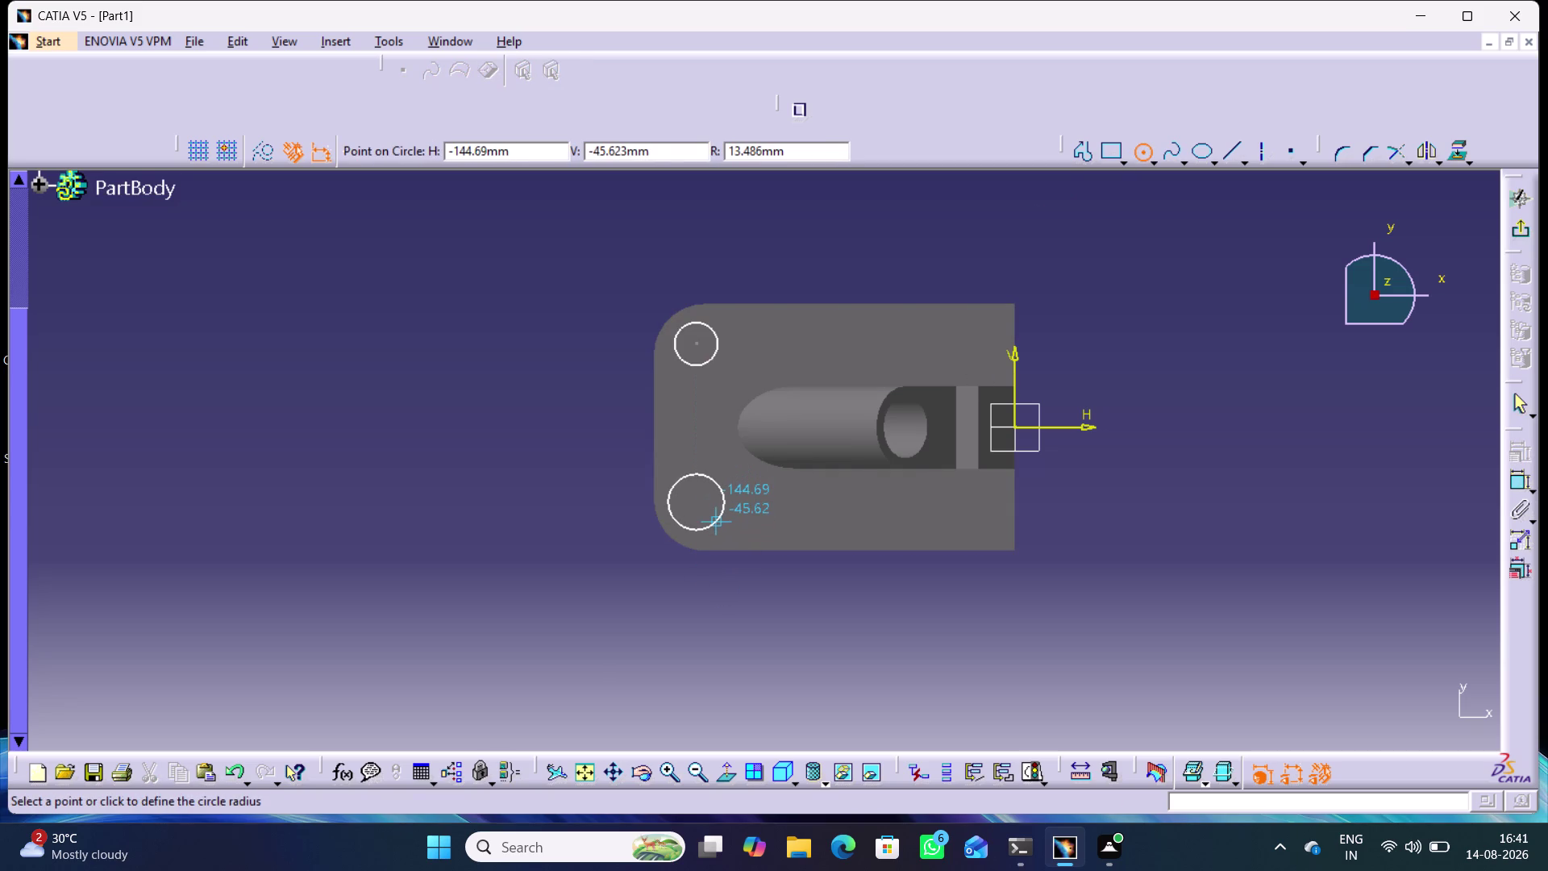
click(1240, 469)
click(1523, 482)
drag(1522, 483, 1513, 491)
Constrain the lower circle to a 20 mm diameter.
click(700, 533)
click(584, 527)
double_click(596, 524)
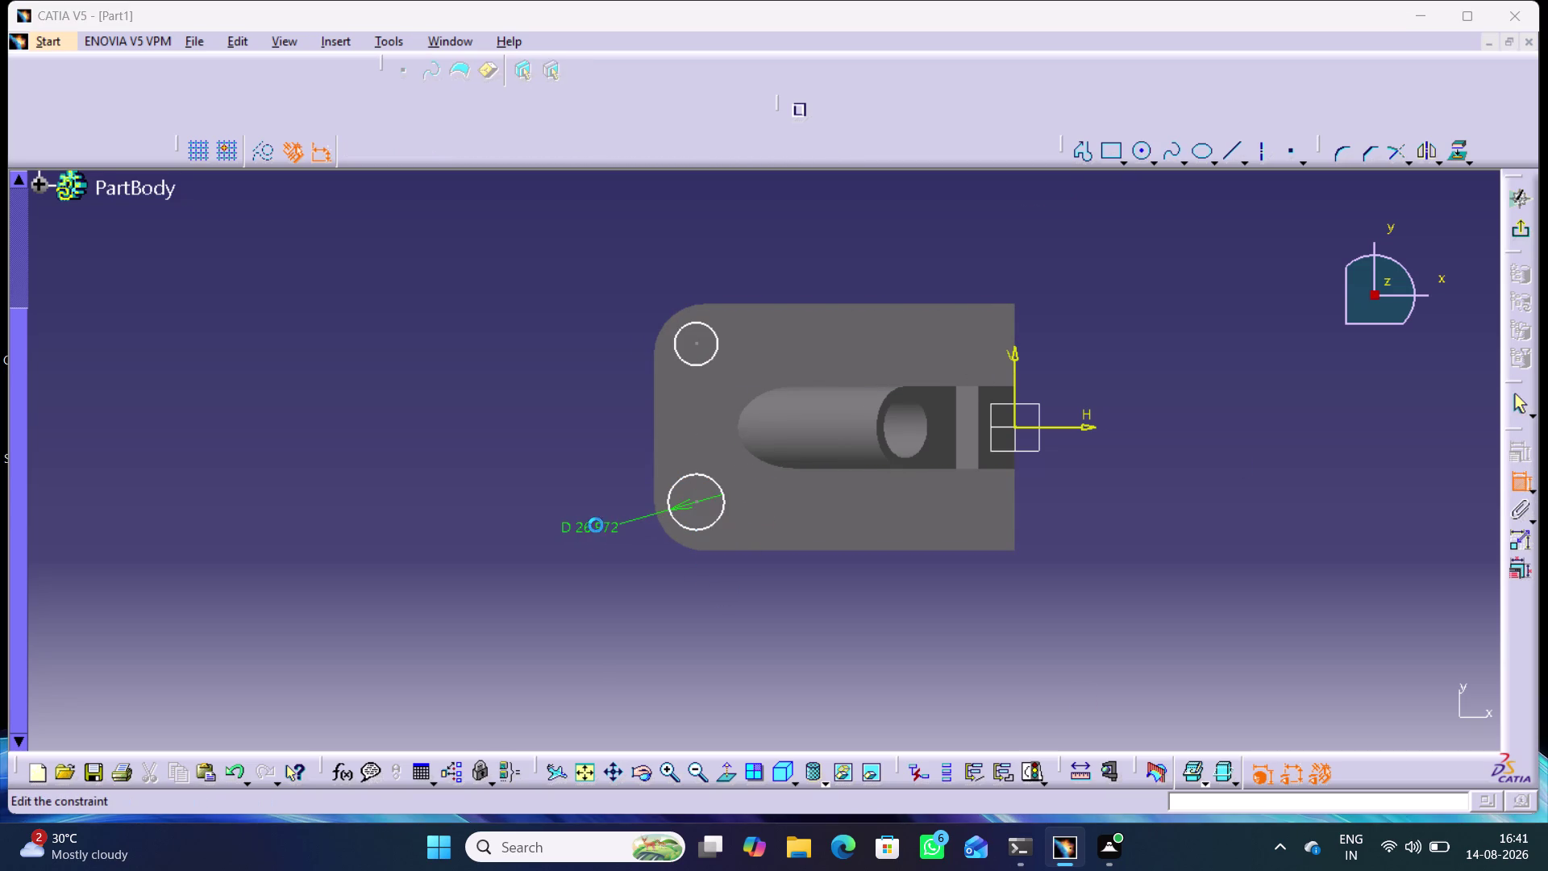
text(2)
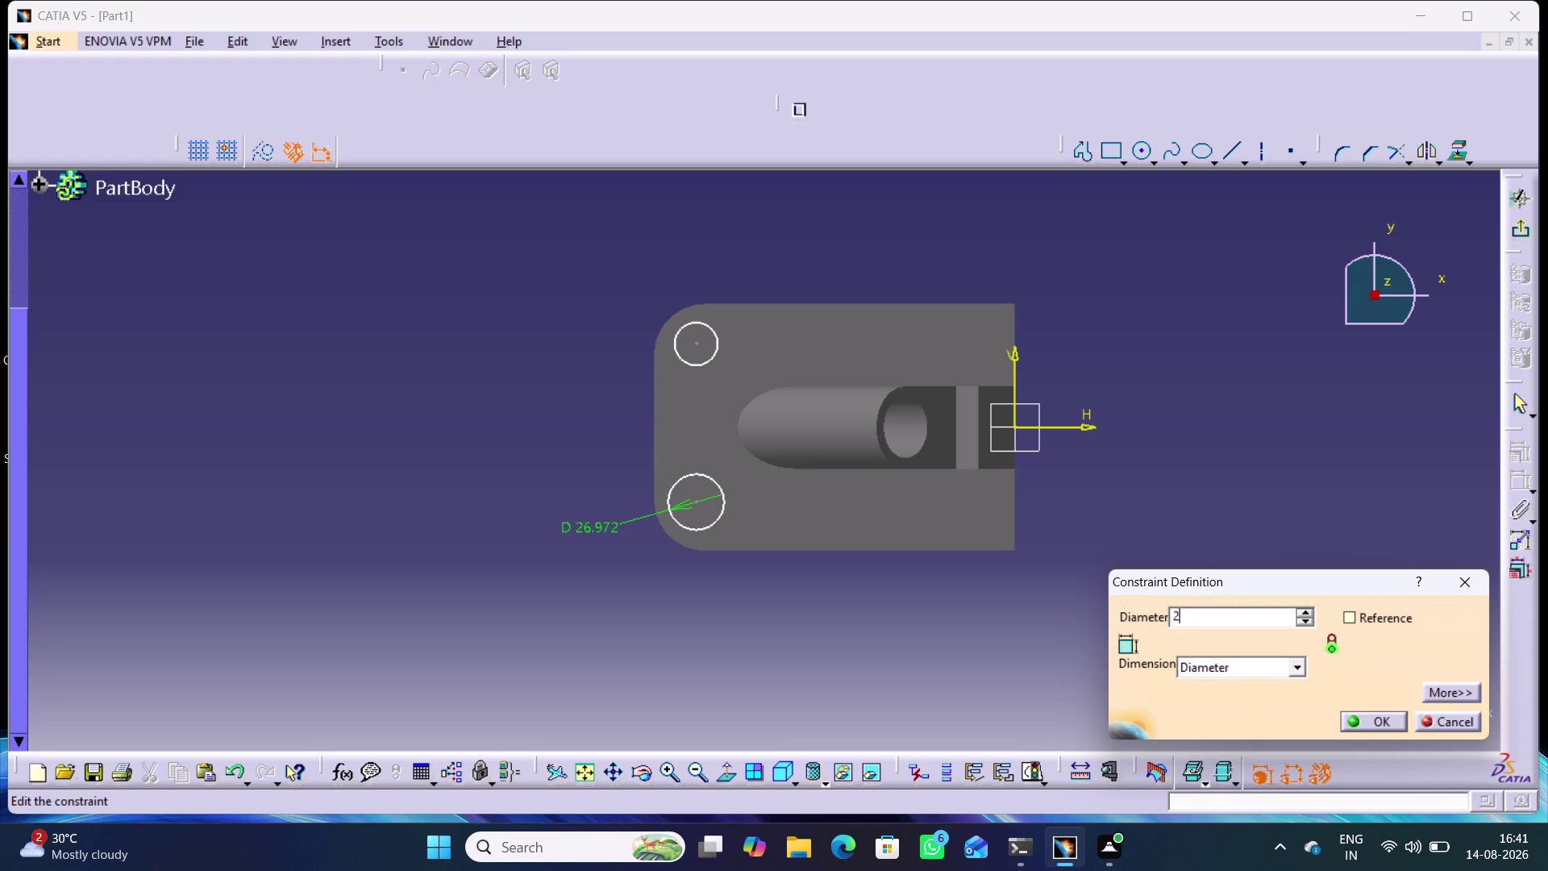
text(0)
key(Return)
click(599, 424)
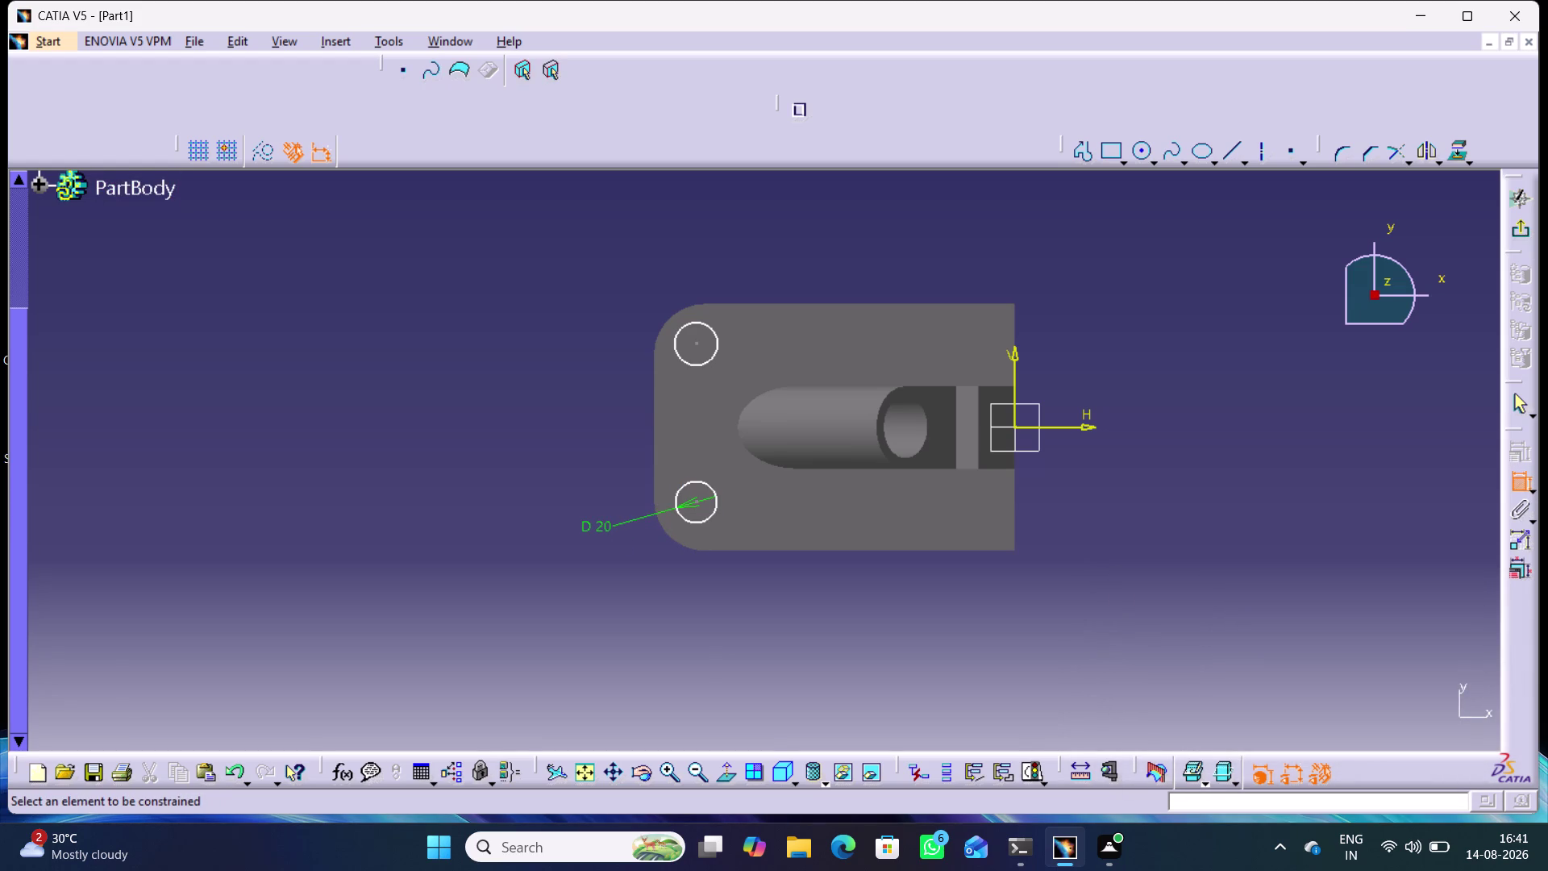
Start another circle dimension, then bring up the part's formulas list.
click(698, 523)
click(677, 550)
right_click(568, 625)
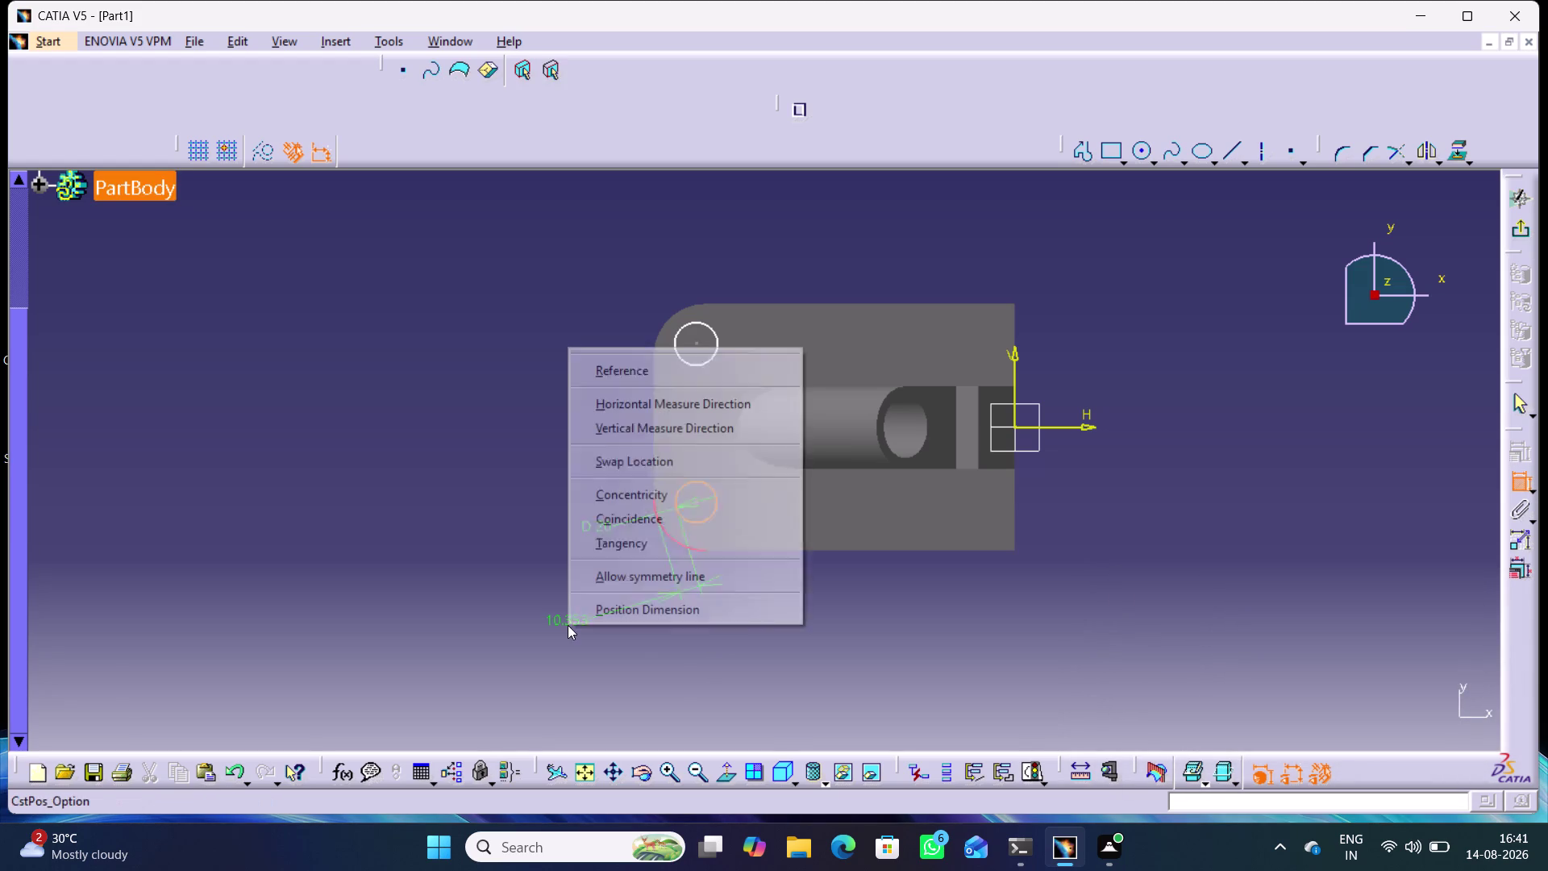
click(630, 492)
click(780, 627)
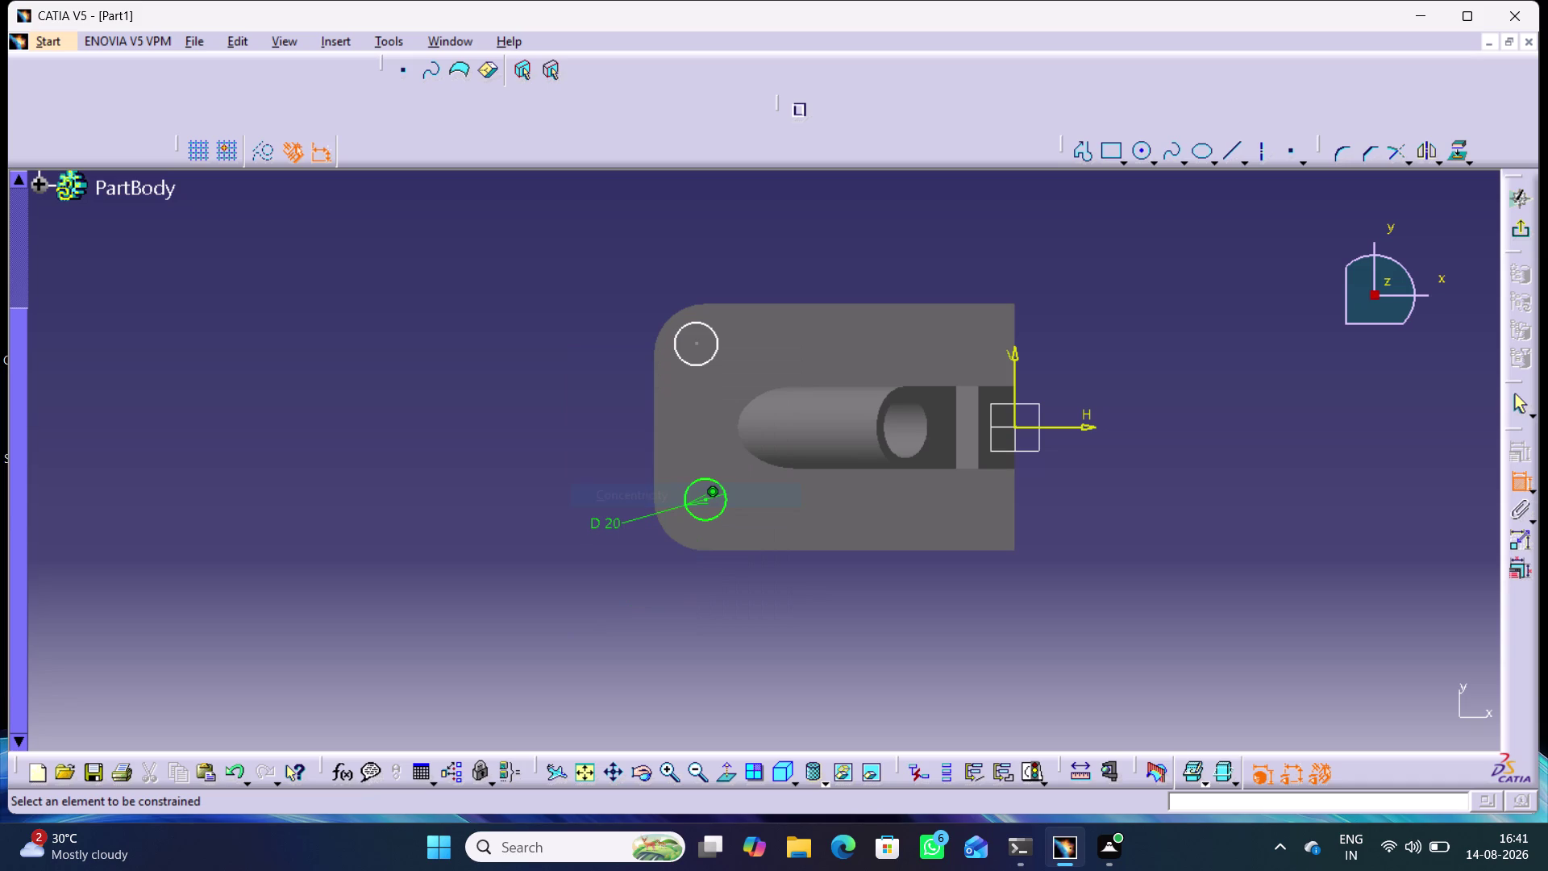
click(347, 769)
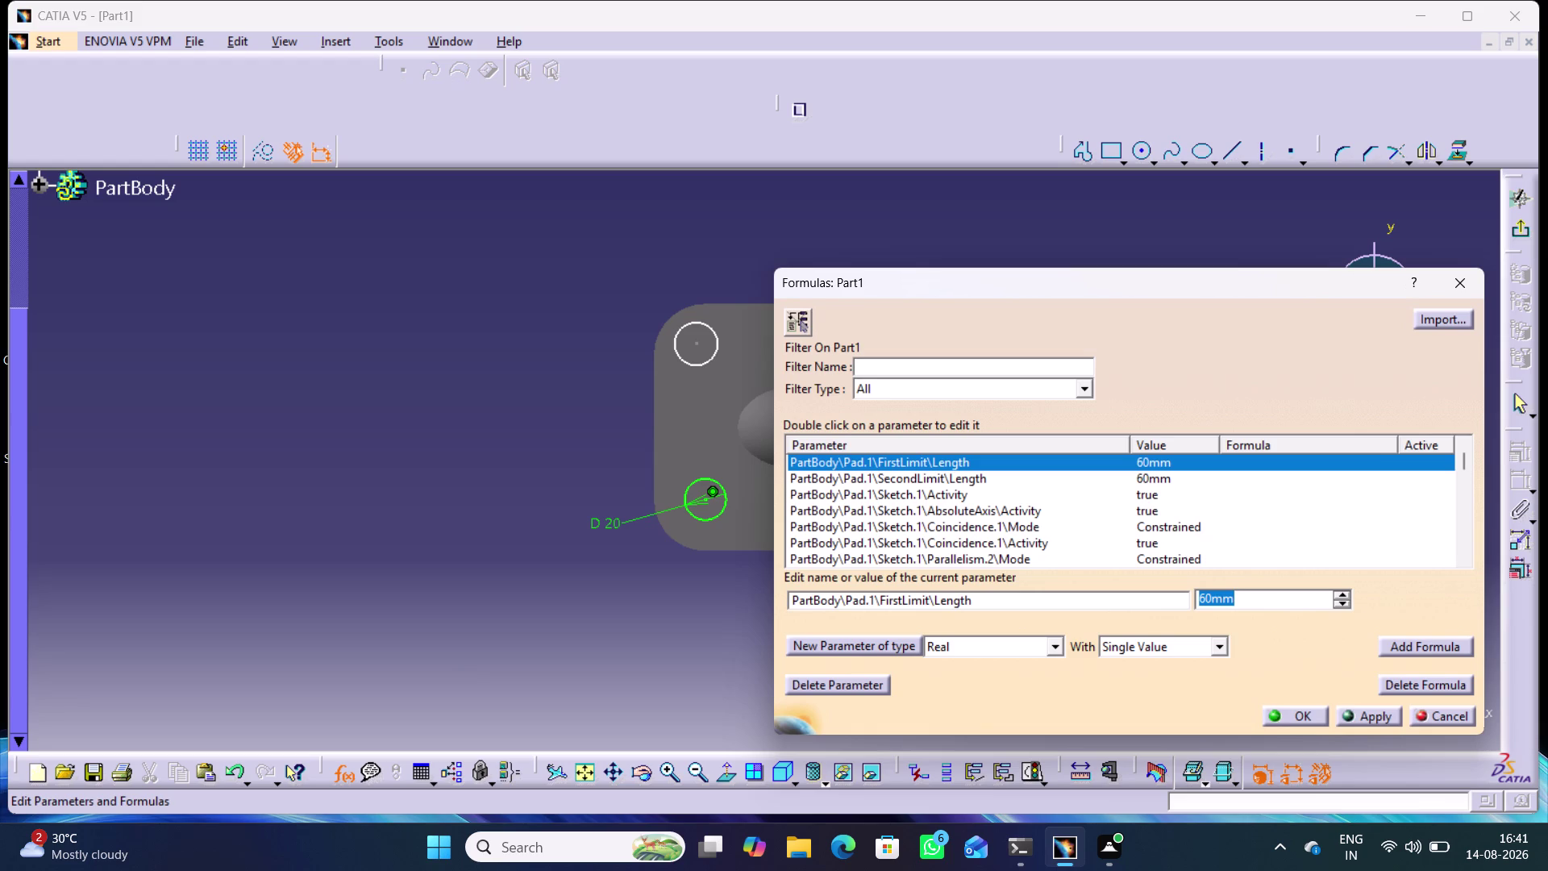
Filter the Formulas list by Circle.2 and Circle.1 to check their parameters, then close it.
click(978, 654)
click(973, 653)
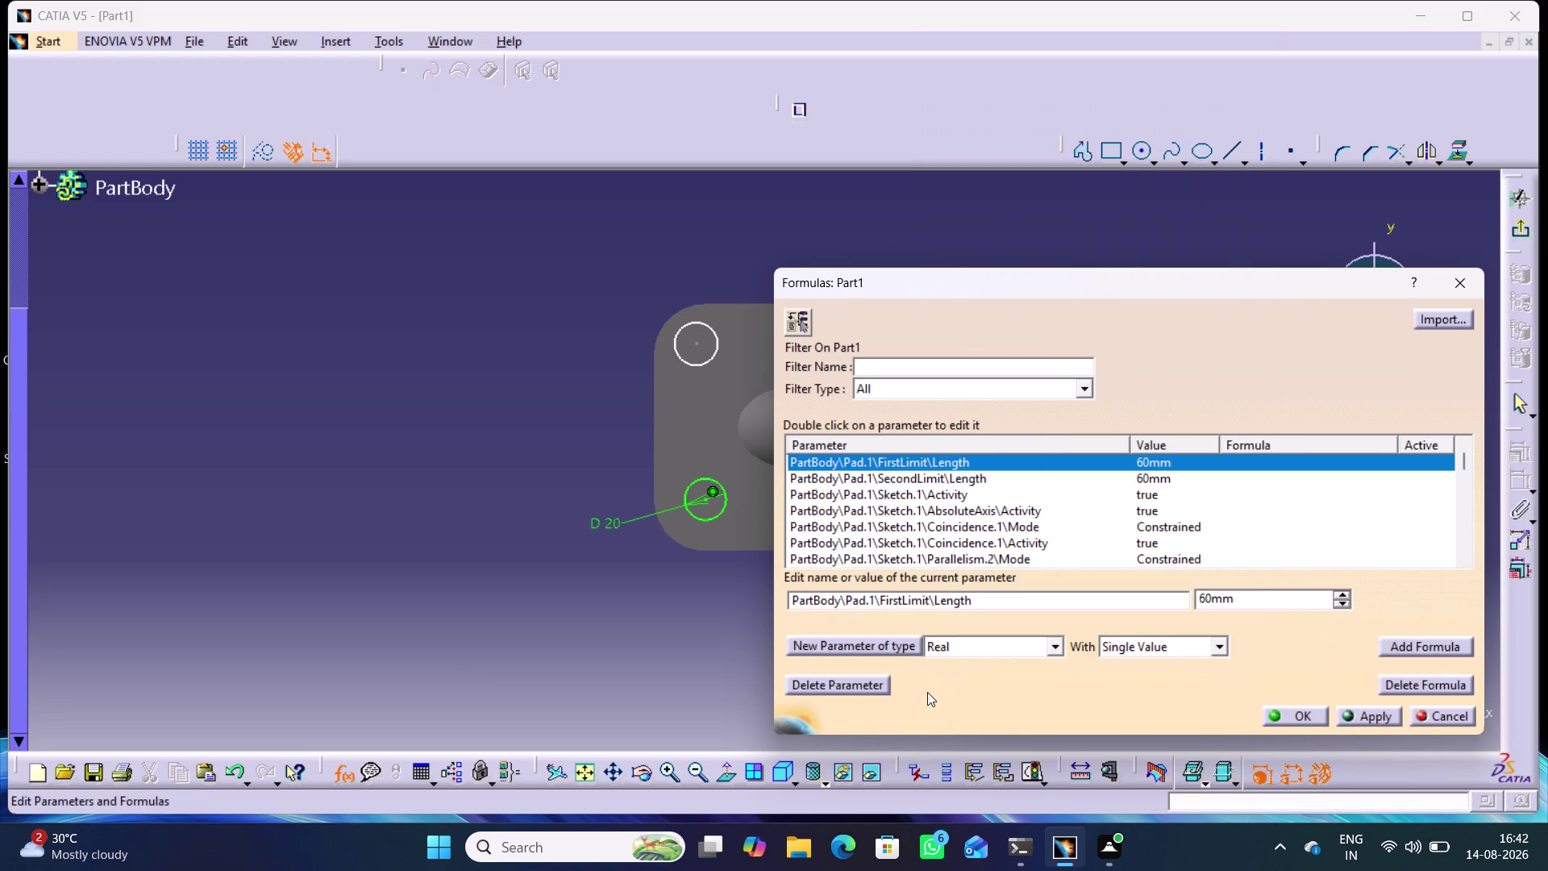
click(721, 509)
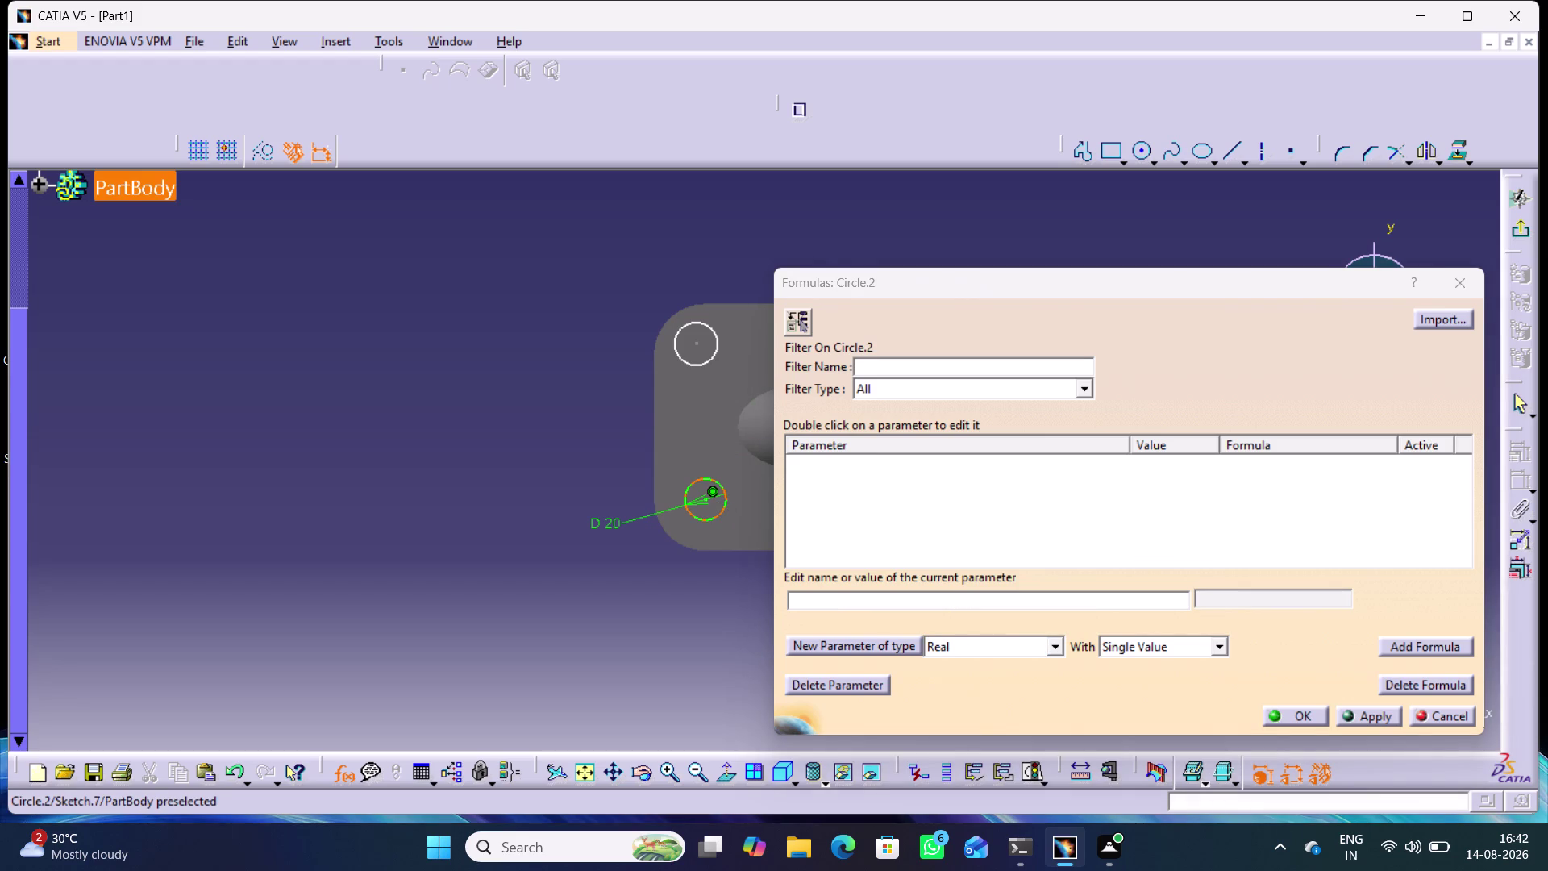
click(714, 355)
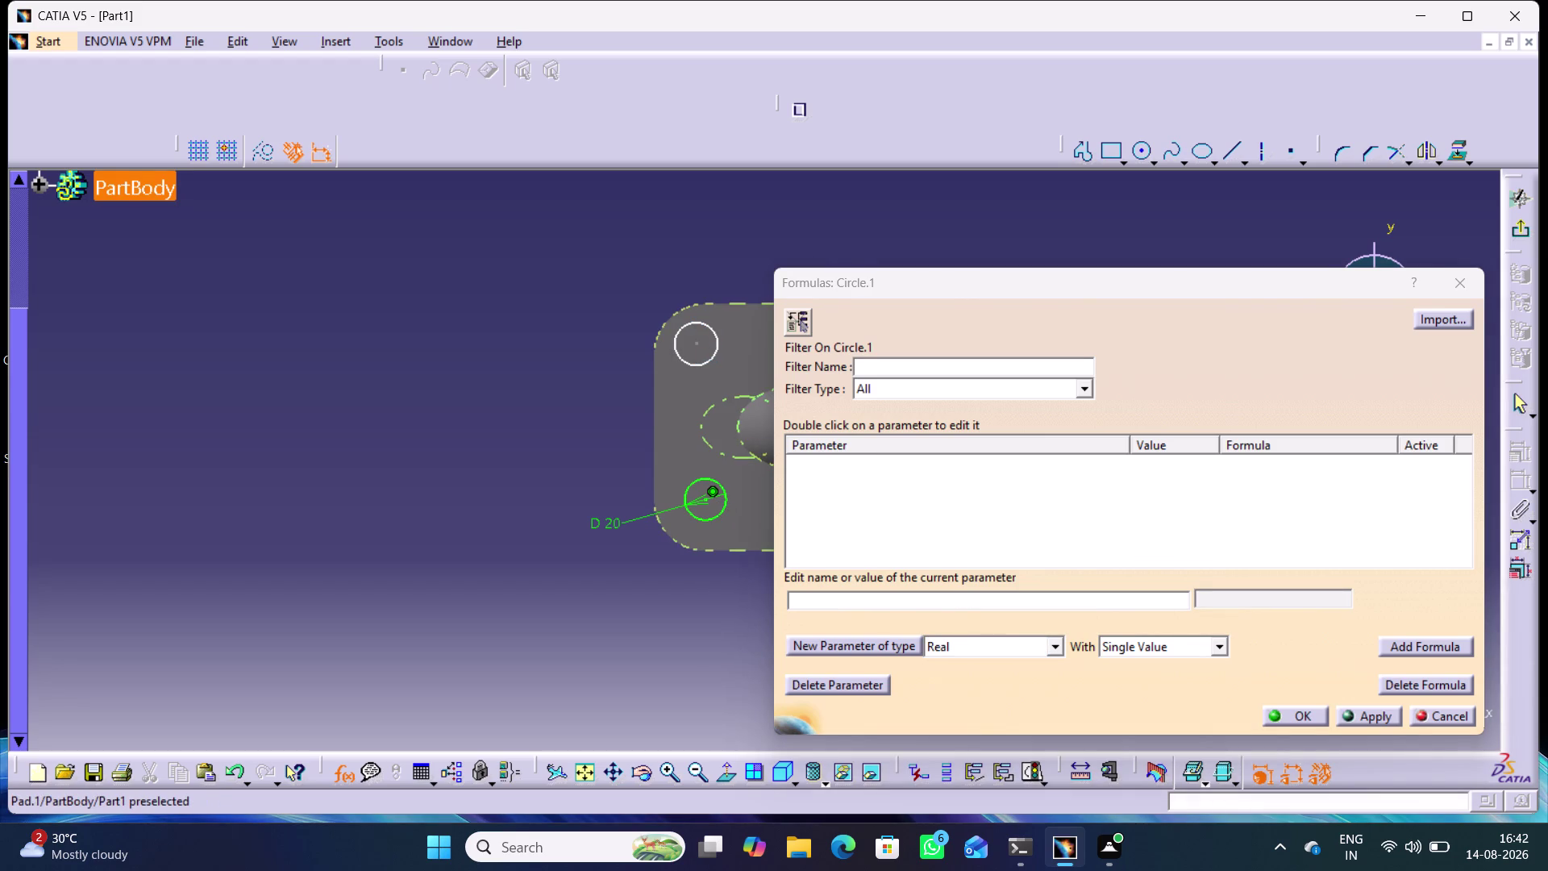
click(840, 596)
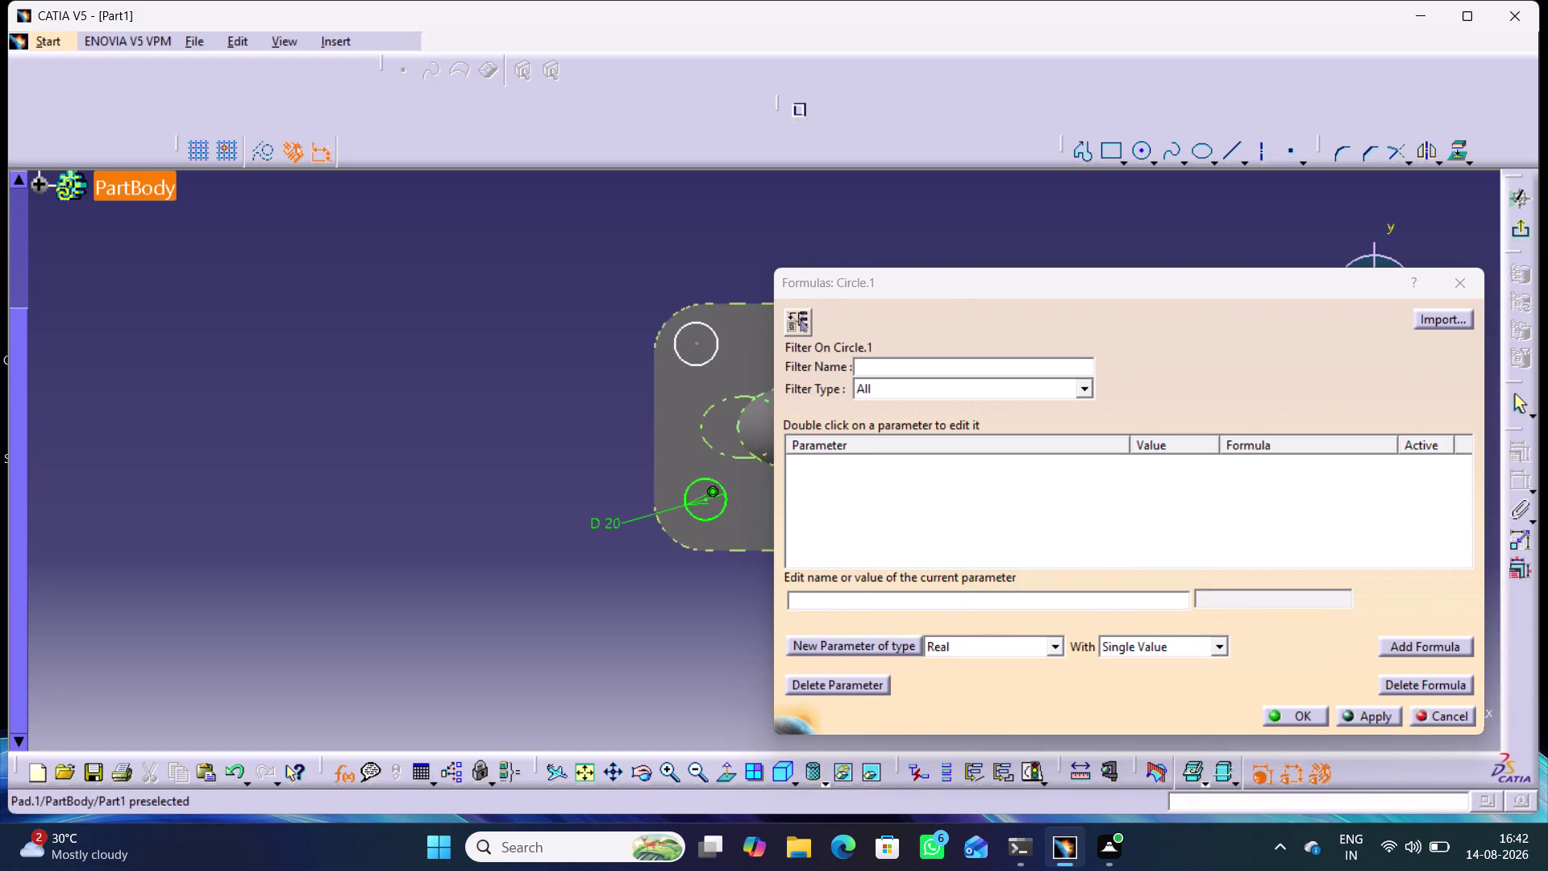
click(711, 362)
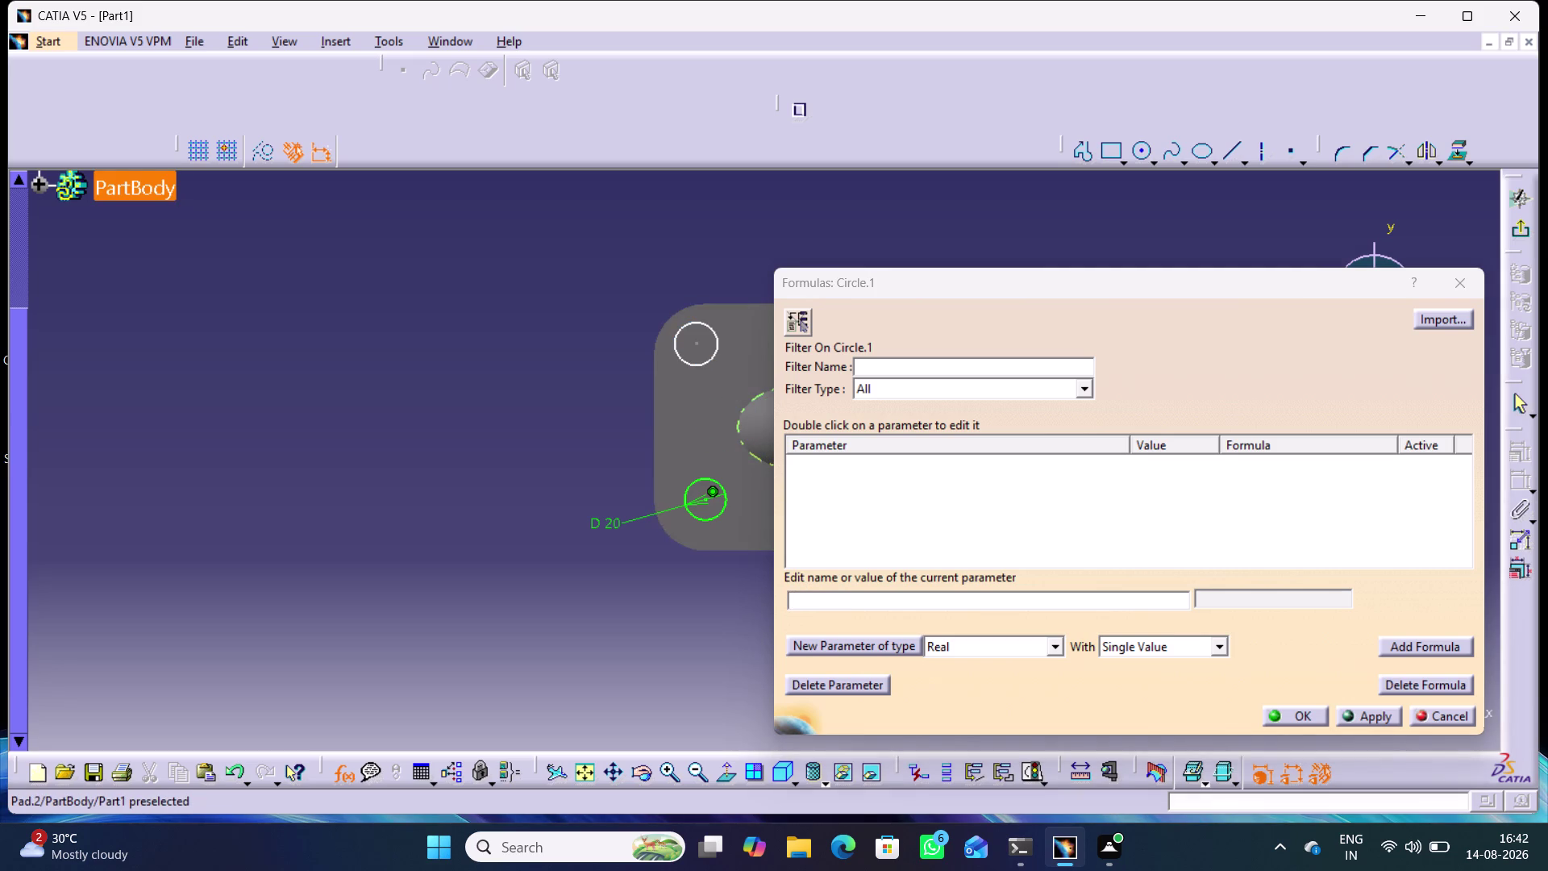
click(715, 353)
click(1229, 591)
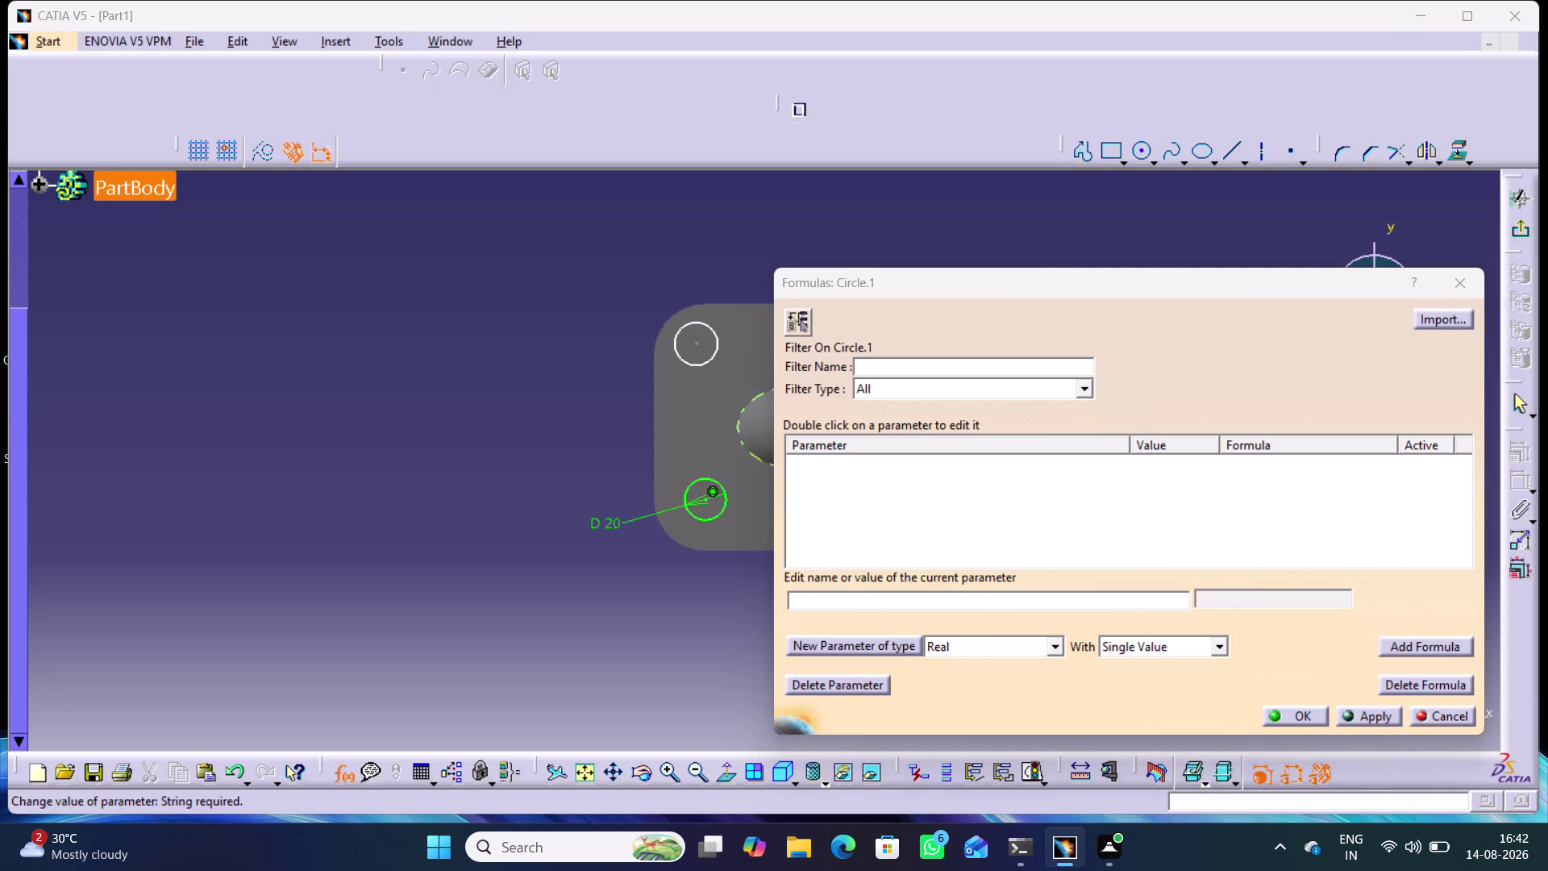
click(716, 355)
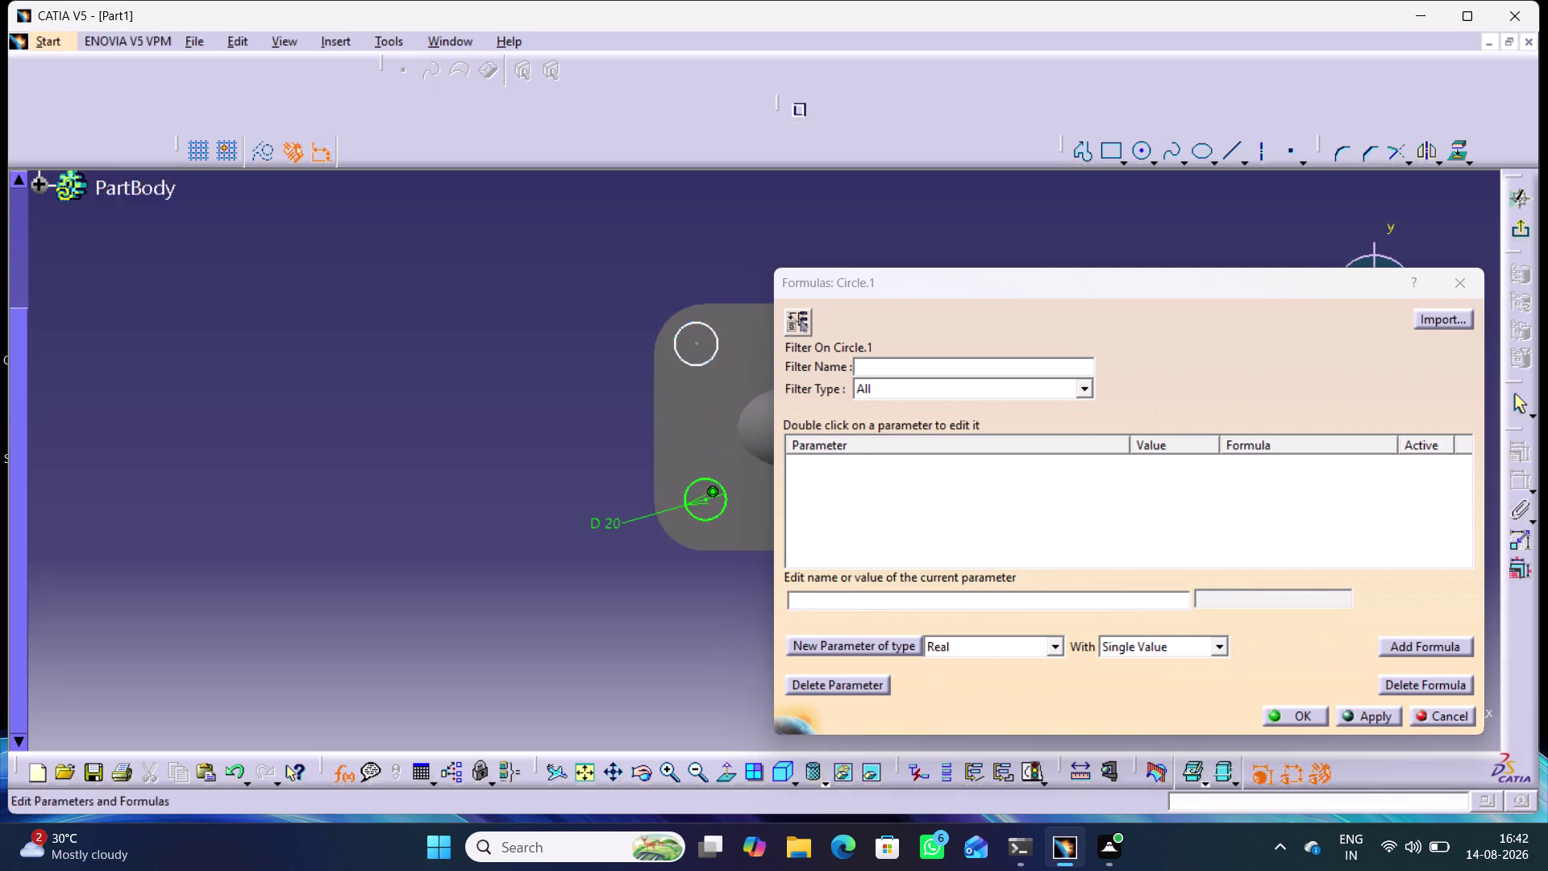
click(723, 502)
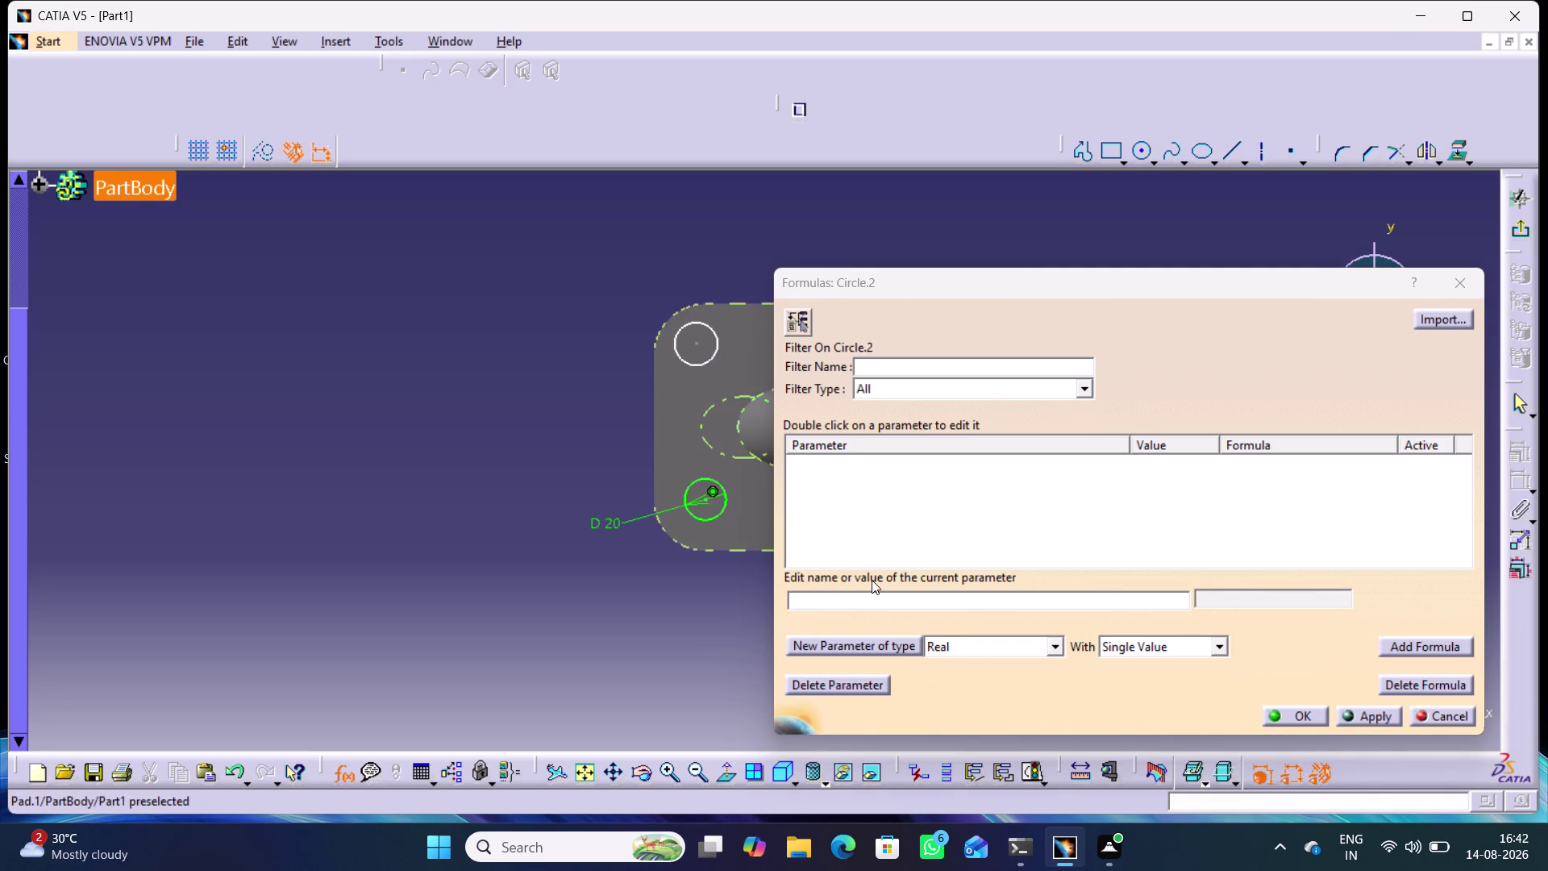
click(1364, 716)
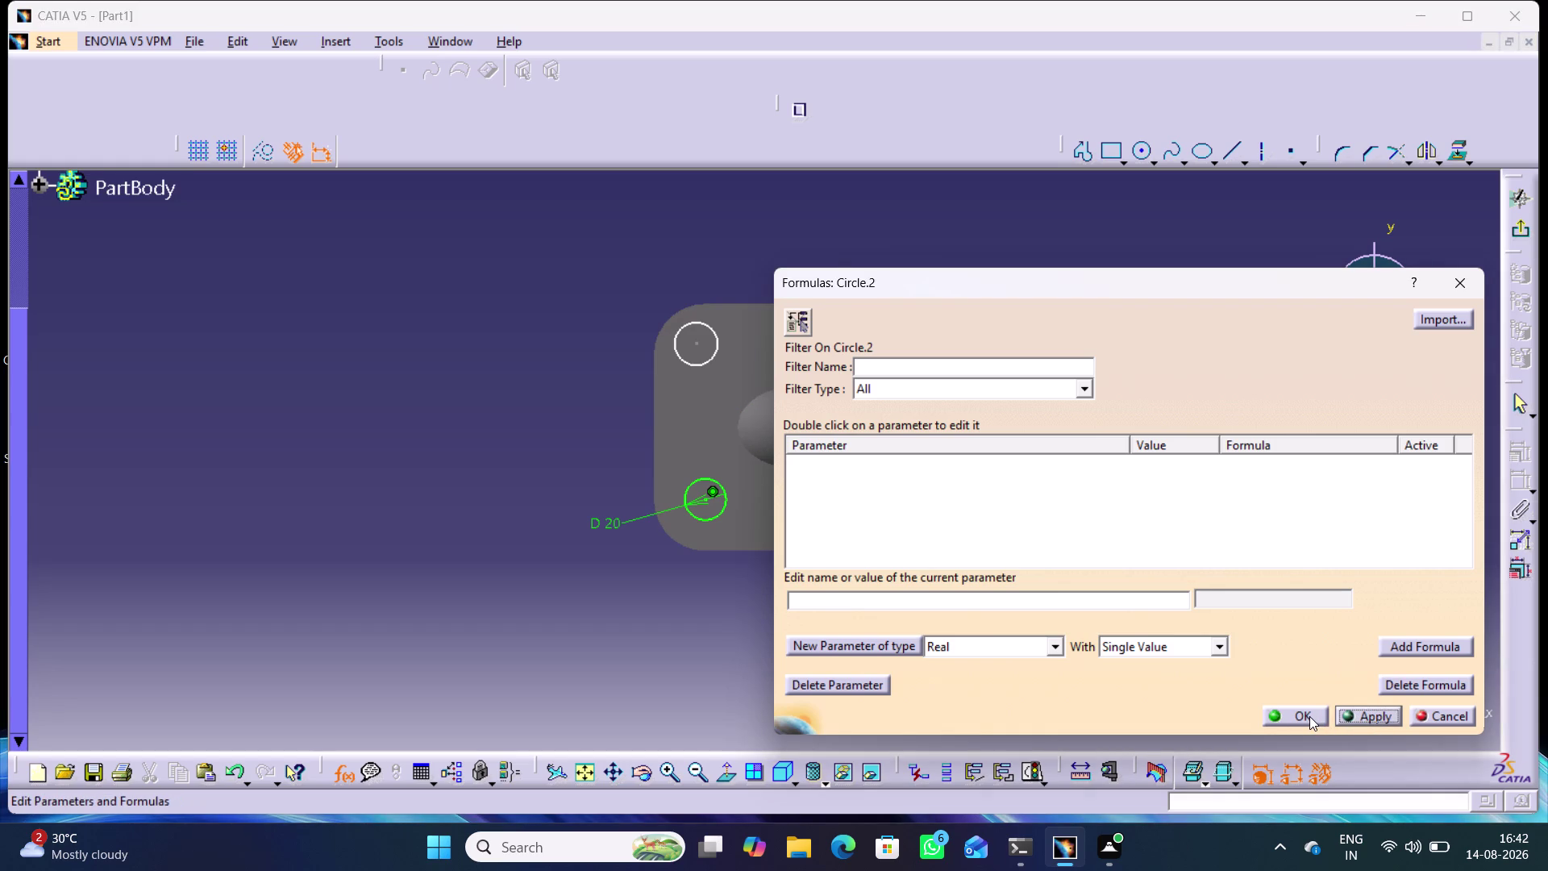
click(1465, 282)
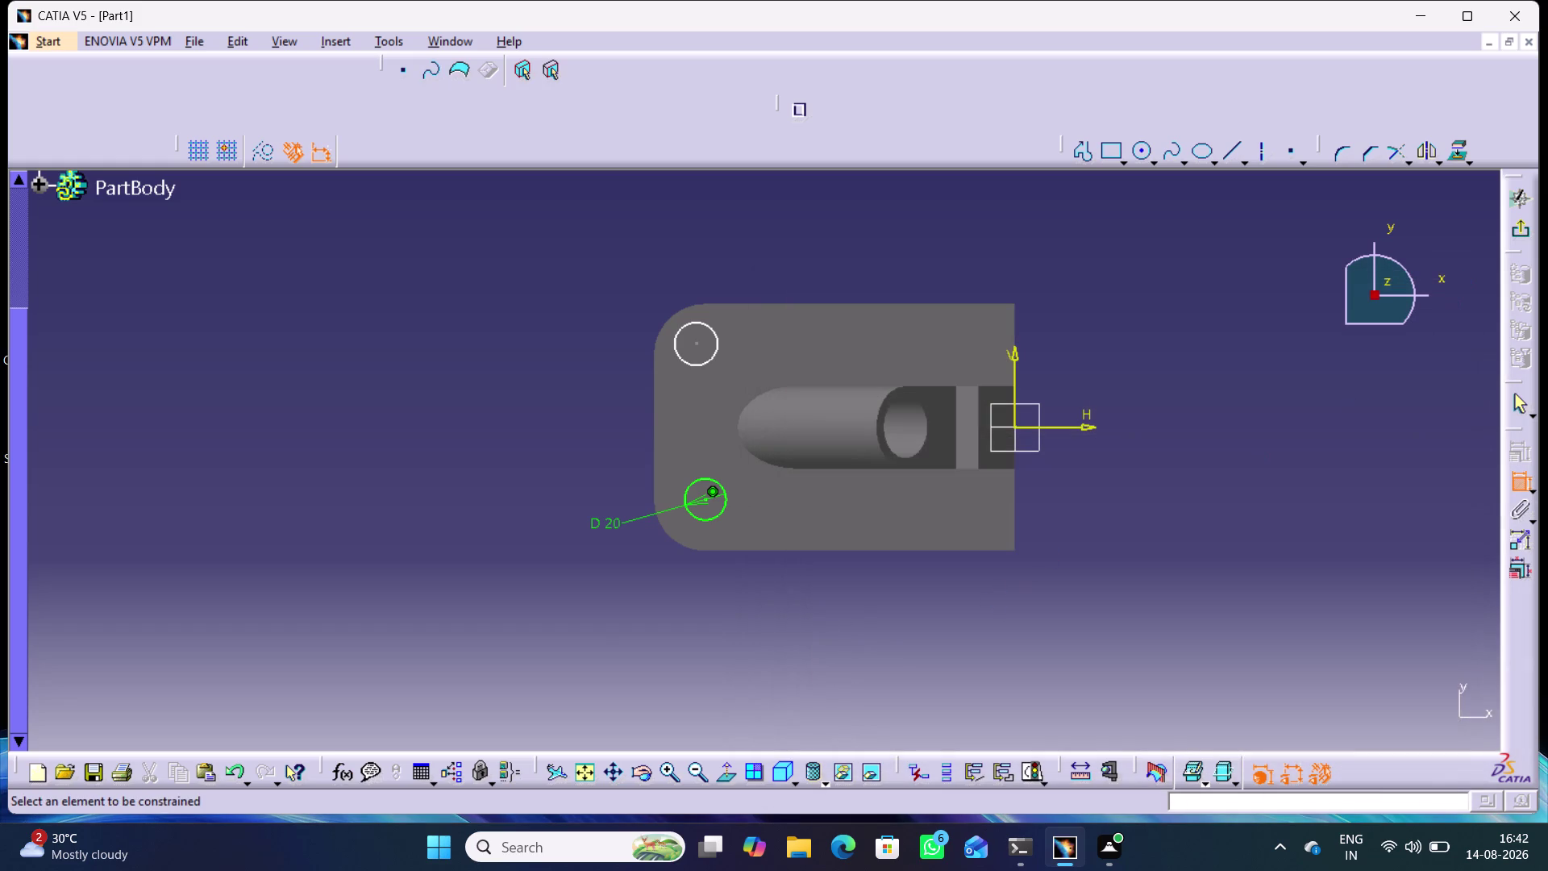
Set the upper circle's diameter dimension to 20 mm.
click(970, 613)
drag(716, 356, 703, 435)
click(641, 293)
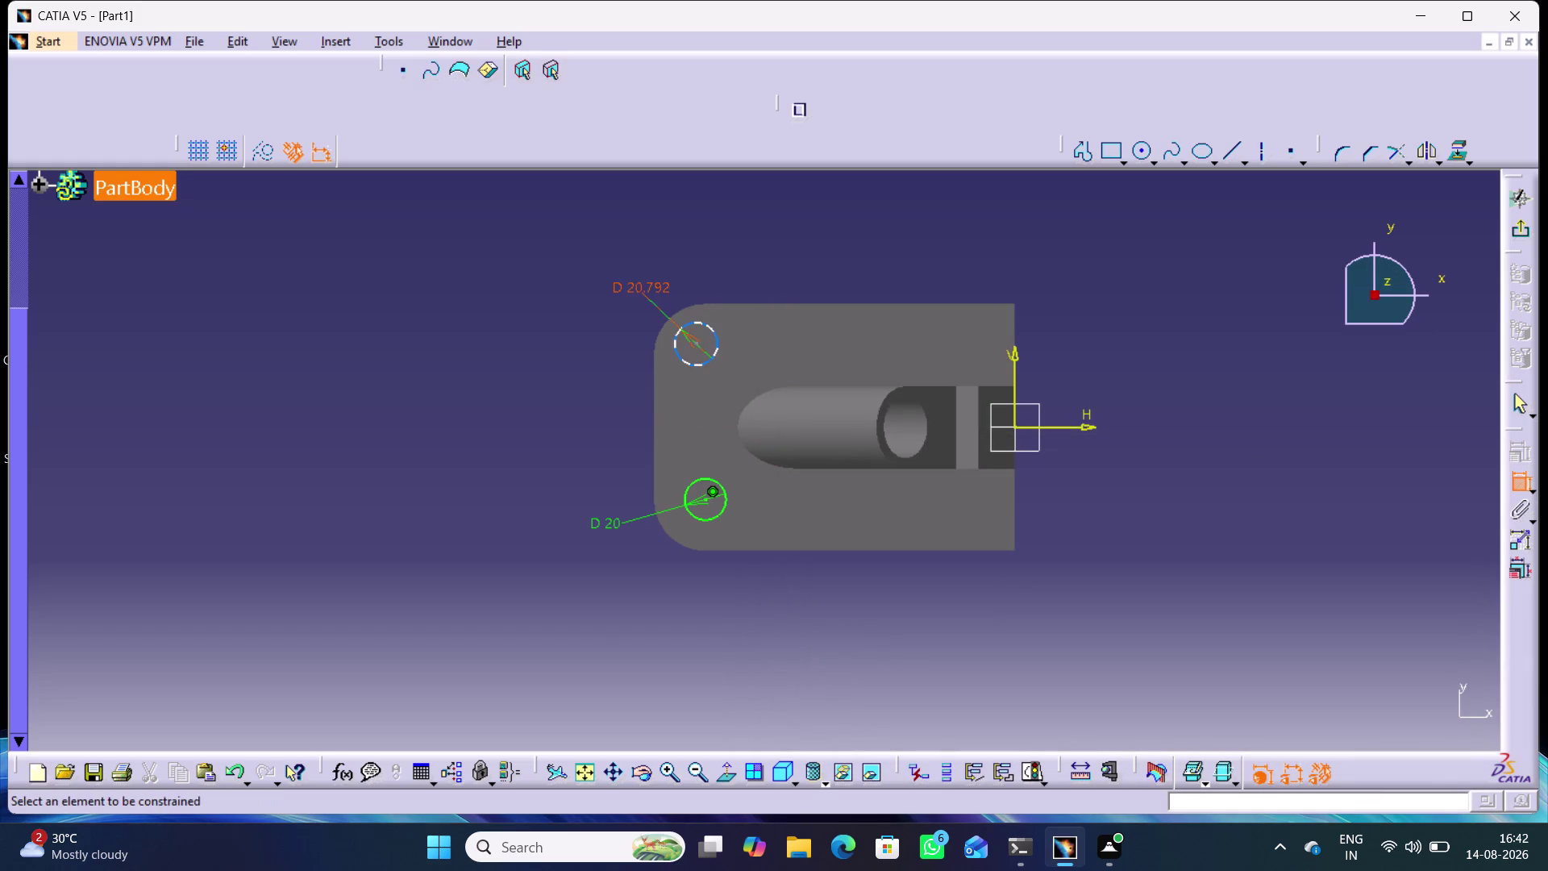
double_click(638, 285)
text(20)
key(Return)
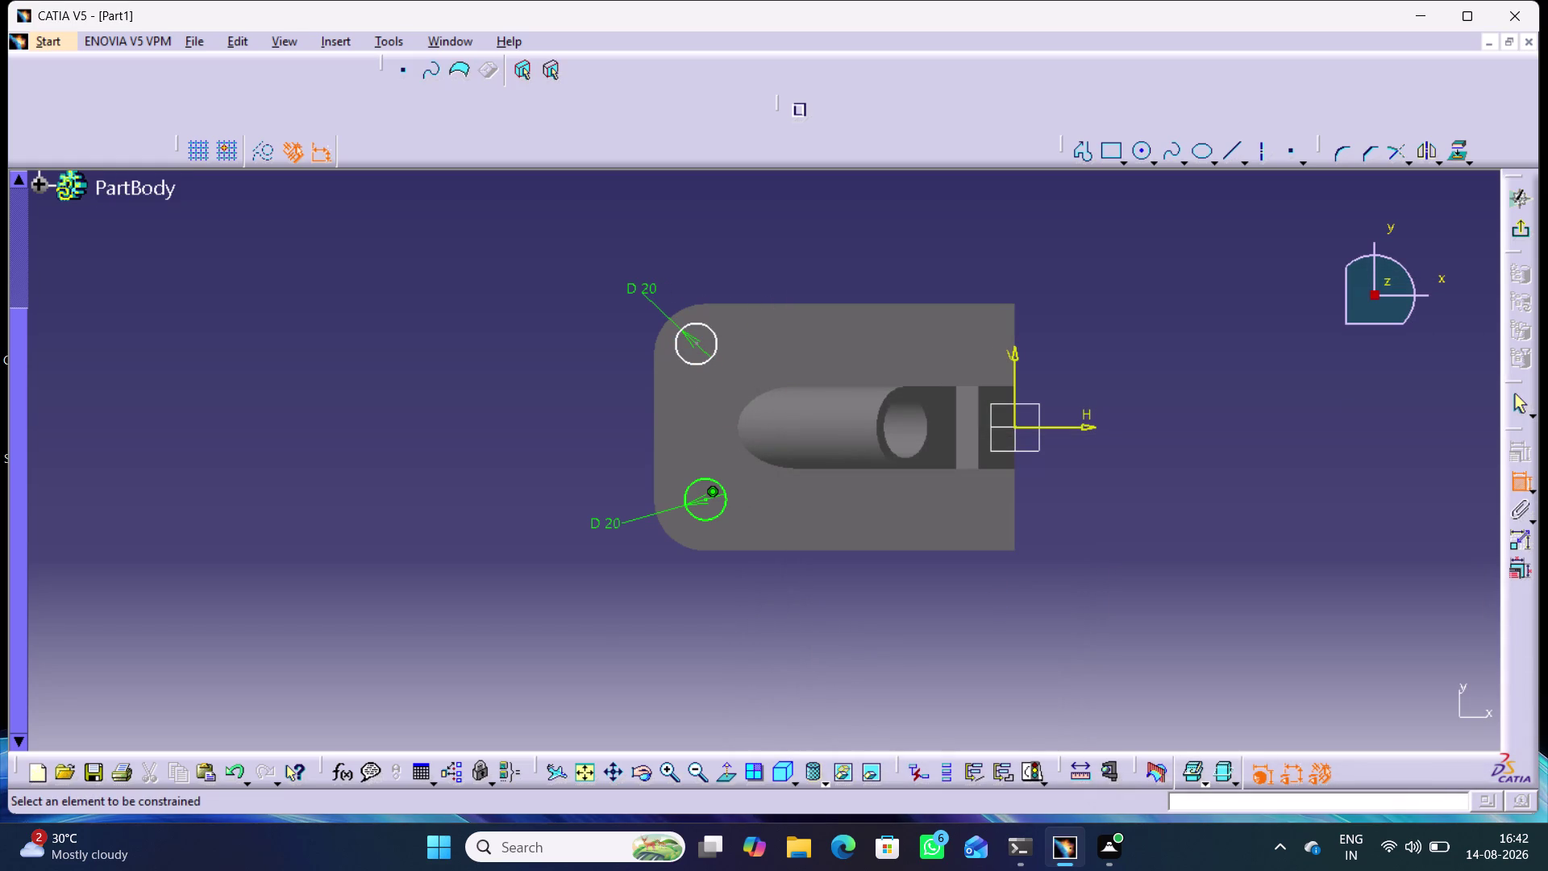
Place the upper circle's diameter dimension and exit the sketch to the 3D part.
click(574, 360)
click(694, 323)
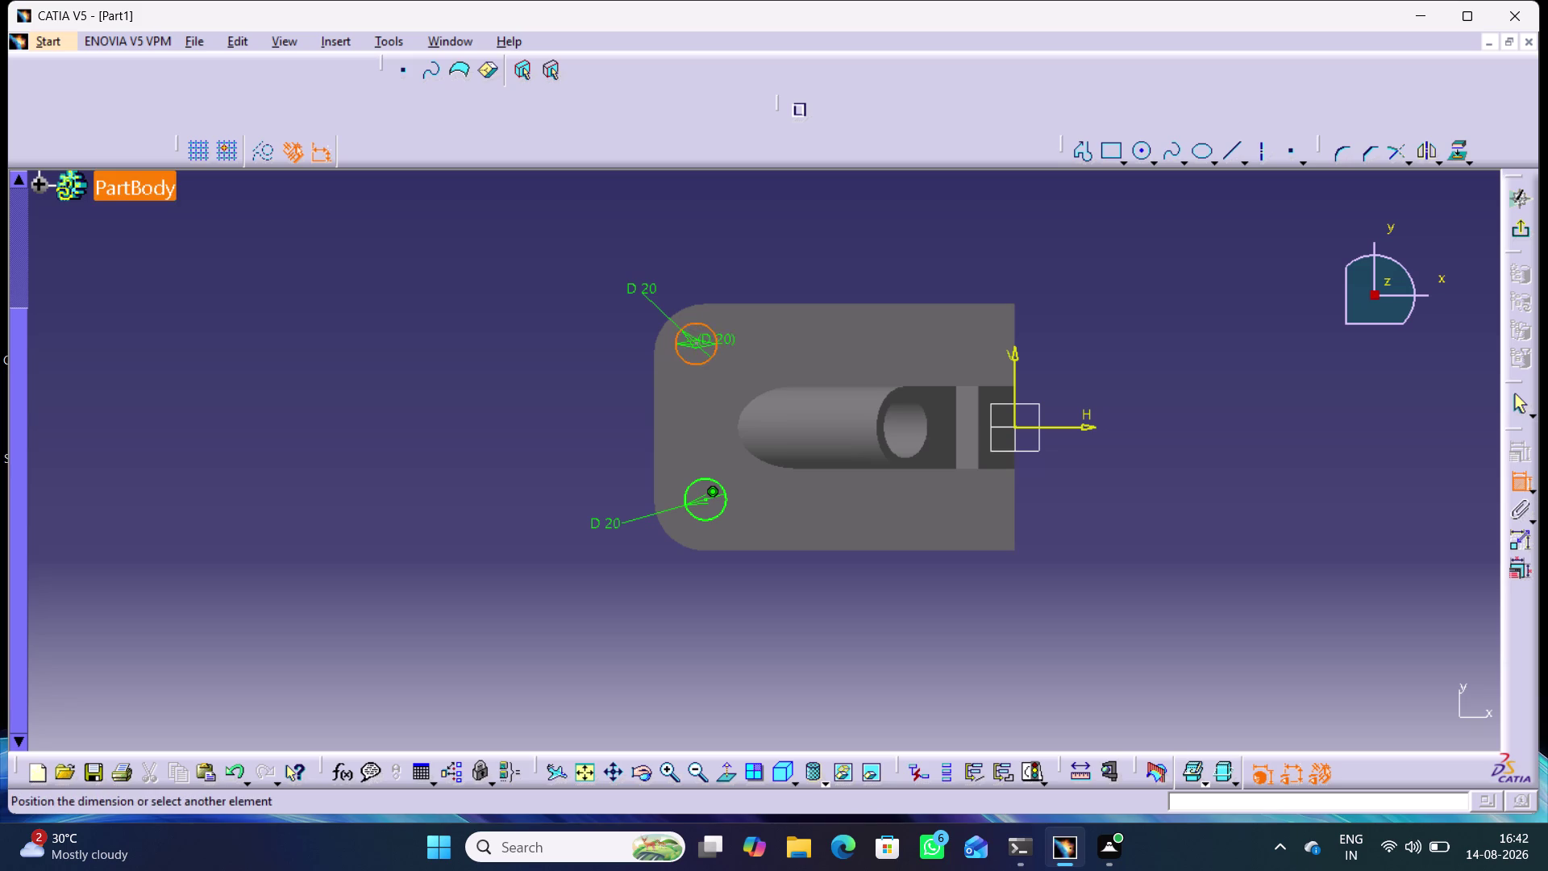
click(663, 331)
right_click(527, 345)
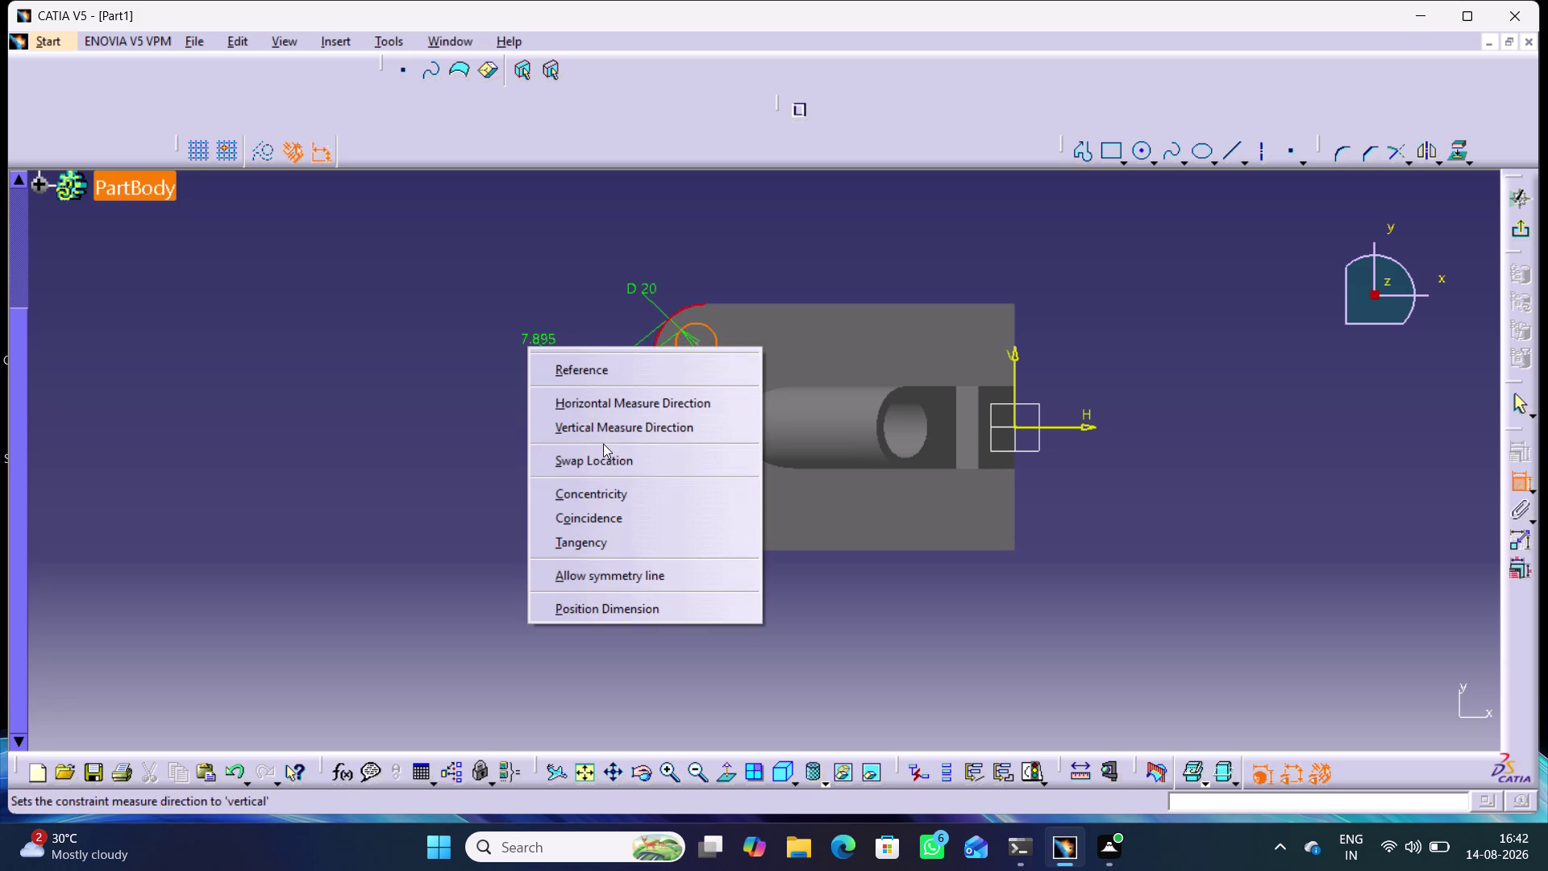
click(599, 491)
click(495, 370)
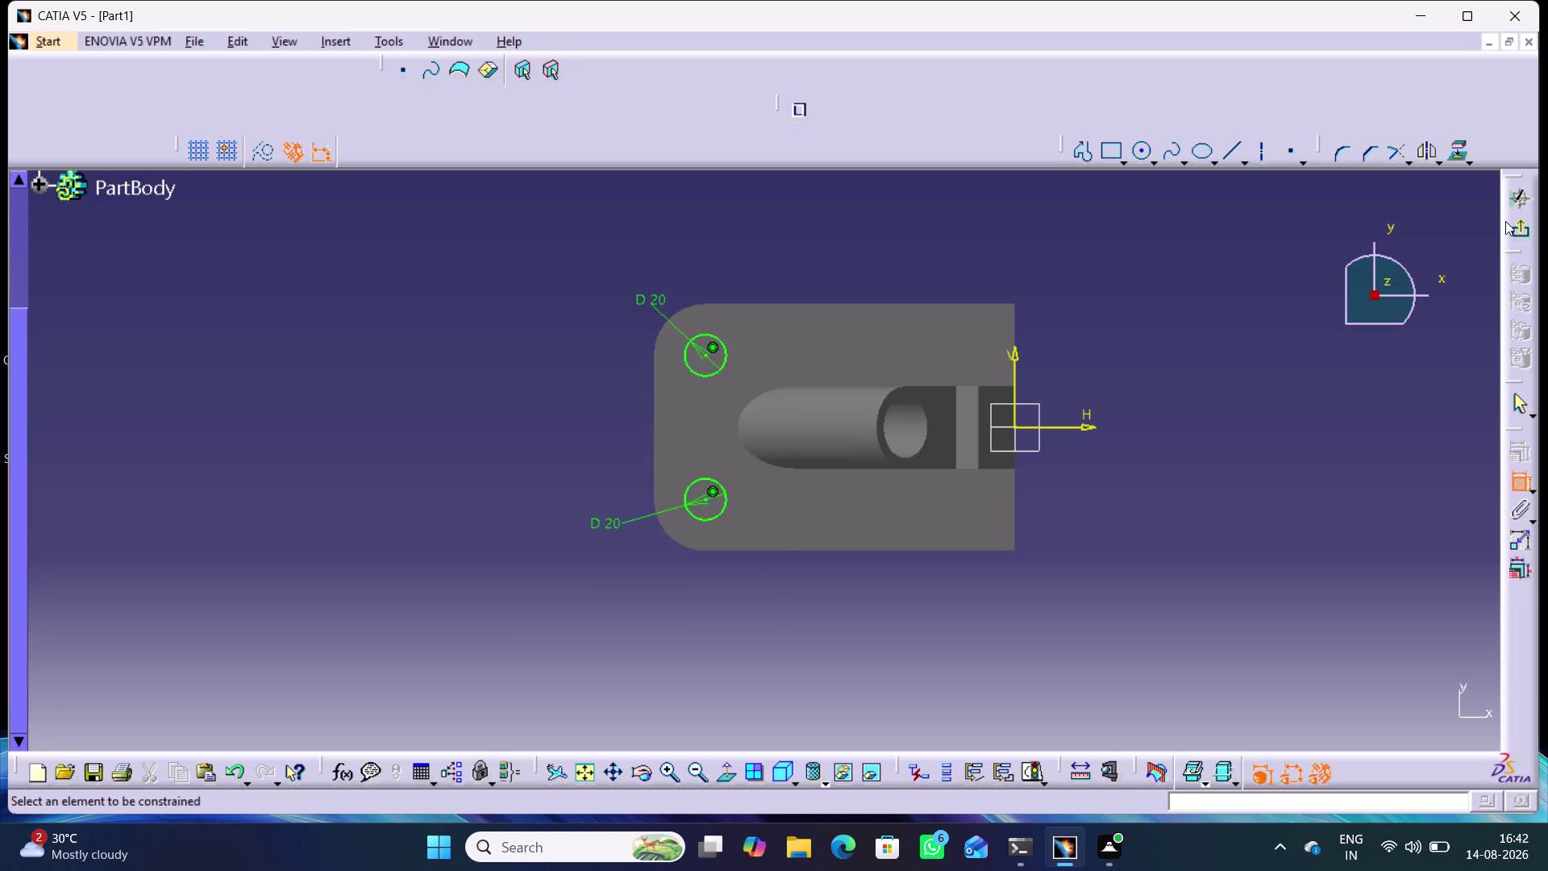
click(1518, 231)
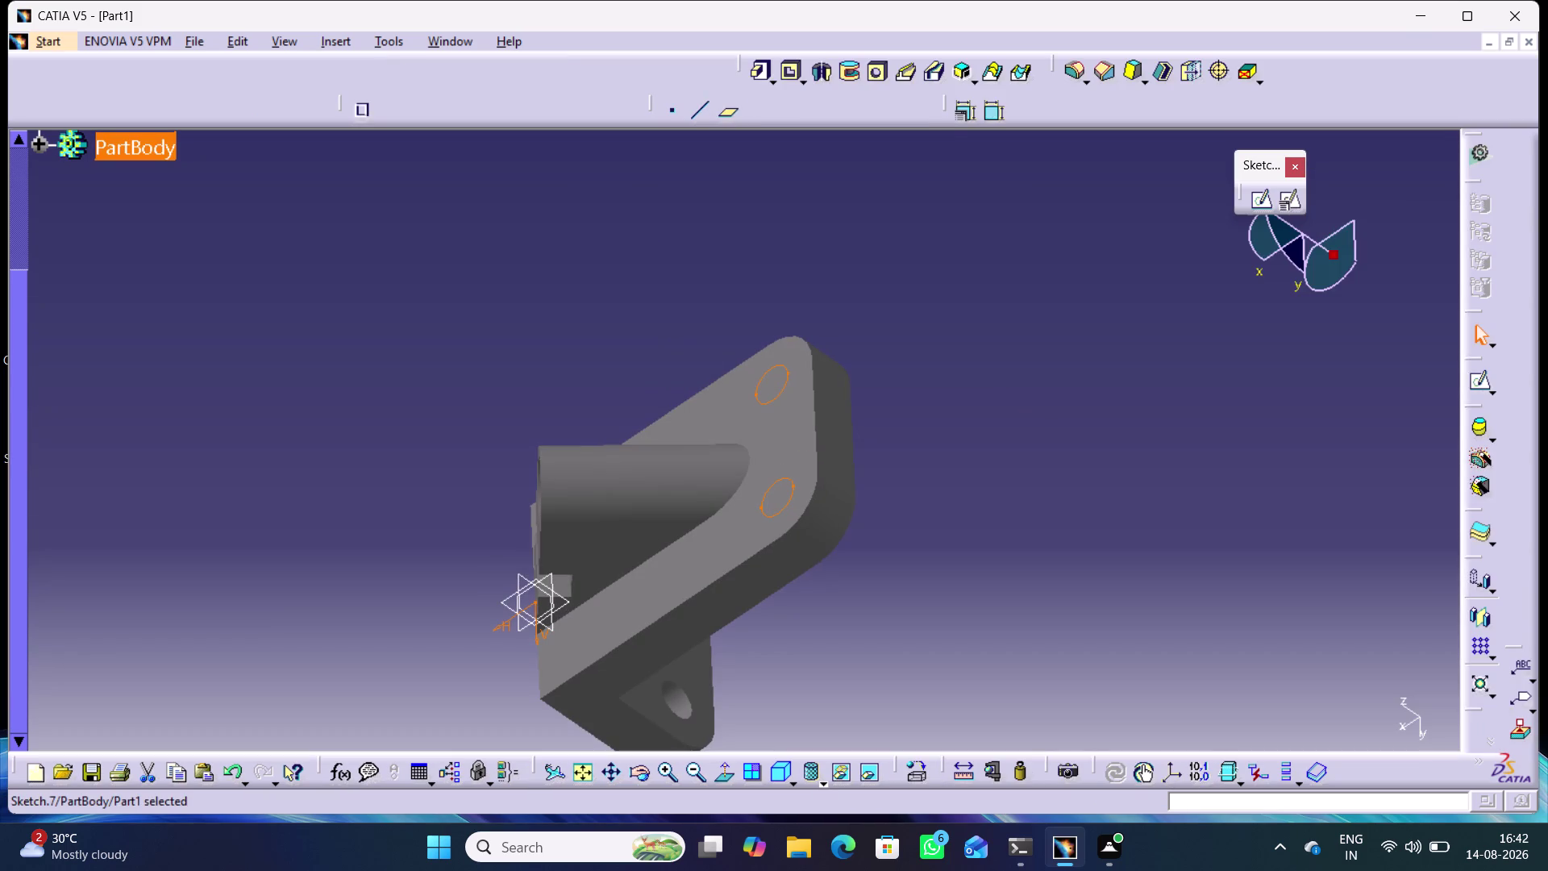
Pocket Sketch.7's two 20 mm circles Up to next, cutting two holes in the base plate.
click(787, 78)
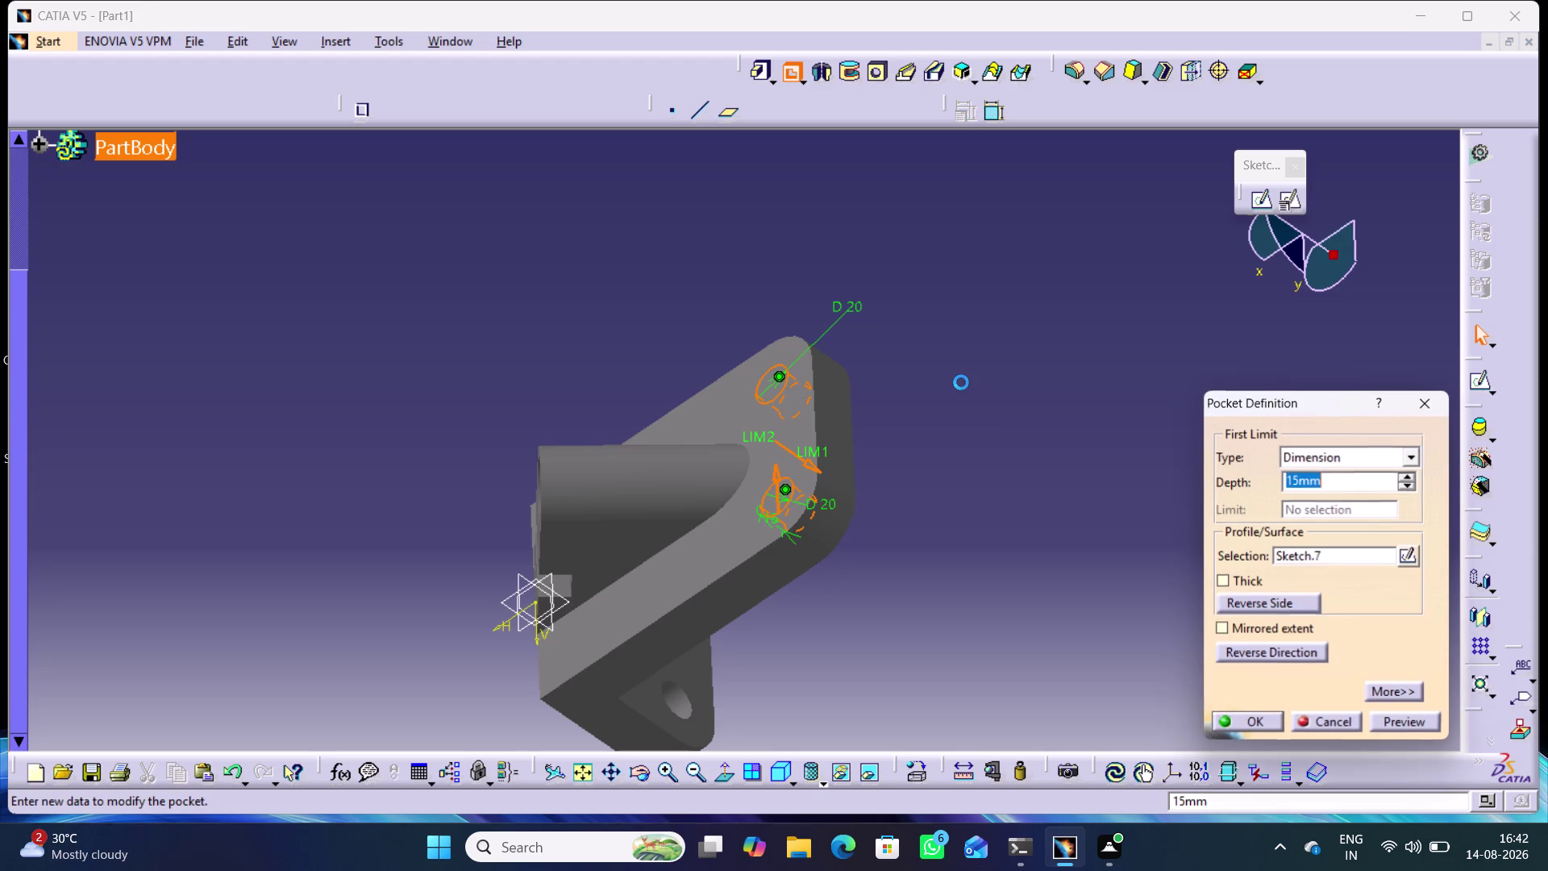
click(1408, 460)
click(1369, 494)
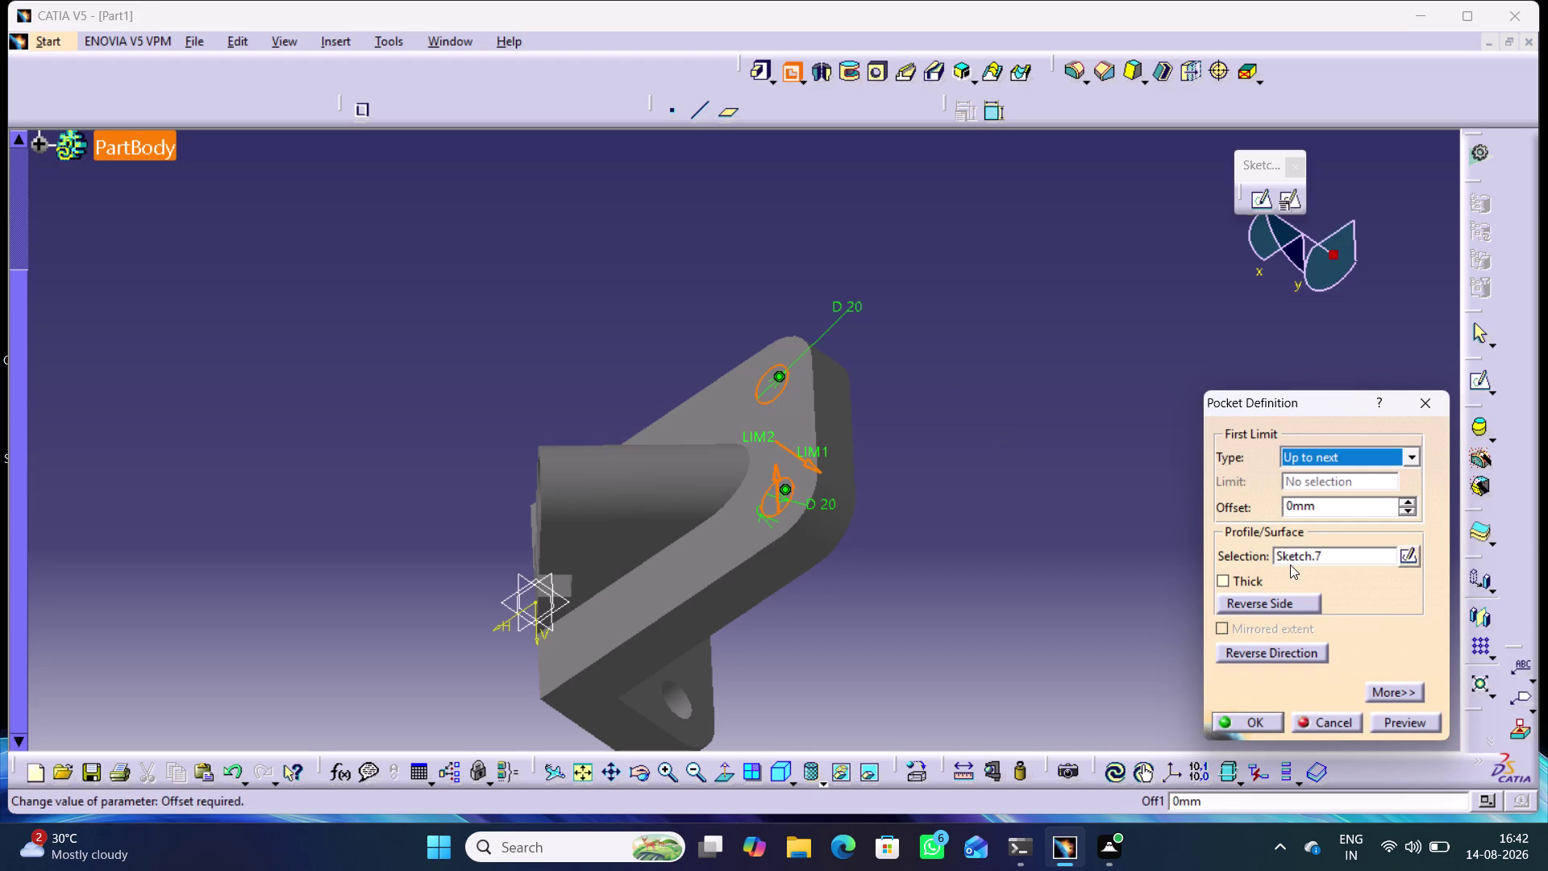
click(1402, 722)
click(1269, 721)
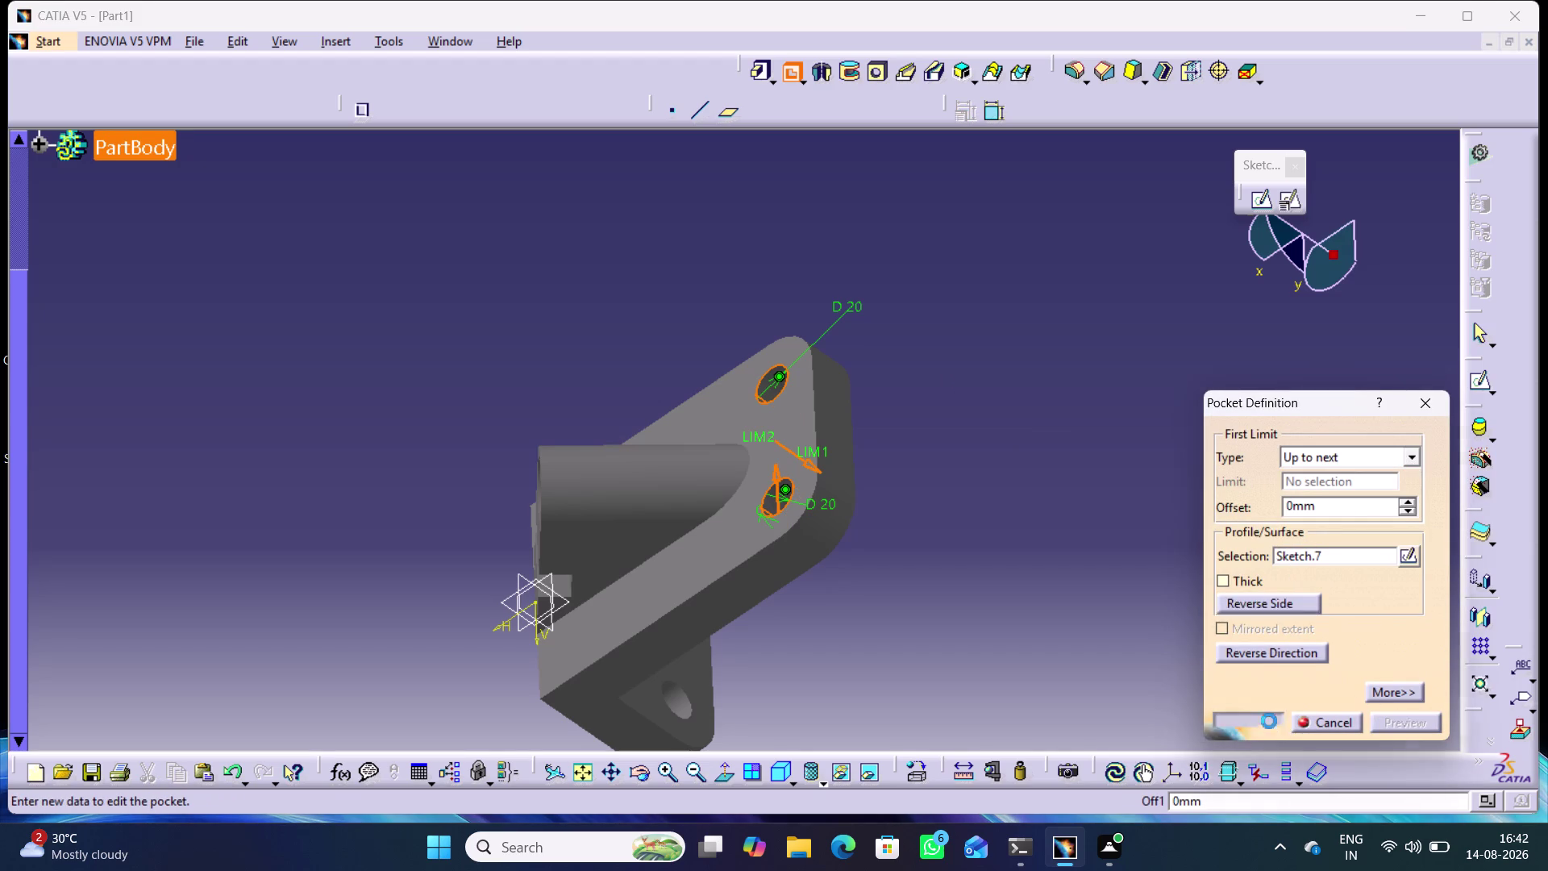
middle_drag(1033, 625, 1133, 611)
right_drag(1032, 626, 1133, 612)
click(1039, 515)
middle_drag(975, 589, 972, 488)
right_drag(979, 558, 972, 488)
click(779, 769)
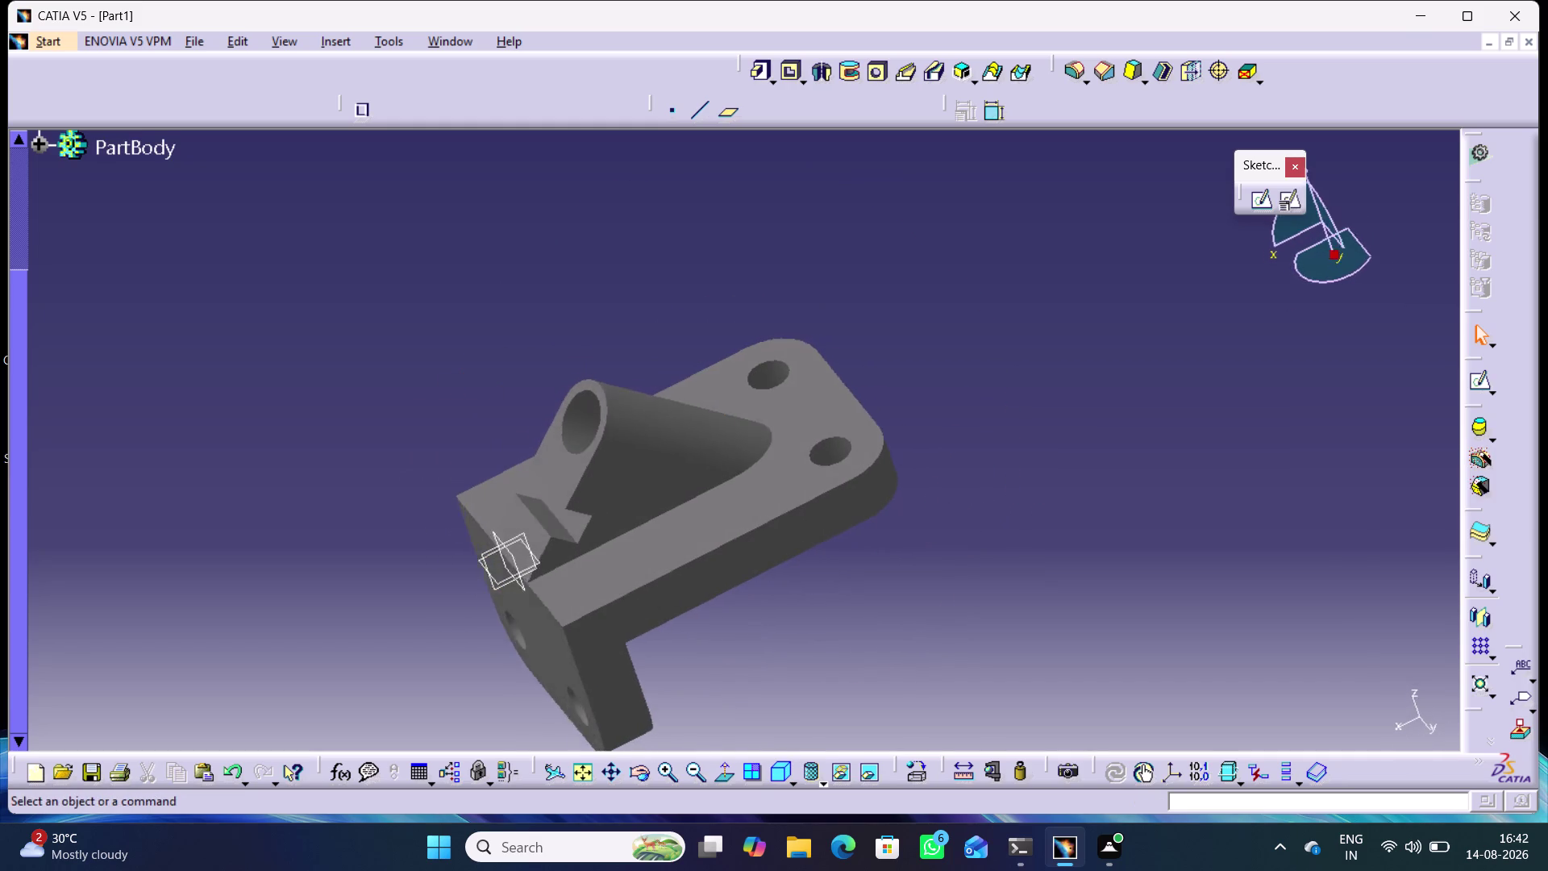
click(727, 770)
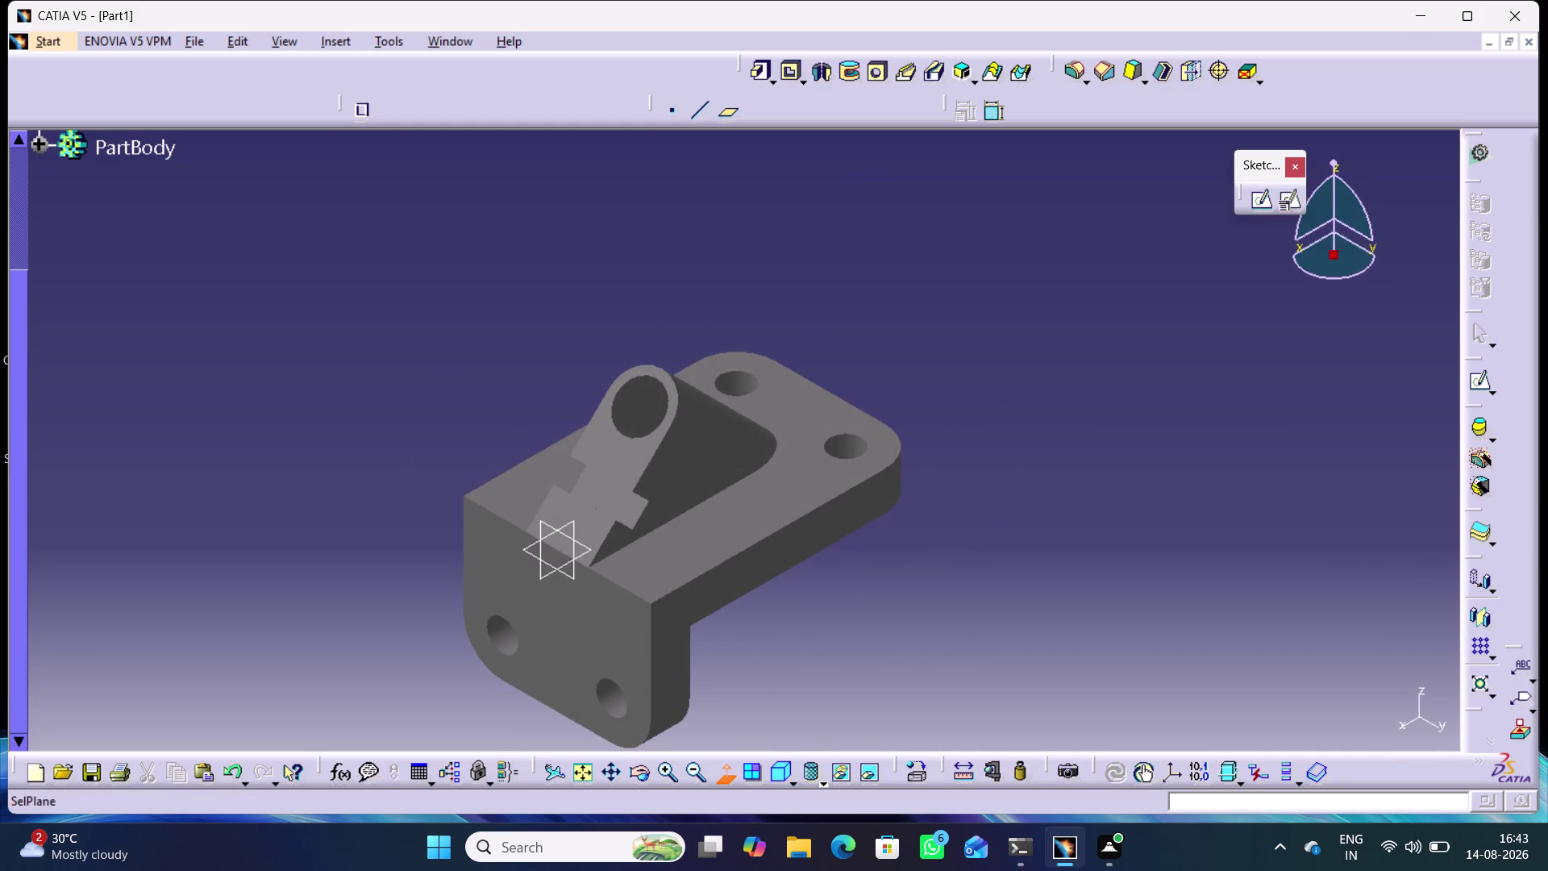
middle_drag(777, 695, 694, 653)
right_drag(777, 694, 694, 653)
click(722, 769)
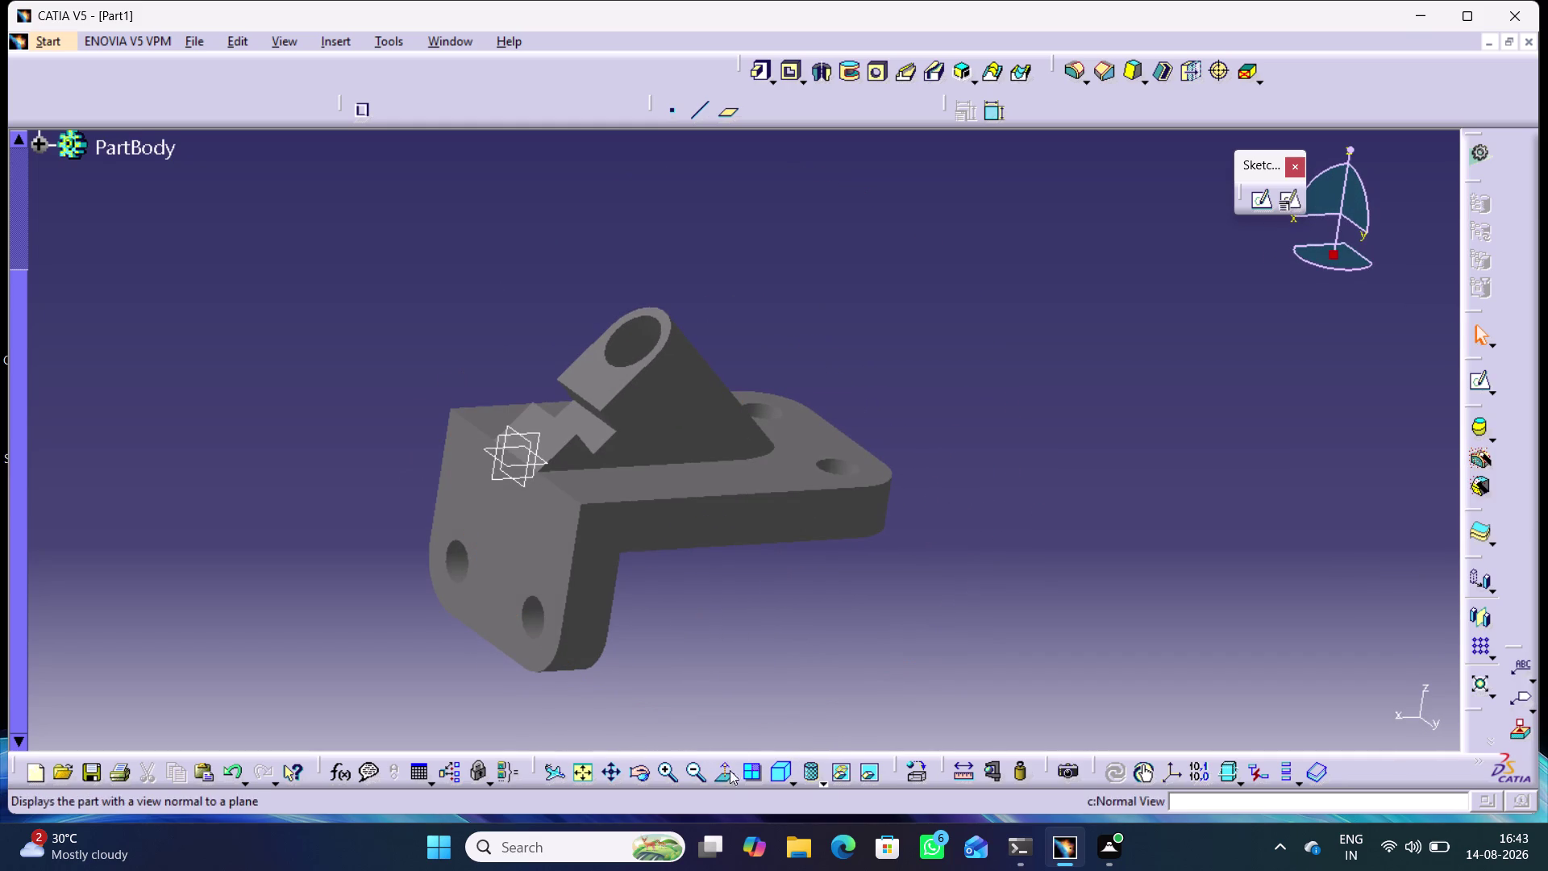
click(725, 777)
click(723, 775)
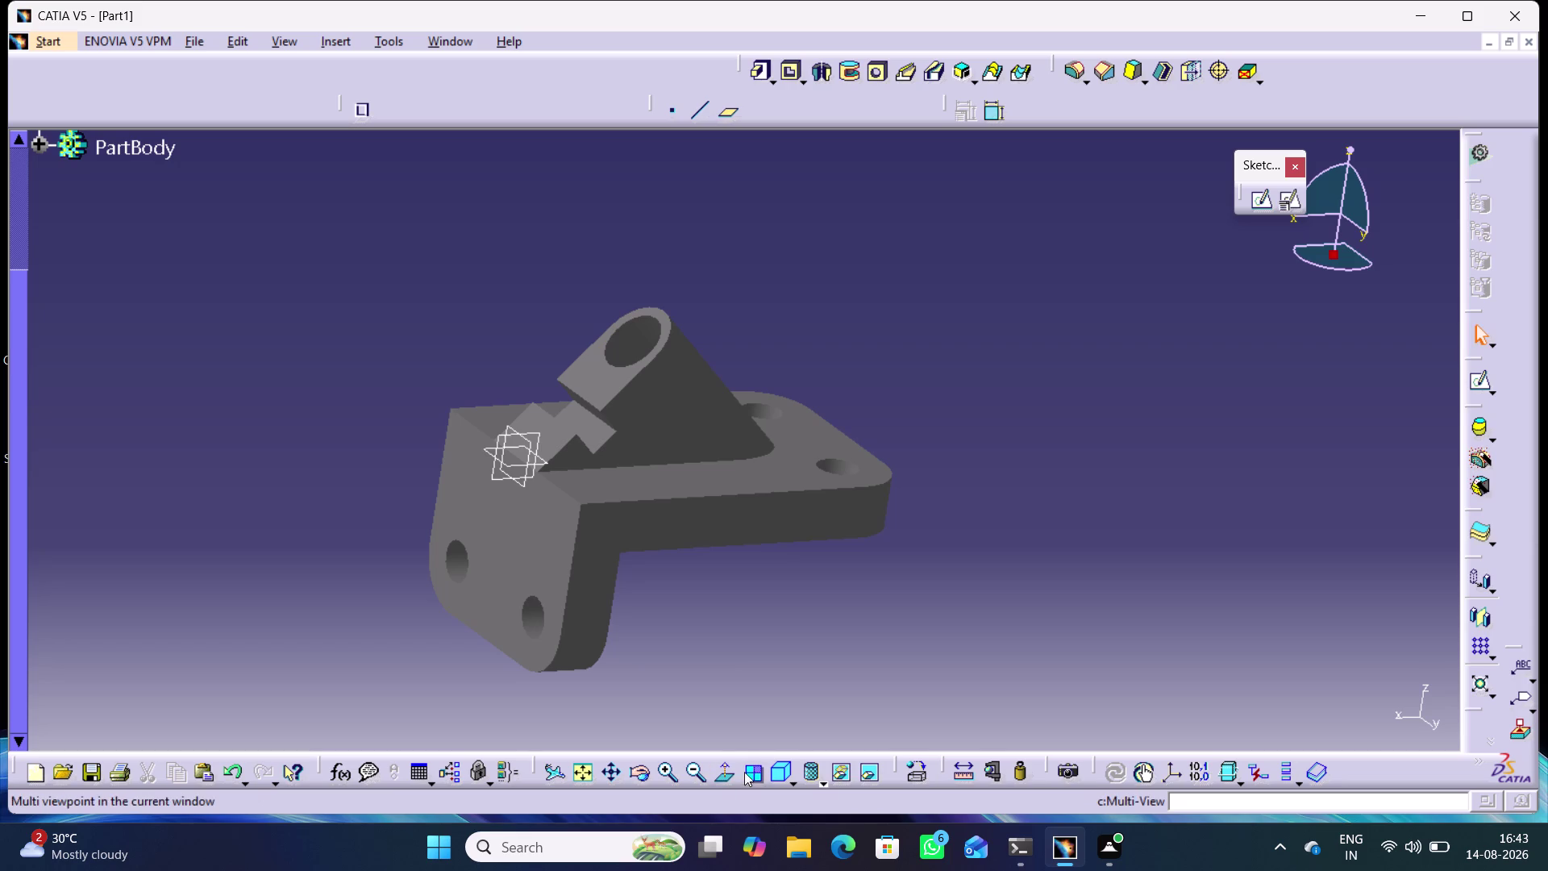
click(776, 769)
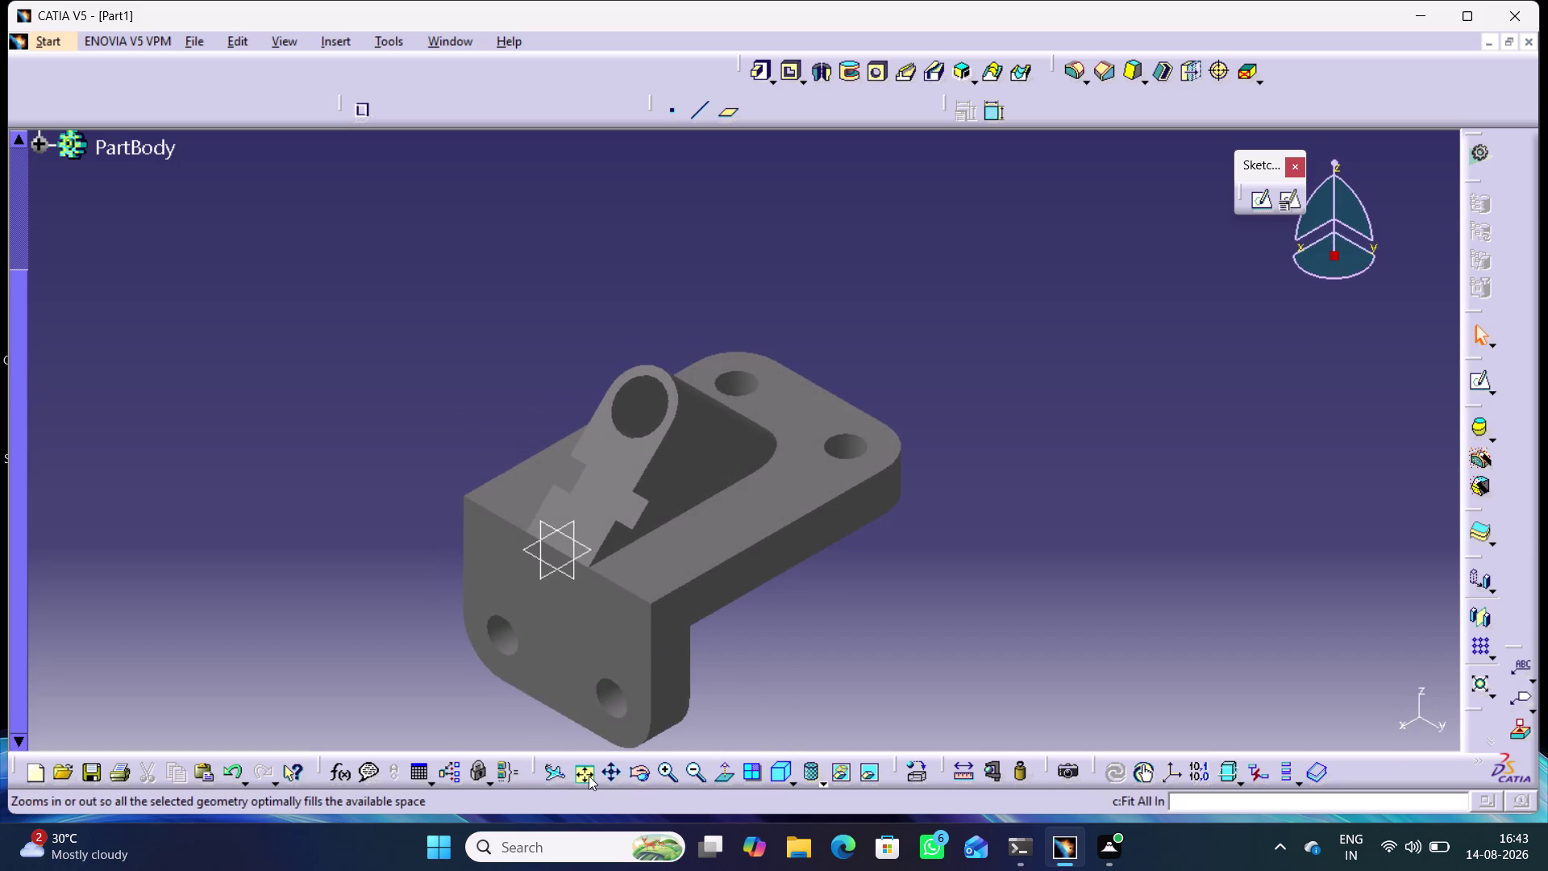
click(584, 775)
click(863, 598)
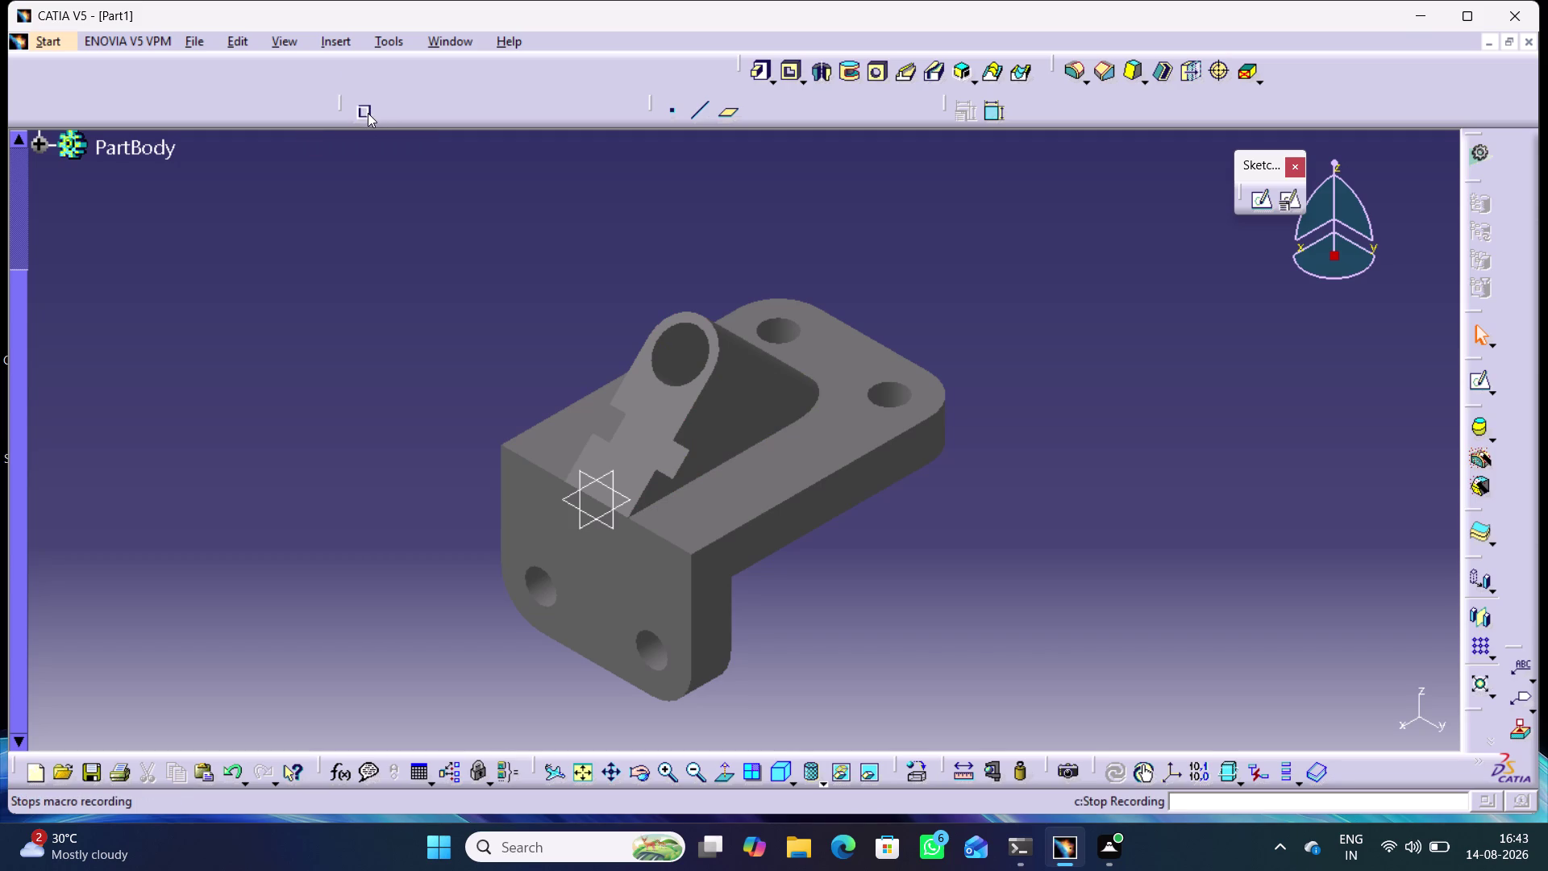
click(449, 253)
drag(889, 230, 1007, 567)
click(1055, 446)
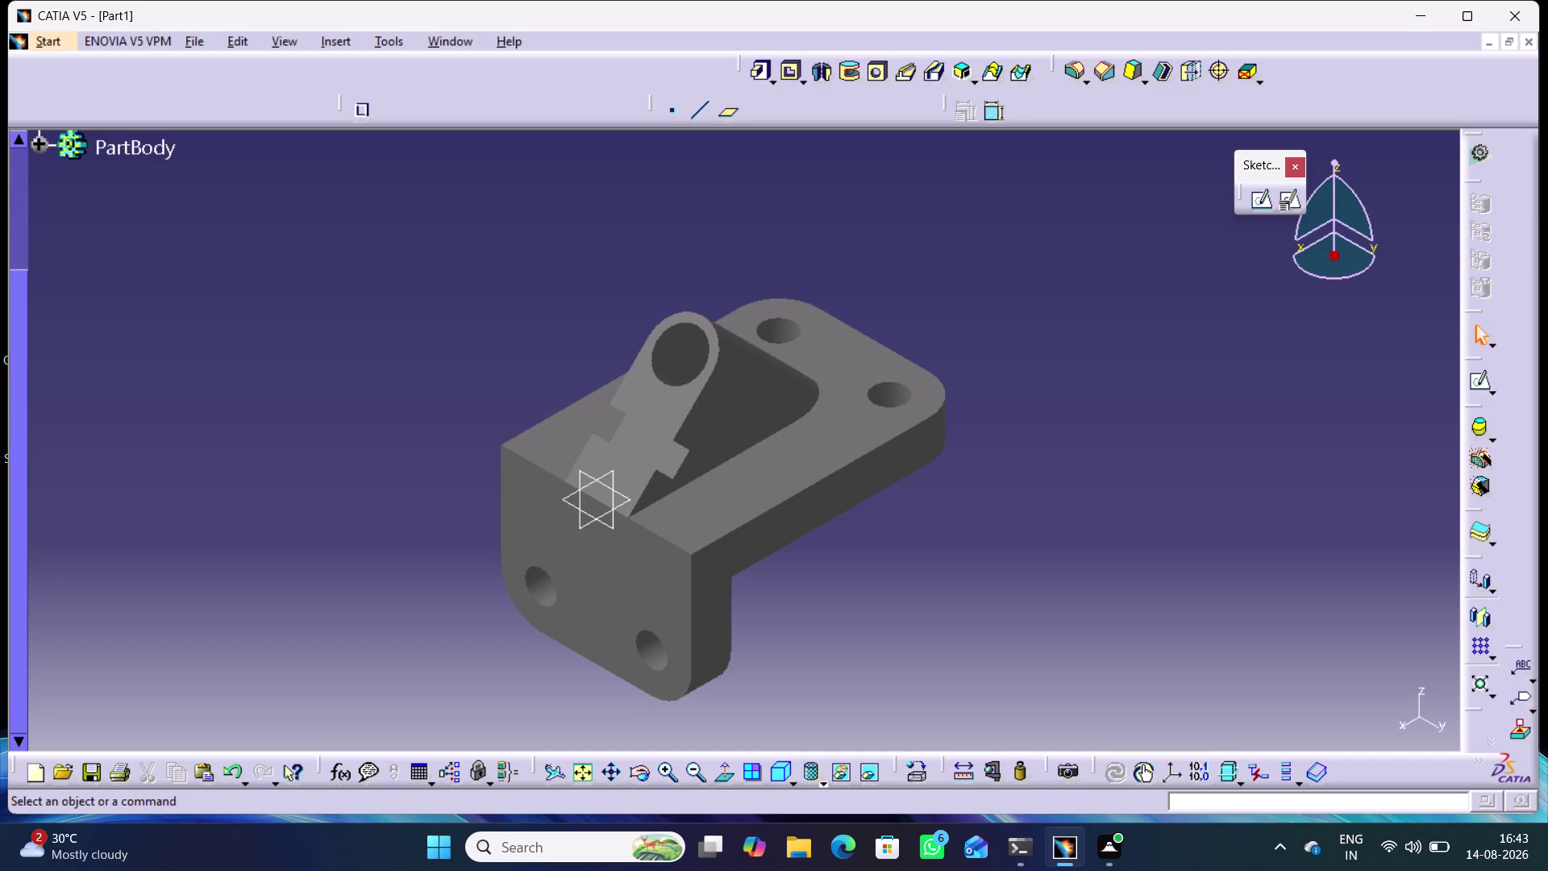
key(ctrl+s)
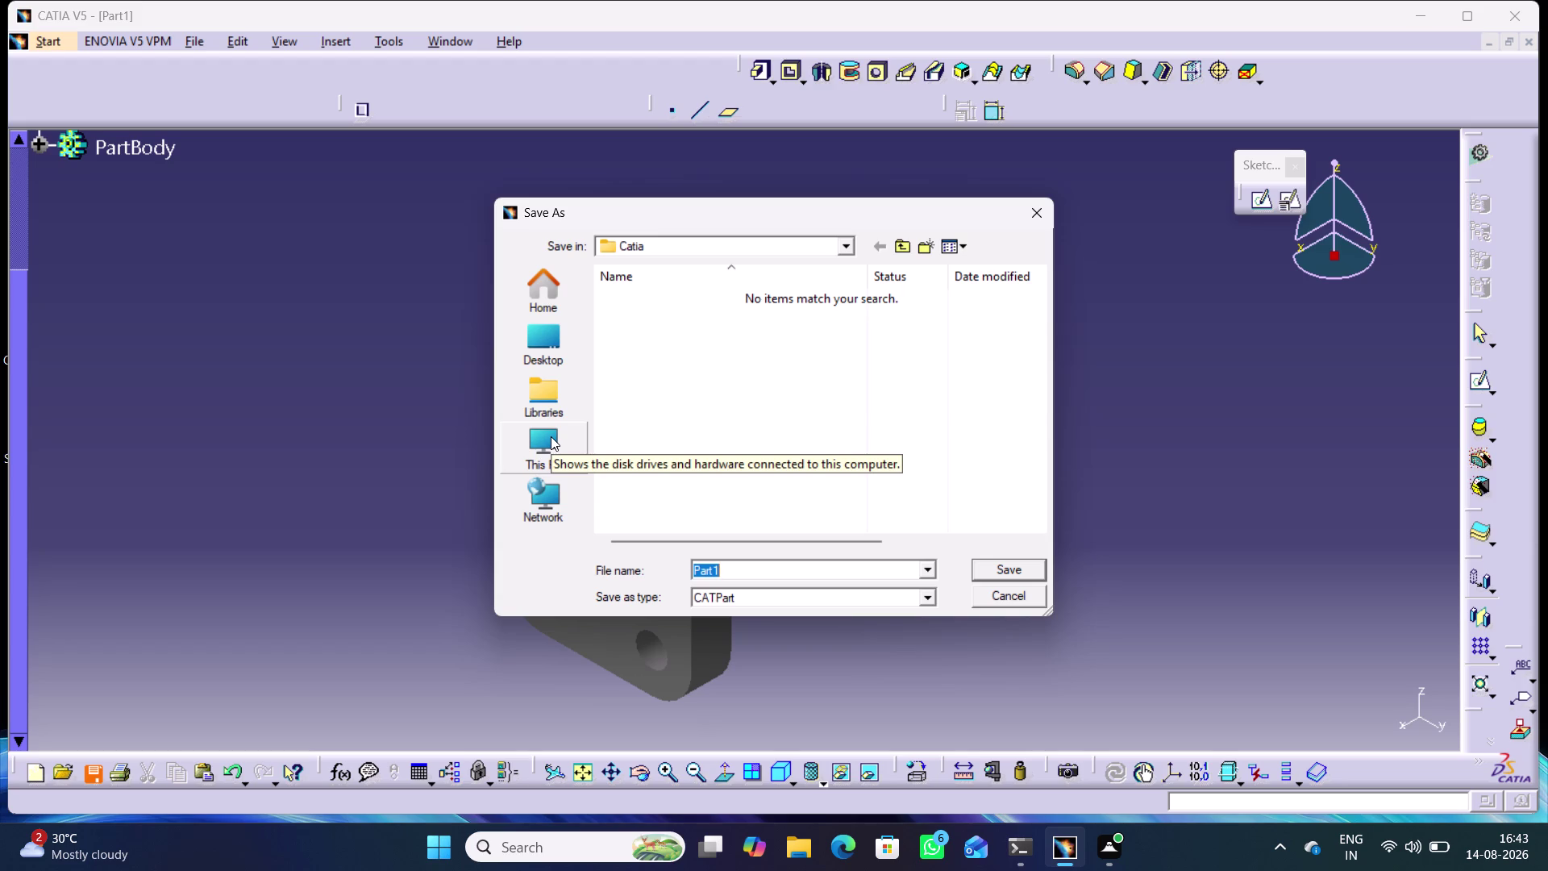
Save the bracket as Part1.CATPart via Desktop > Intern projects > Catia.
click(528, 338)
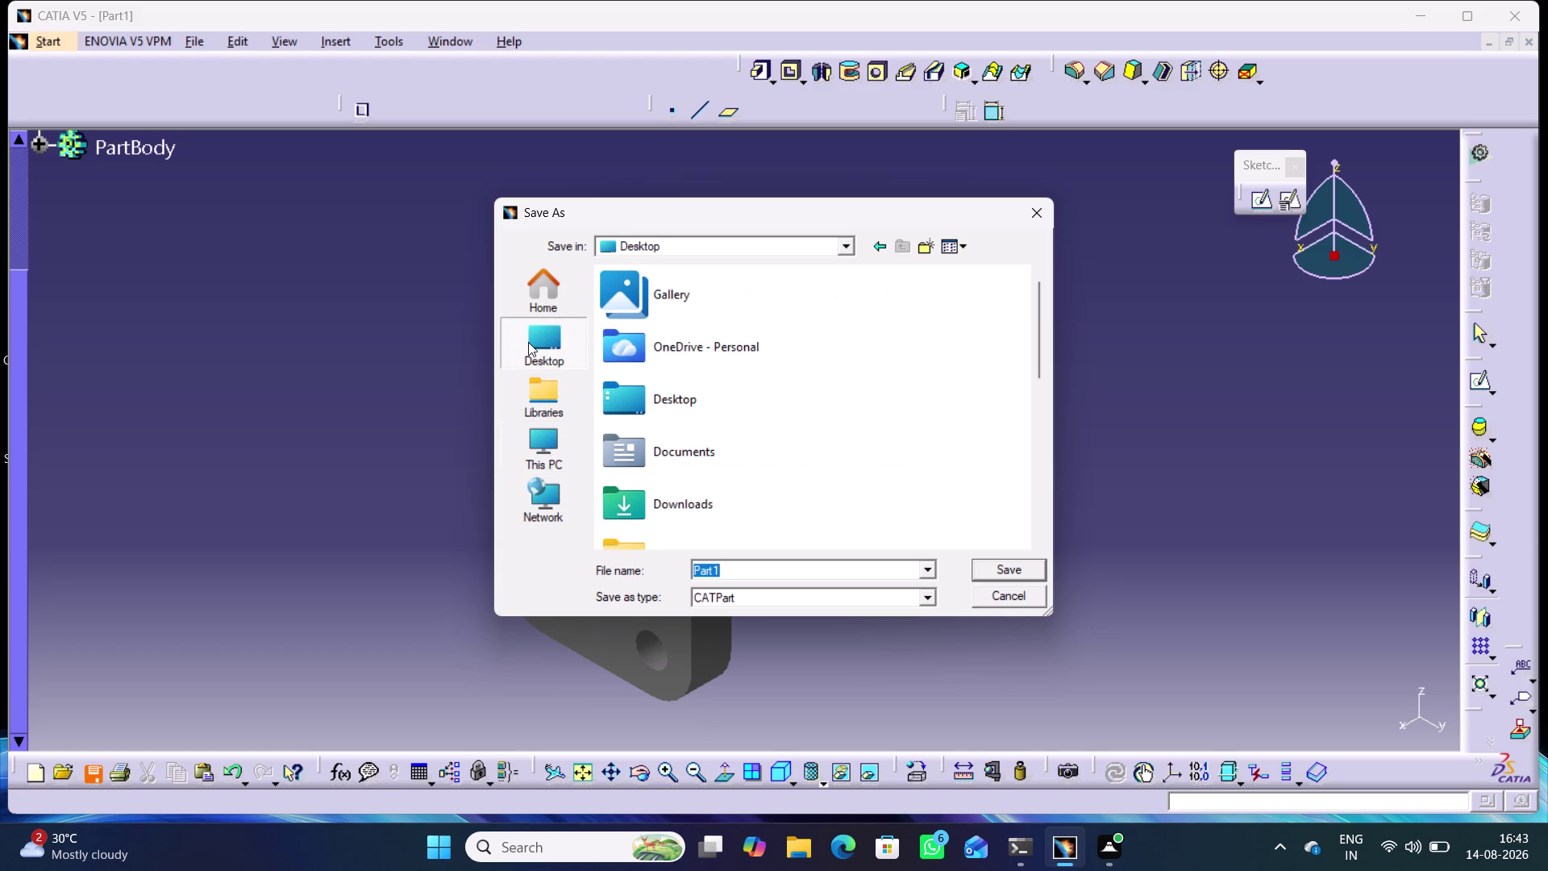
scroll(down, 3)
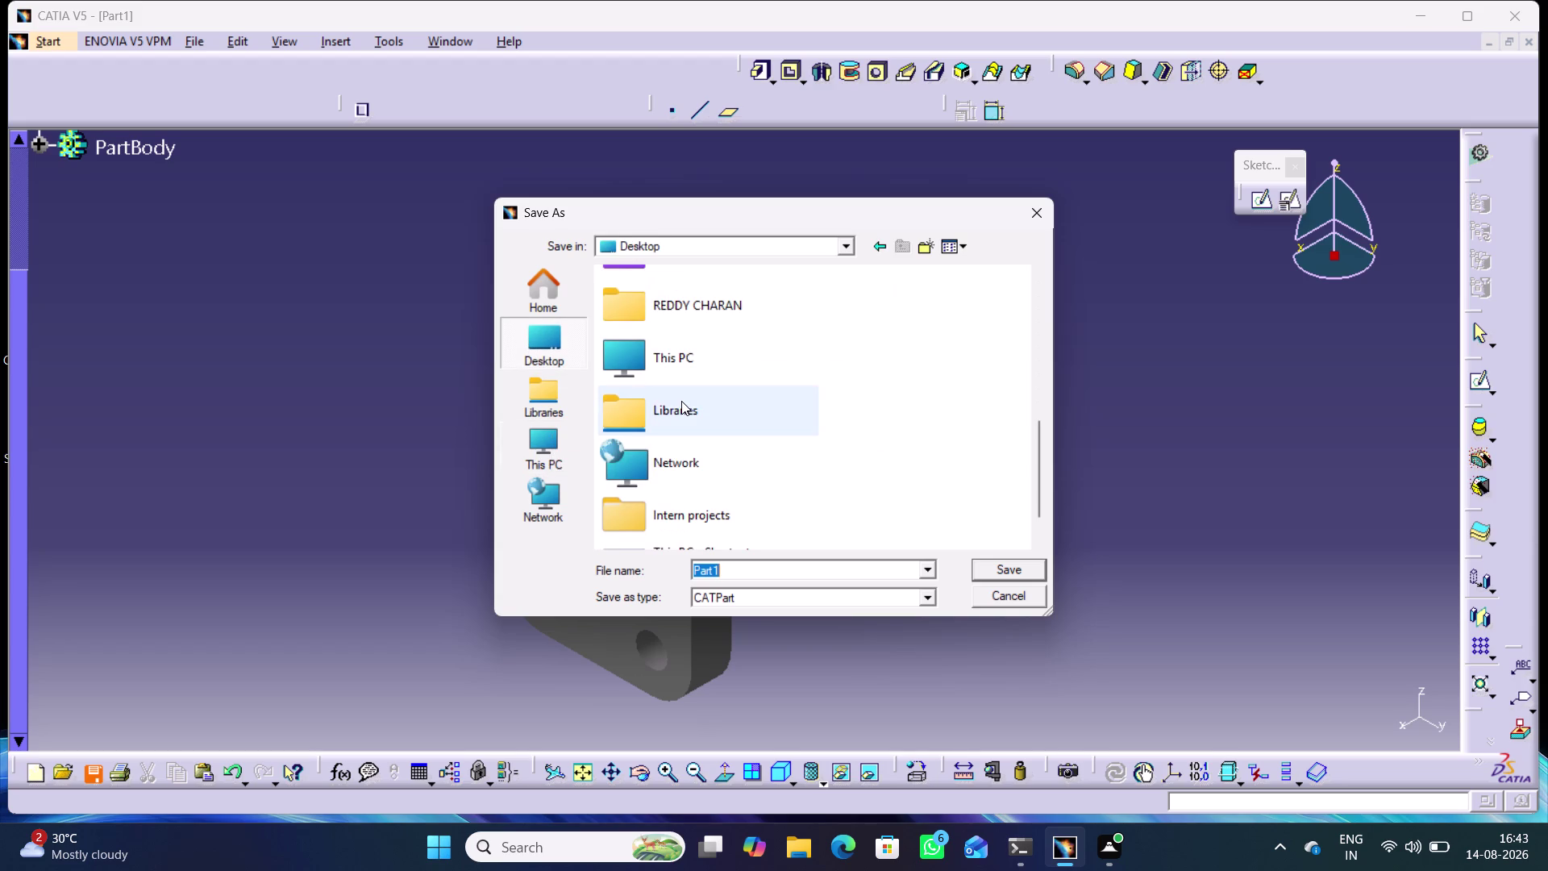
scroll(down, 3)
double_click(699, 475)
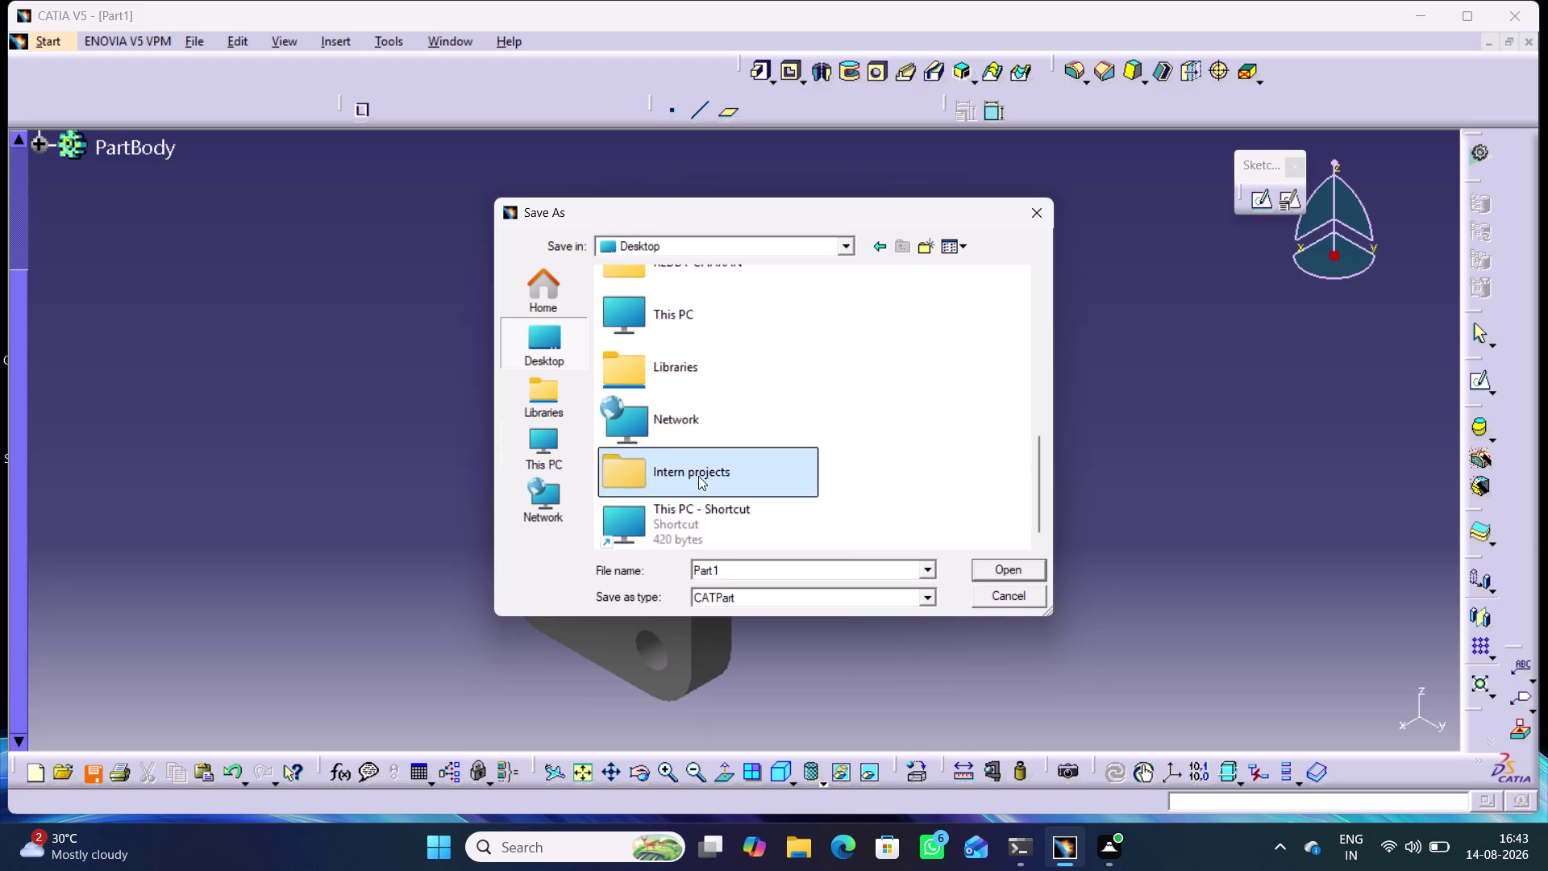
double_click(658, 298)
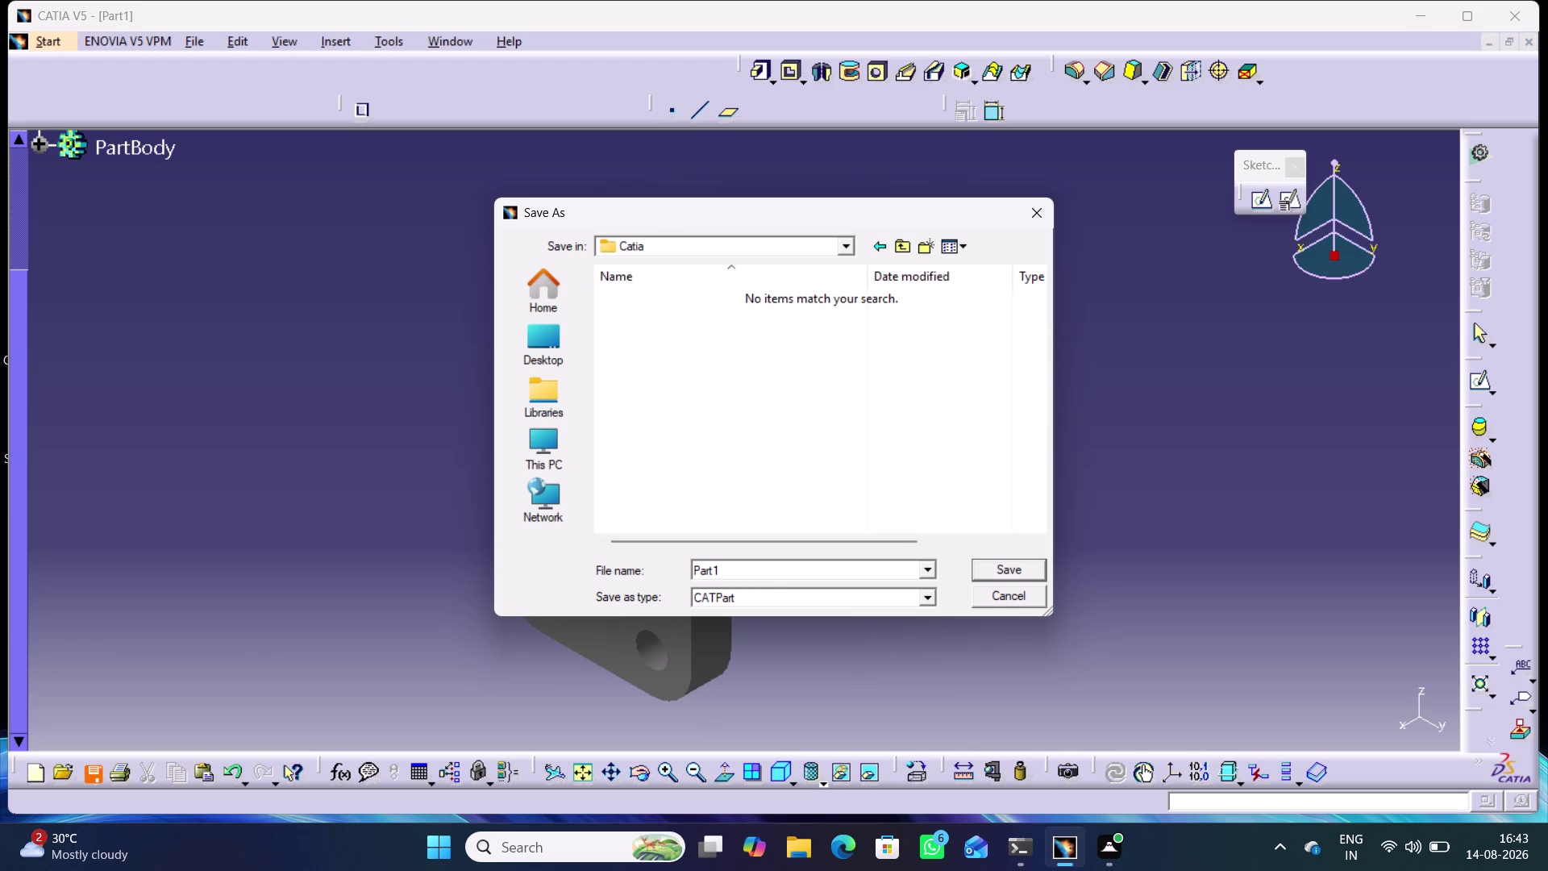
click(1004, 573)
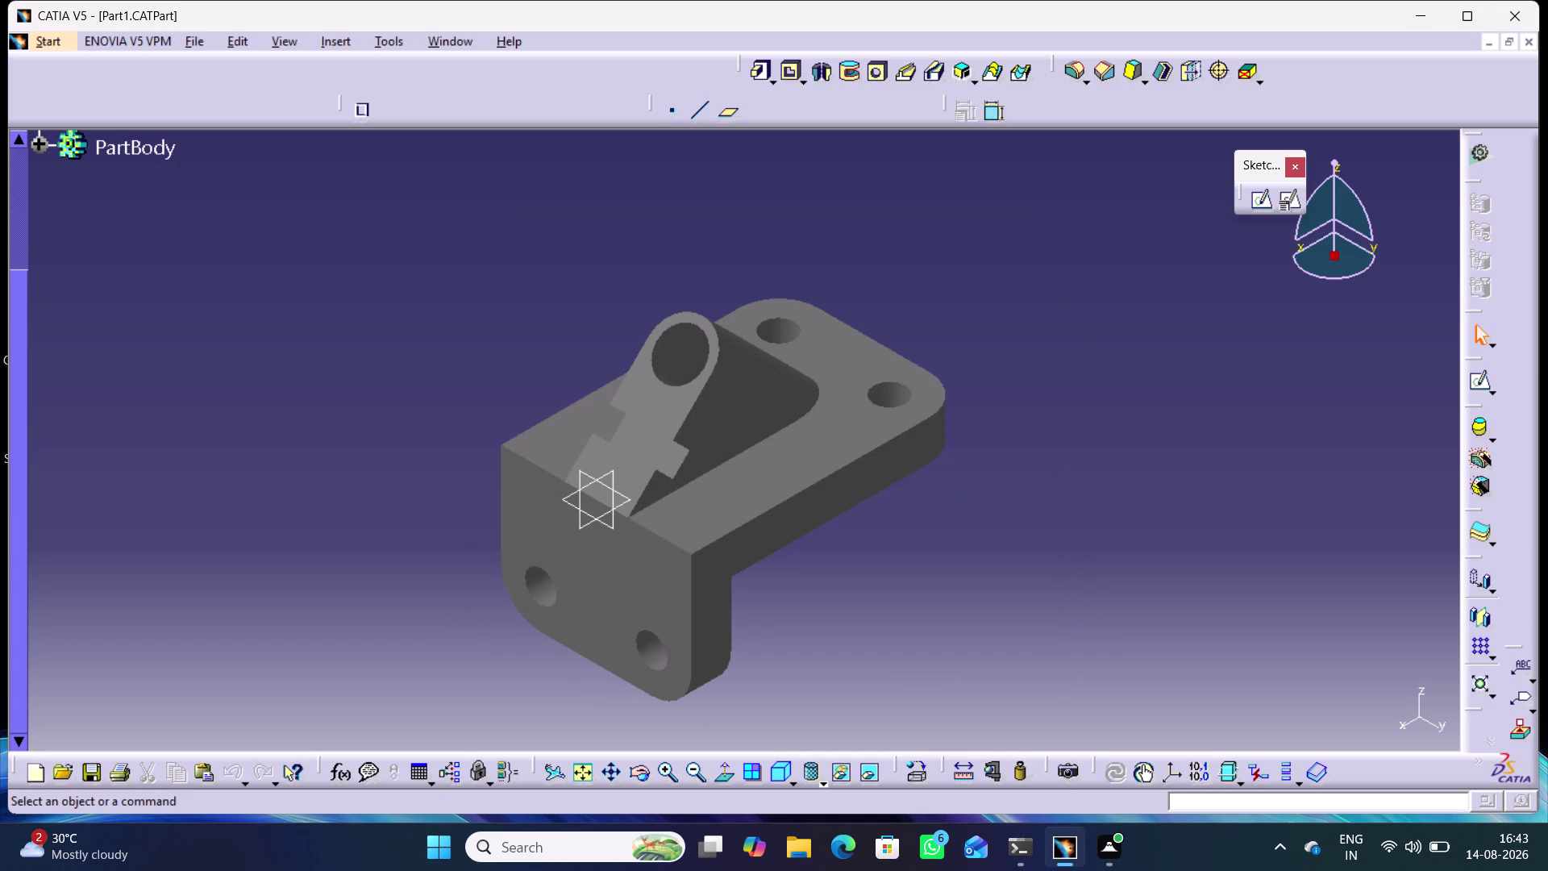
key(ctrl+n)
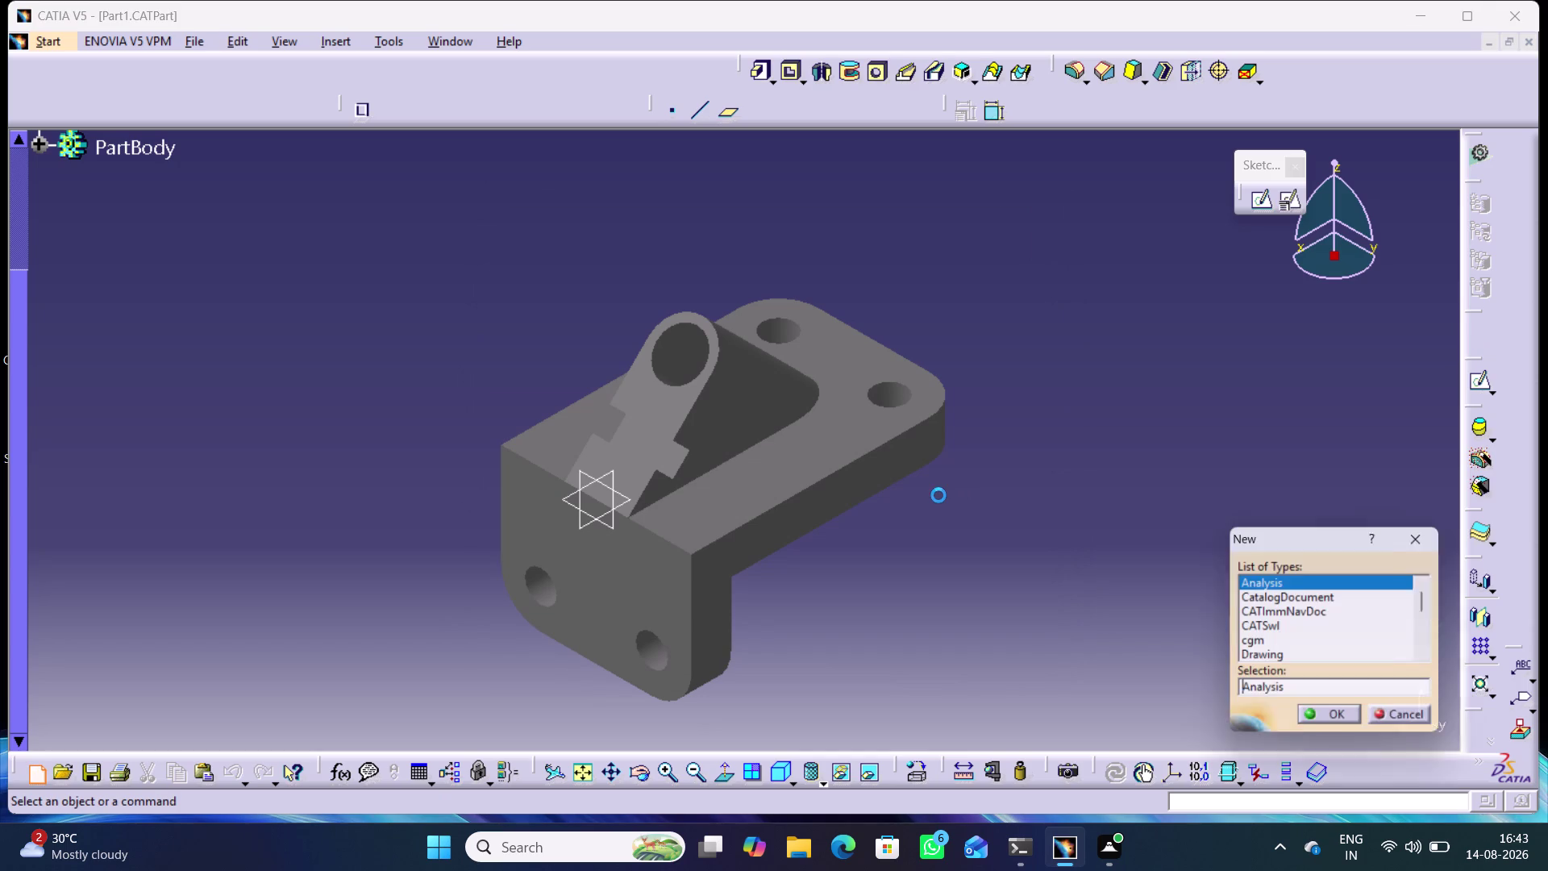
Create Drawing1 as a new drawing with the ISO A0 landscape sheet.
click(1264, 655)
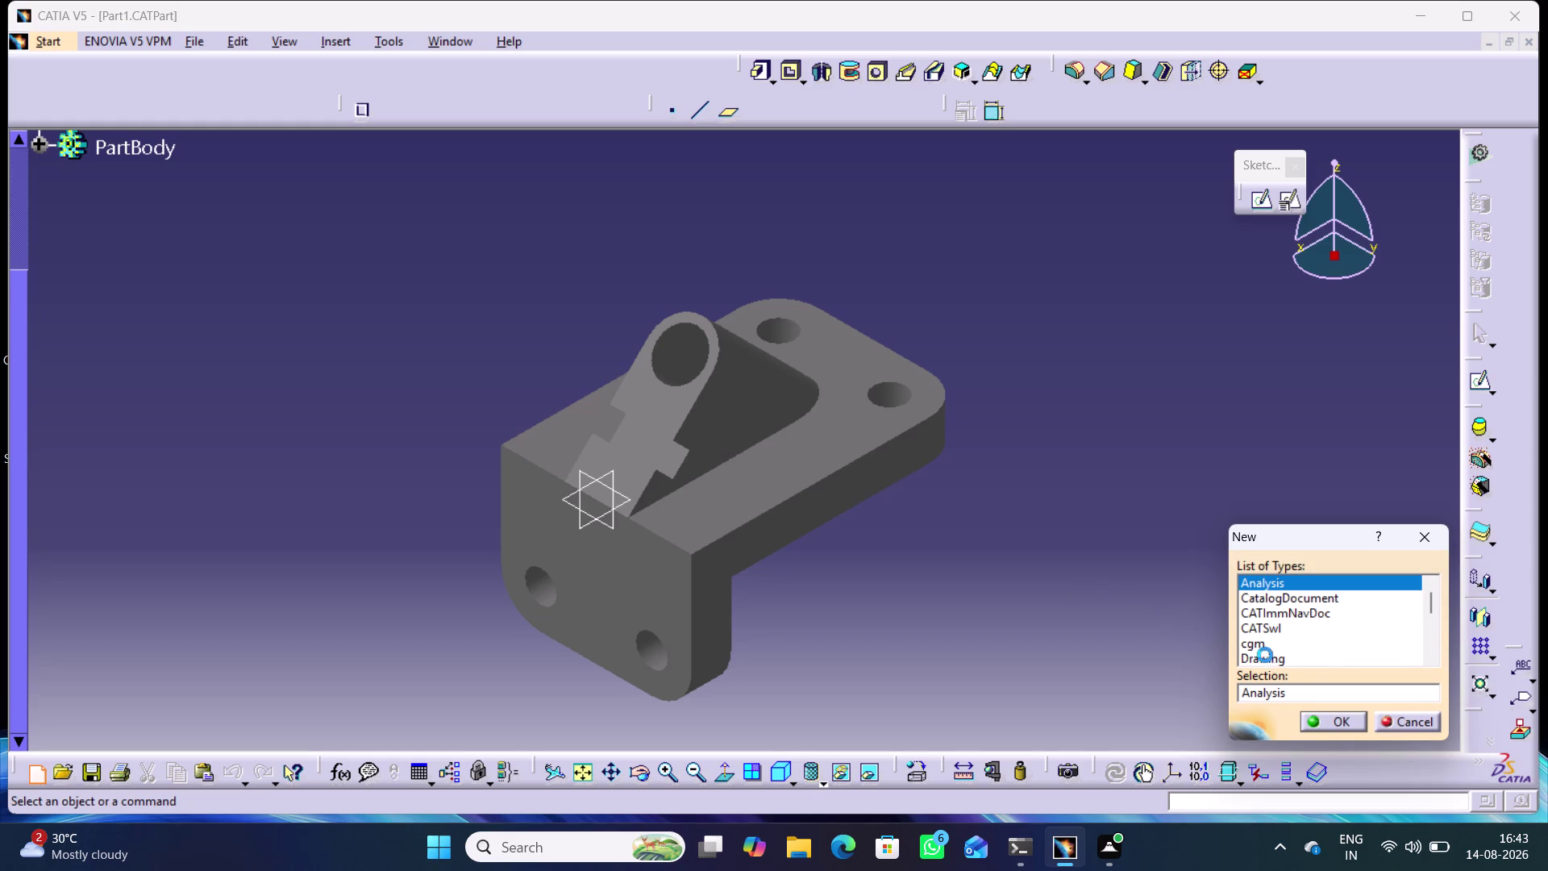
click(1330, 723)
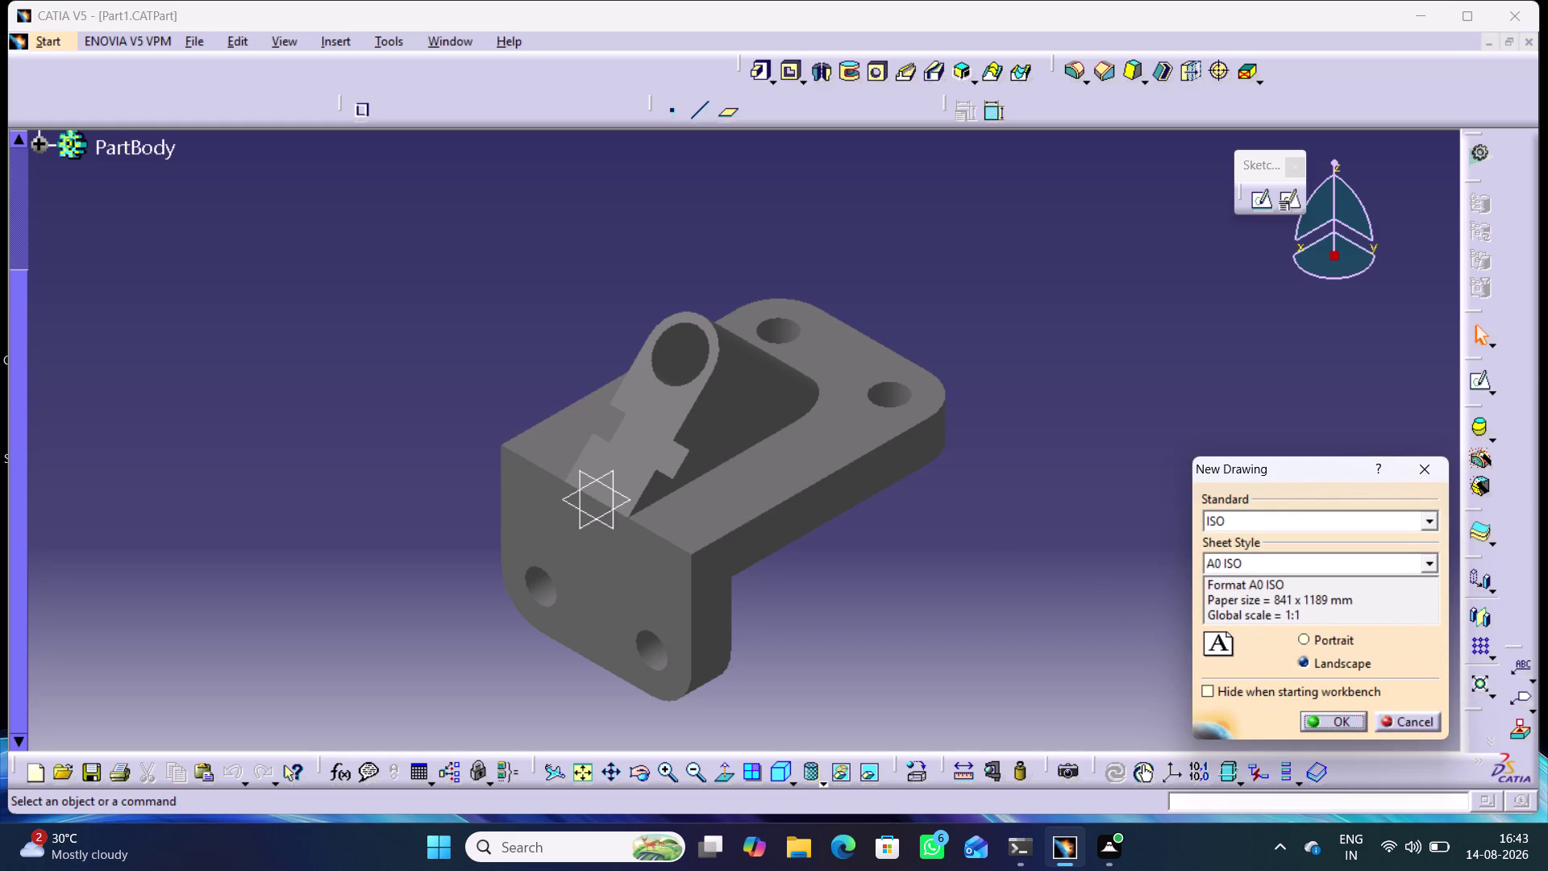
click(1330, 723)
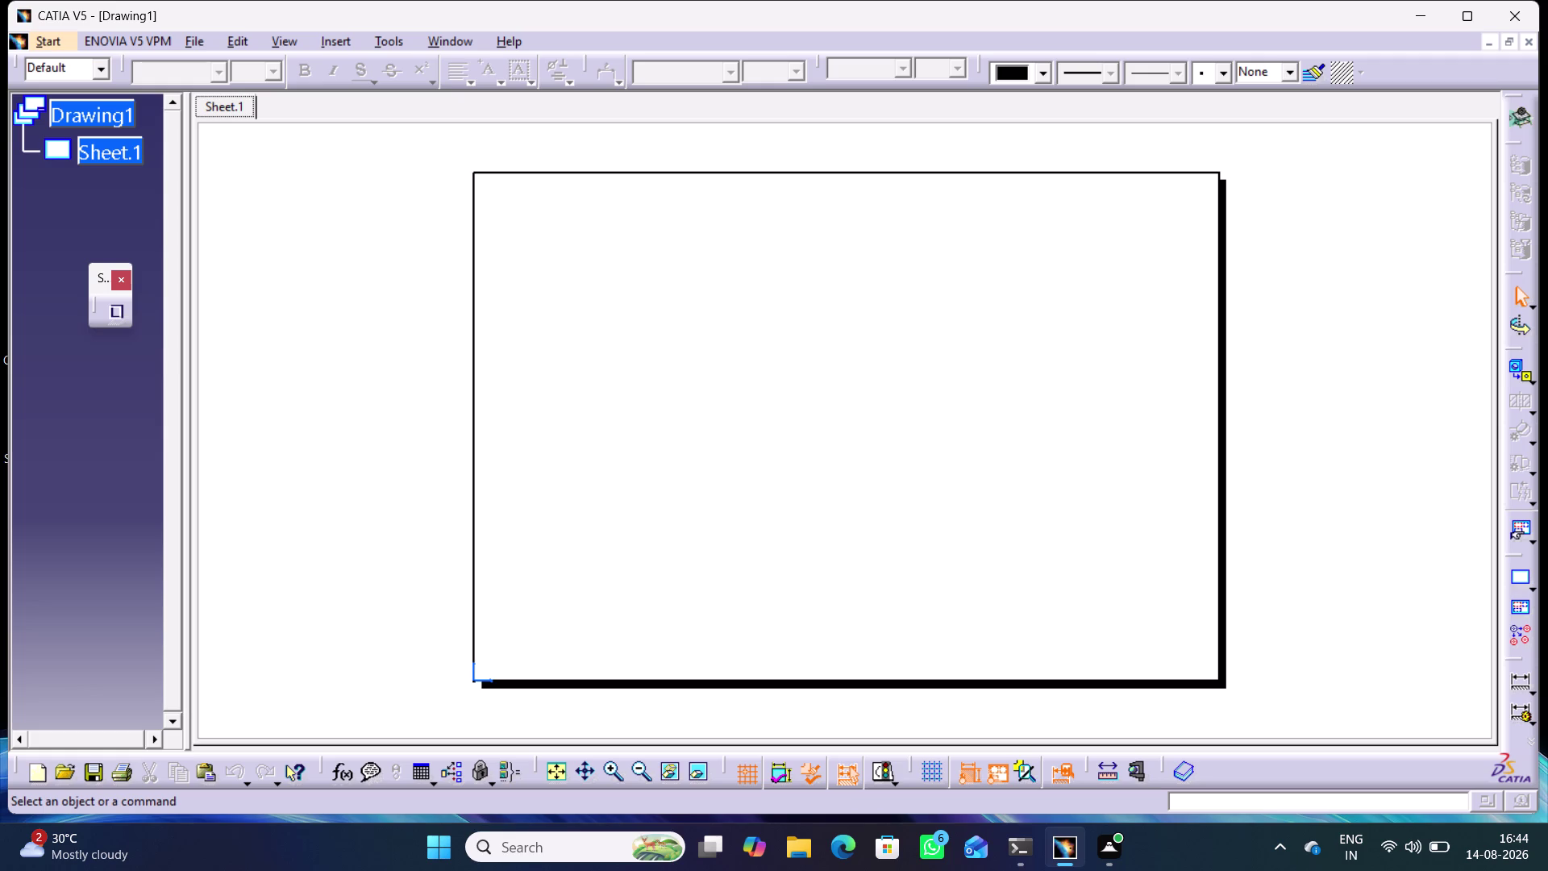
click(1513, 367)
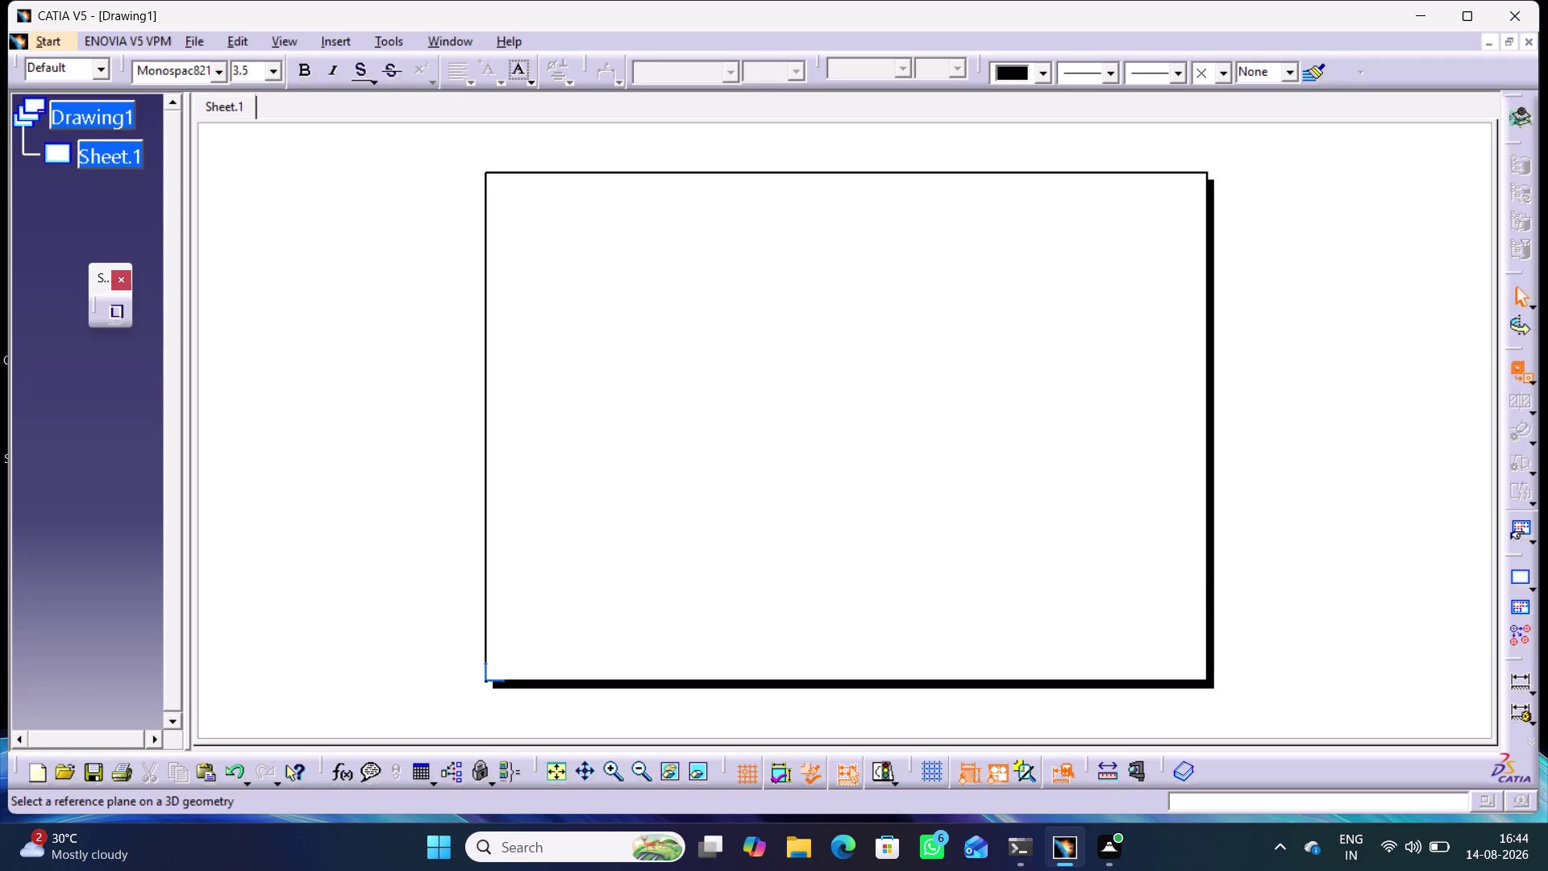
Pick the bracket's flange face in Part1.CATPart as the front view reference.
click(450, 39)
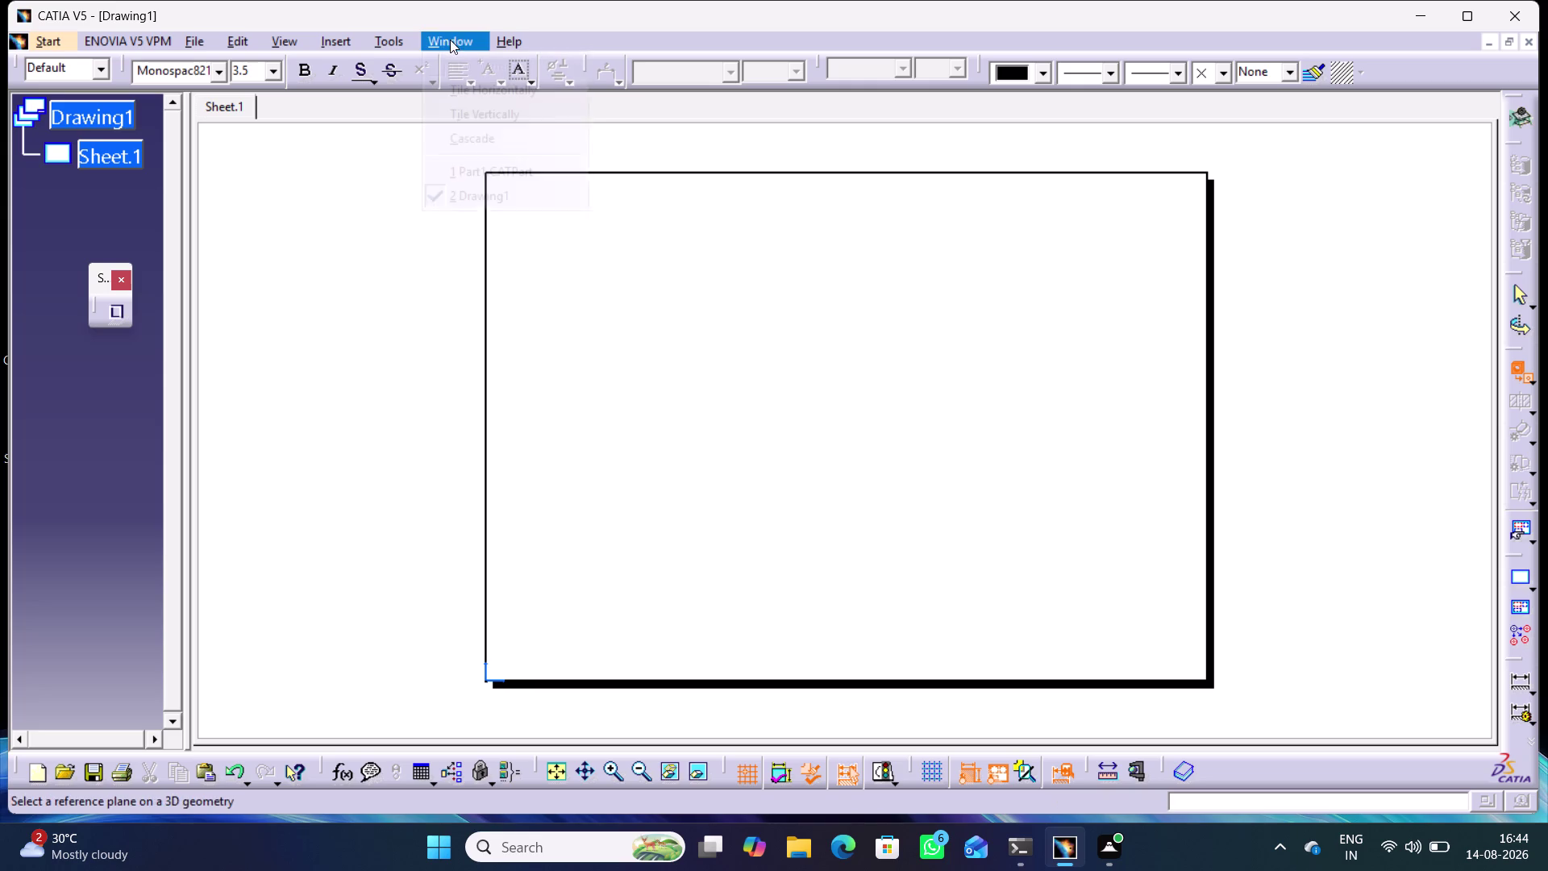
click(488, 175)
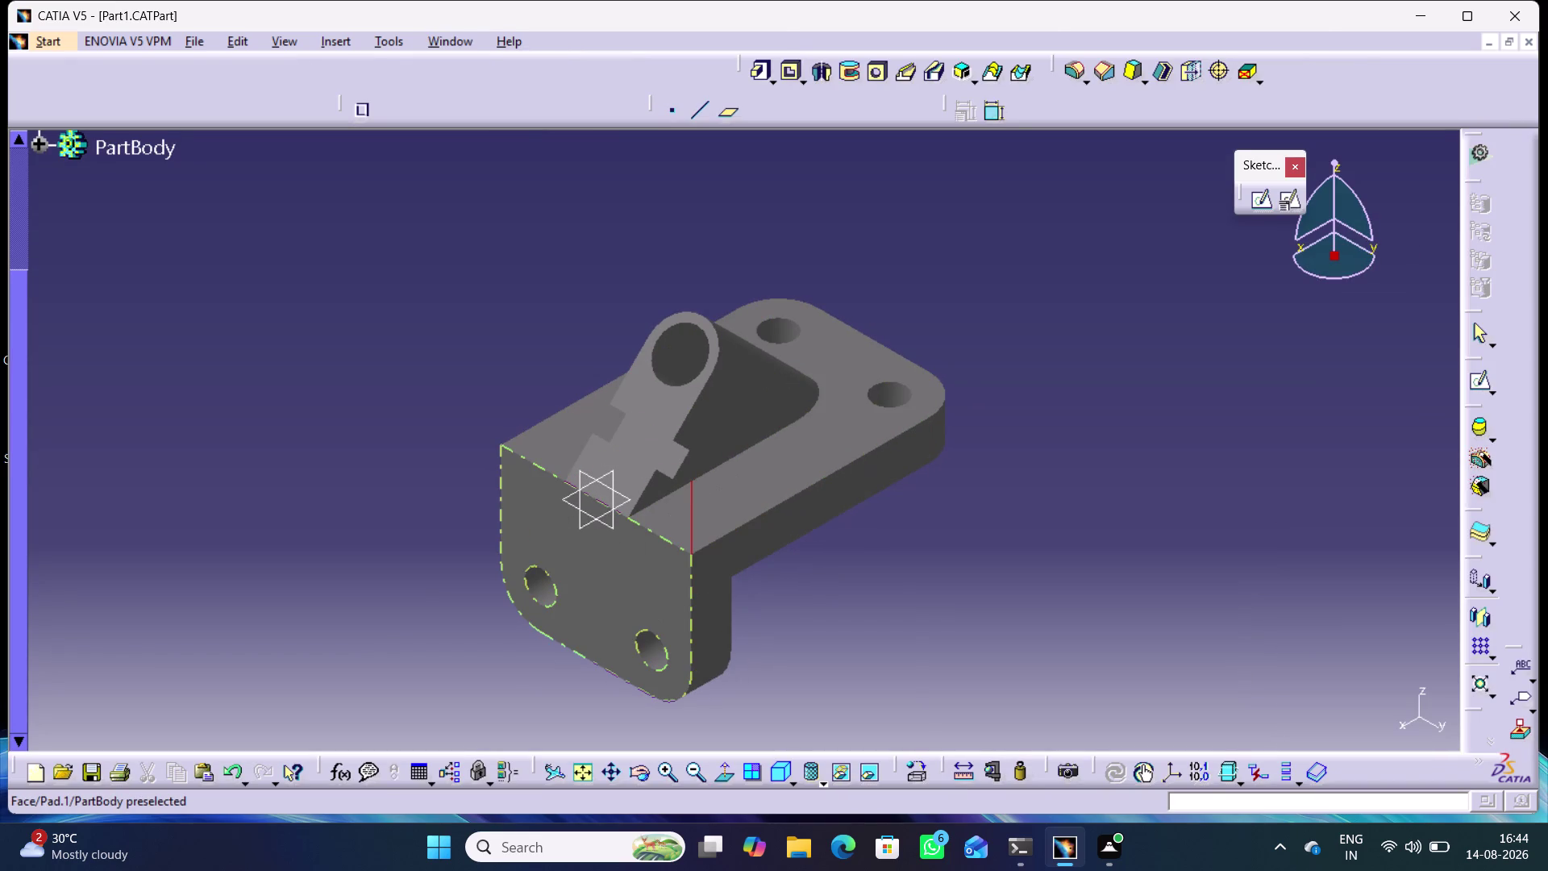
click(616, 579)
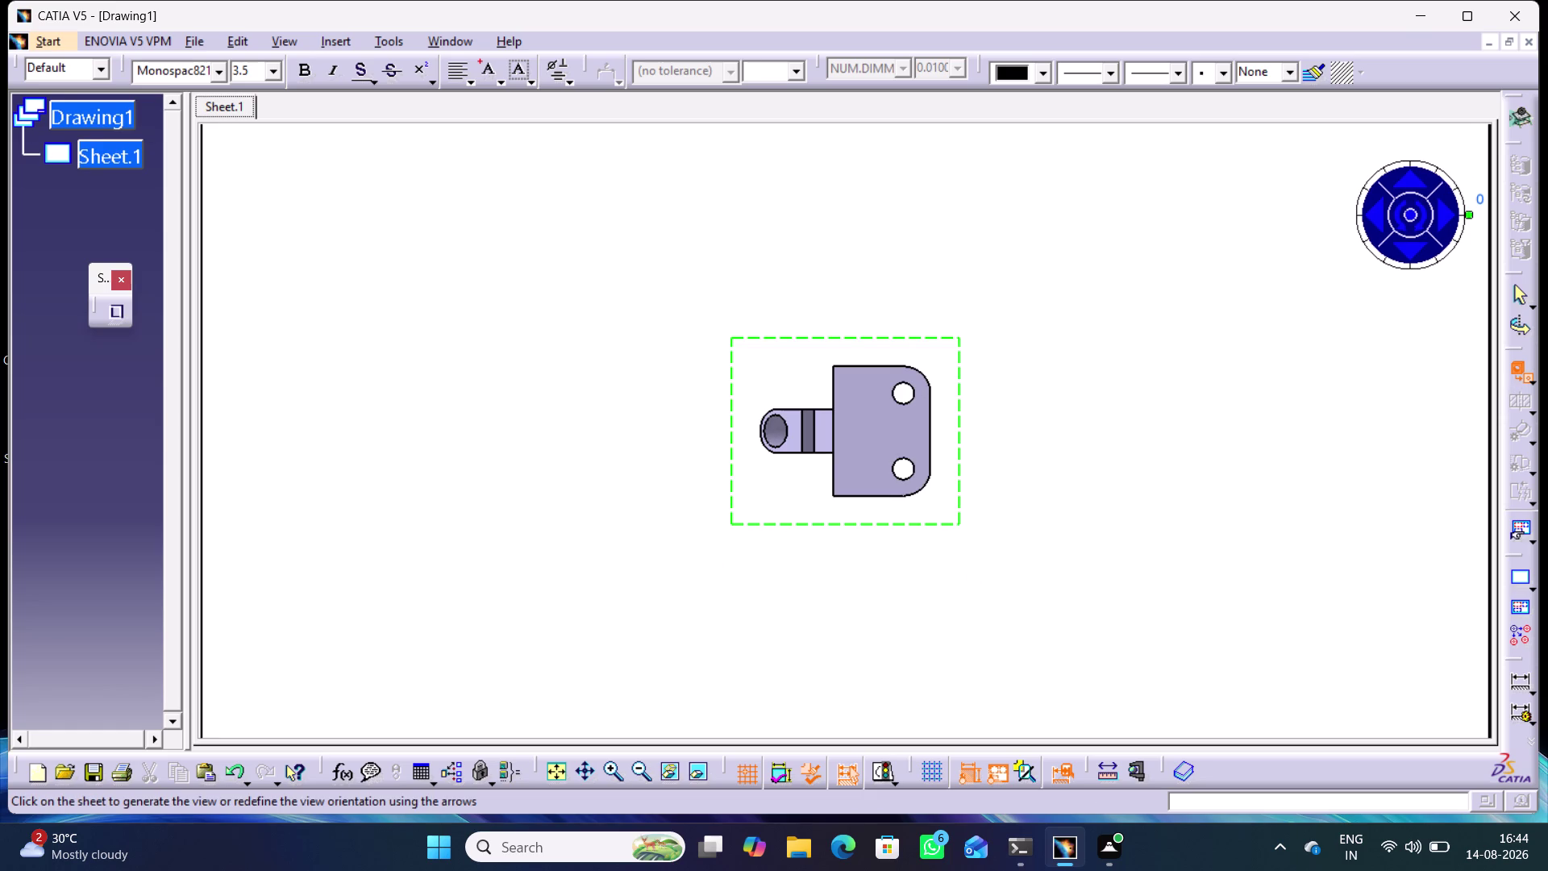
Undo the last action, confirm Front View at 1:1, and return to Part1.CATPart.
key(ctrl+z)
click(990, 410)
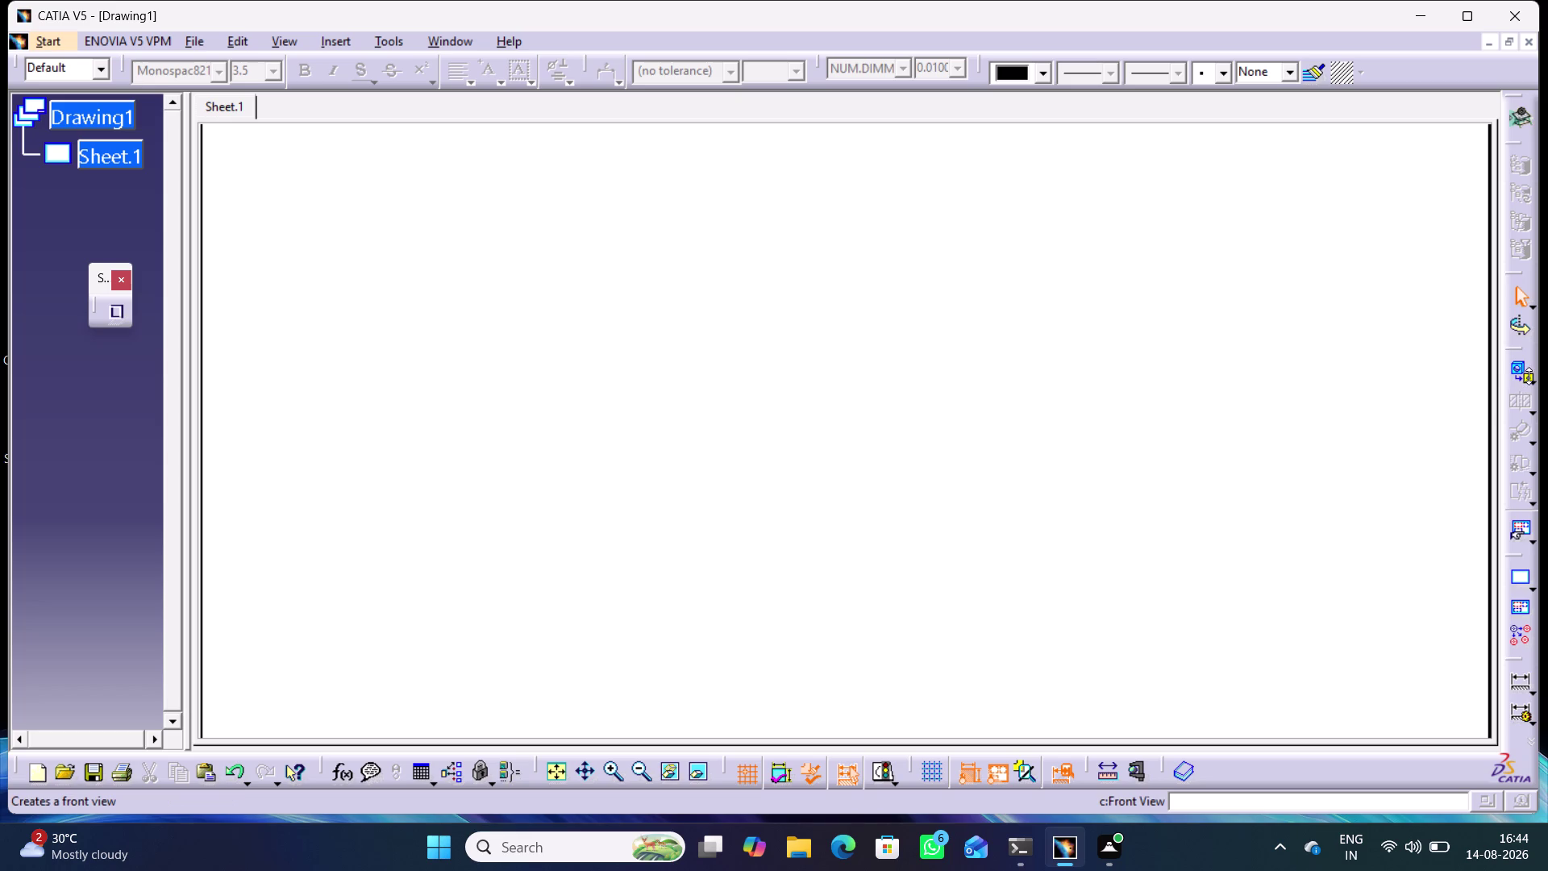
click(1534, 378)
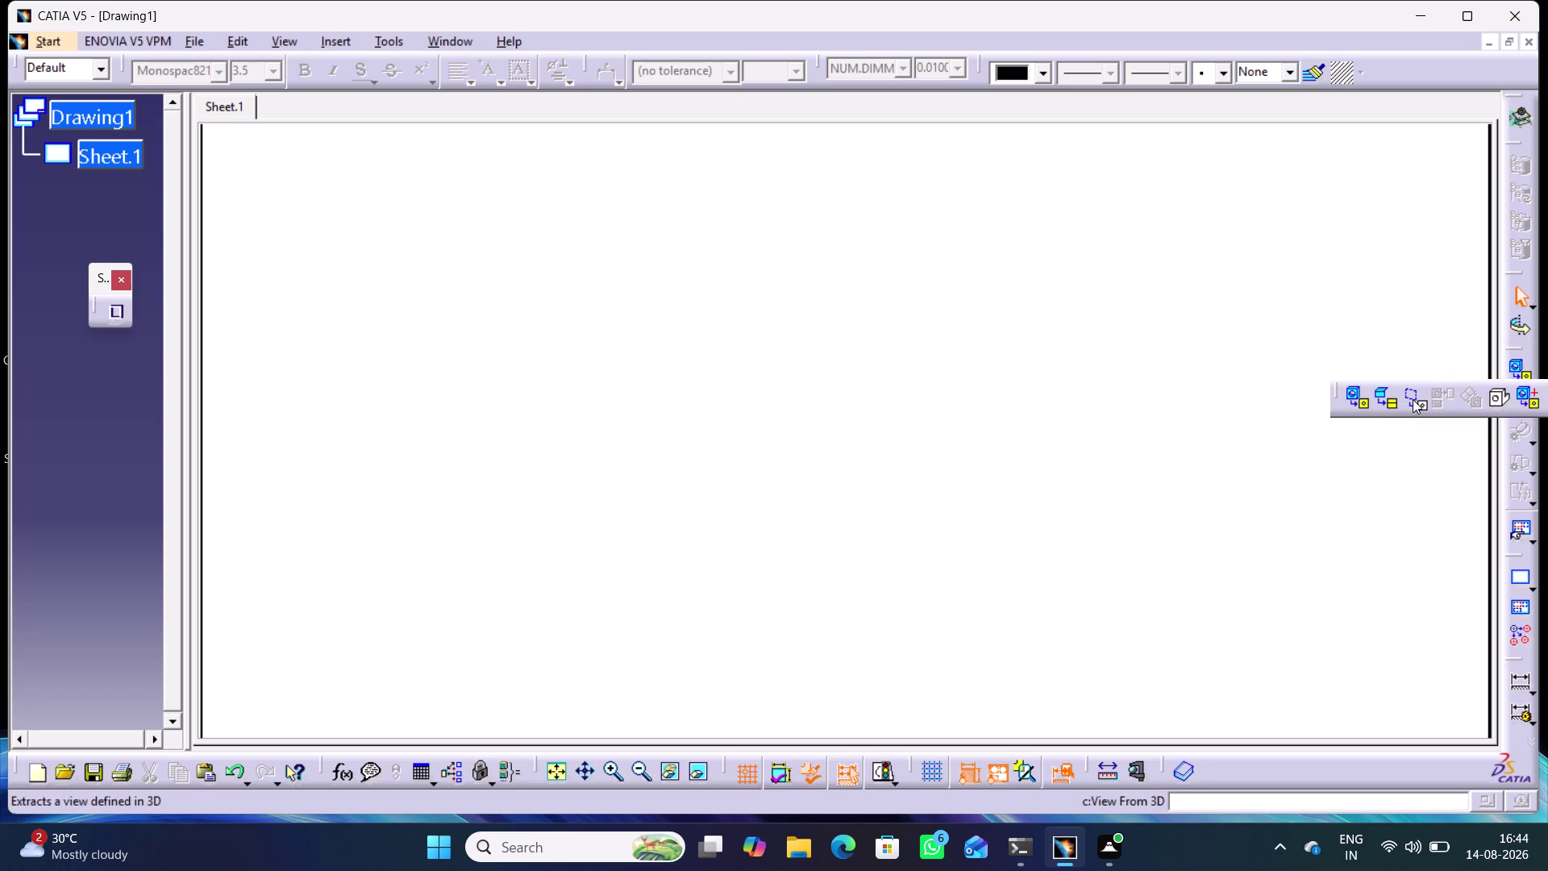
click(1525, 397)
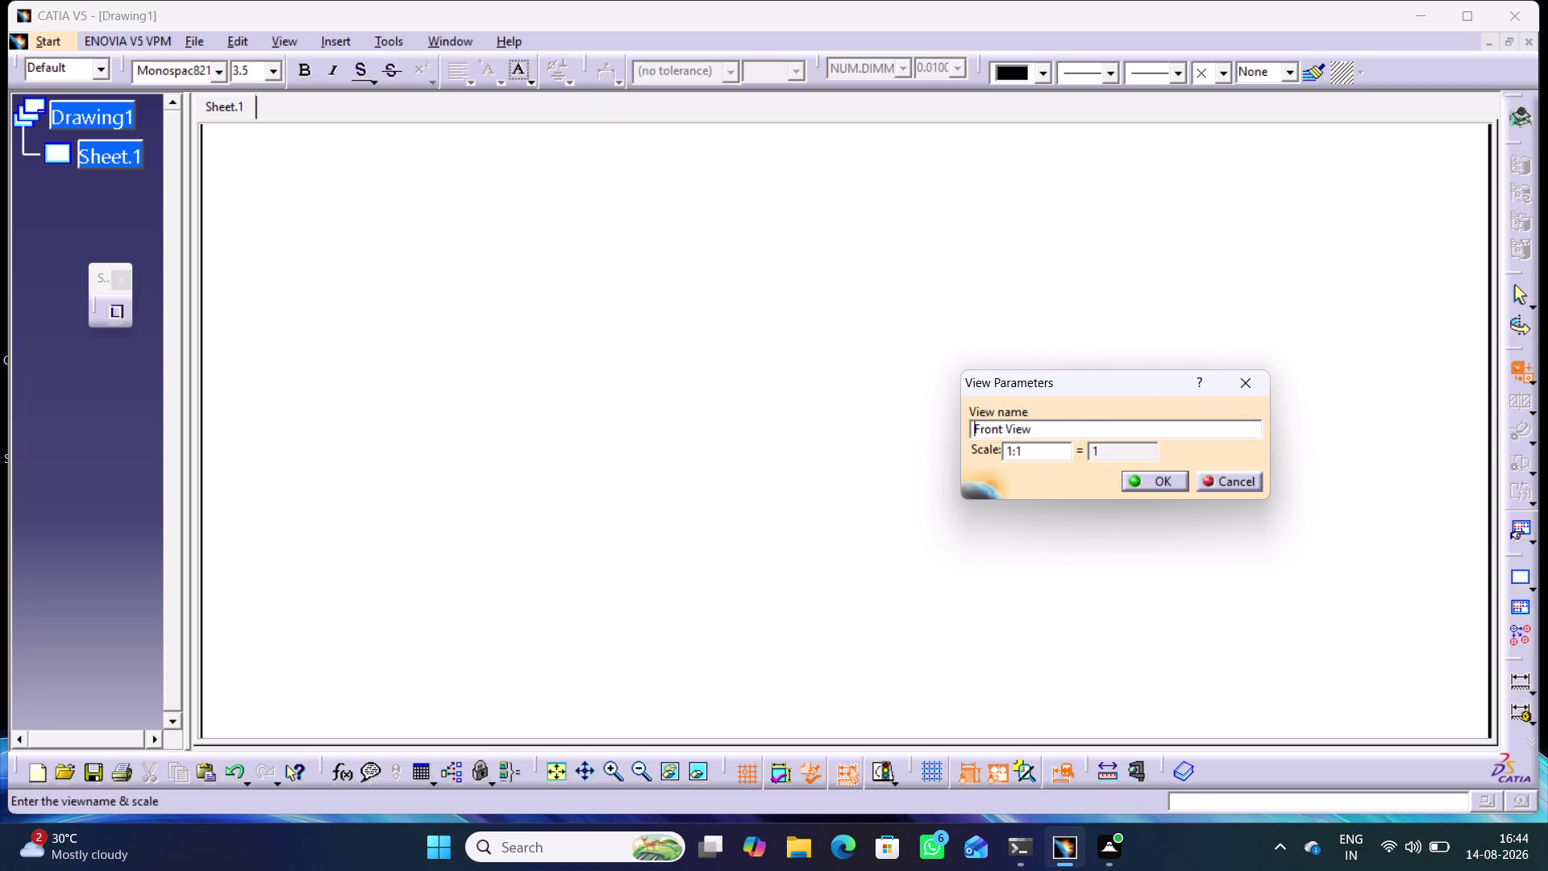
click(1148, 477)
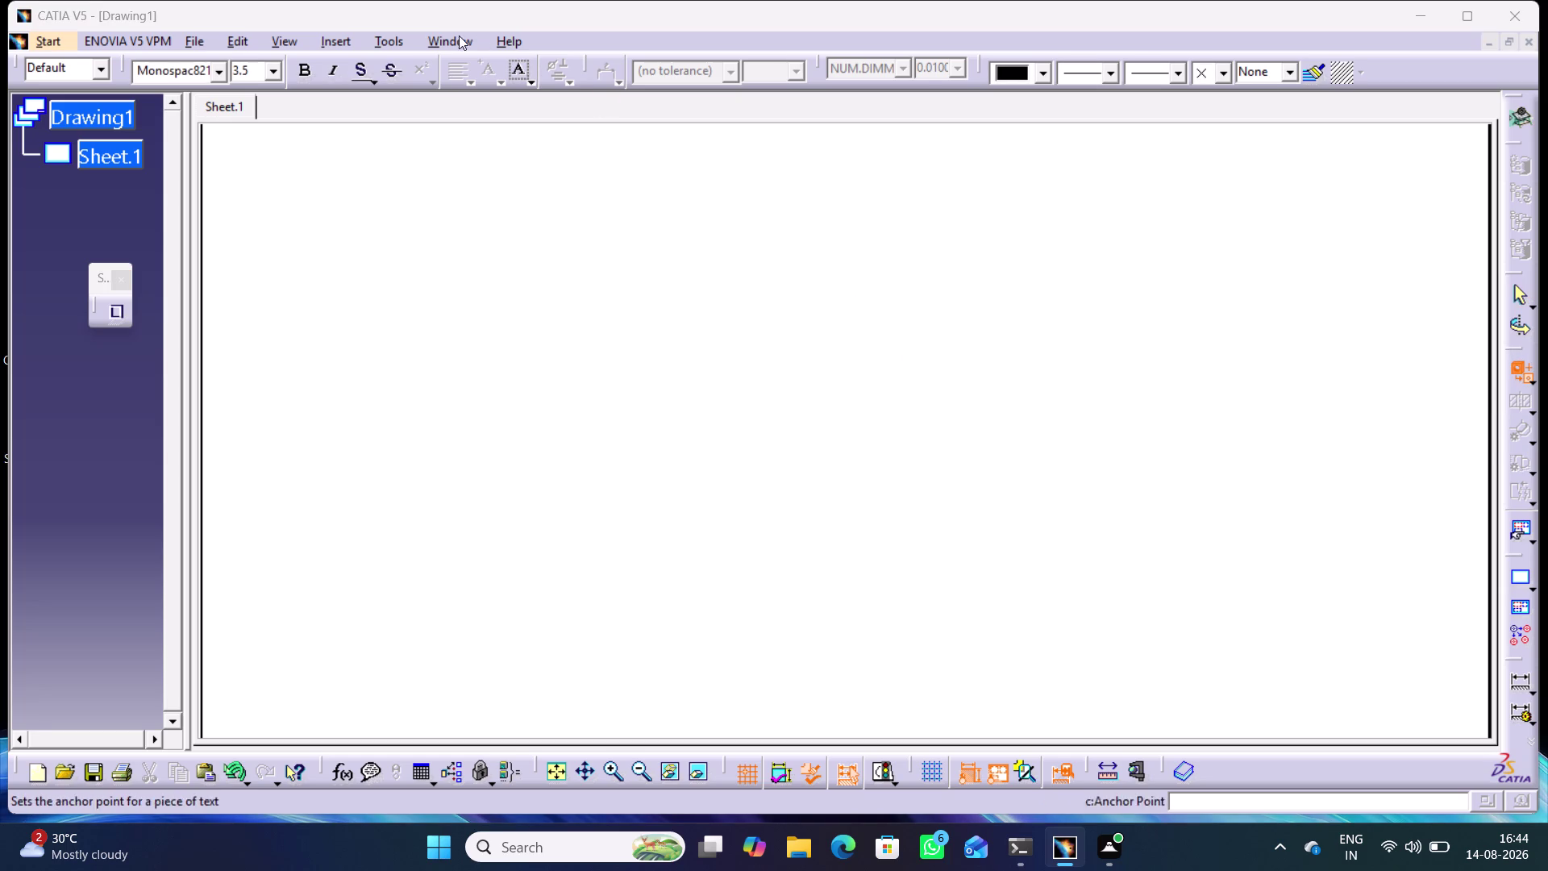
click(436, 37)
click(485, 165)
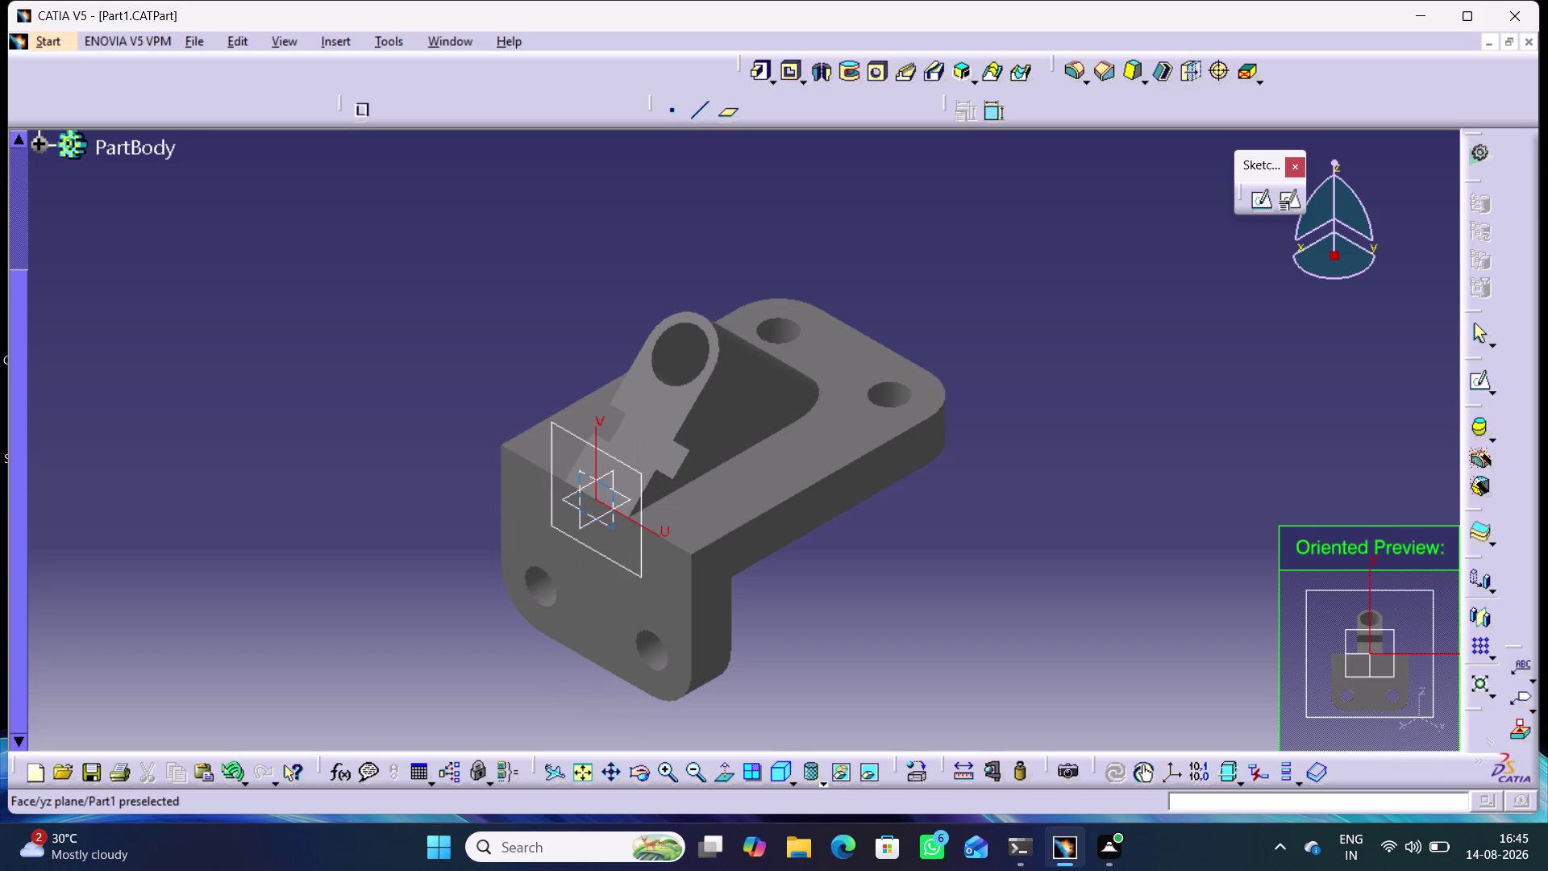
Generate the bracket's front view on Sheet.1 and zoom out to the sheet border.
click(618, 525)
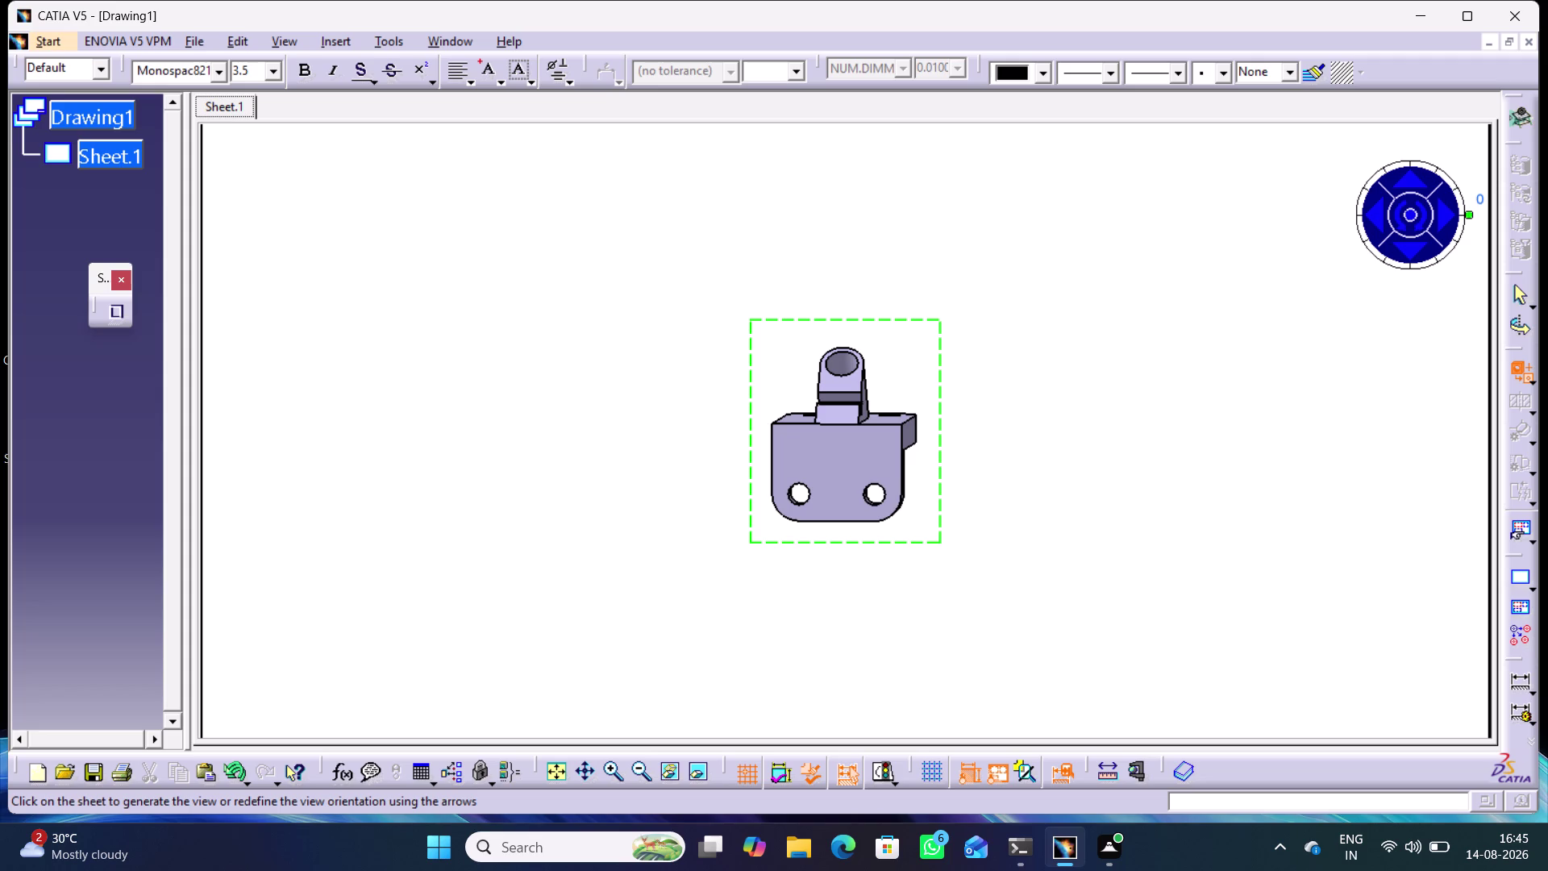
click(705, 533)
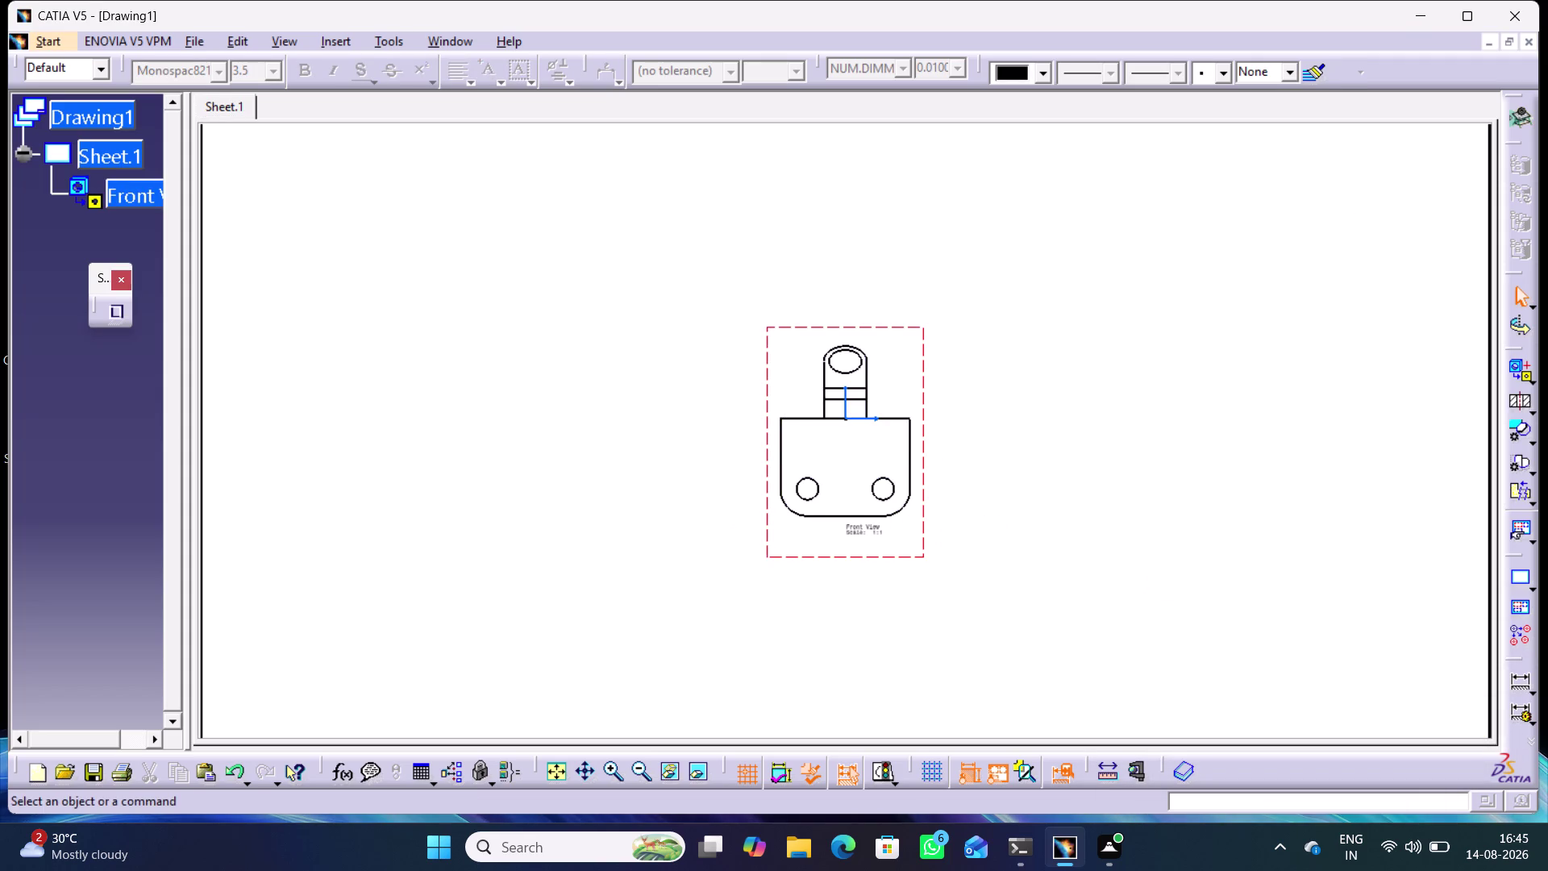
drag(911, 557, 804, 574)
scroll(down, 3)
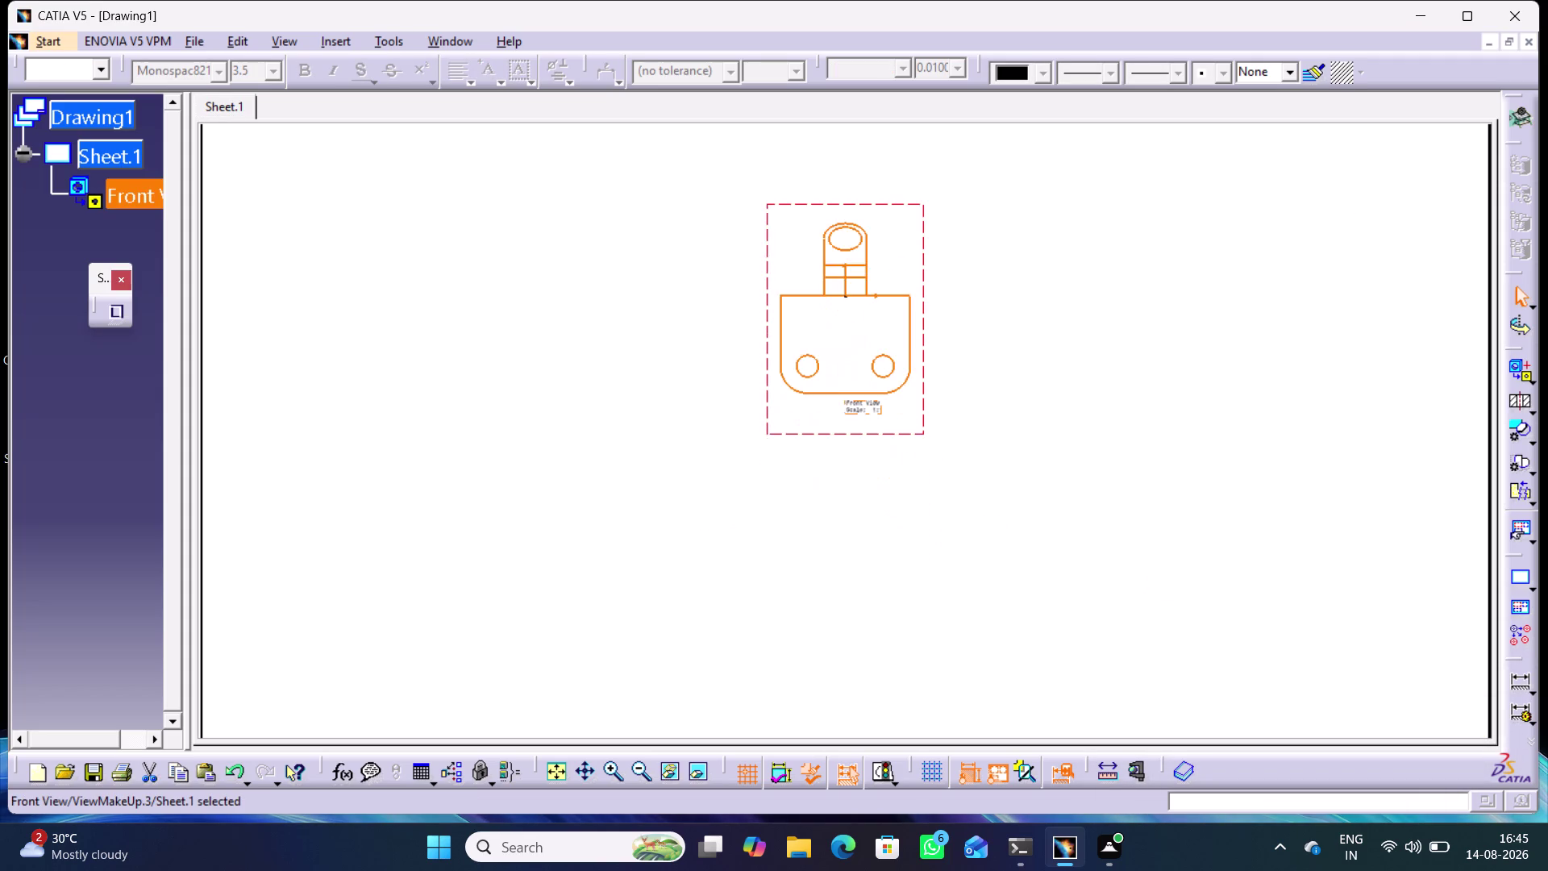
scroll(up, 3)
right_click(868, 583)
middle_drag(927, 596, 939, 608)
right_click(927, 596)
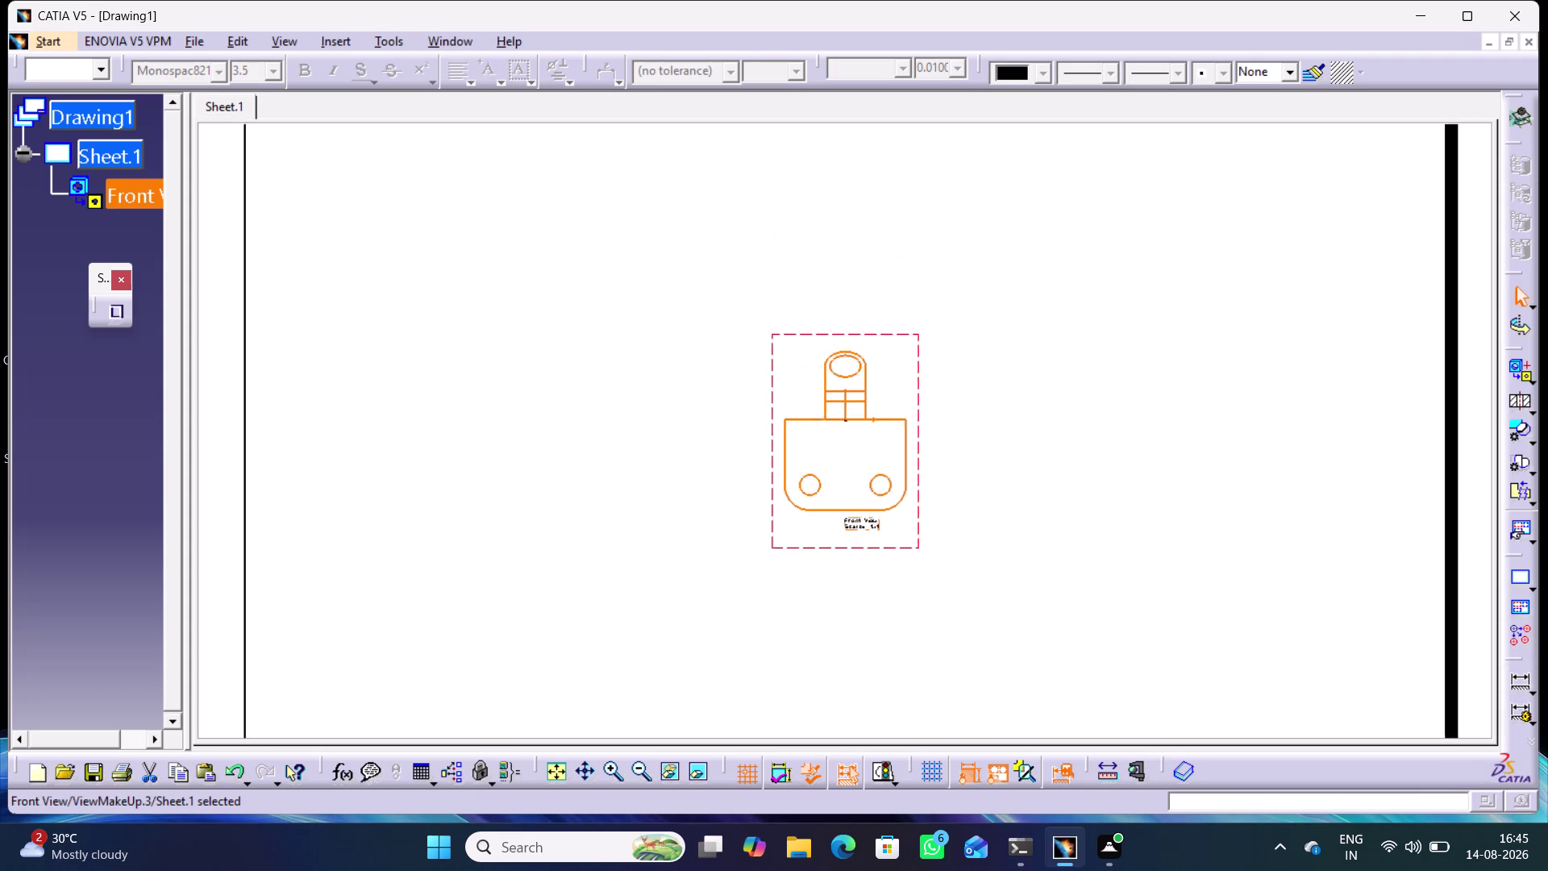
middle_drag(939, 607, 983, 671)
Move the front view to the left of the sheet centre.
drag(850, 510, 835, 510)
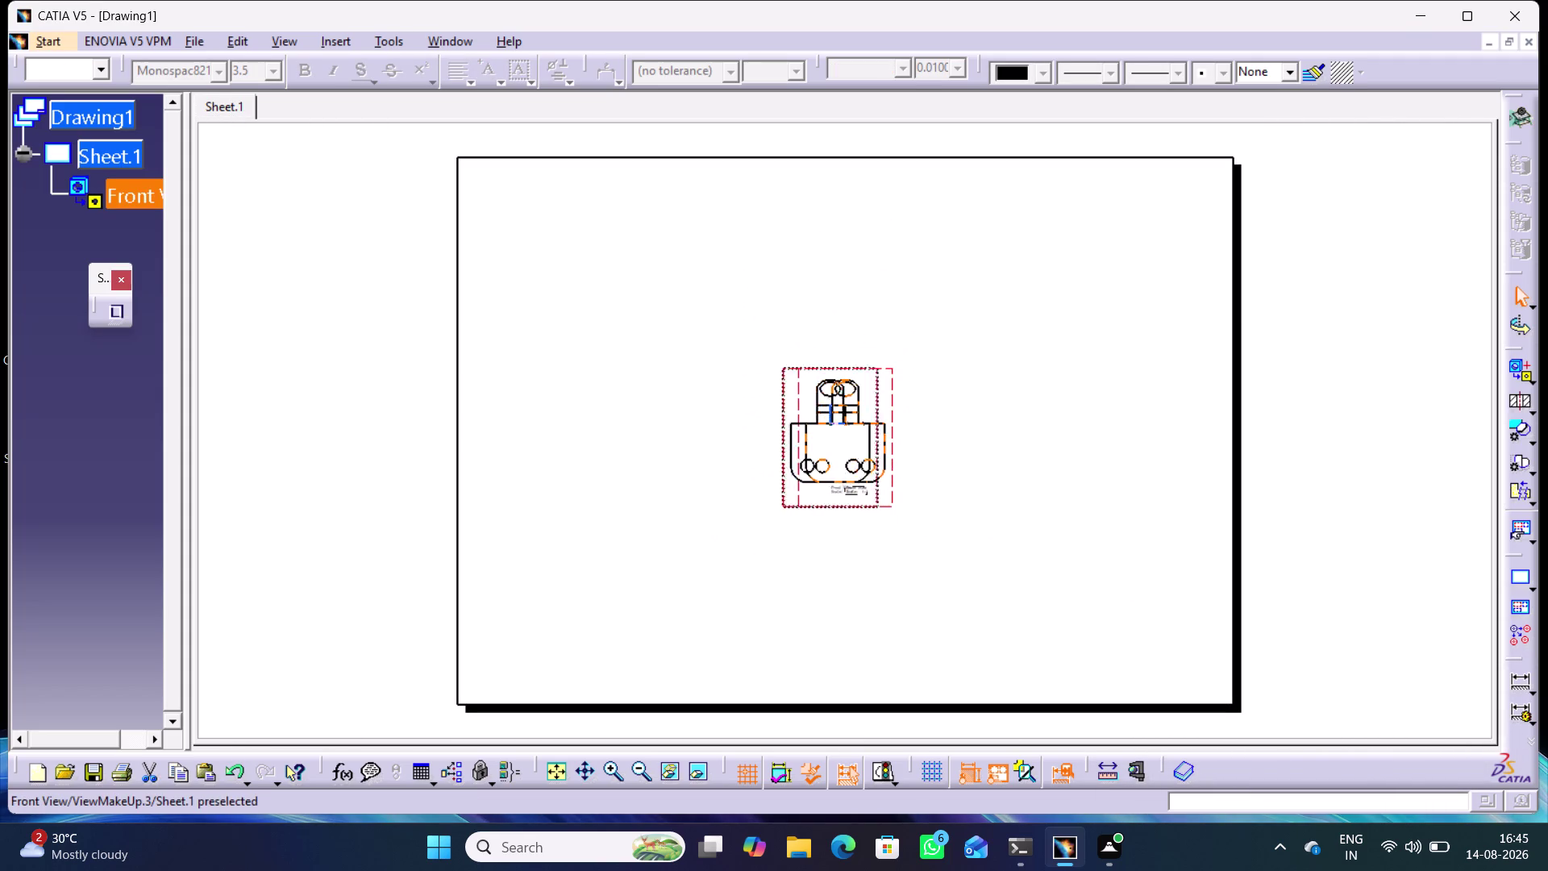
drag(835, 510, 704, 501)
click(797, 537)
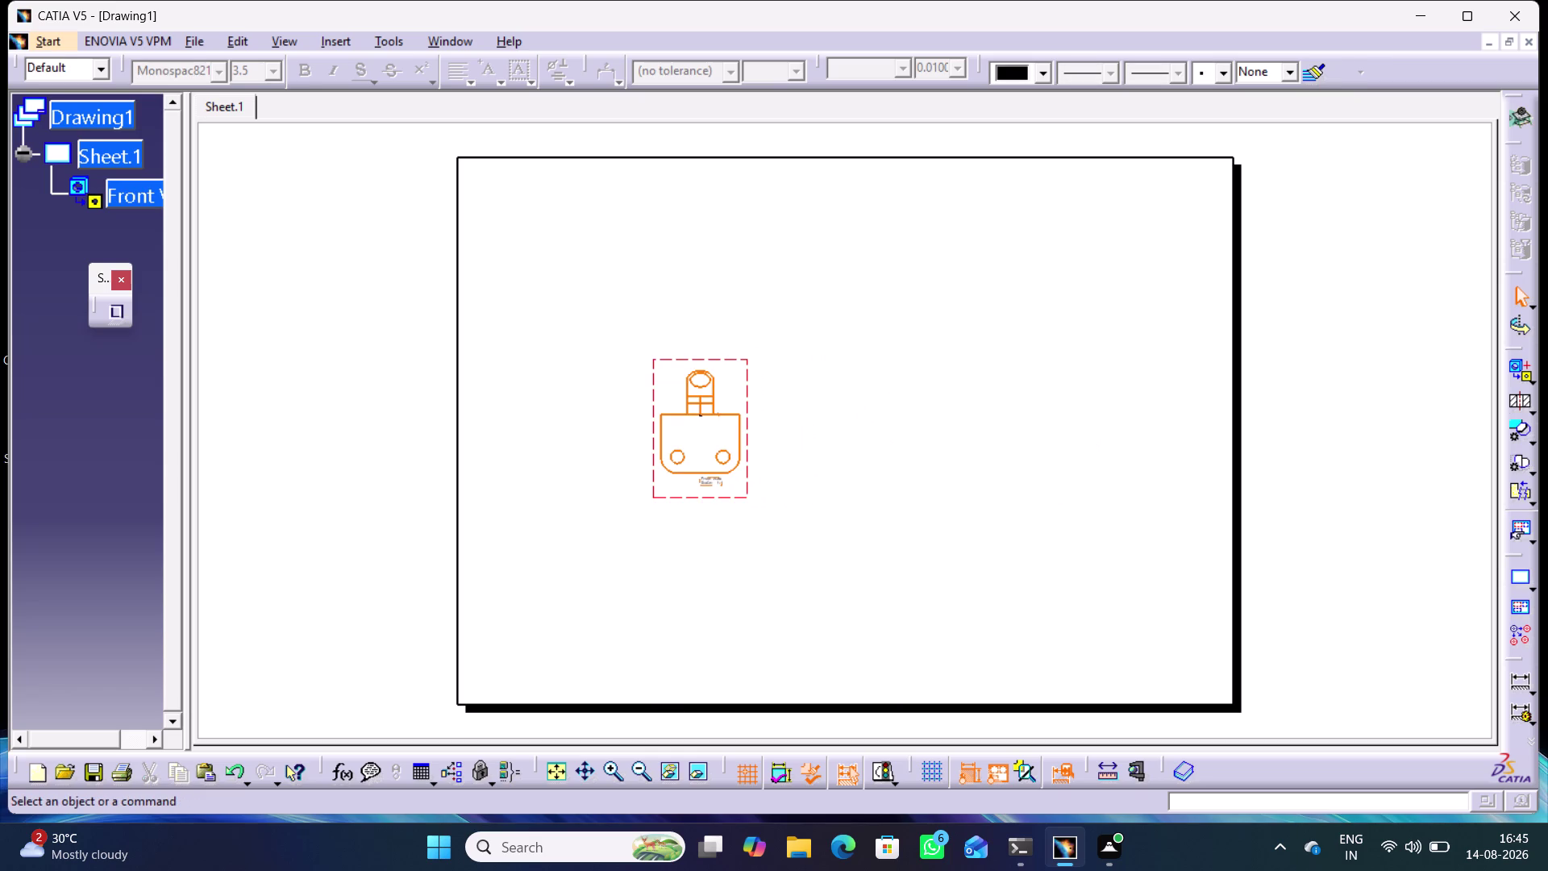
click(1531, 378)
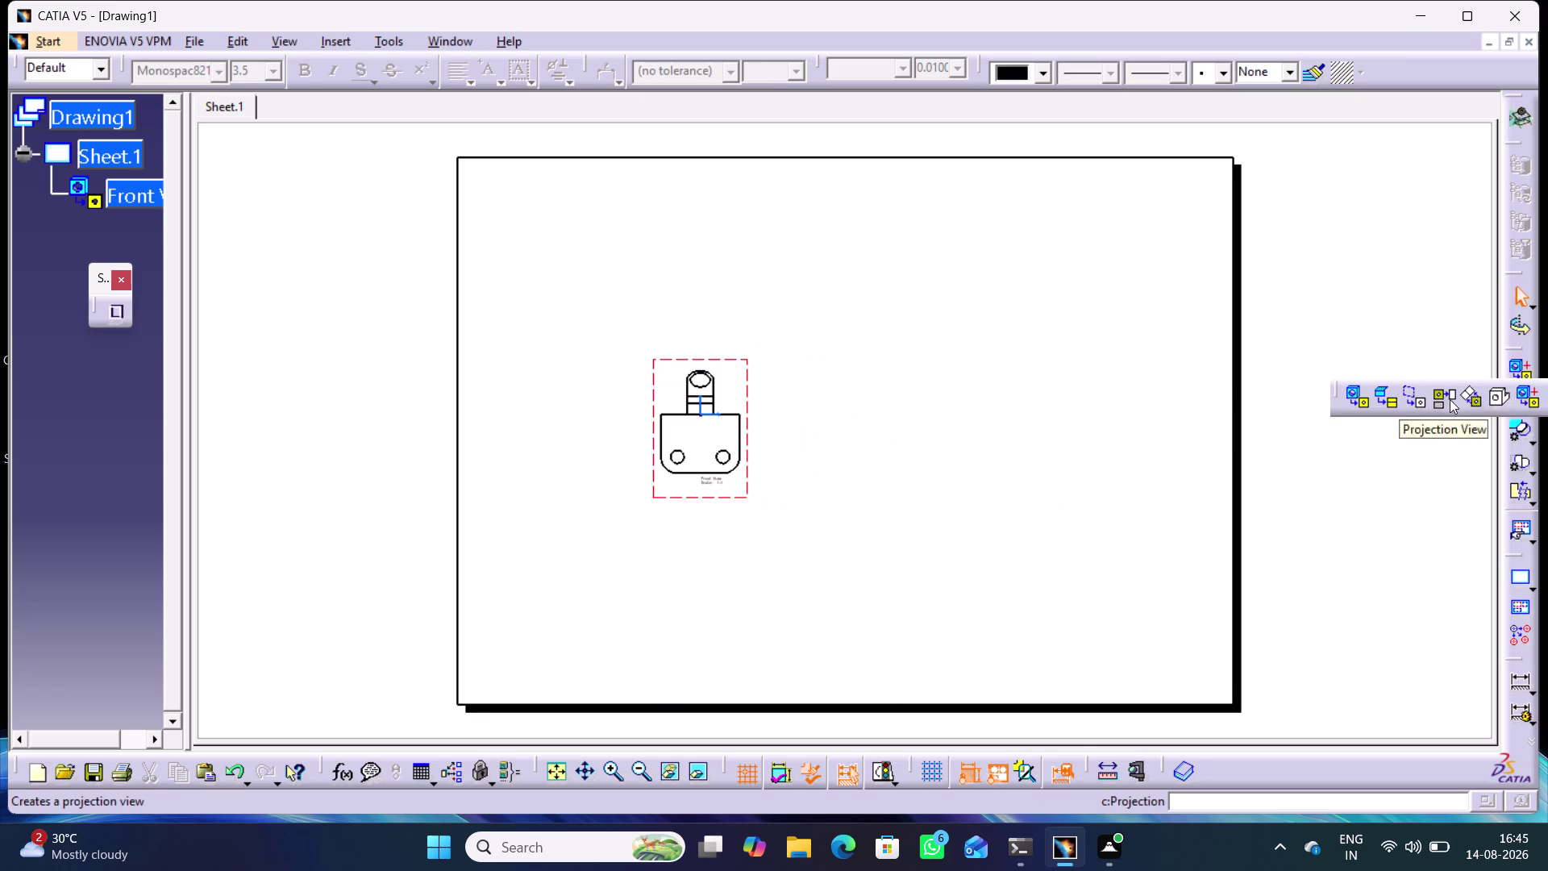
click(1442, 399)
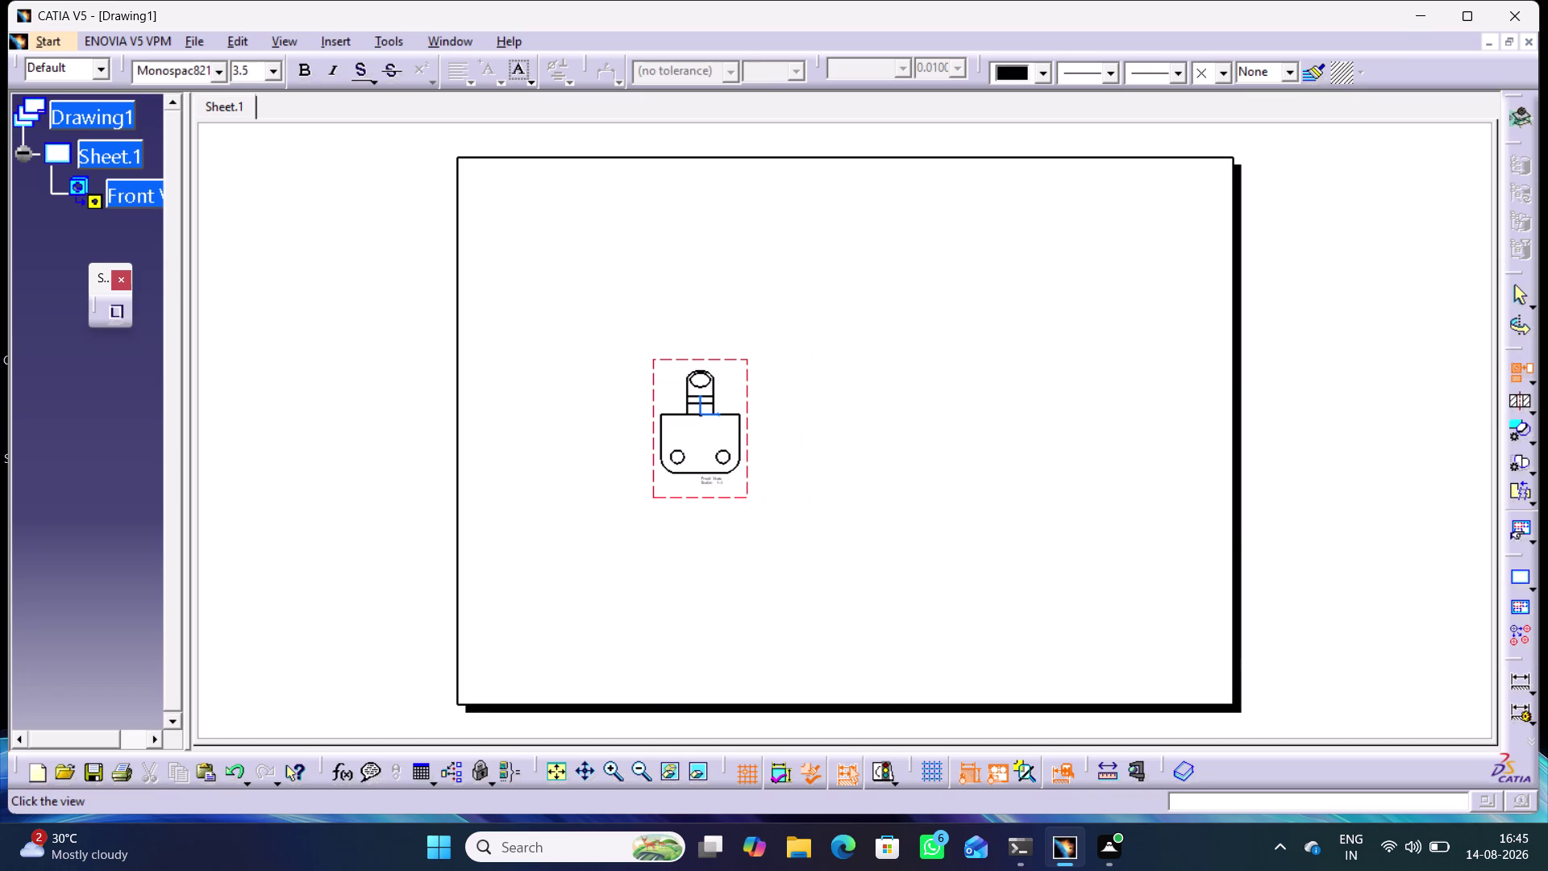
Place the projected top view directly below the front view.
click(745, 479)
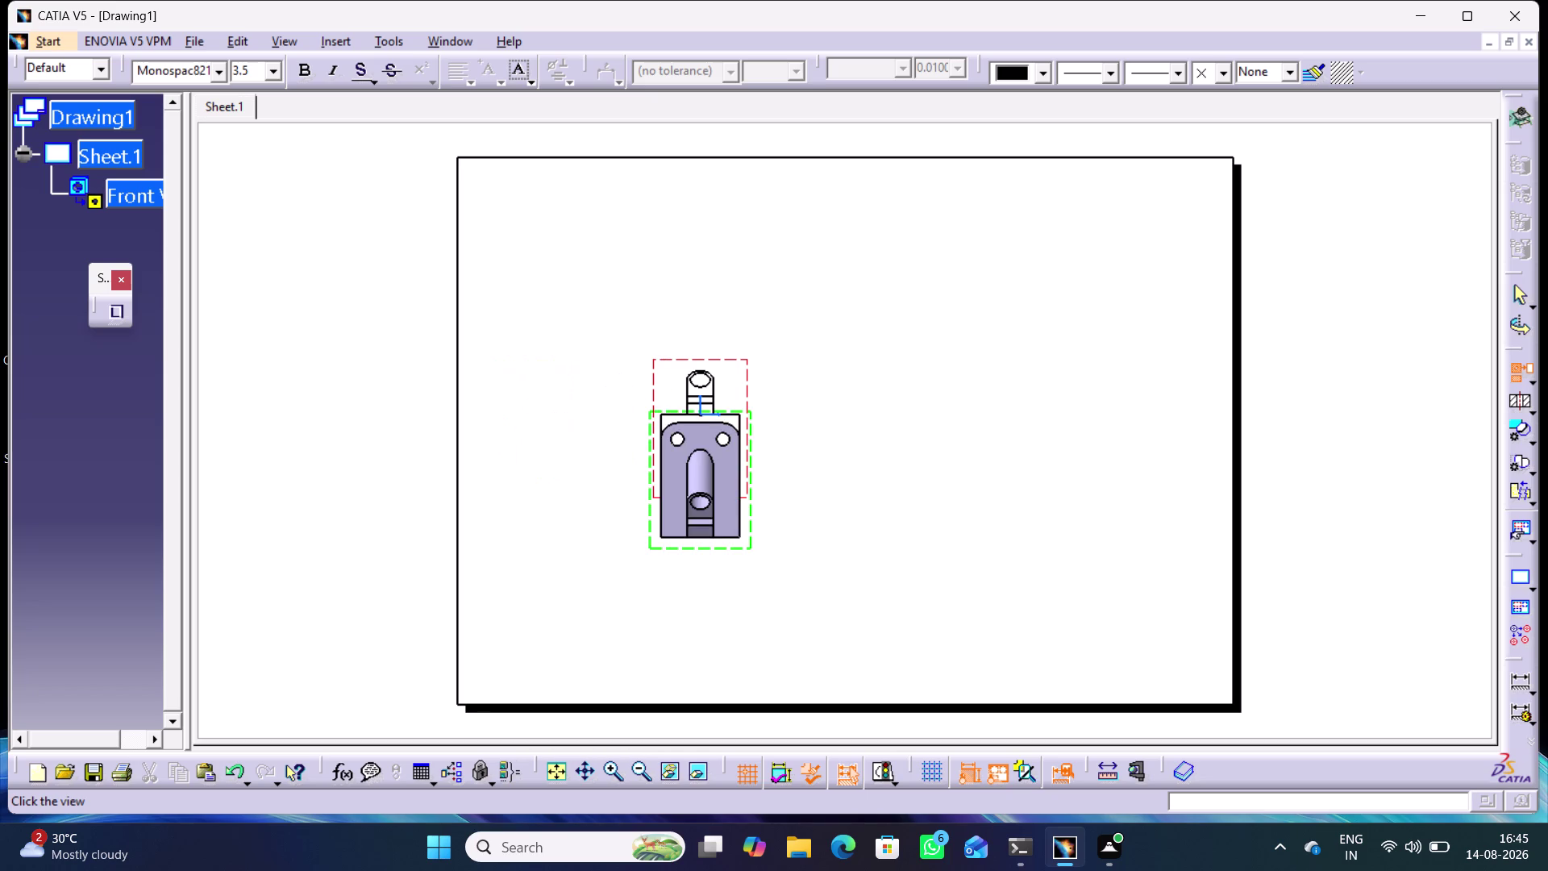
click(700, 587)
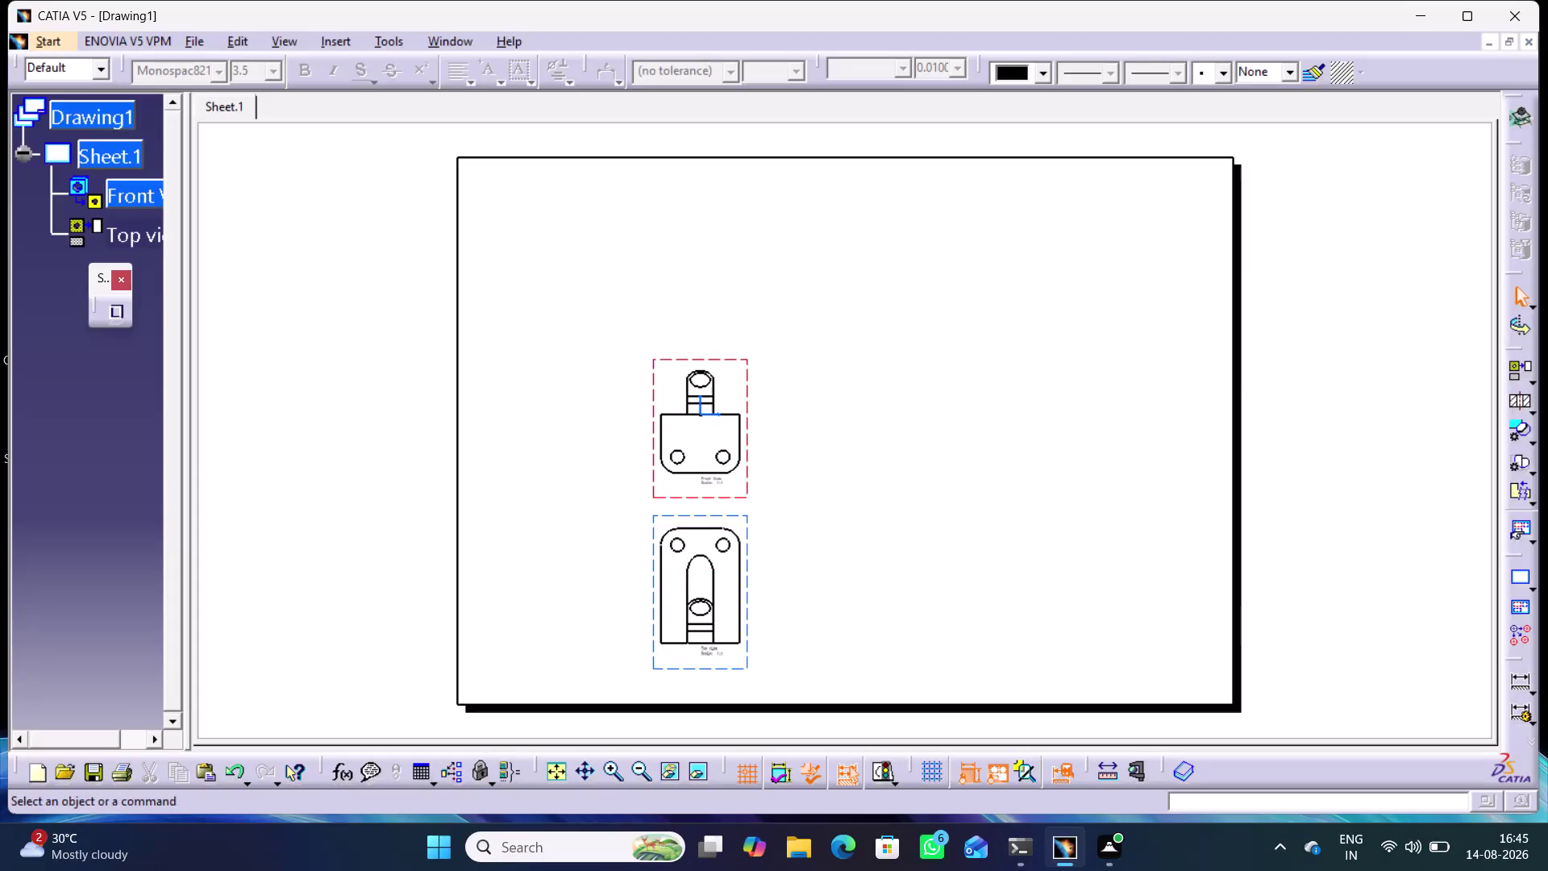
click(1515, 368)
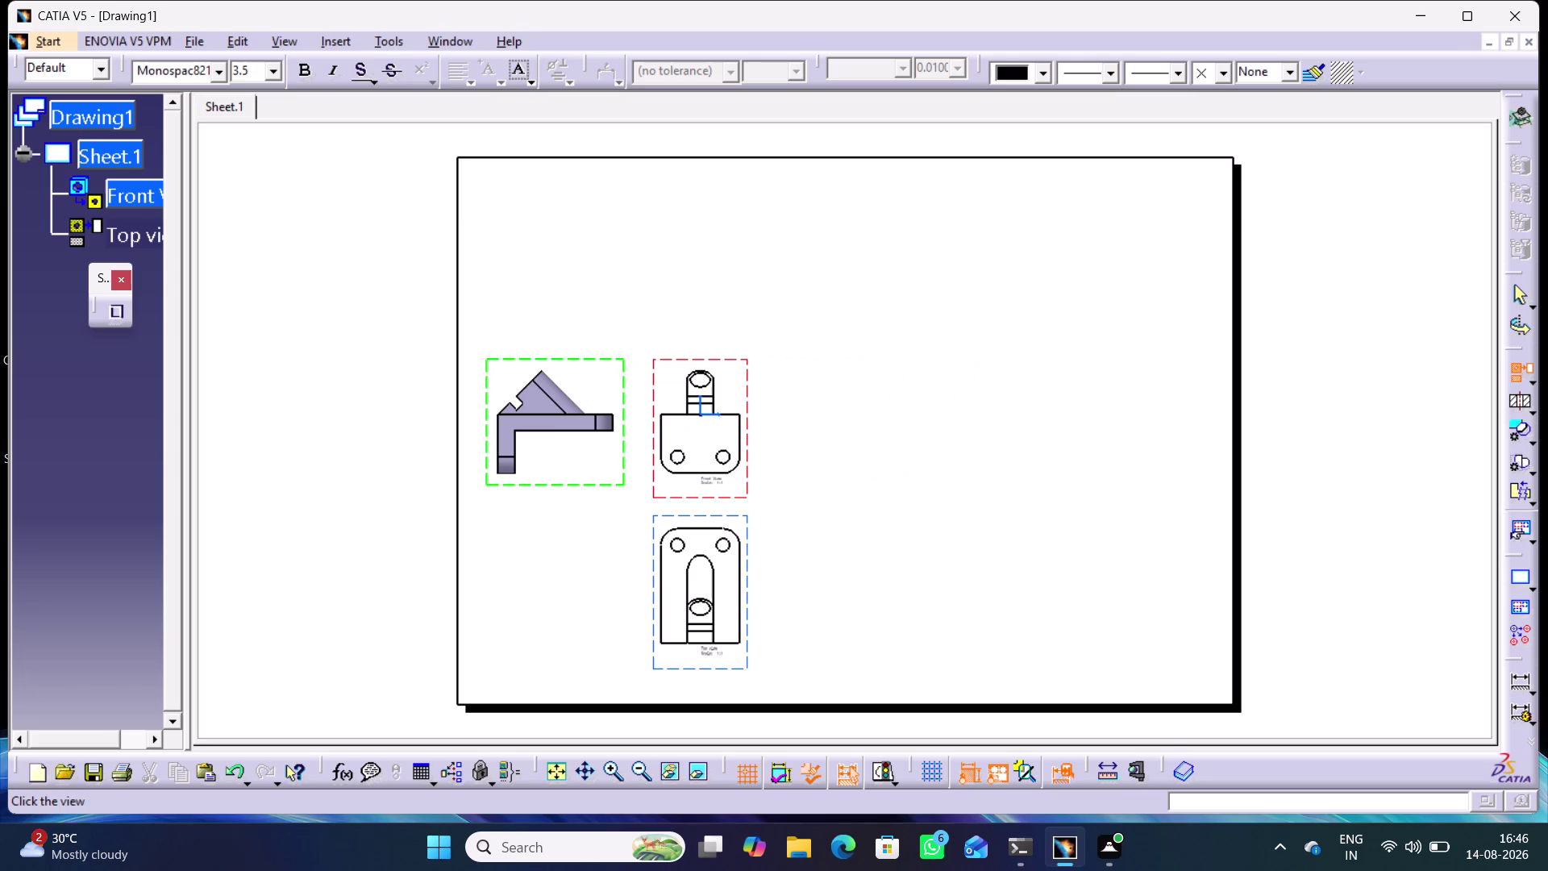
Place the projected right view to the left of the front view.
click(555, 444)
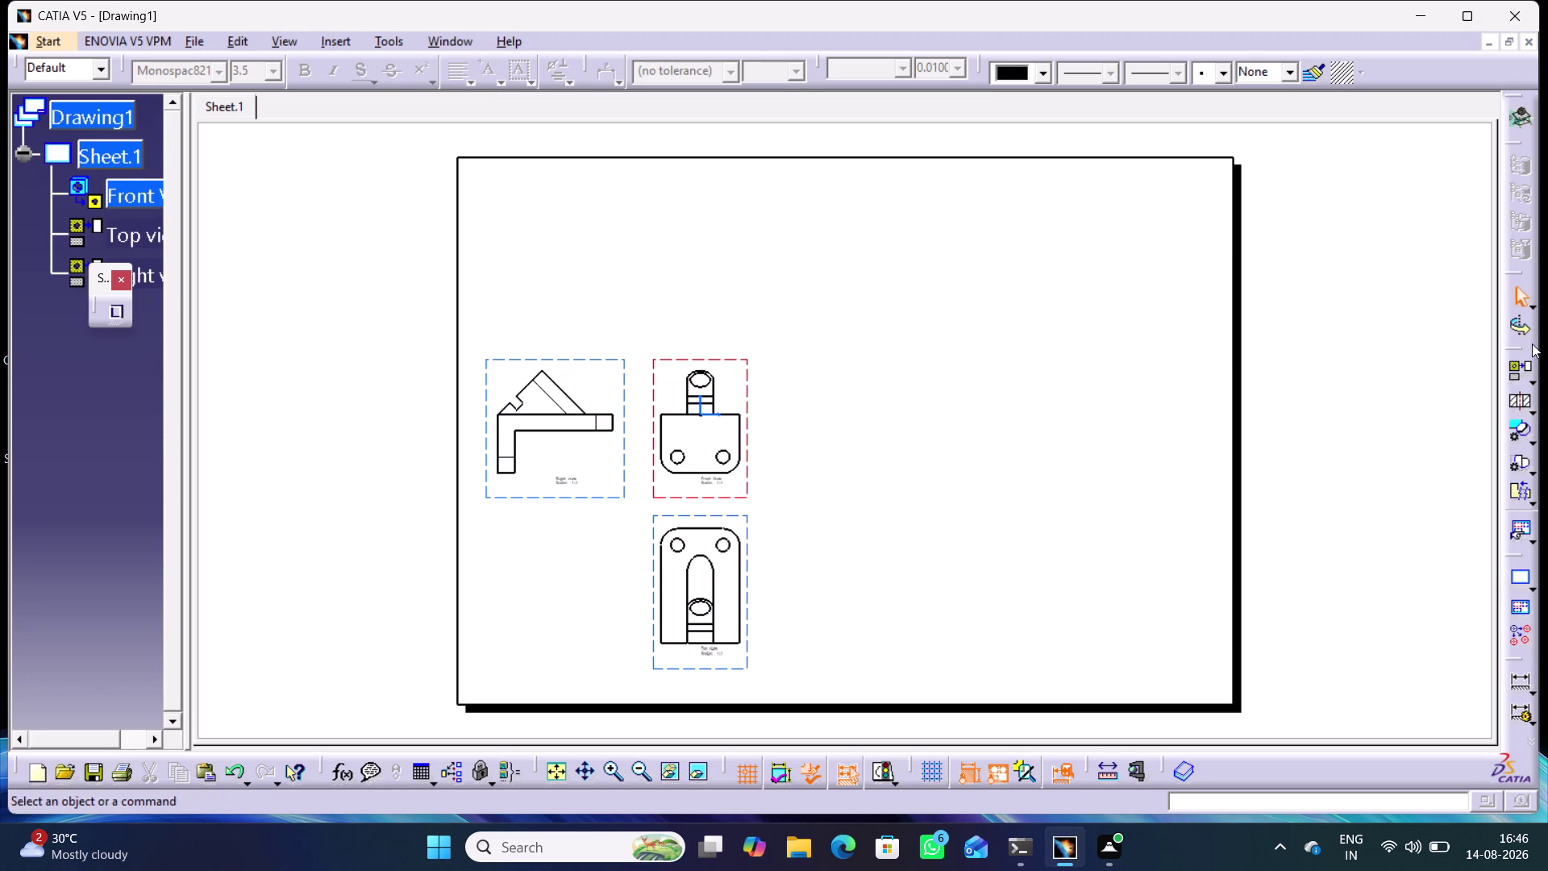
click(1521, 364)
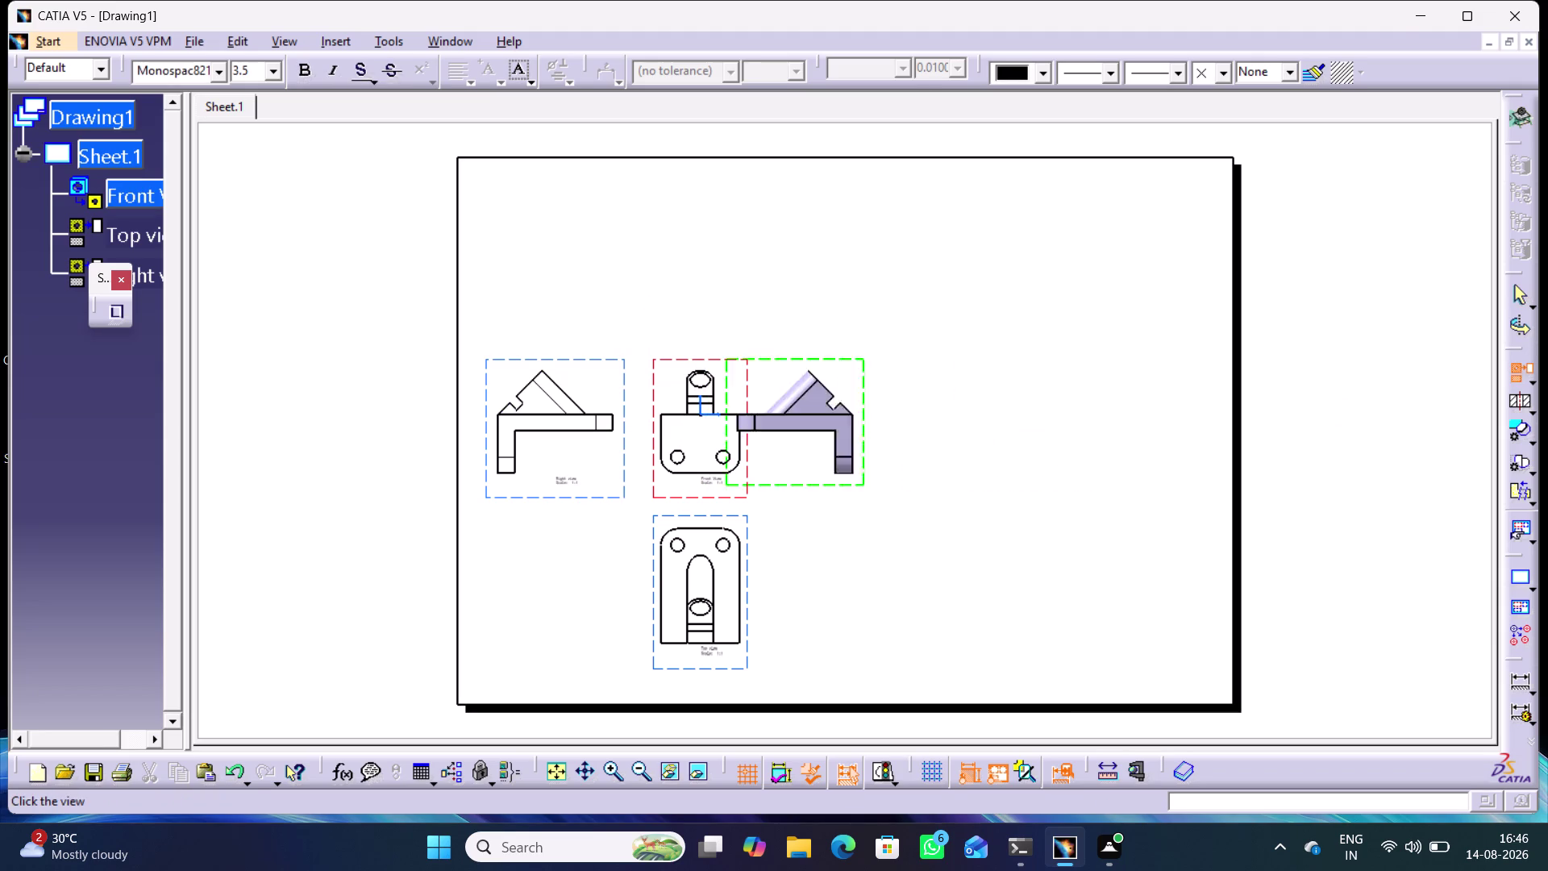
click(1530, 380)
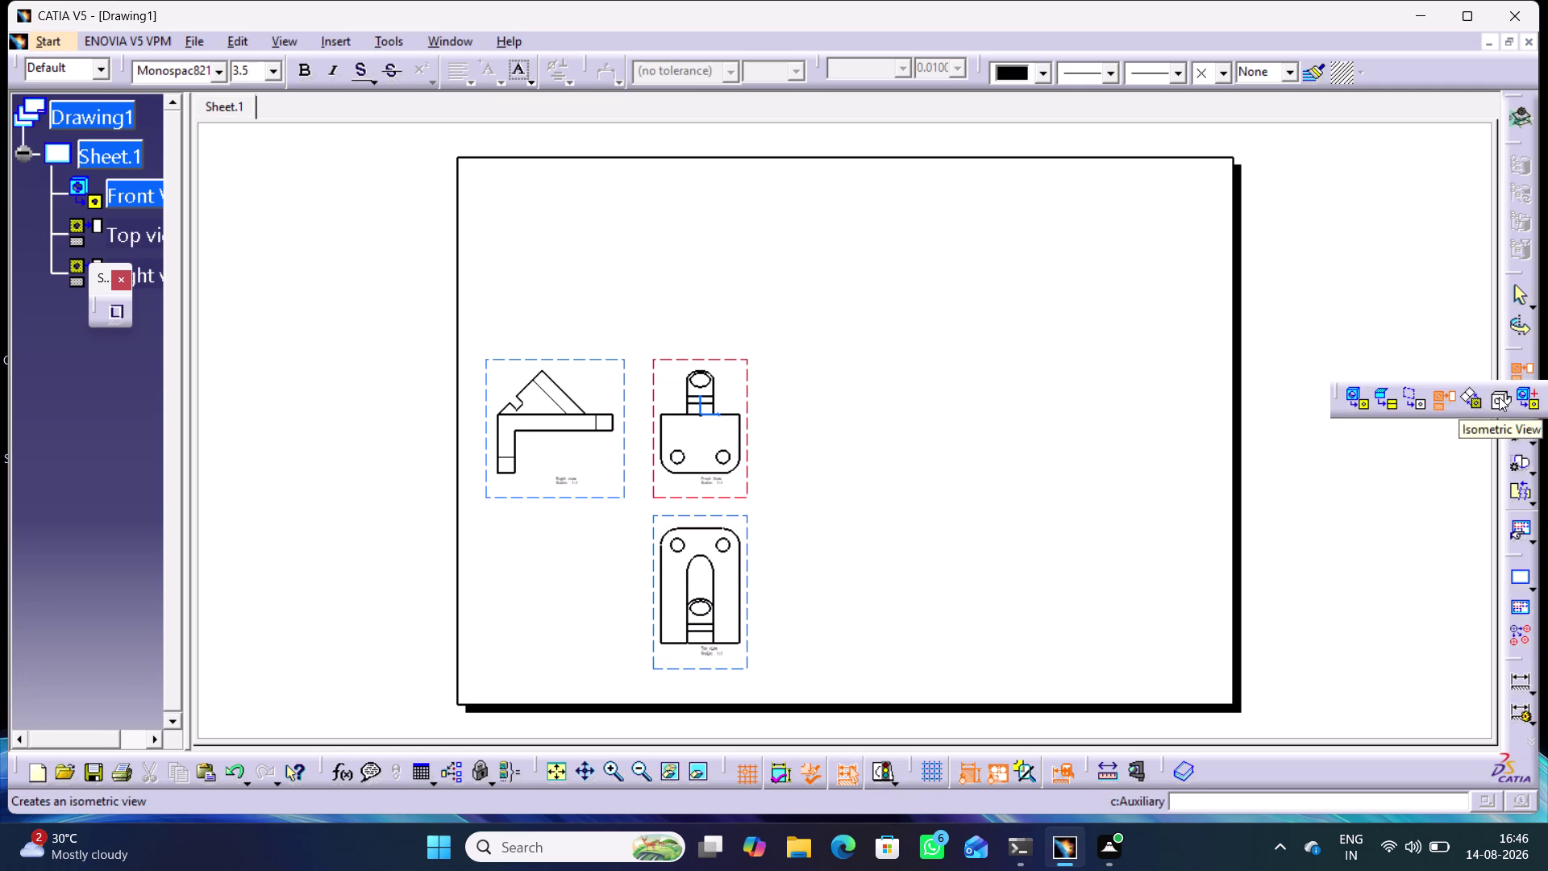
Define an isometric view from Part1 and place it right of the front view.
click(1498, 397)
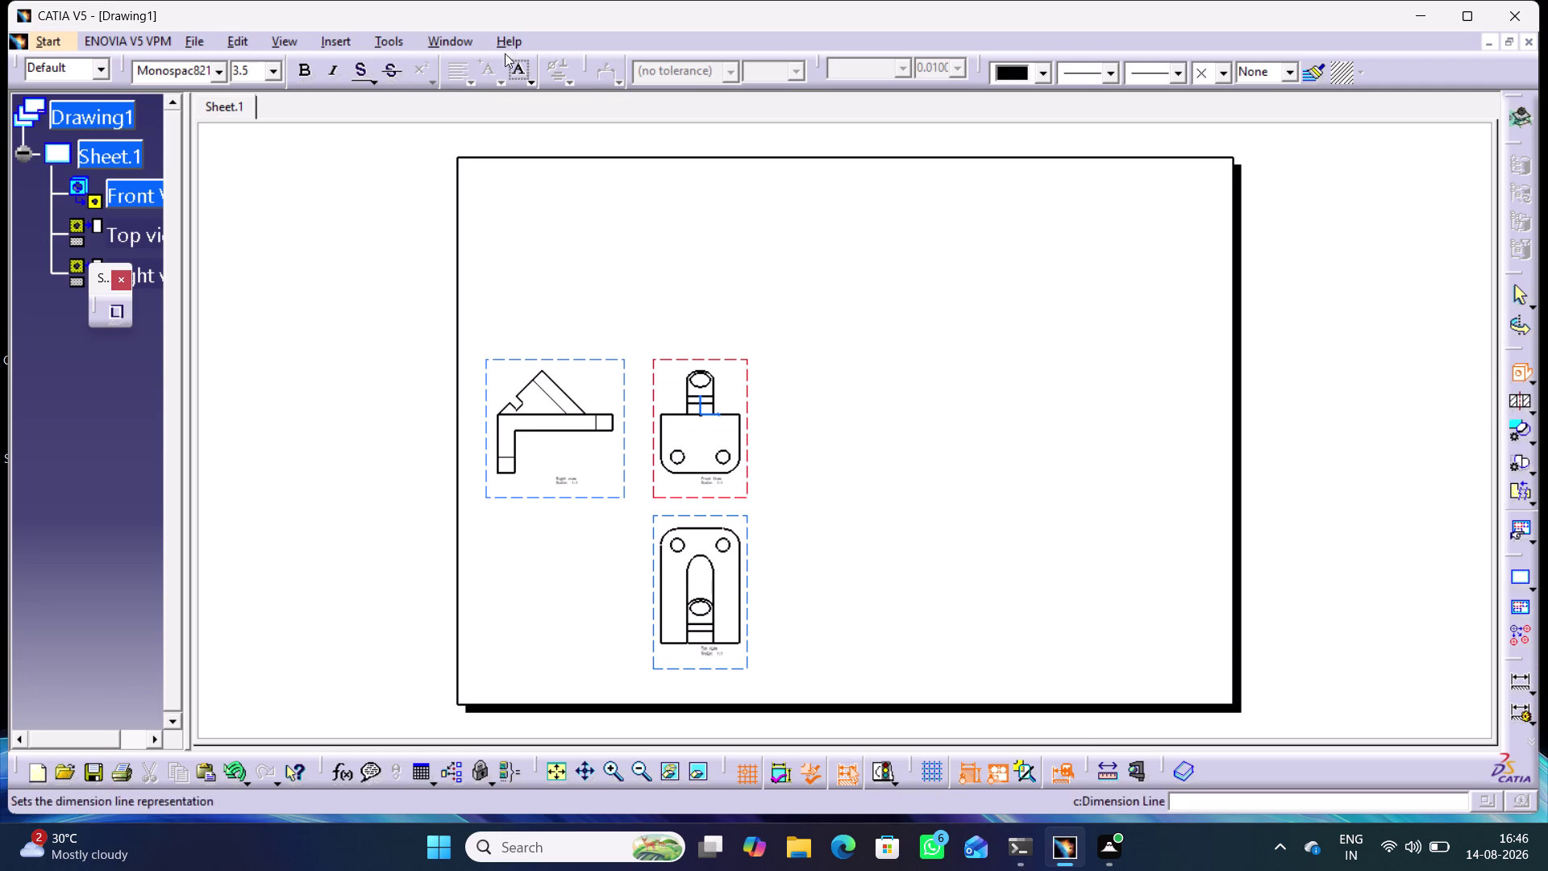
click(446, 44)
click(483, 167)
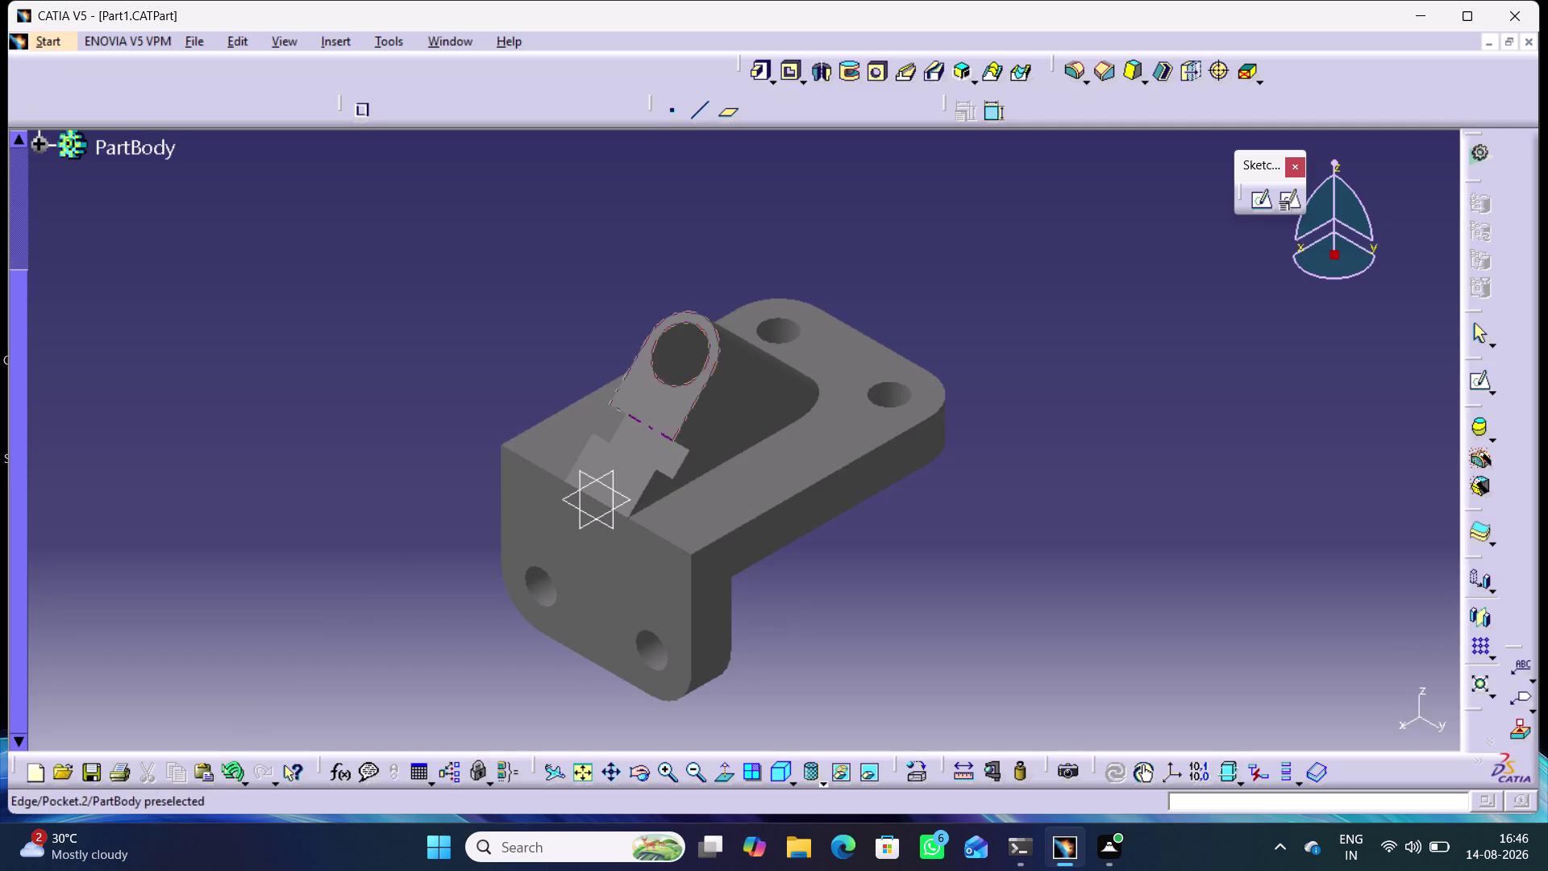
click(769, 458)
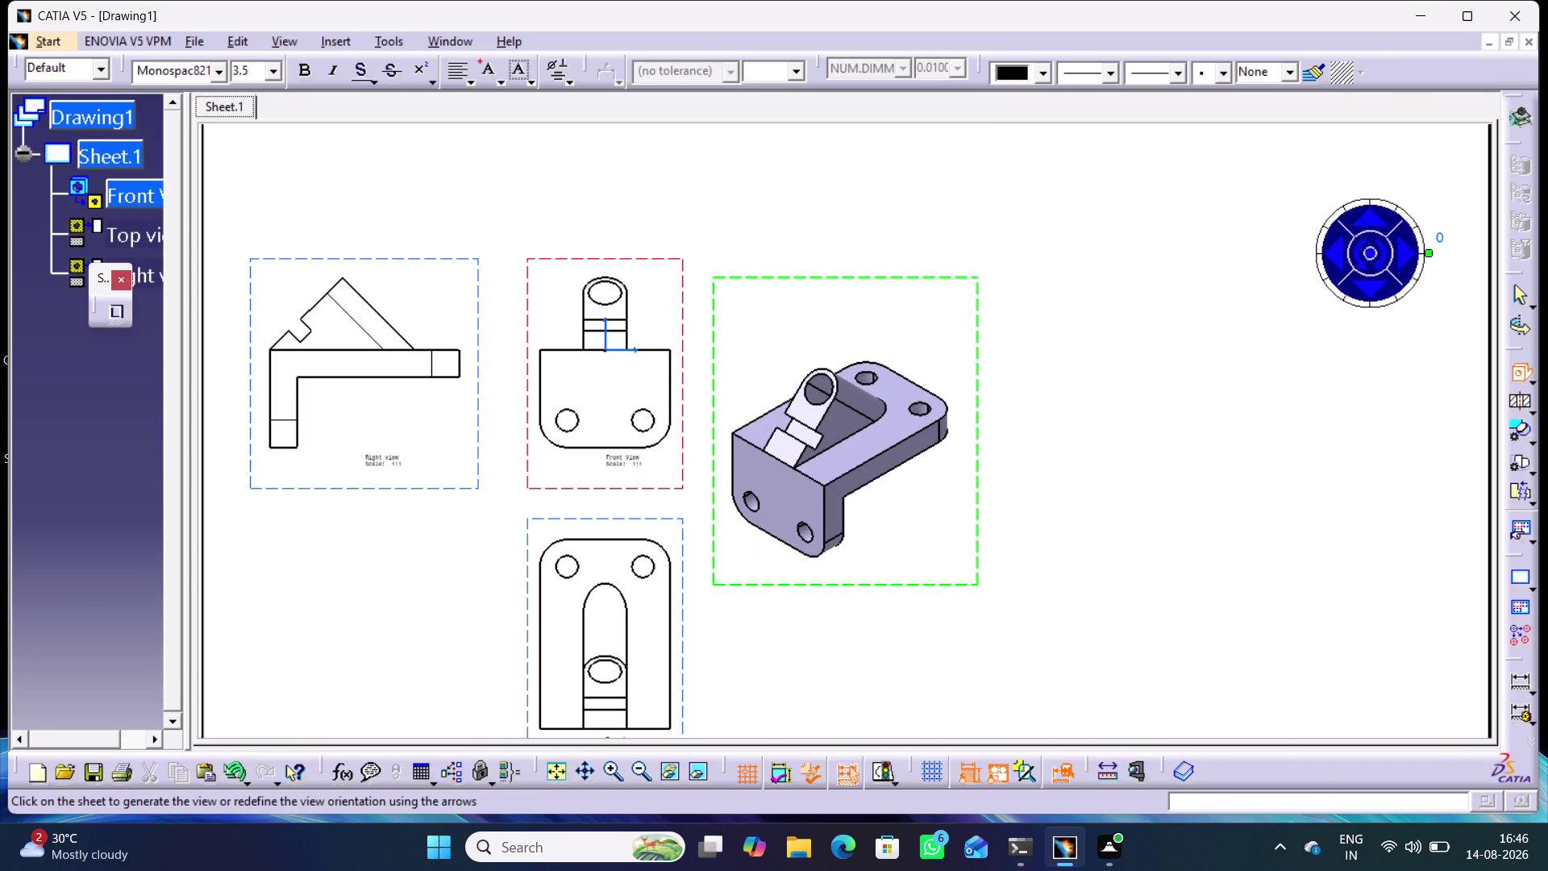
drag(979, 299, 1154, 212)
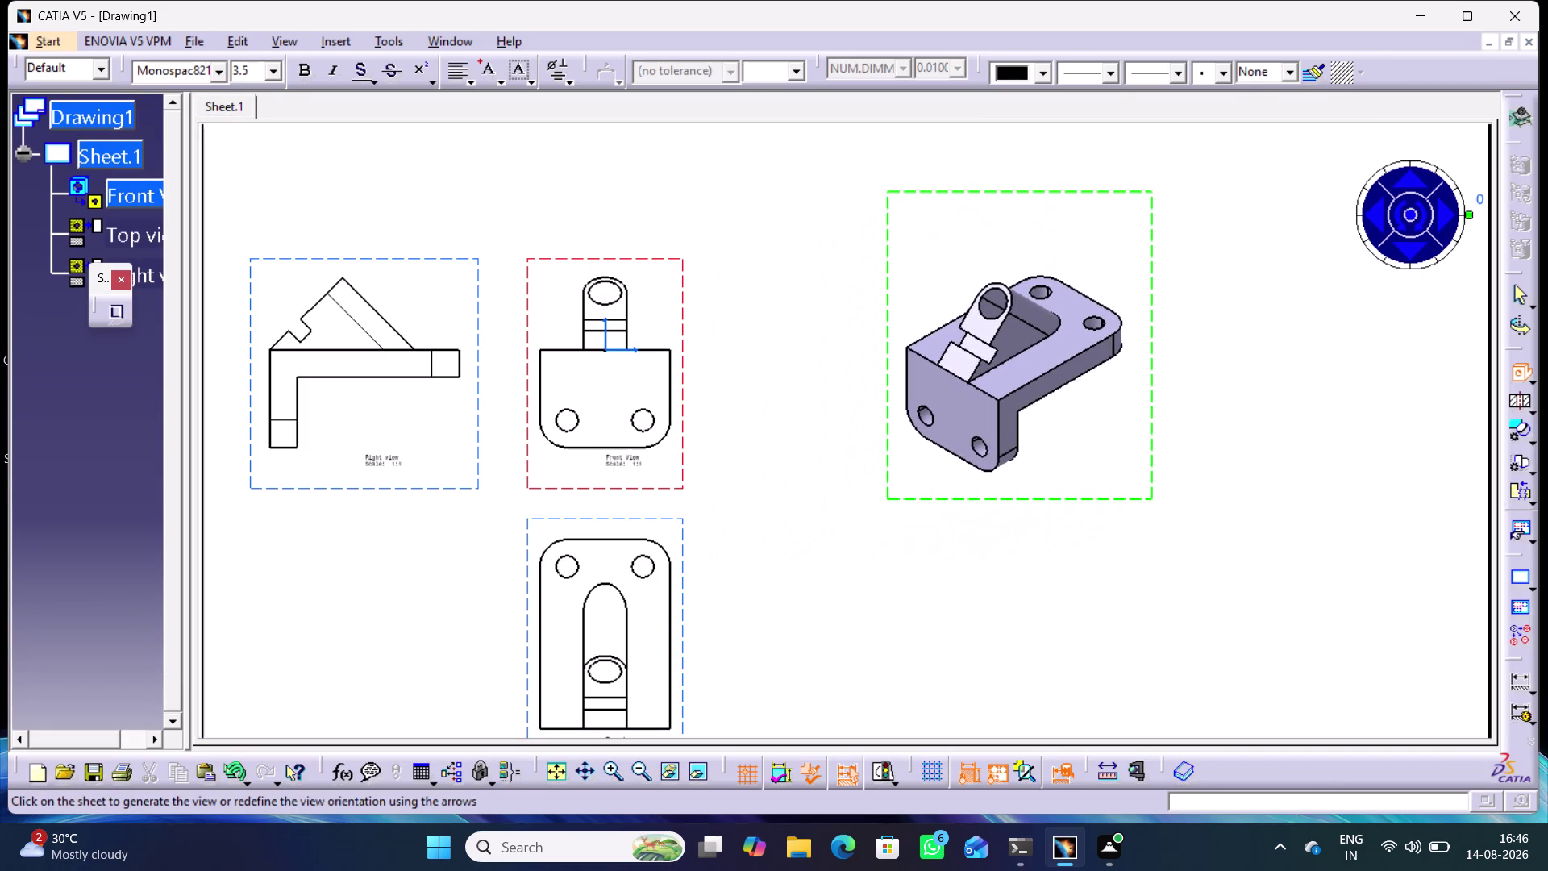
drag(1155, 212, 1164, 212)
click(1207, 239)
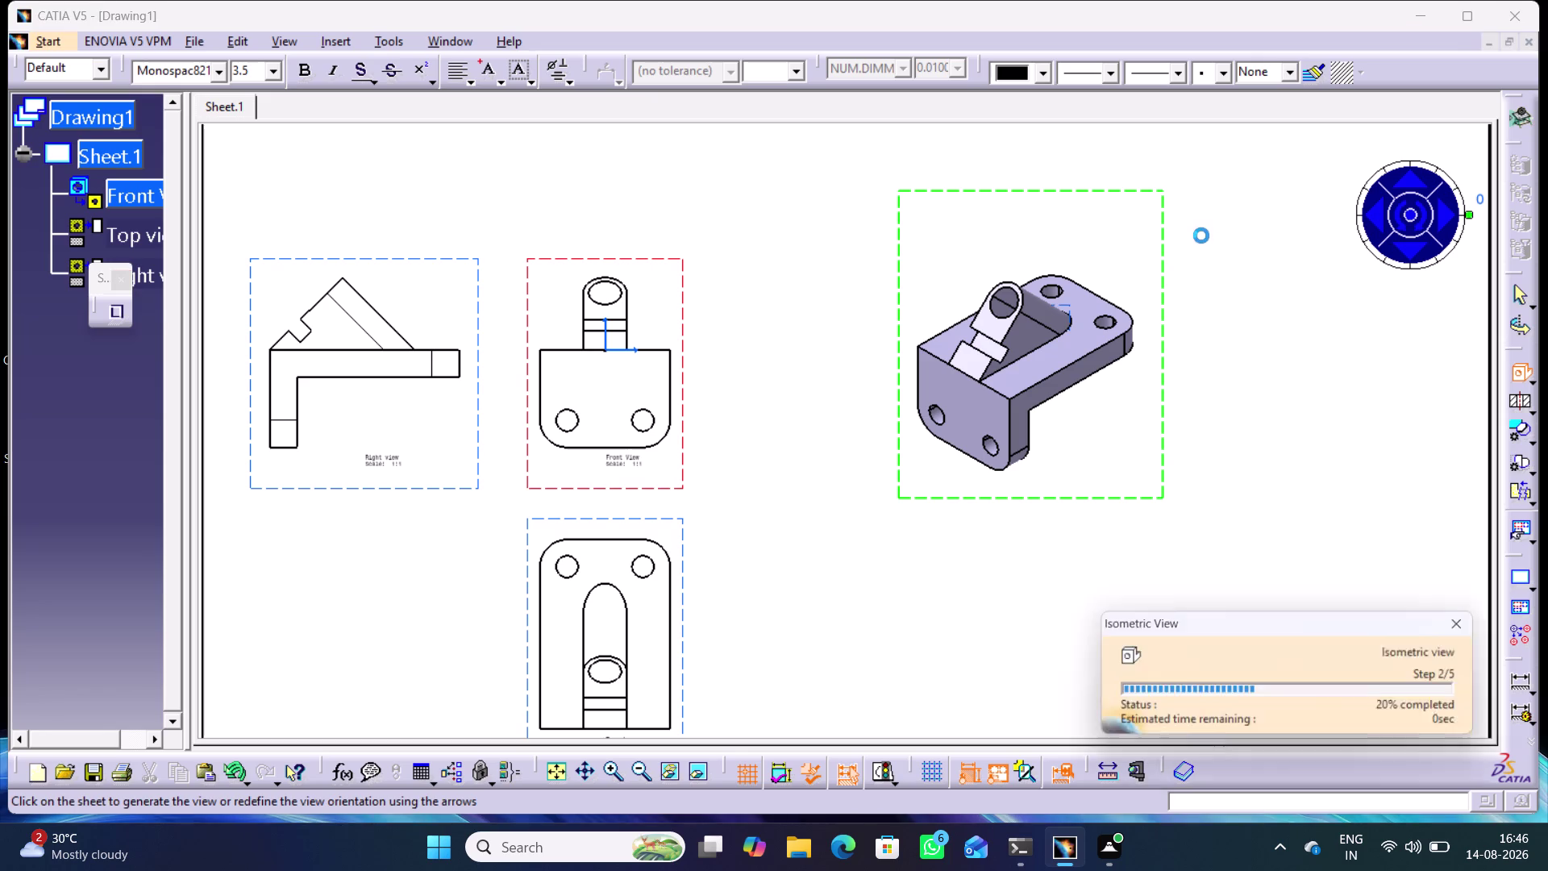
click(1268, 419)
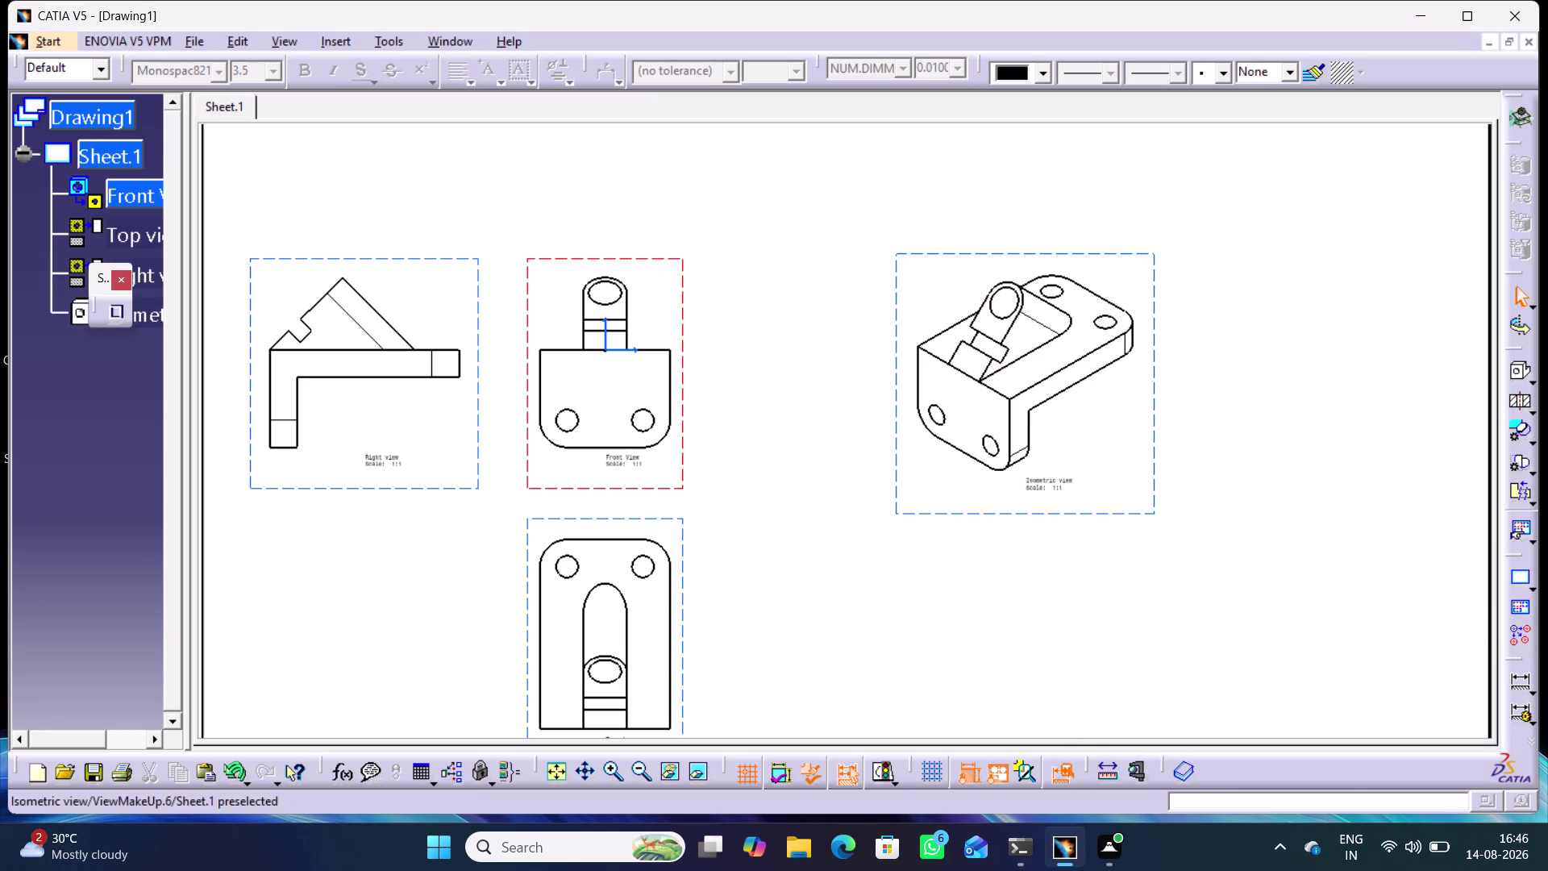
middle_drag(868, 552, 928, 625)
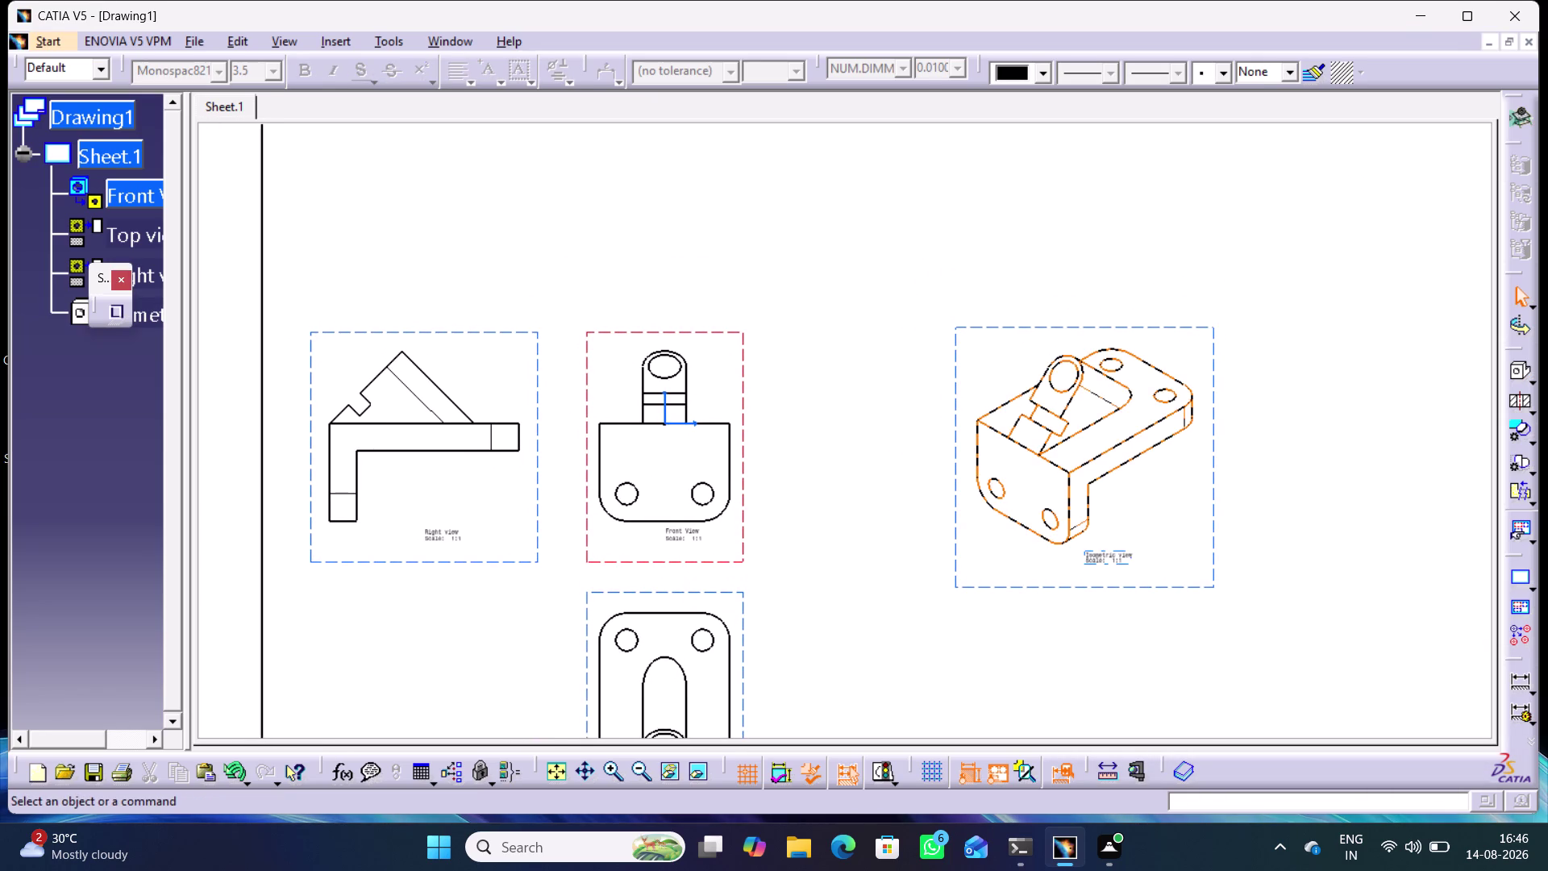
Move the isometric view up to the top right of the sheet.
drag(958, 557, 979, 396)
click(782, 527)
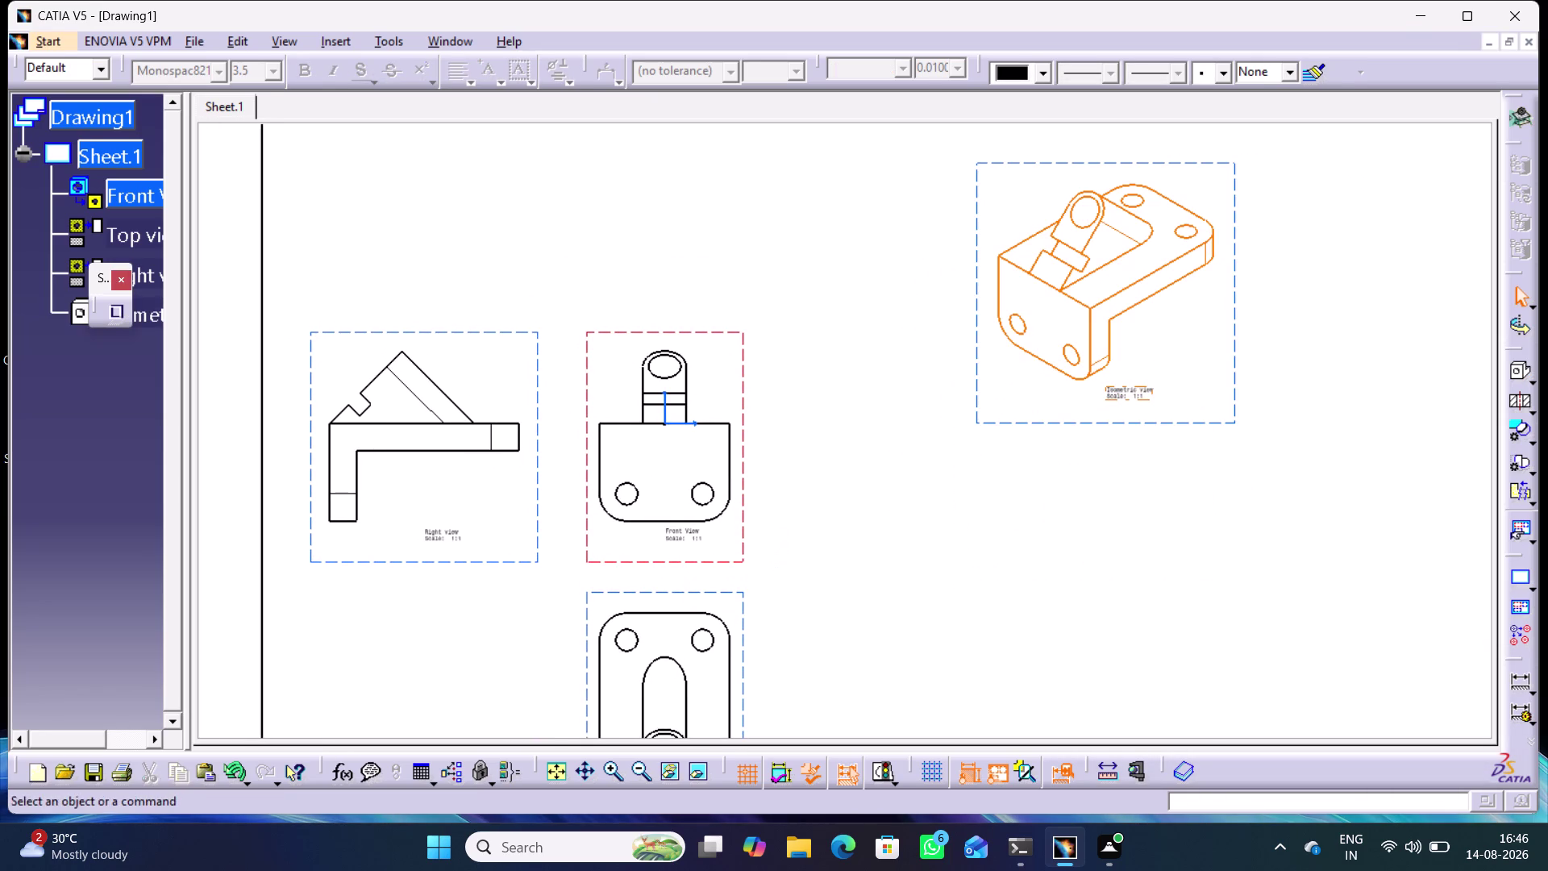
middle_drag(778, 560, 812, 590)
right_click(778, 560)
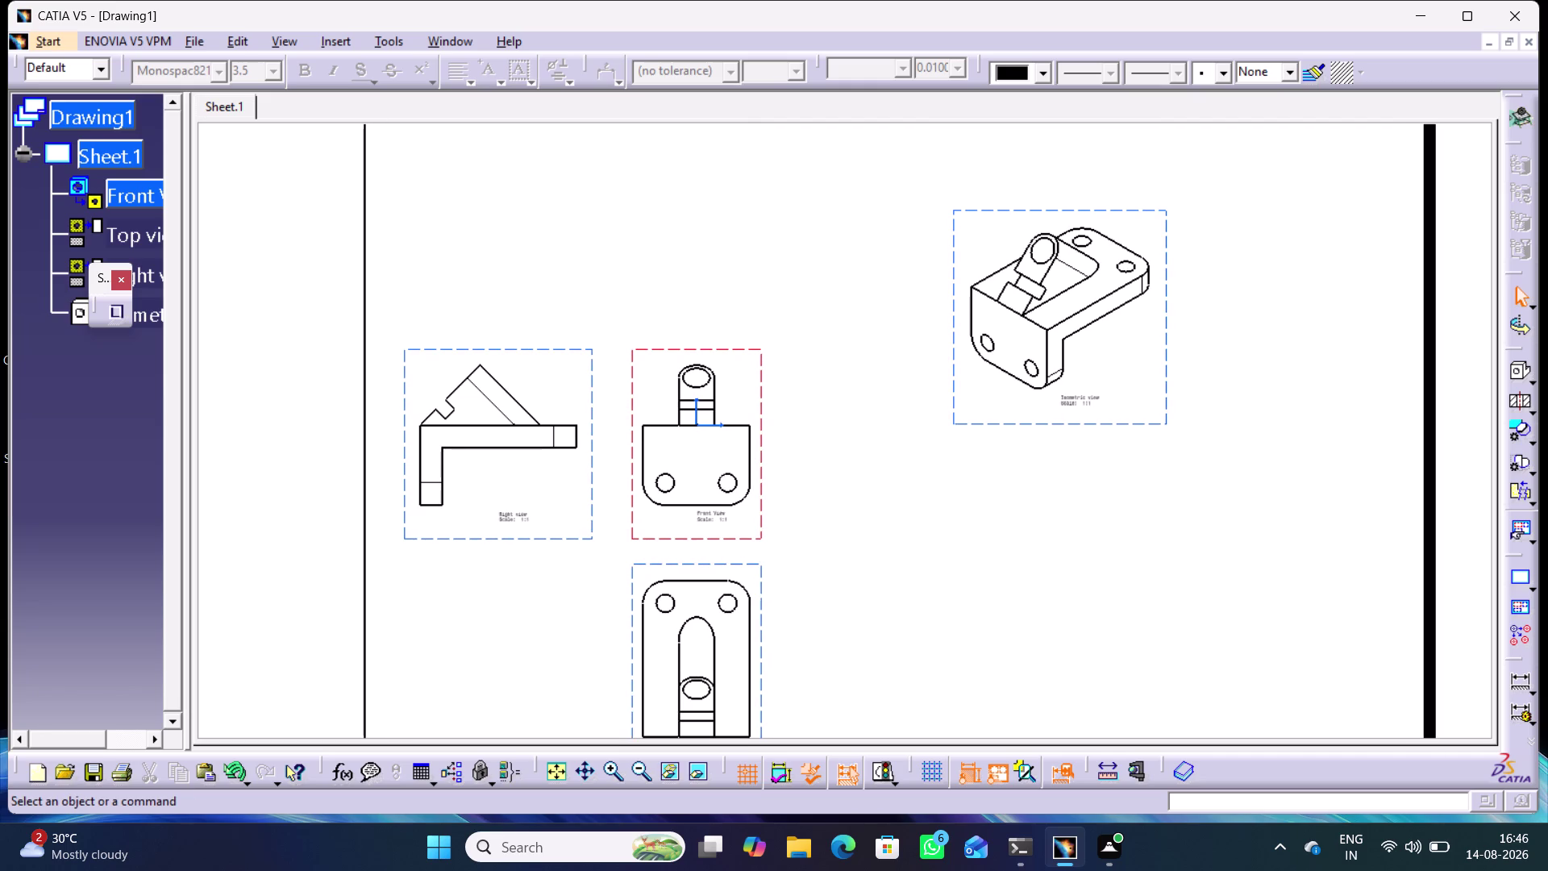
middle_drag(545, 606, 566, 483)
right_click(546, 605)
middle_drag(503, 710, 695, 542)
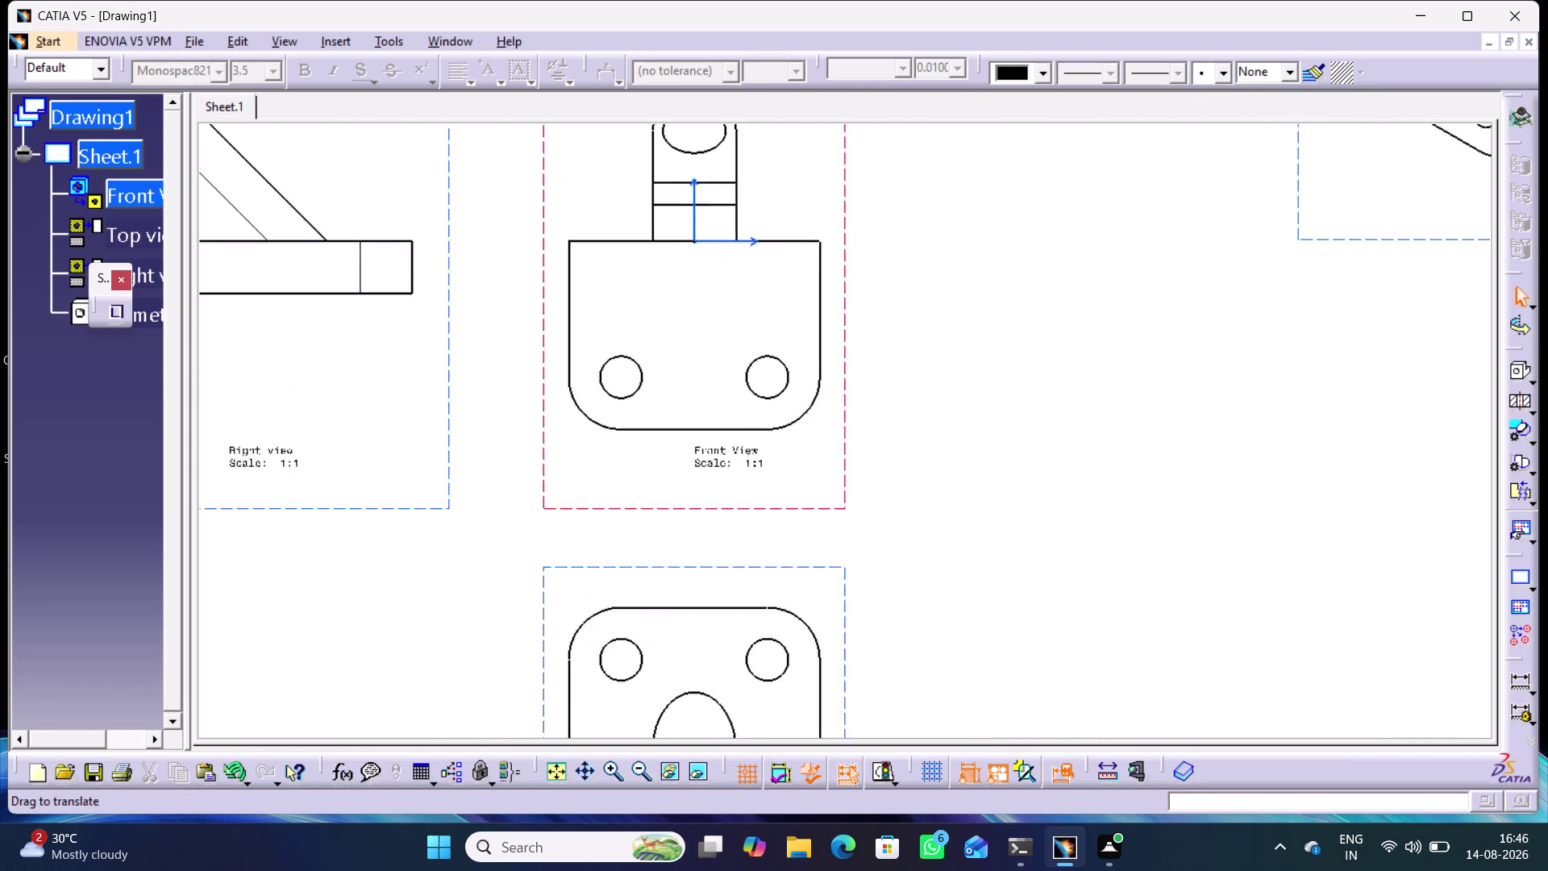
middle_drag(695, 542, 907, 460)
middle_drag(591, 547, 591, 502)
right_click(591, 547)
middle_drag(1174, 529, 1145, 357)
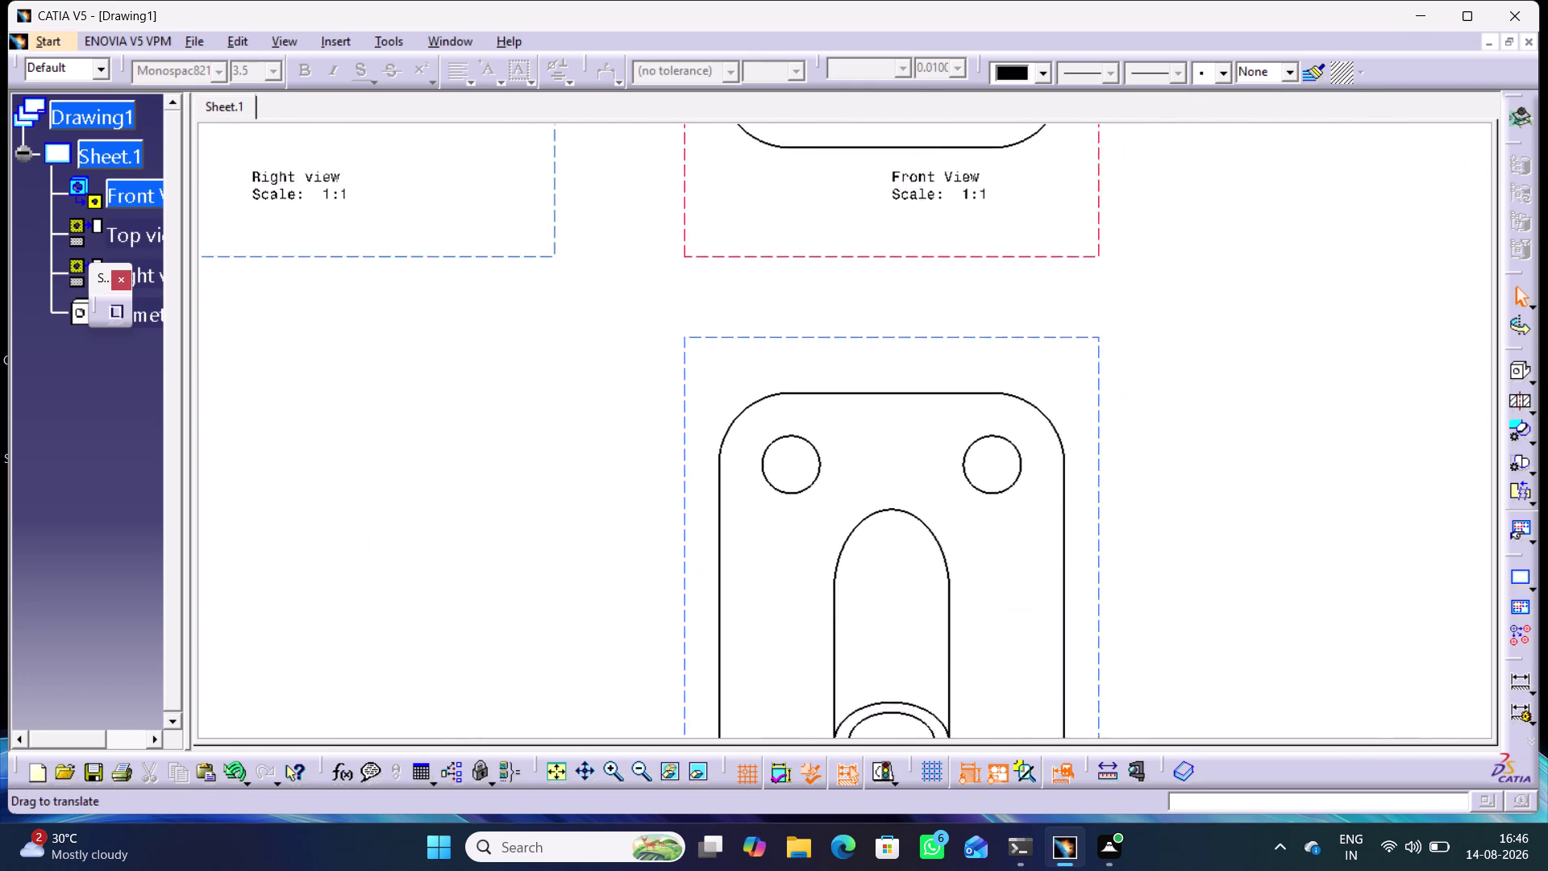
middle_drag(1145, 357, 1146, 274)
middle_drag(1233, 491, 1213, 369)
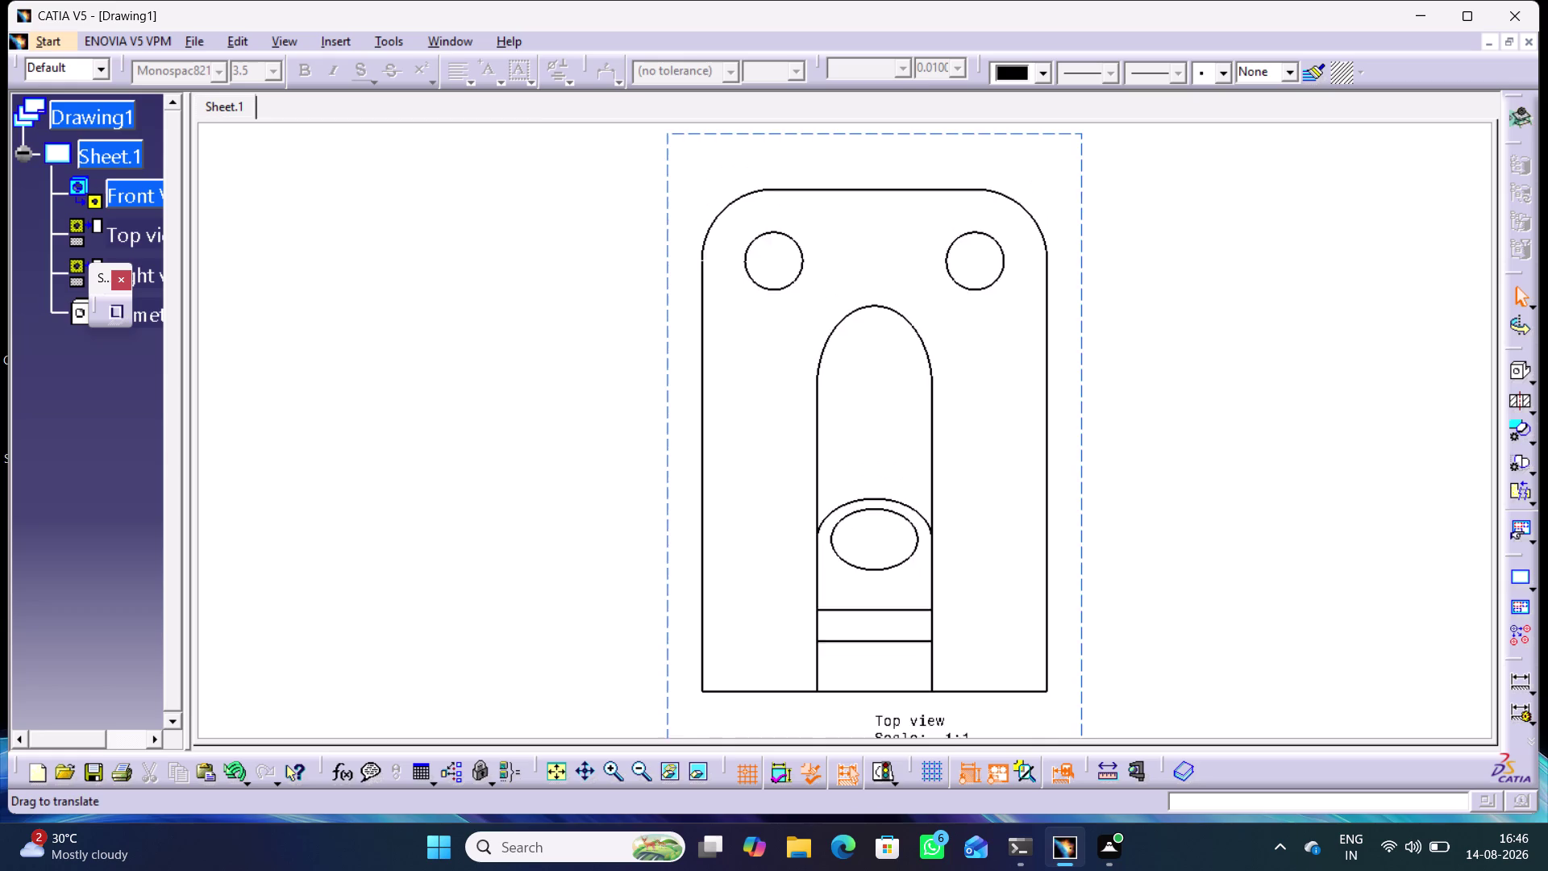
middle_drag(1213, 369, 1256, 605)
right_click(1223, 442)
middle_drag(1124, 448, 1127, 594)
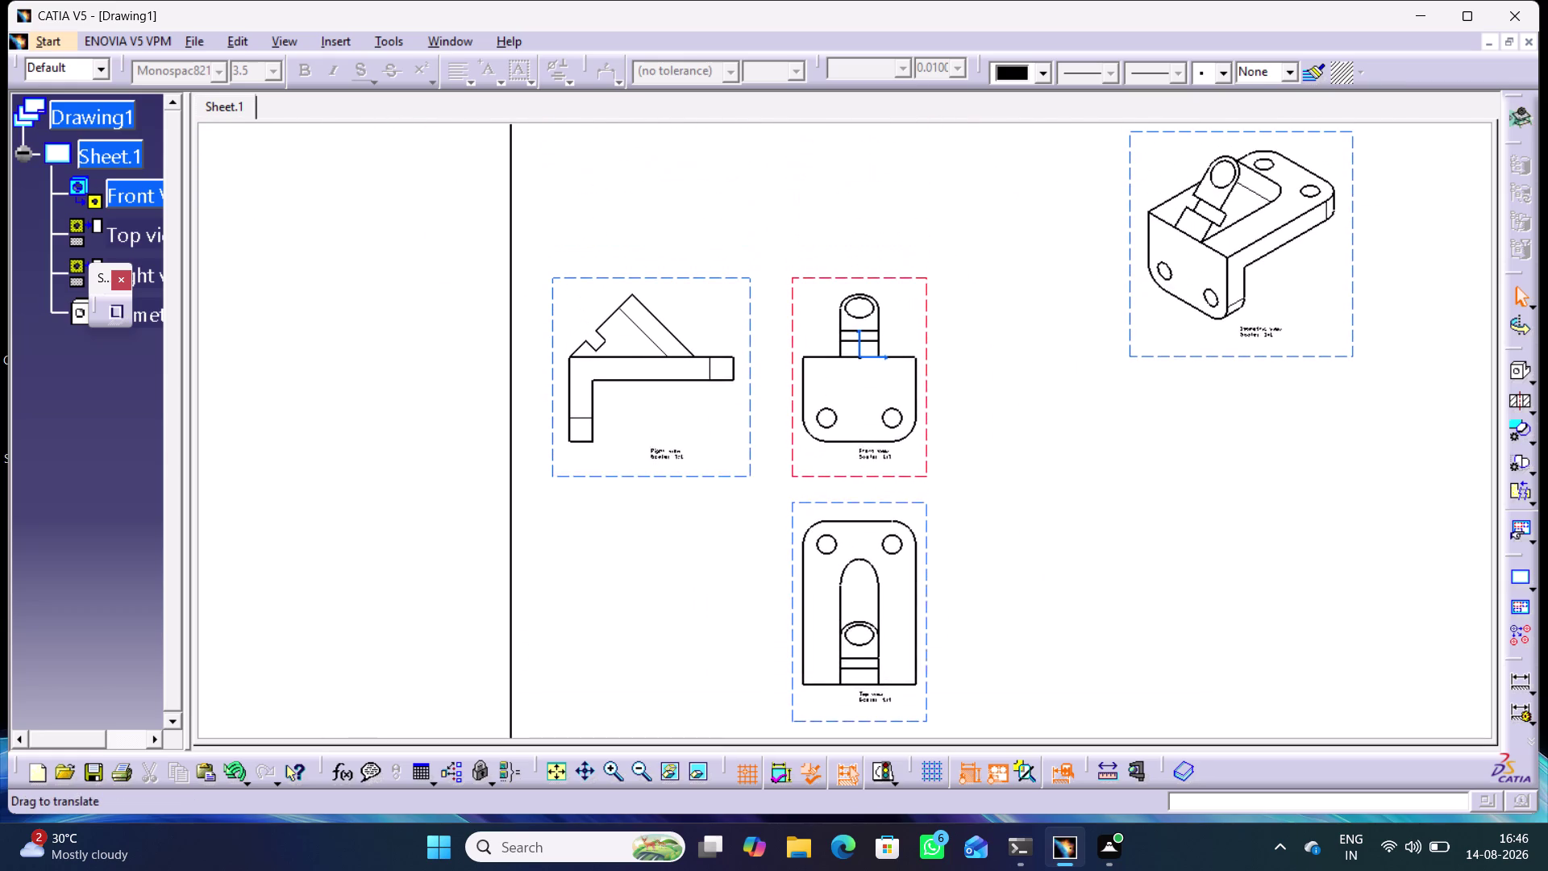
middle_drag(1127, 594, 1127, 595)
Raise the top view and shift the front view group lower and rightward.
drag(928, 510, 960, 105)
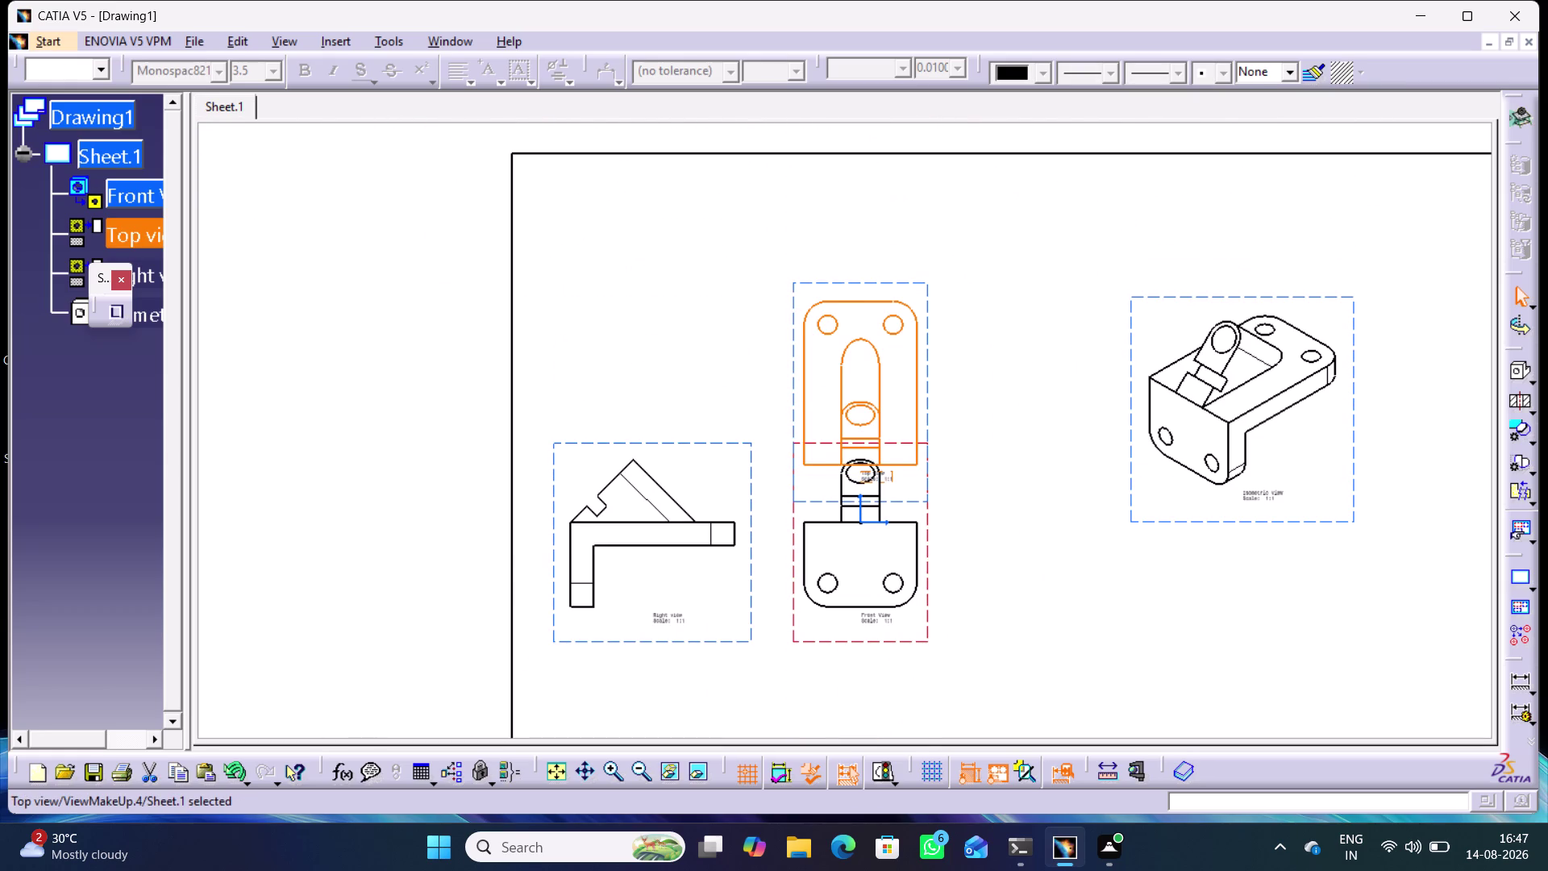
drag(924, 282, 930, 208)
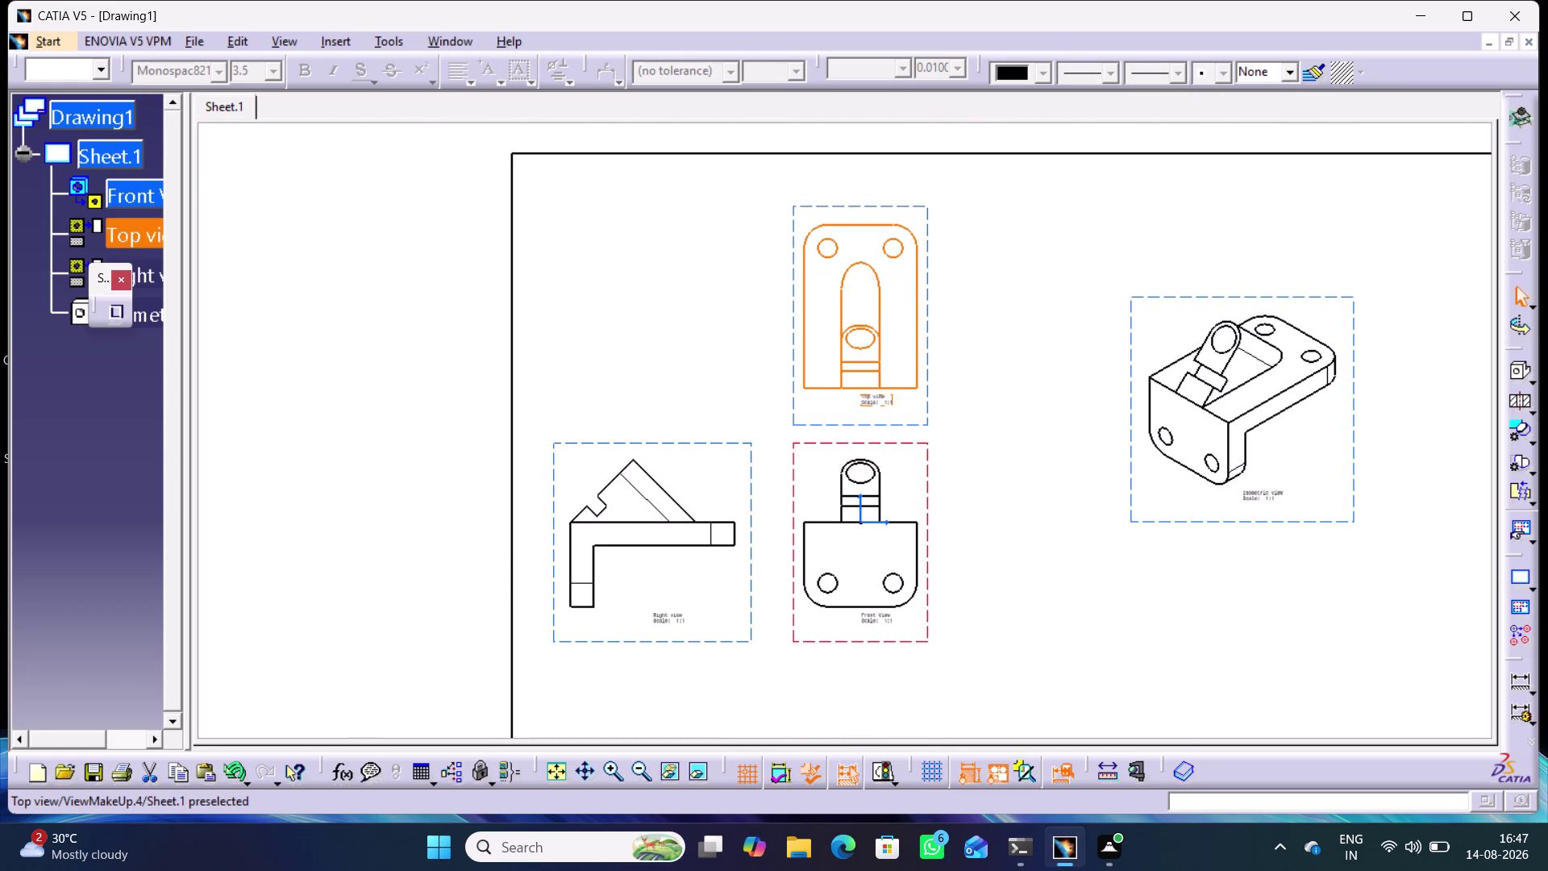
click(1010, 411)
drag(924, 447, 936, 479)
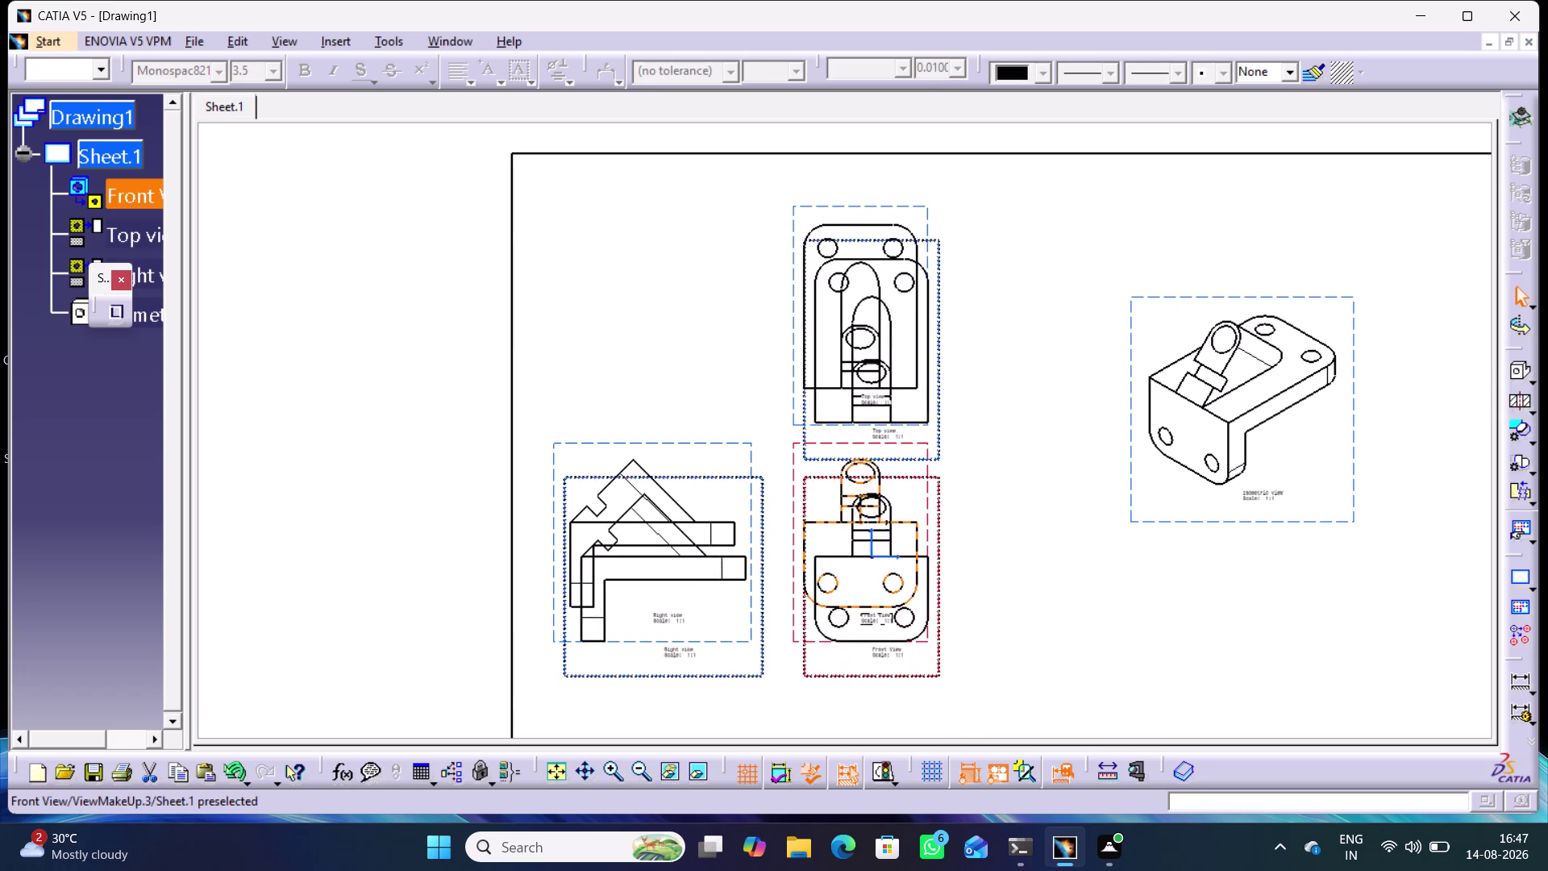
drag(936, 479, 937, 483)
click(1002, 507)
drag(941, 514, 983, 511)
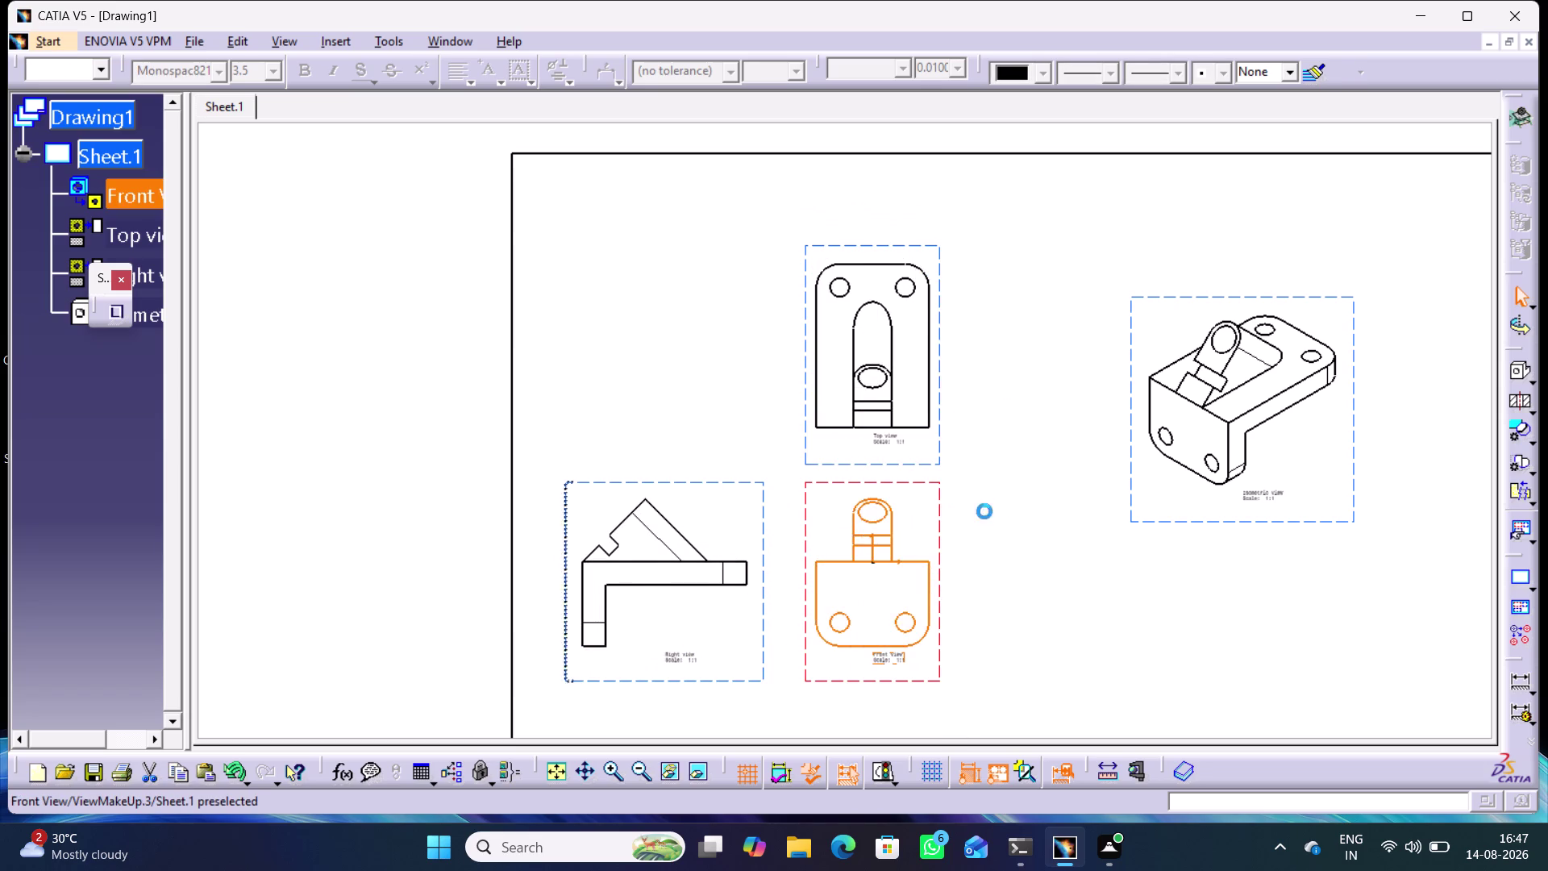
drag(983, 511, 1003, 512)
click(1032, 530)
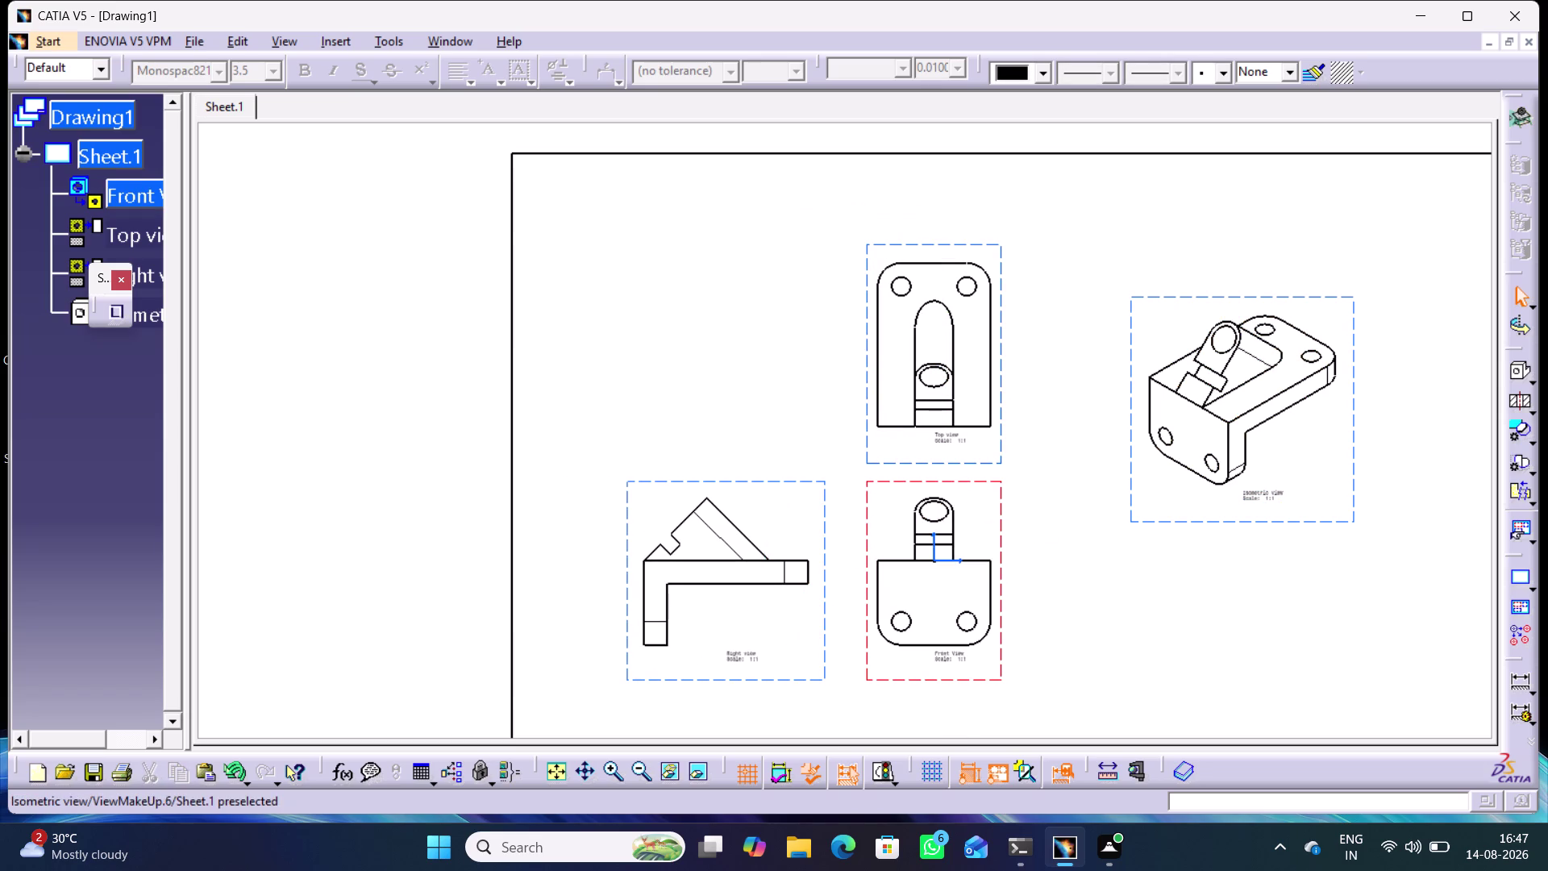
Move the isometric view higher, the right view further left, and the top view higher.
drag(1141, 522, 1161, 428)
click(1131, 537)
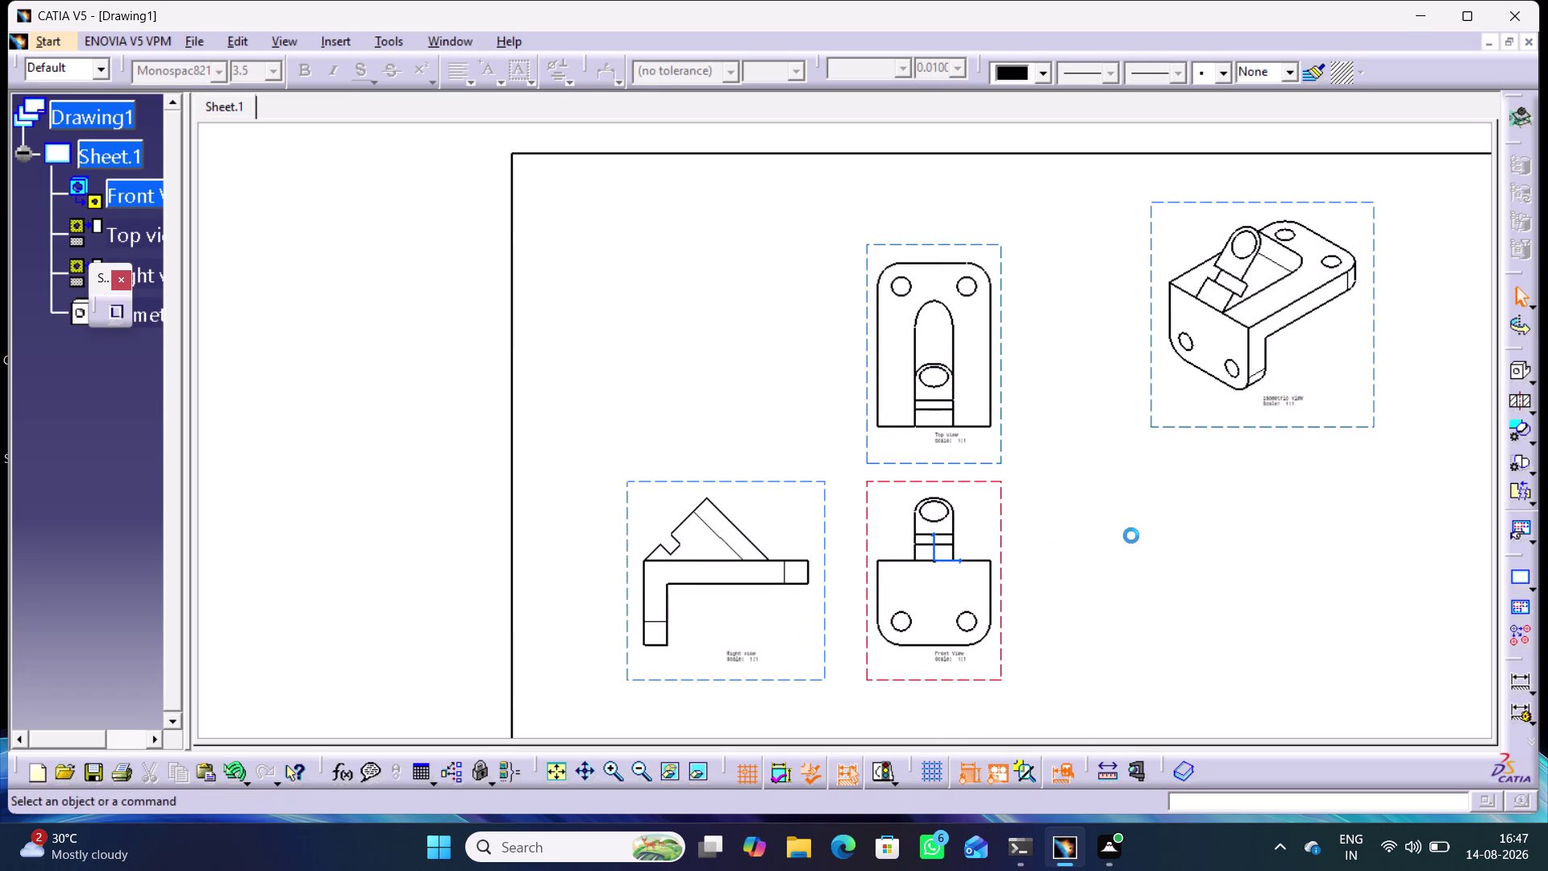
drag(827, 517, 778, 513)
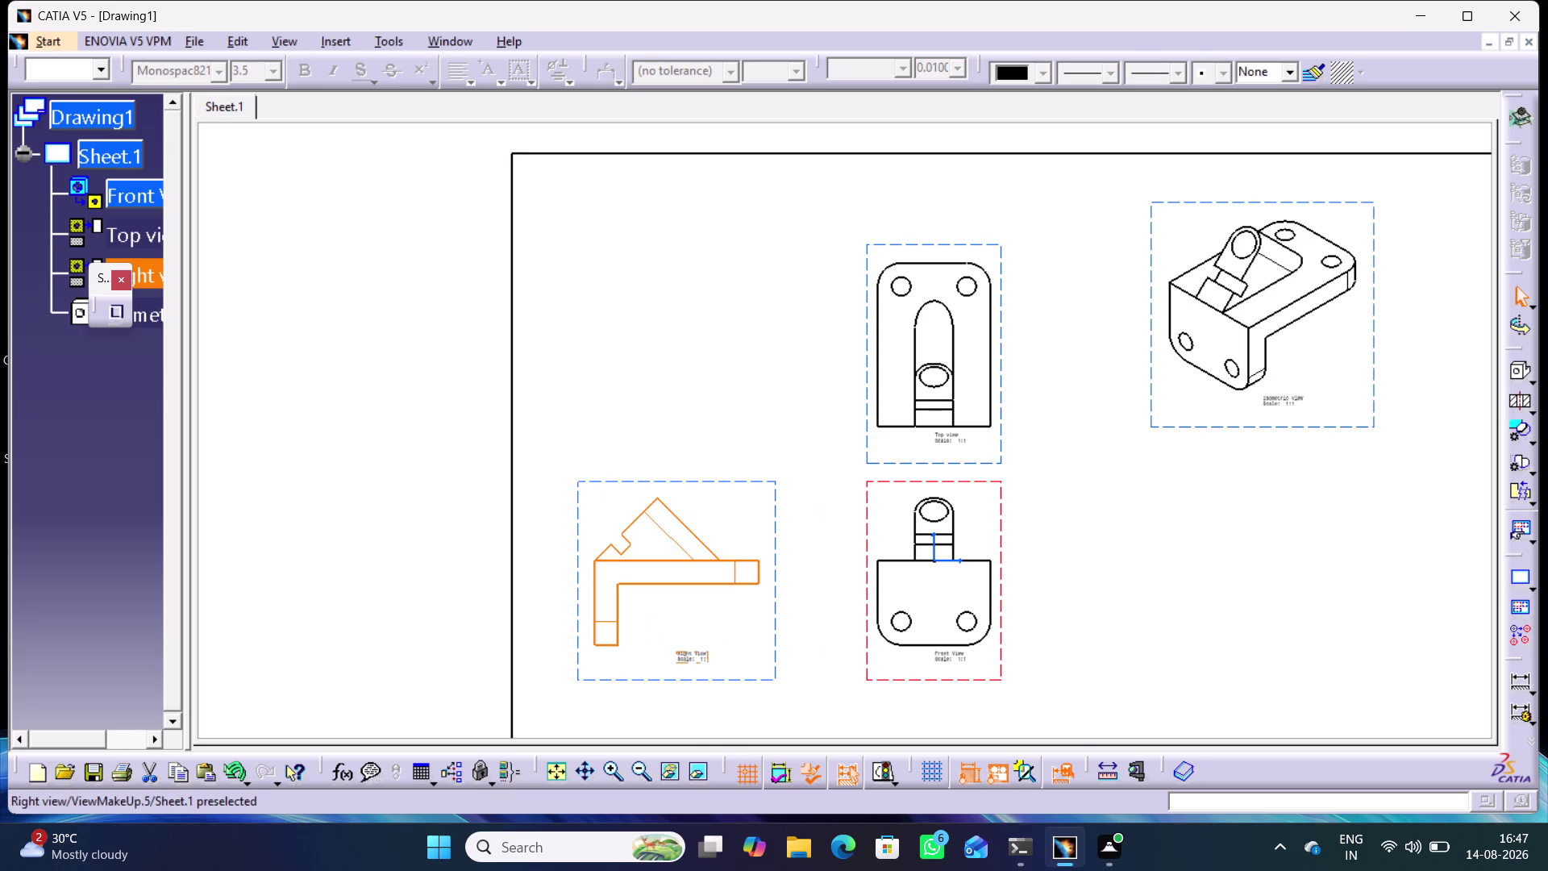
click(1108, 516)
drag(993, 461, 990, 393)
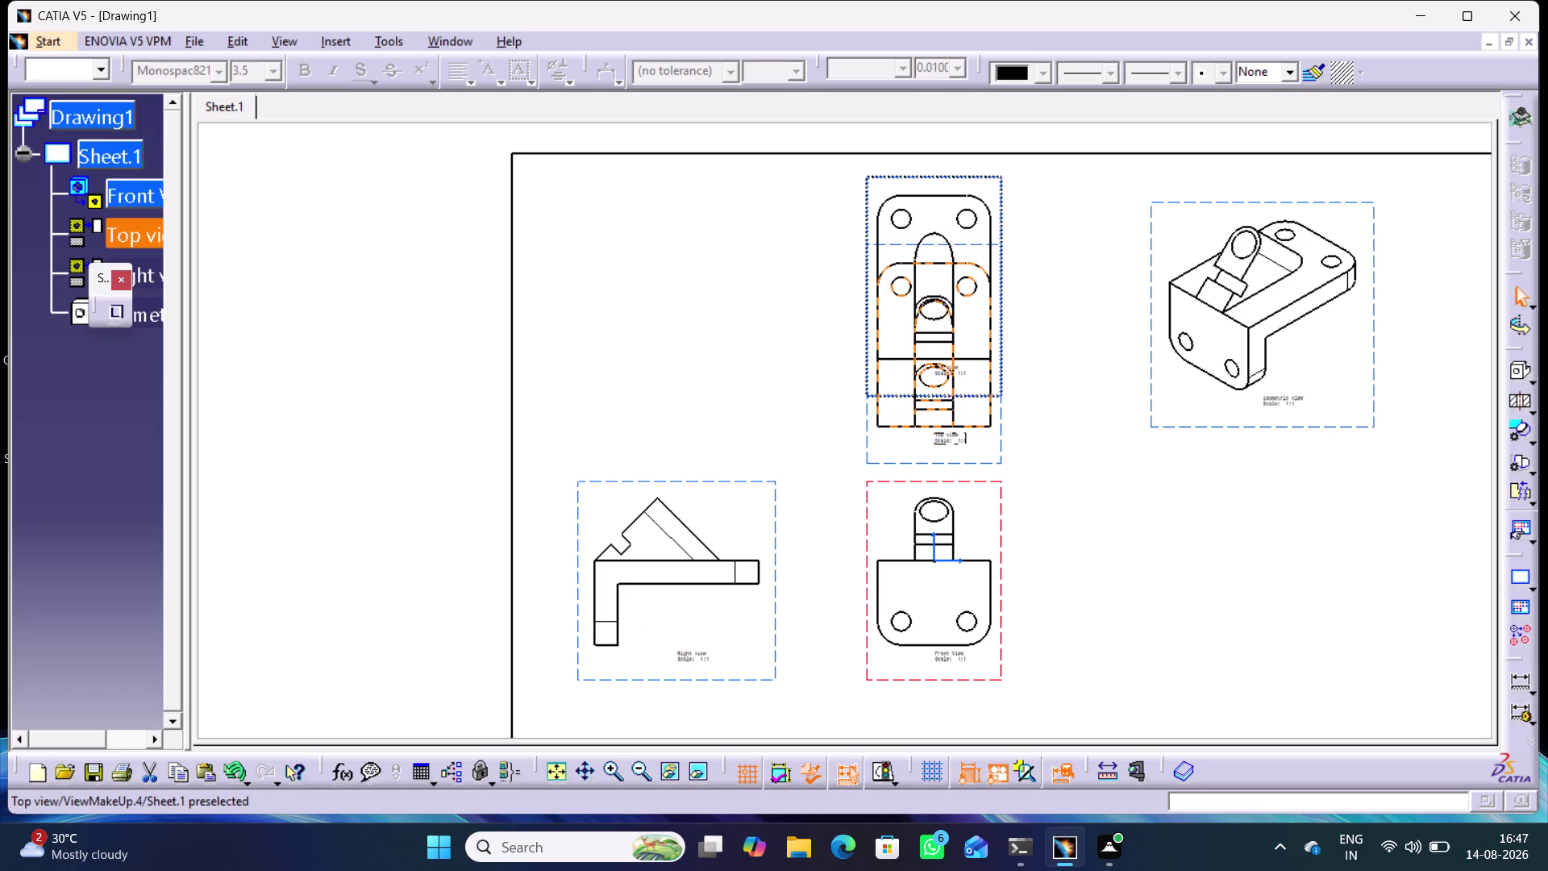
drag(990, 394, 992, 395)
click(1103, 456)
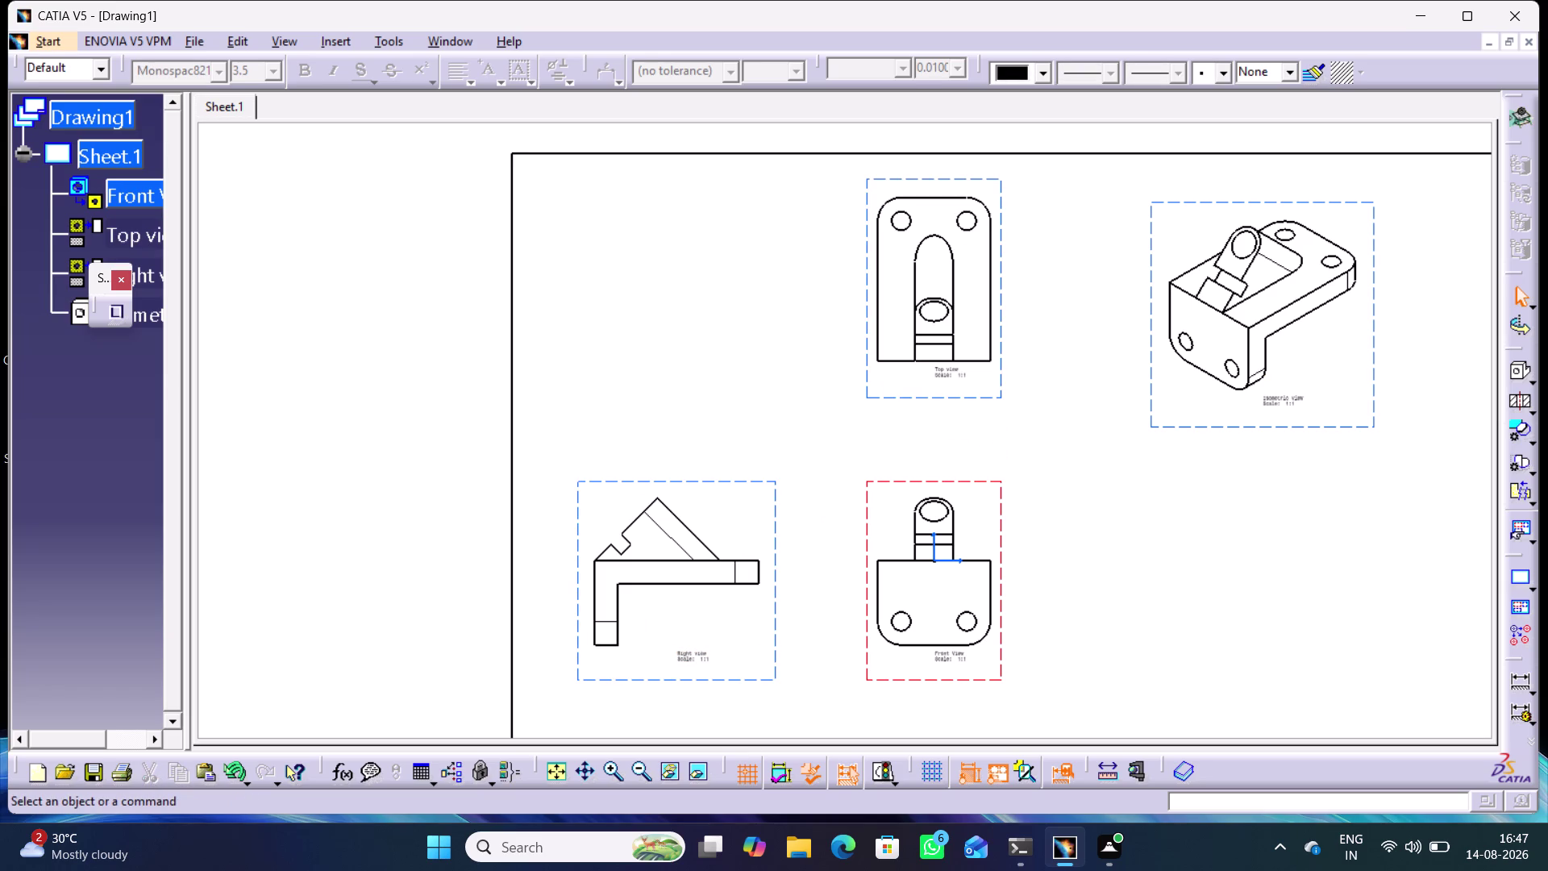
click(1520, 681)
click(1513, 682)
click(607, 644)
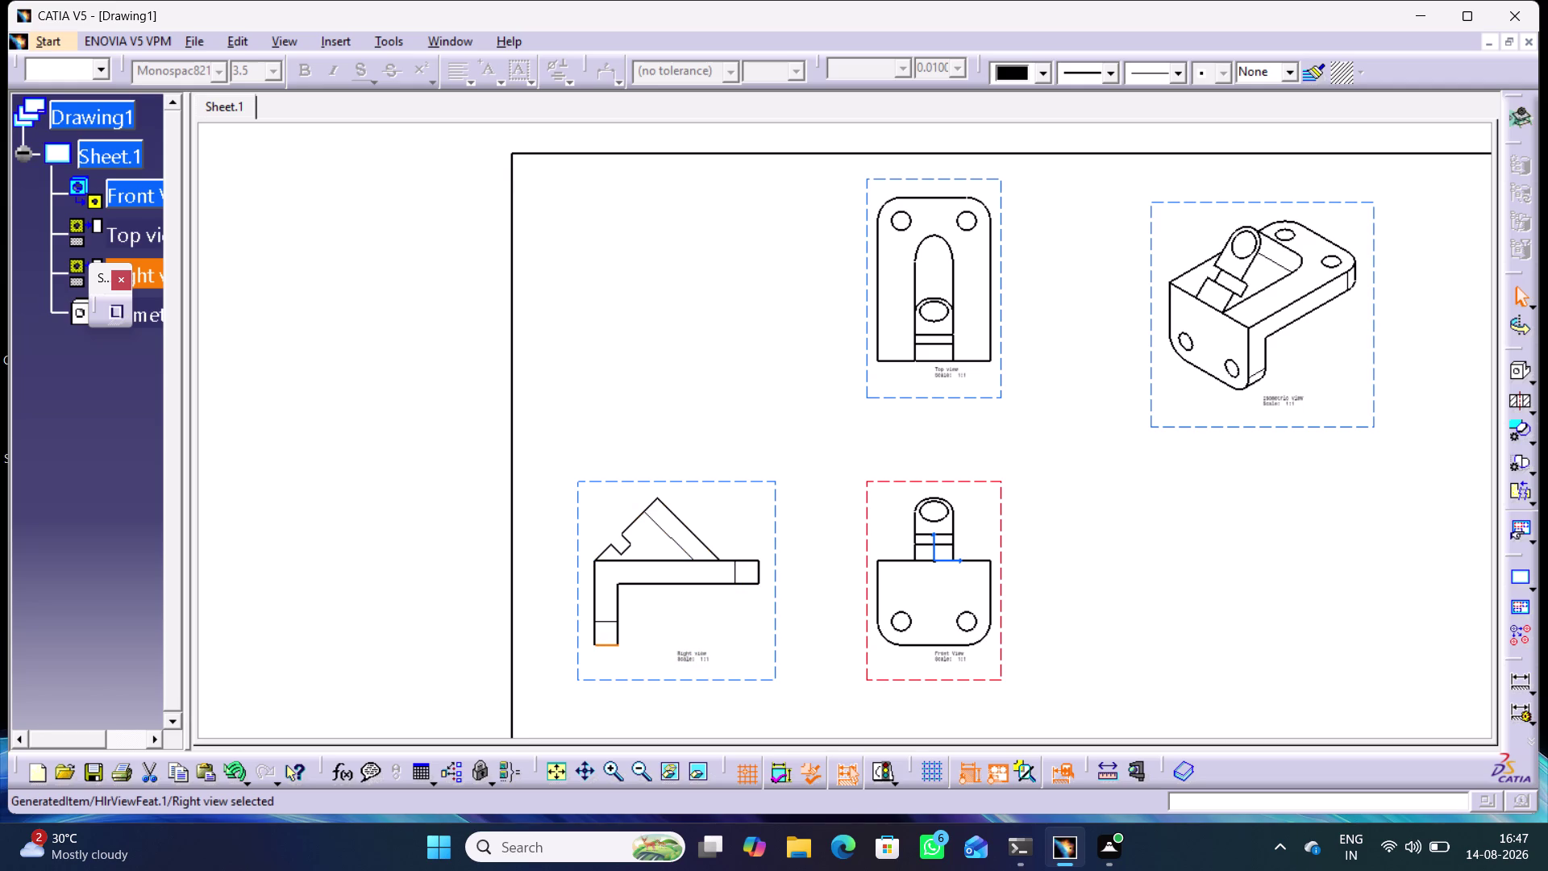
double_click(1524, 682)
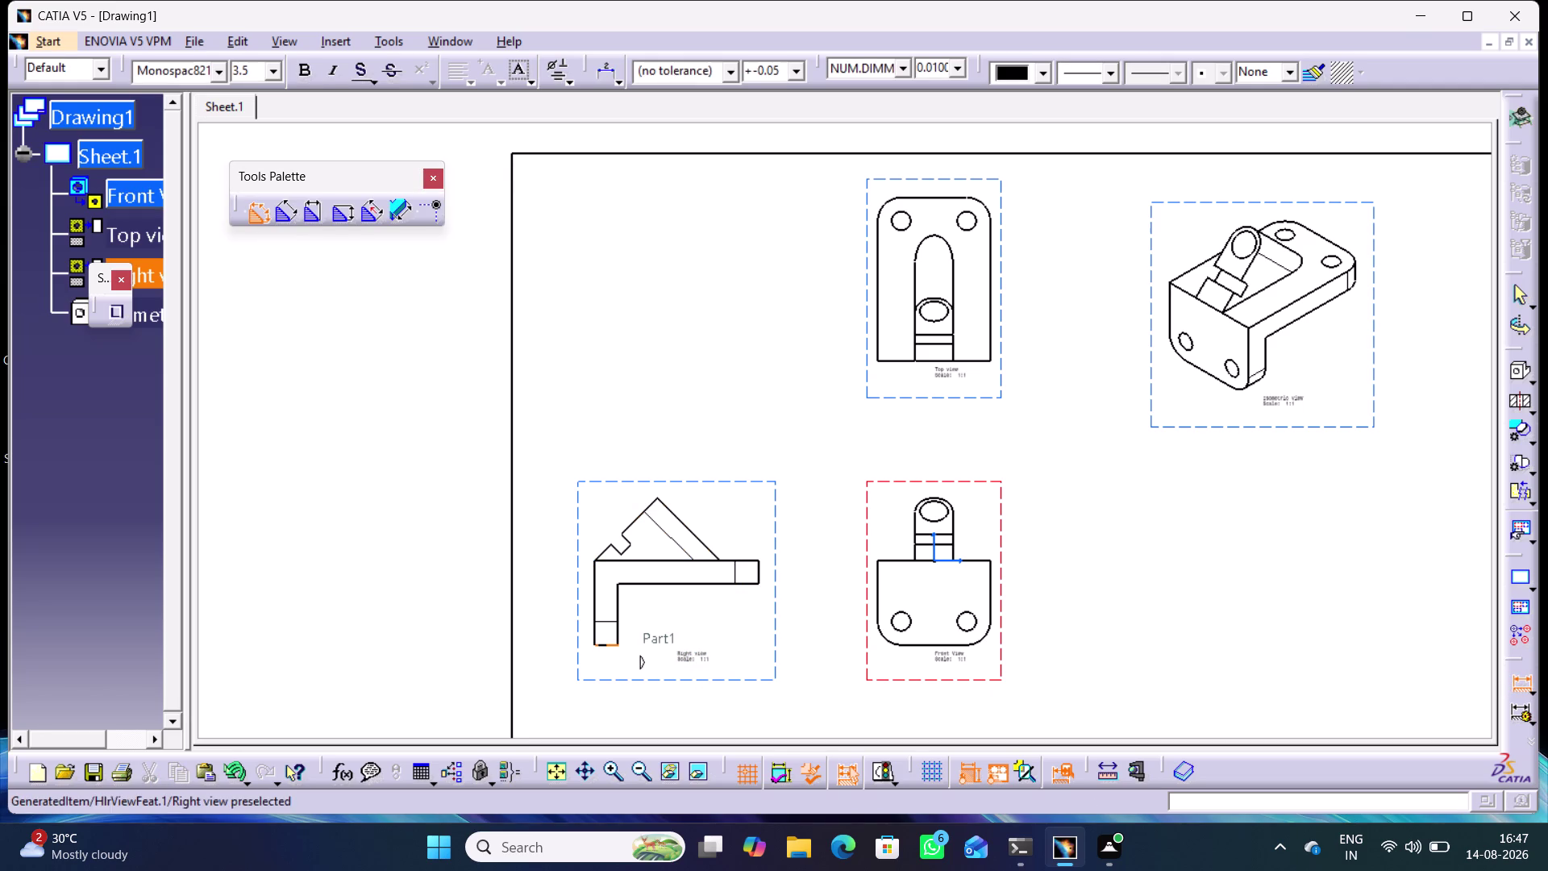
Dimension the right view's 25 bottom width and the horizontal arm thickness.
click(608, 646)
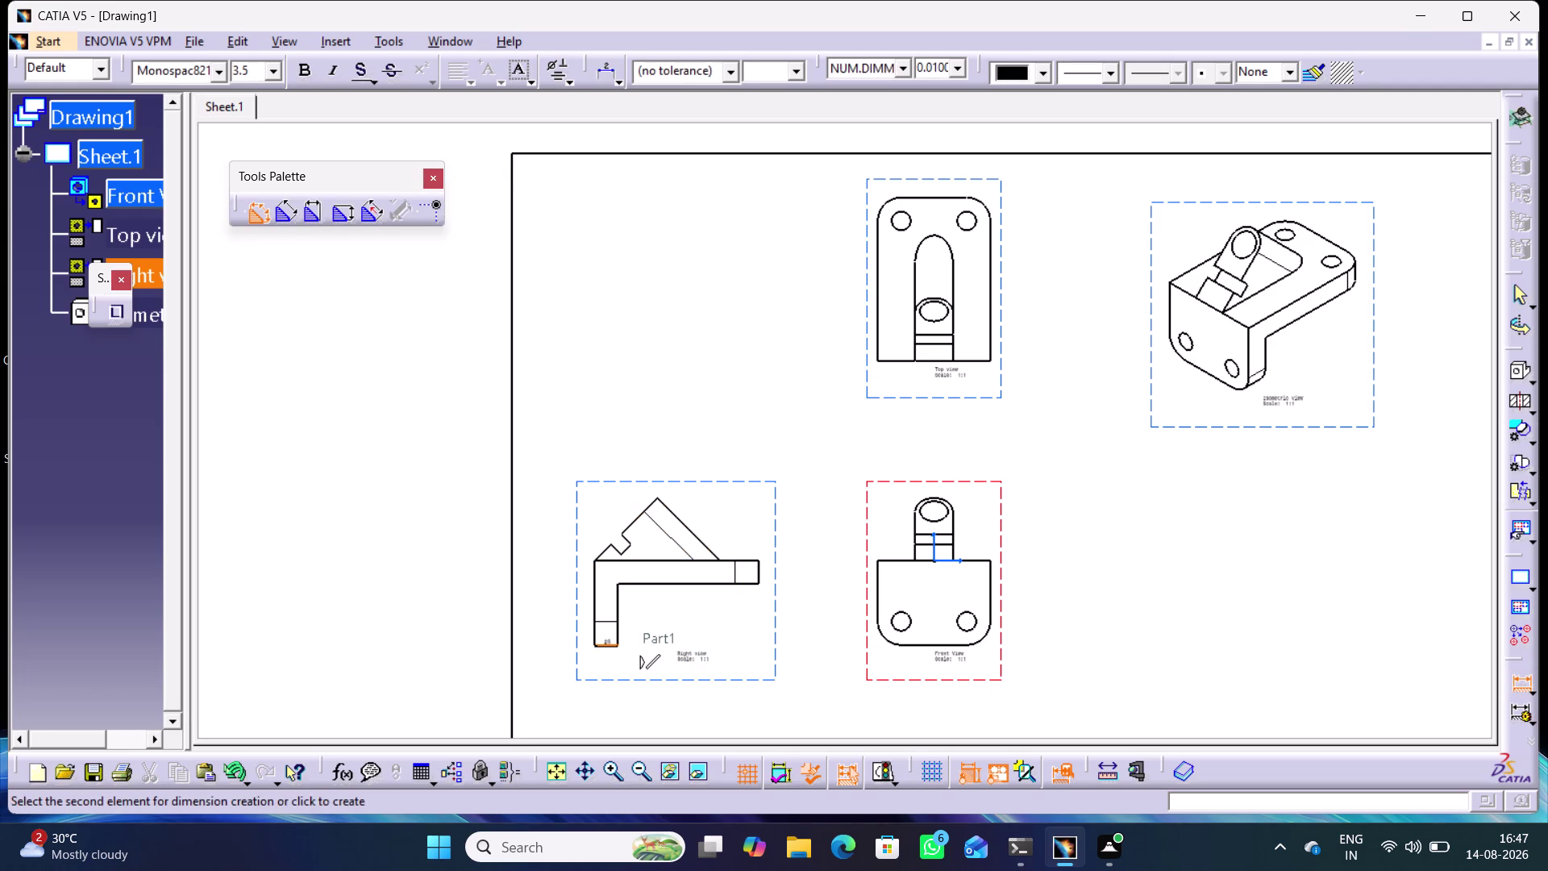
click(607, 665)
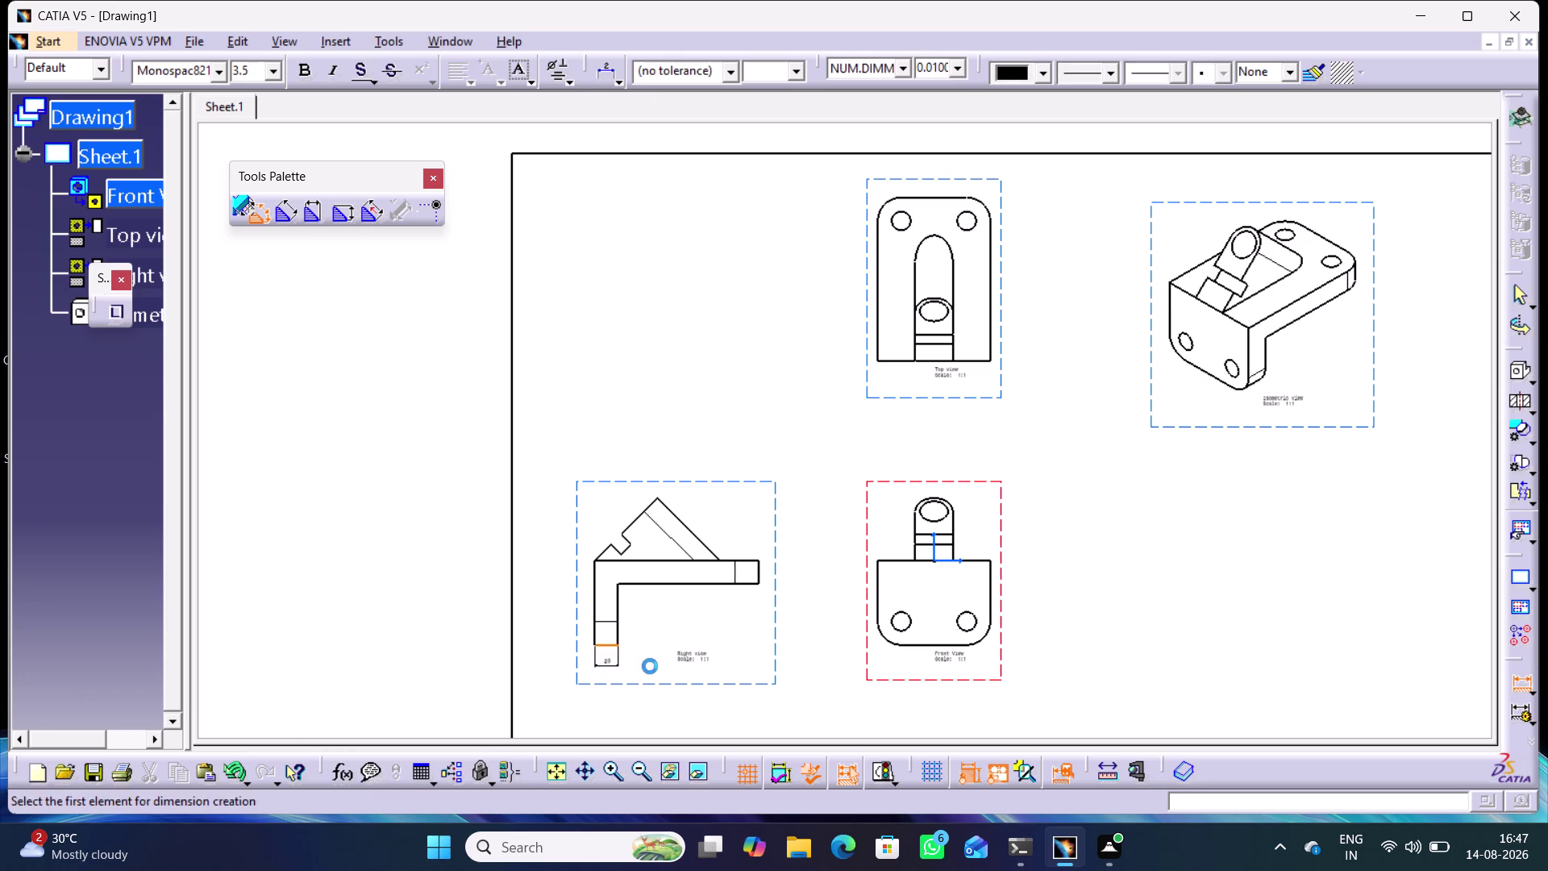
middle_drag(650, 665, 665, 608)
right_click(650, 665)
middle_drag(654, 682, 733, 467)
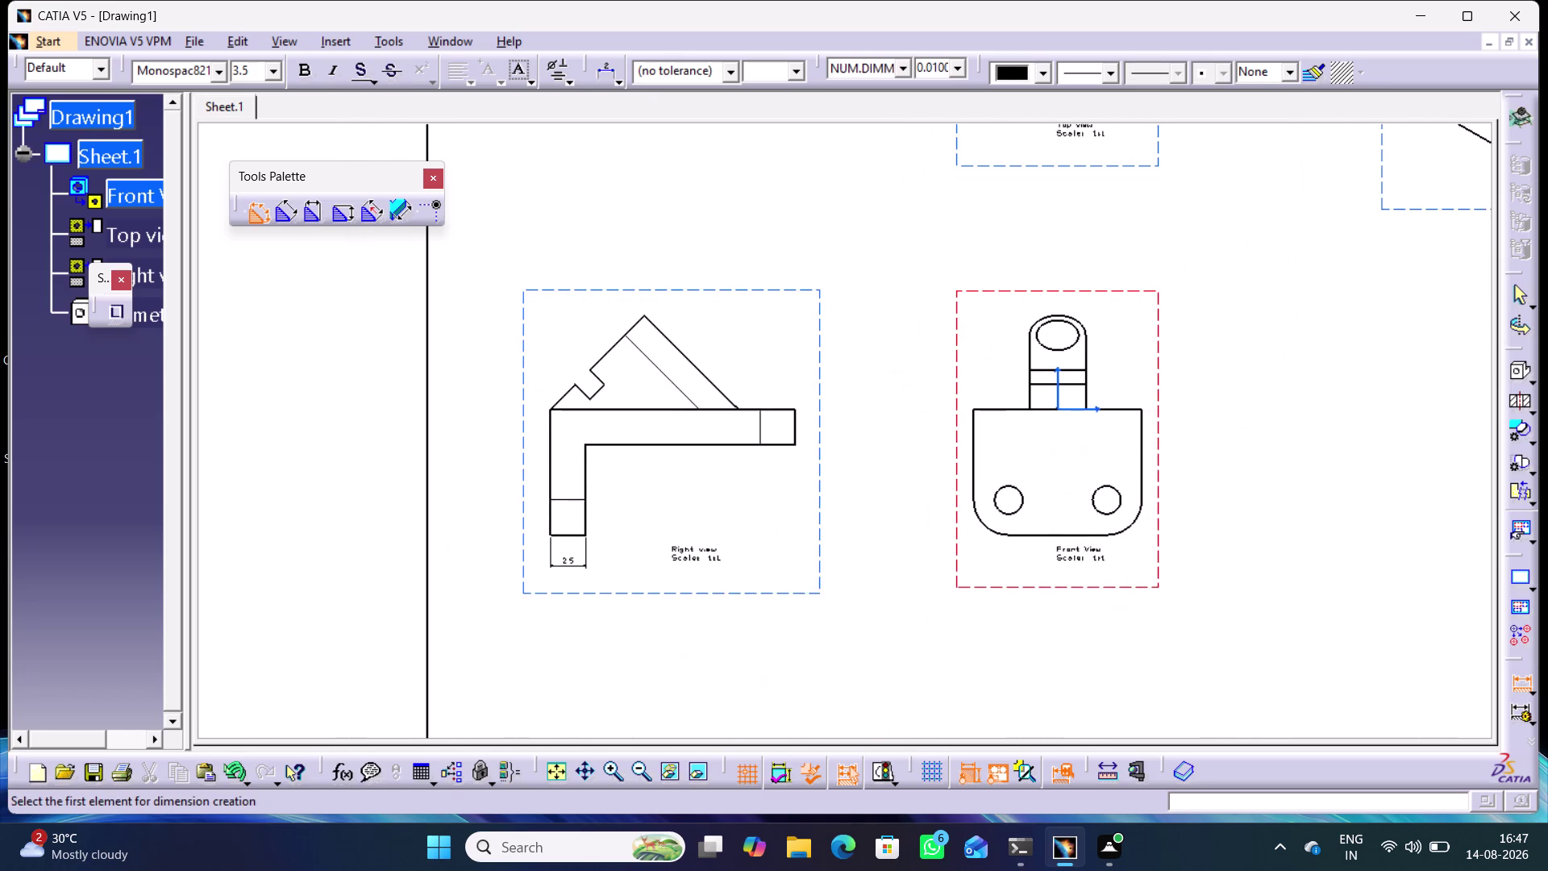
middle_drag(732, 468, 733, 466)
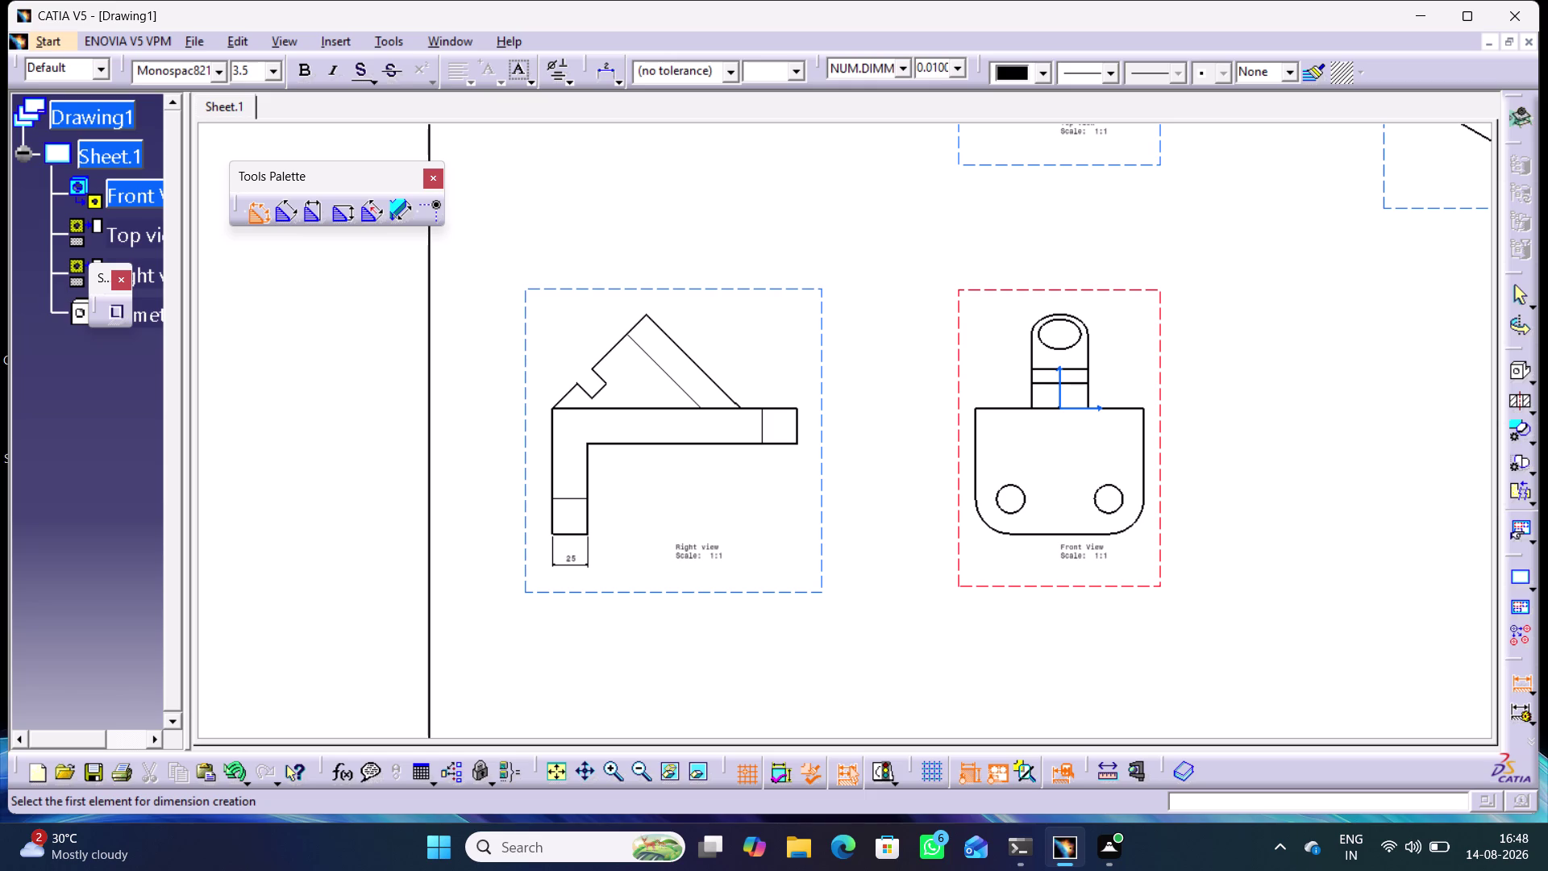
click(797, 420)
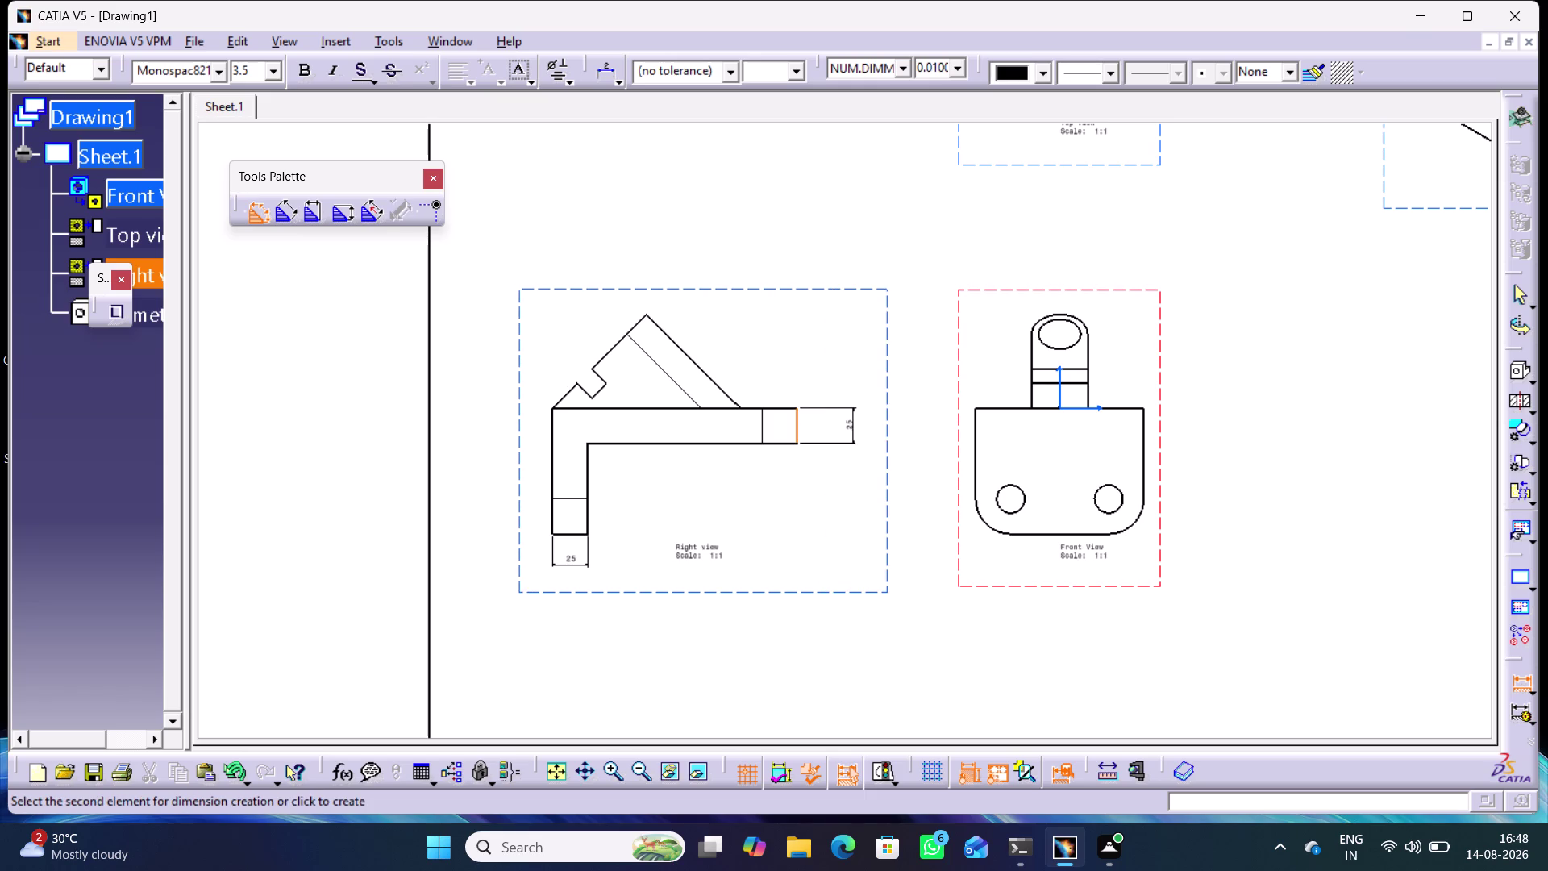
click(821, 426)
click(891, 421)
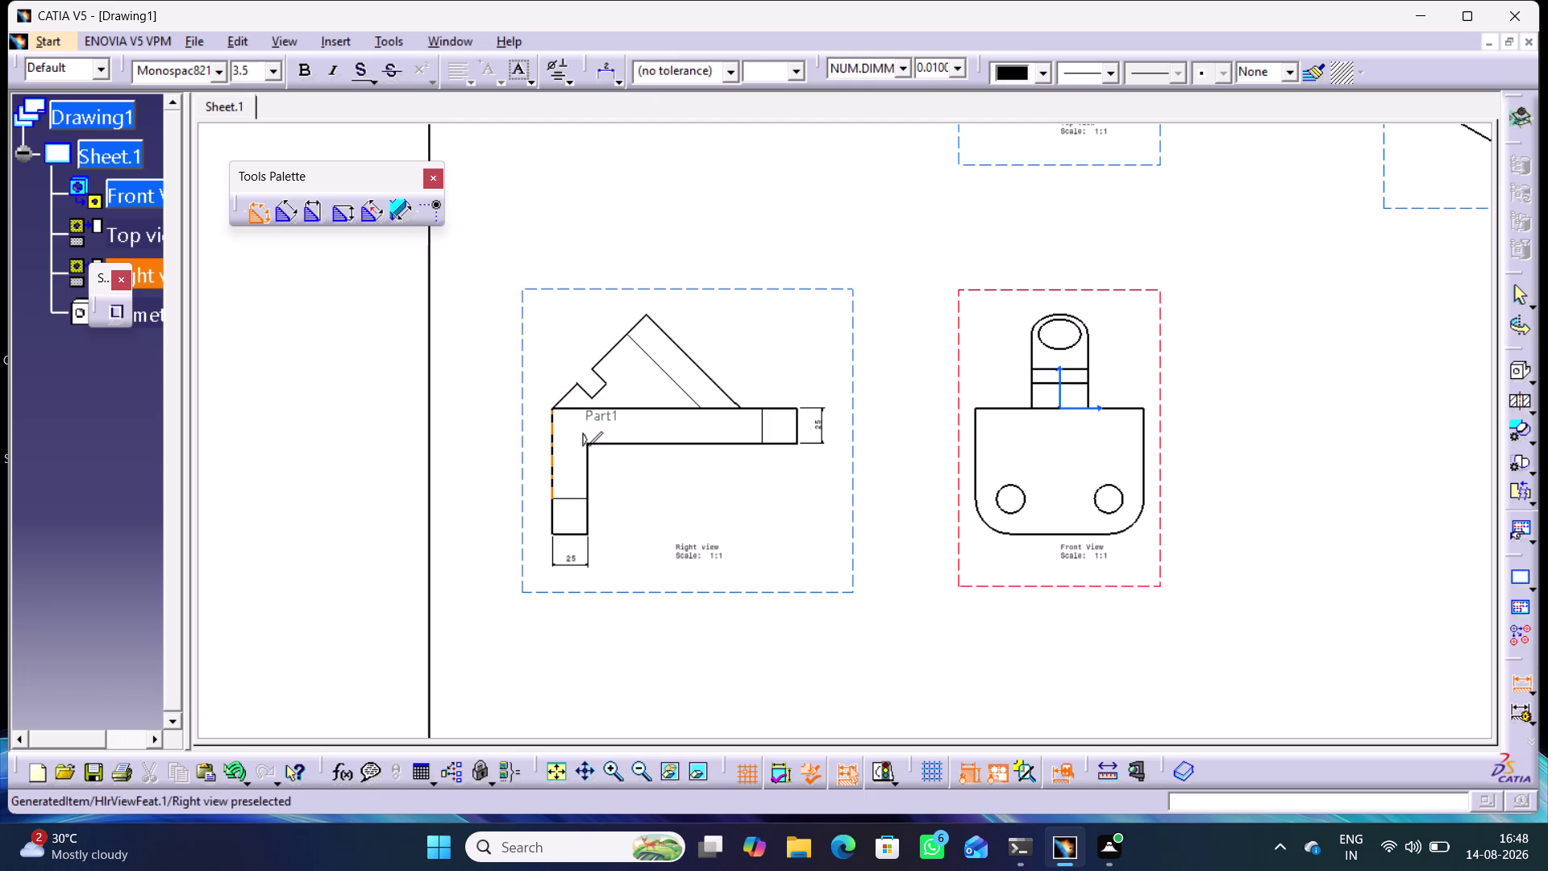
Try a dimension between the sloped edges and discard the oversized result.
click(552, 409)
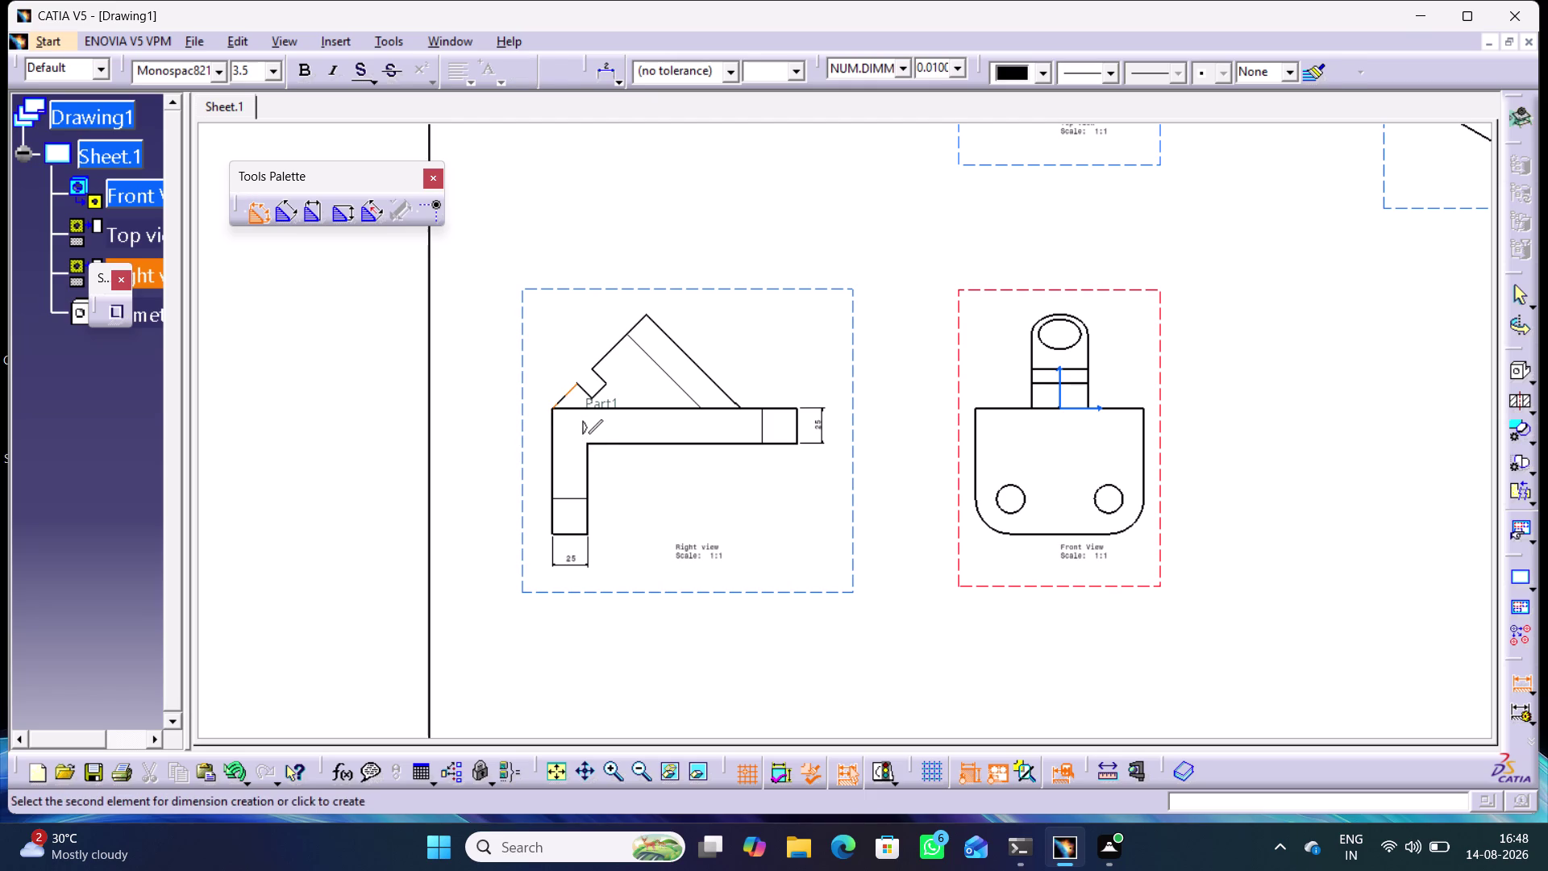
click(644, 313)
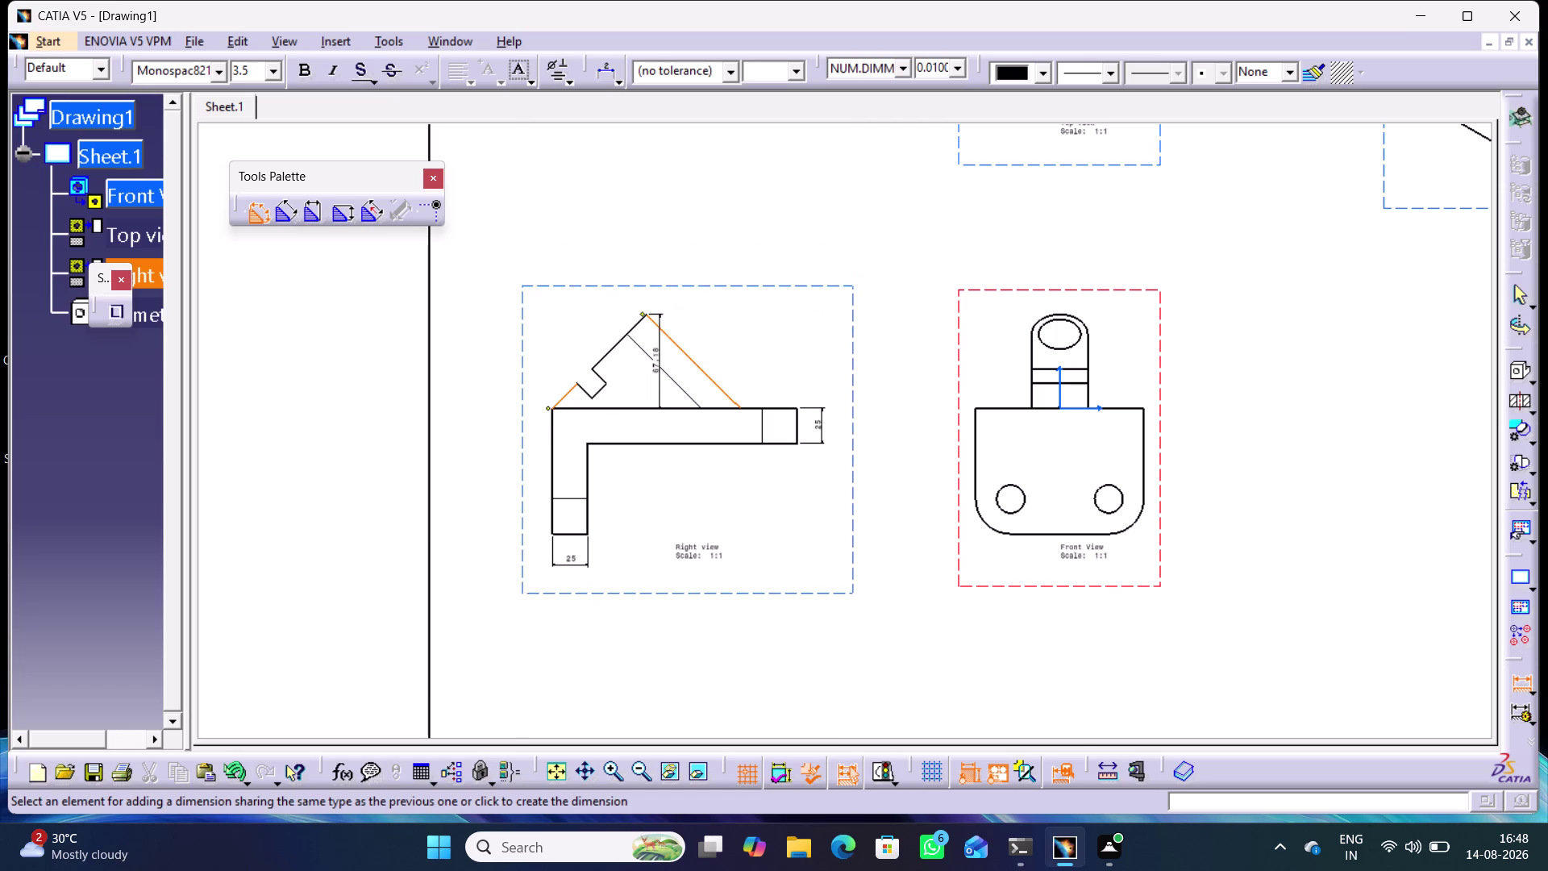
click(1521, 682)
click(1413, 629)
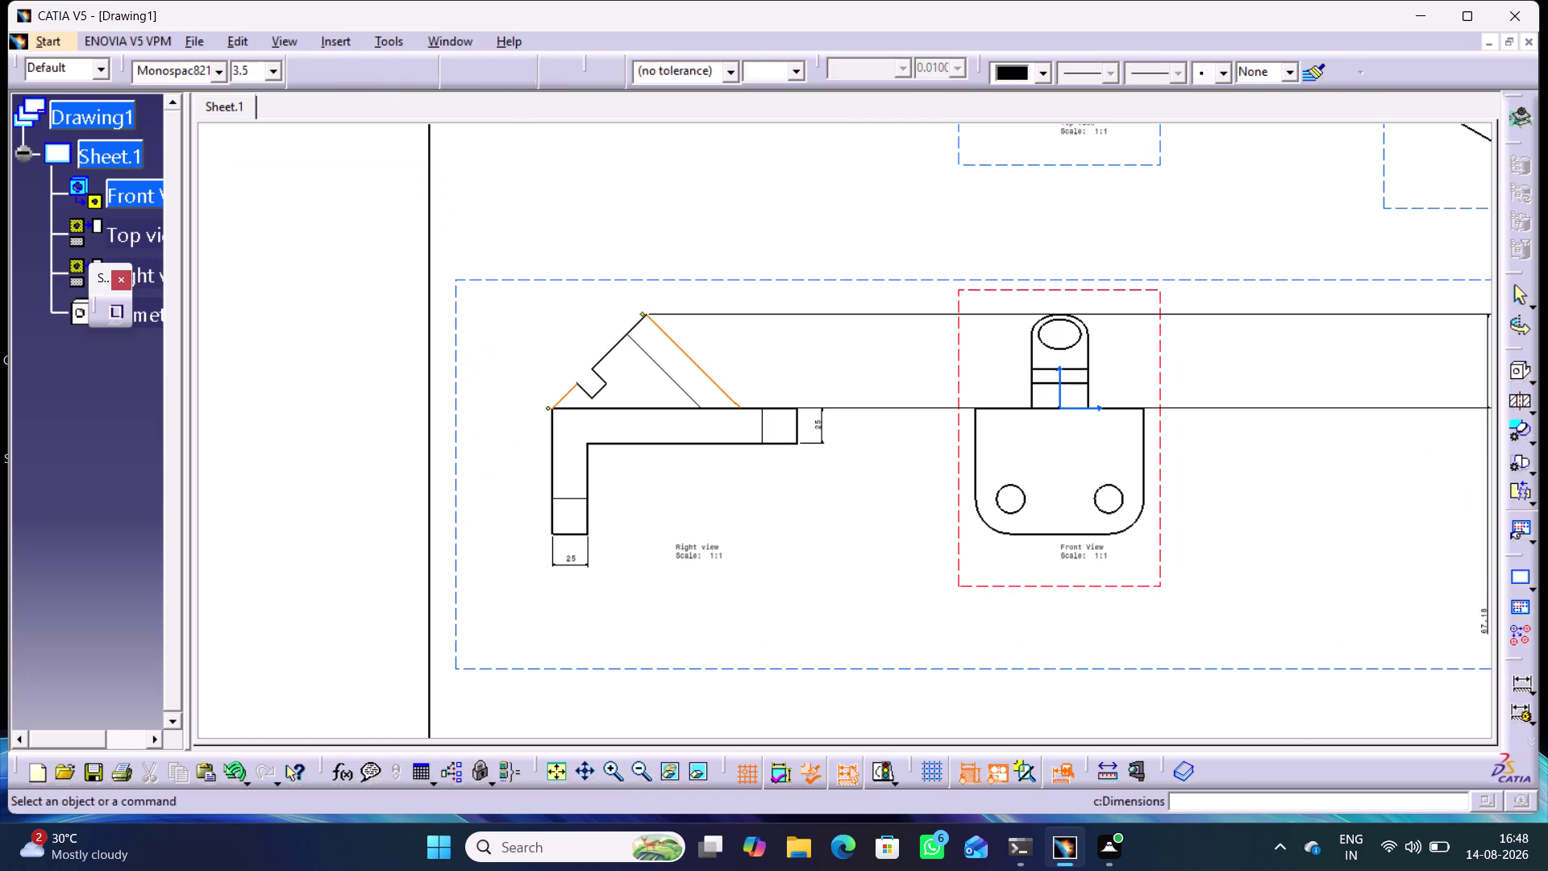
click(1534, 692)
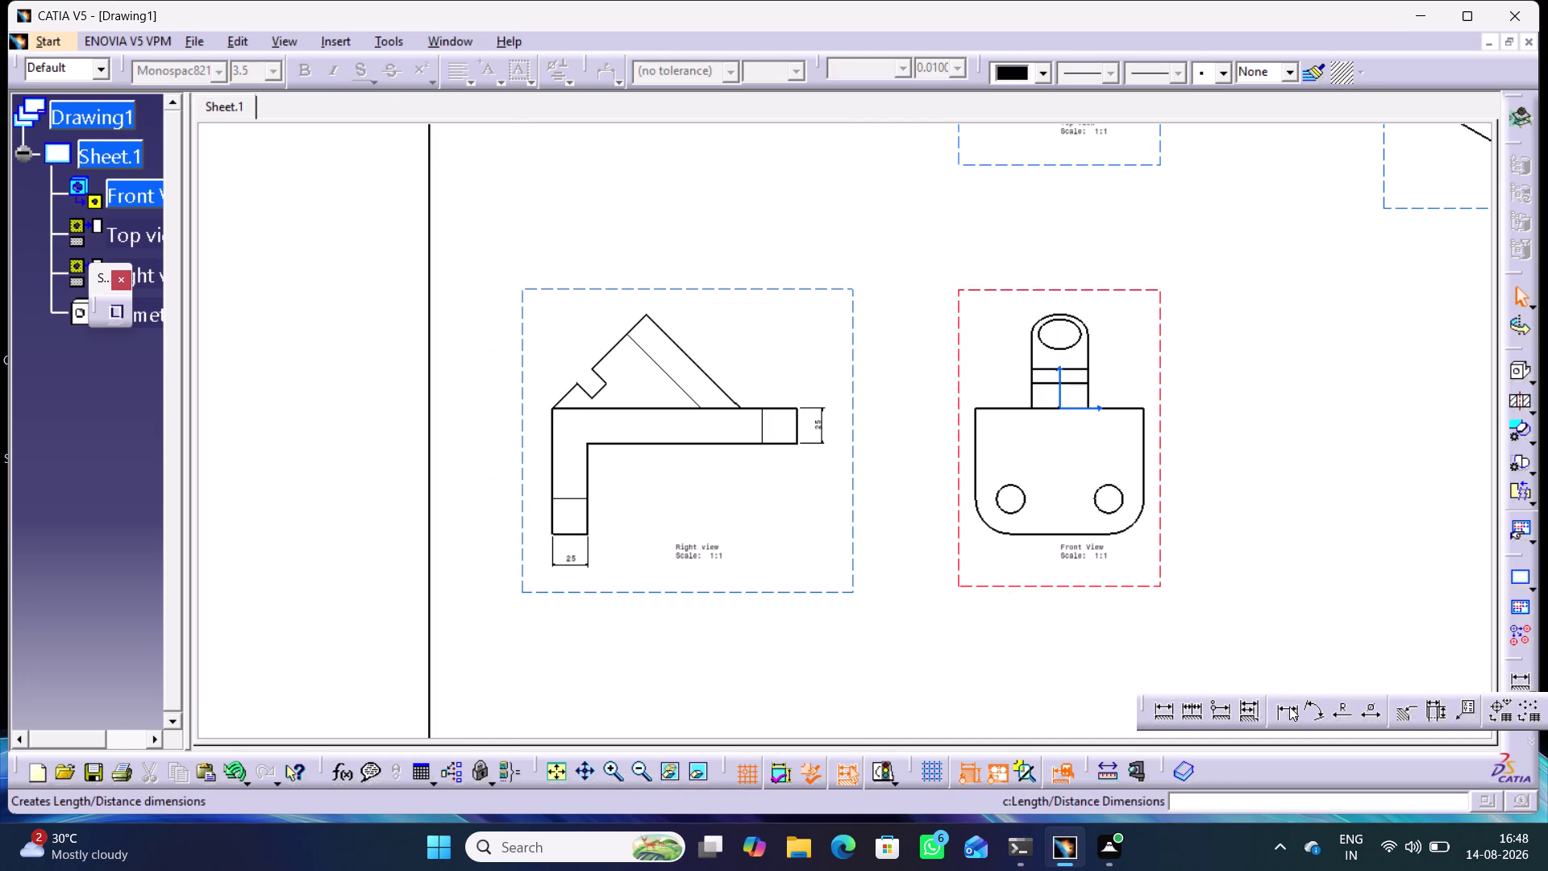
Add the 85 length dimension parallel to the sloped edge.
click(1387, 614)
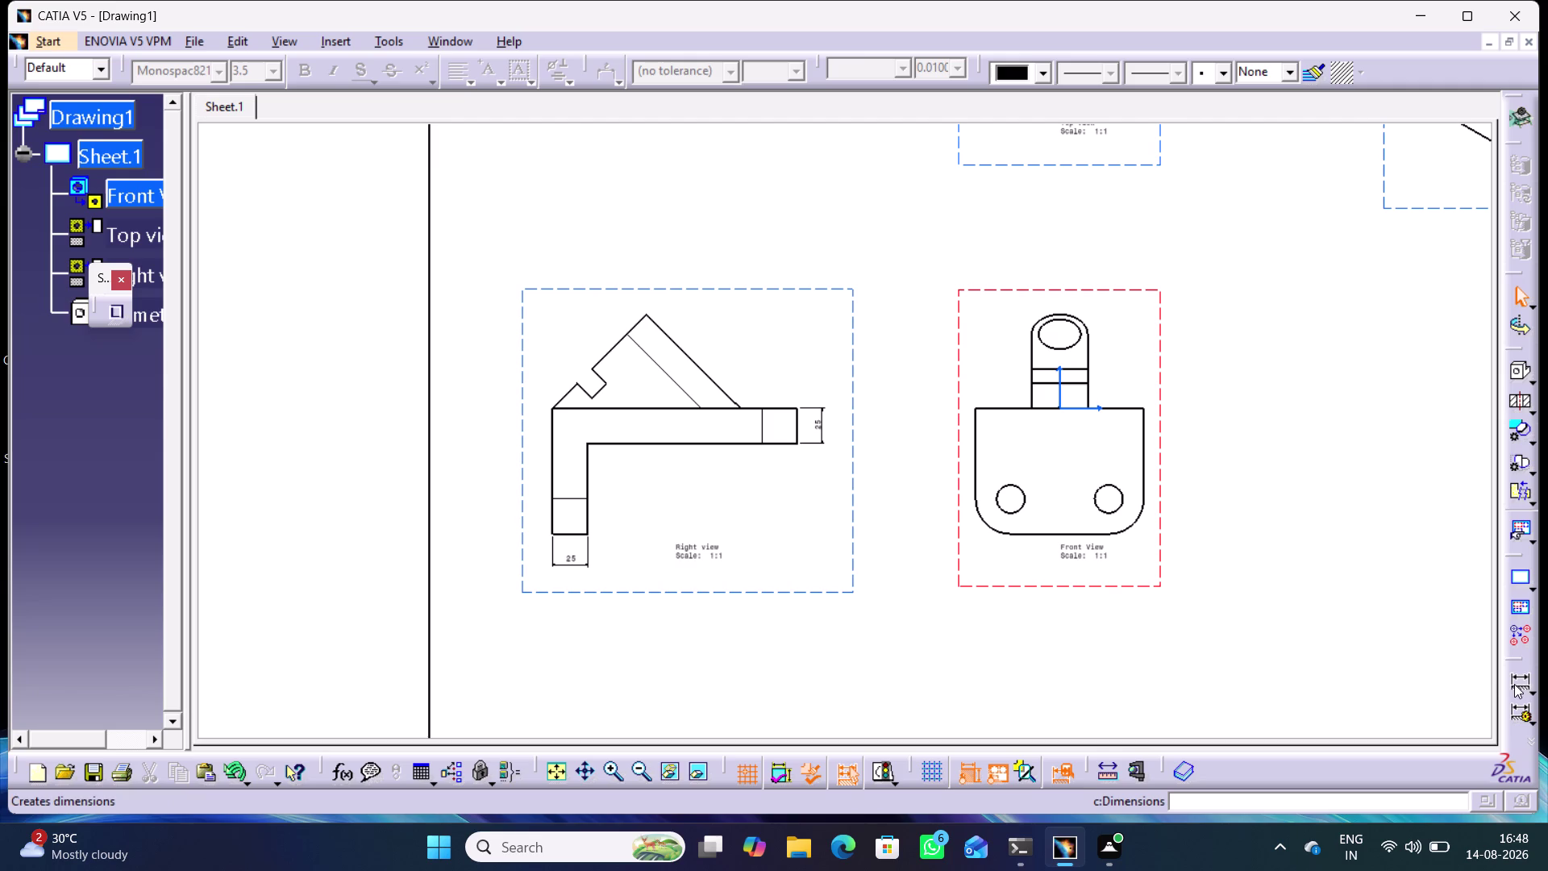
click(1514, 684)
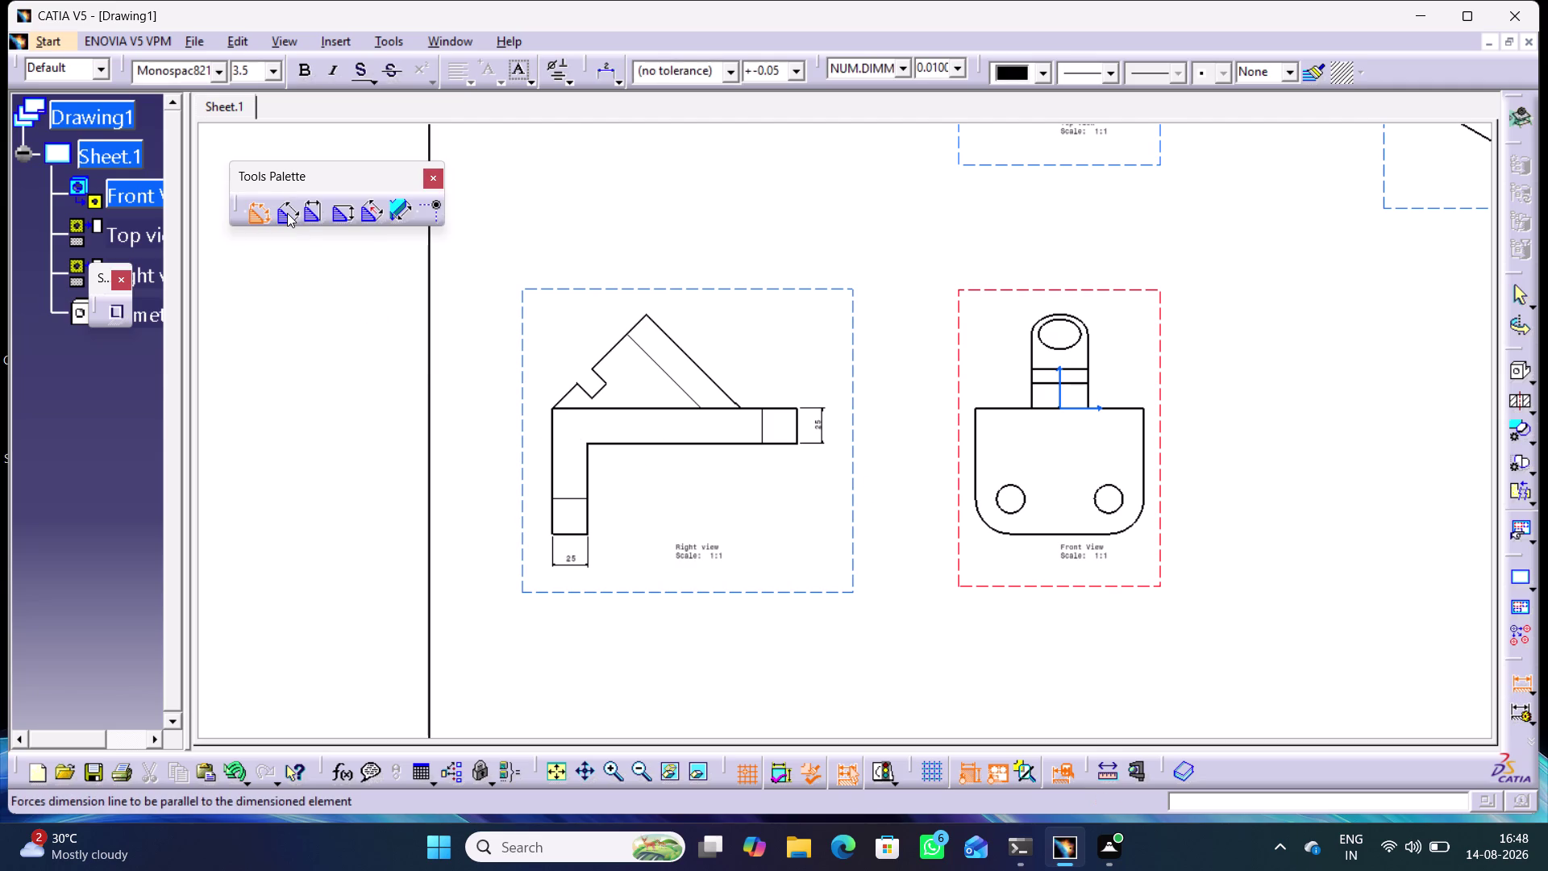
click(368, 208)
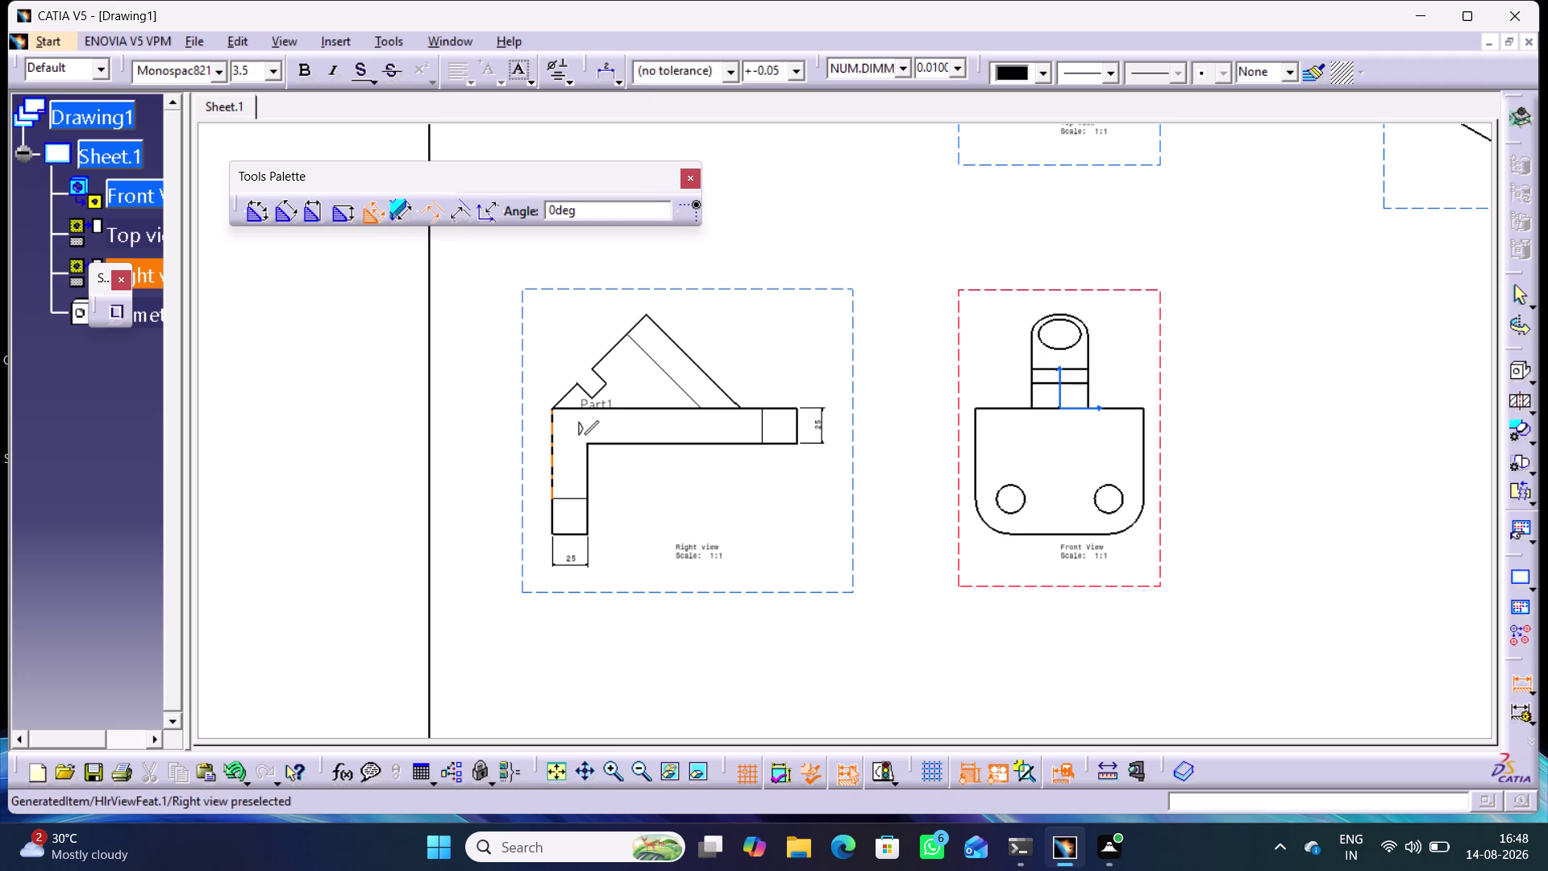
click(551, 408)
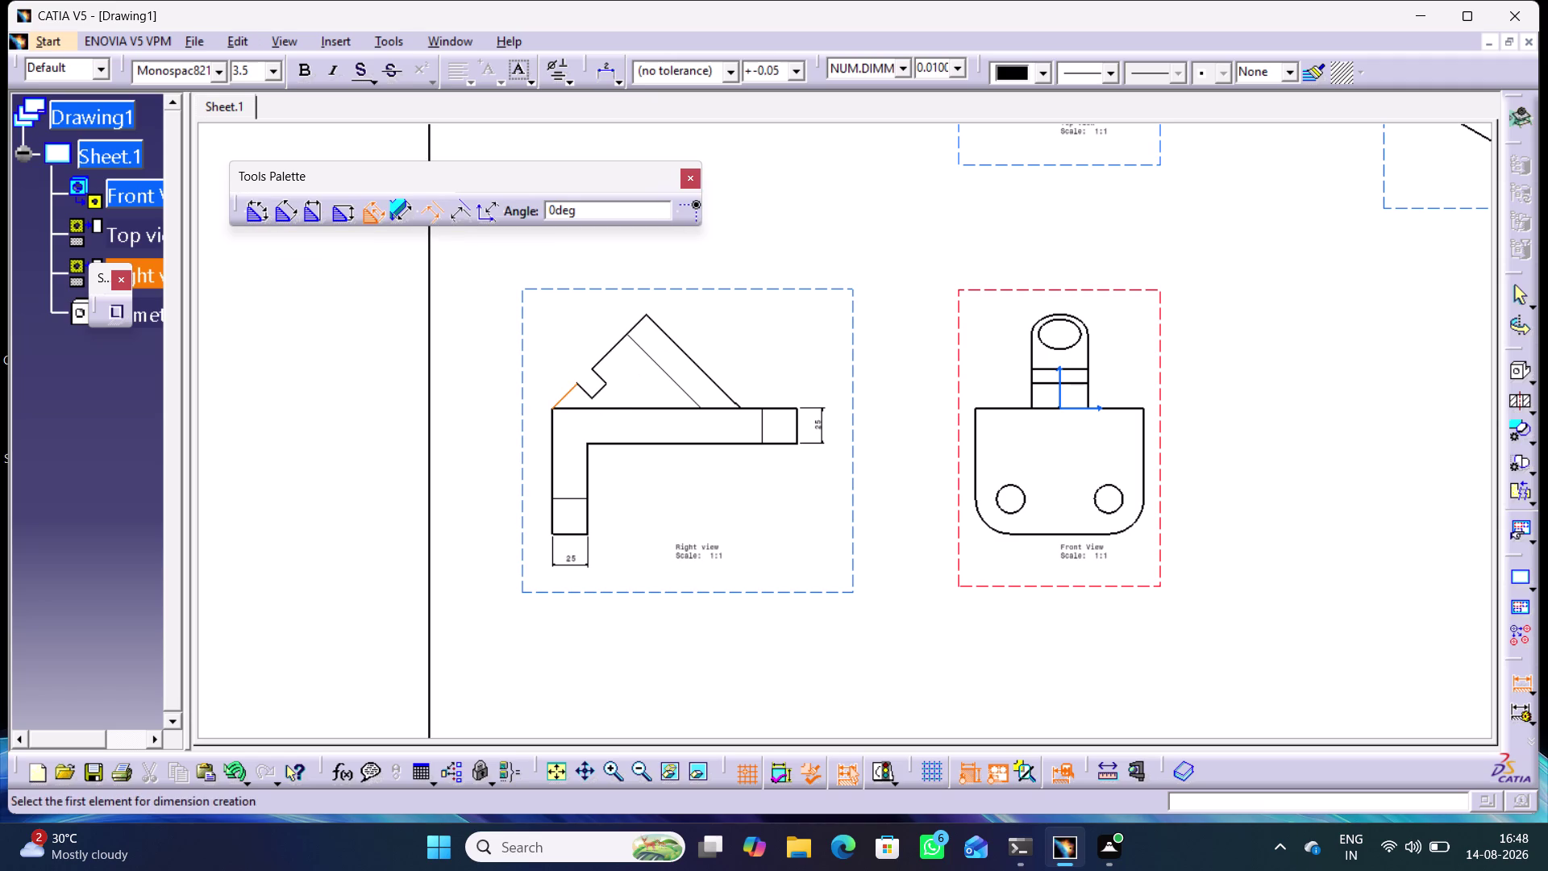
click(645, 313)
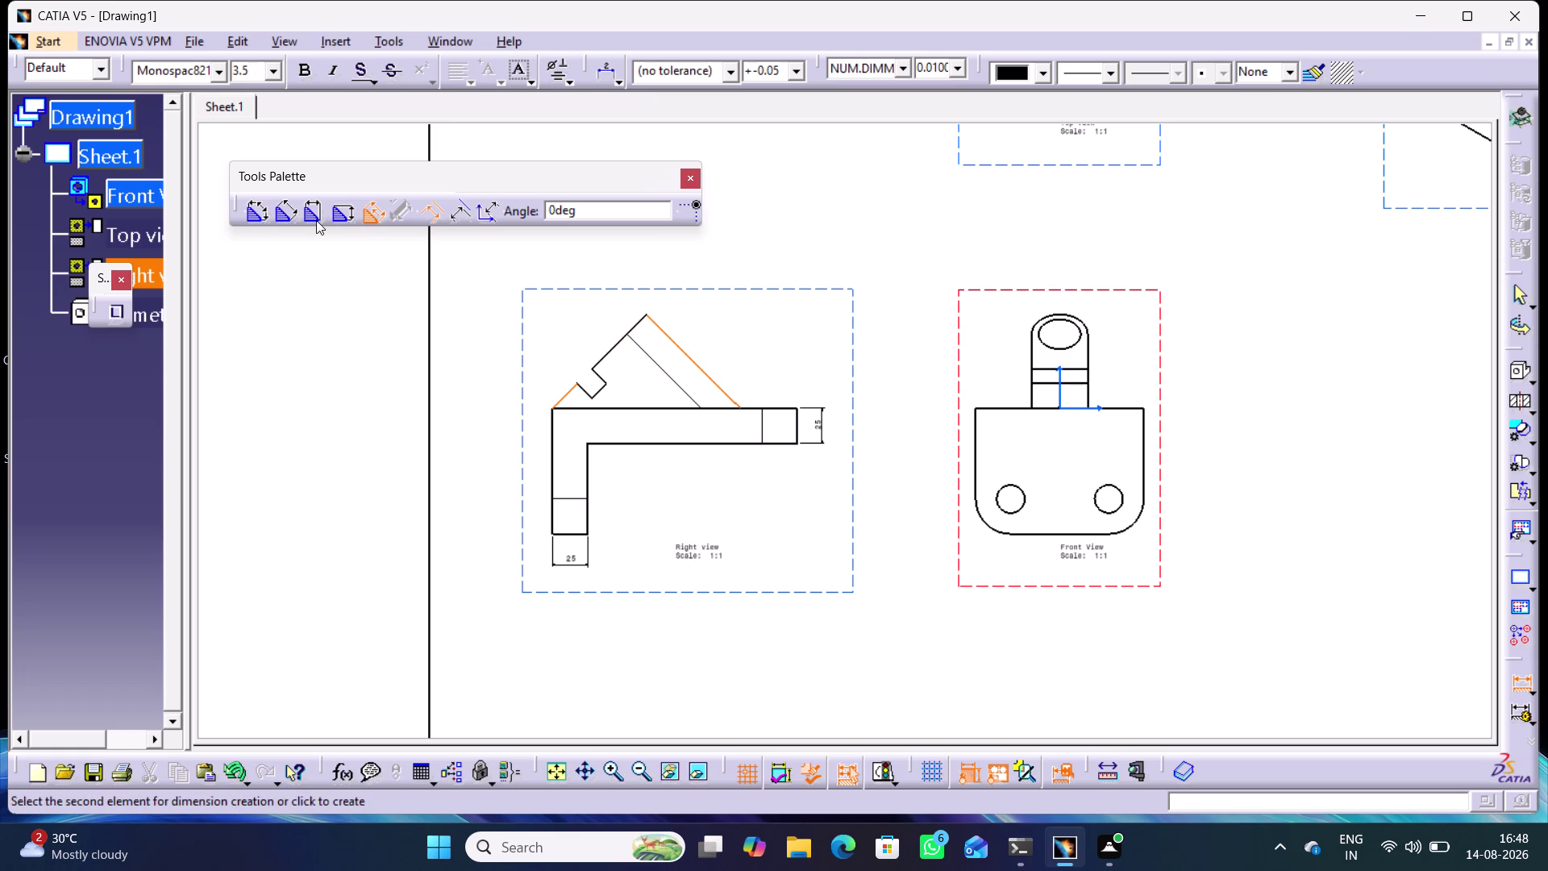
click(289, 212)
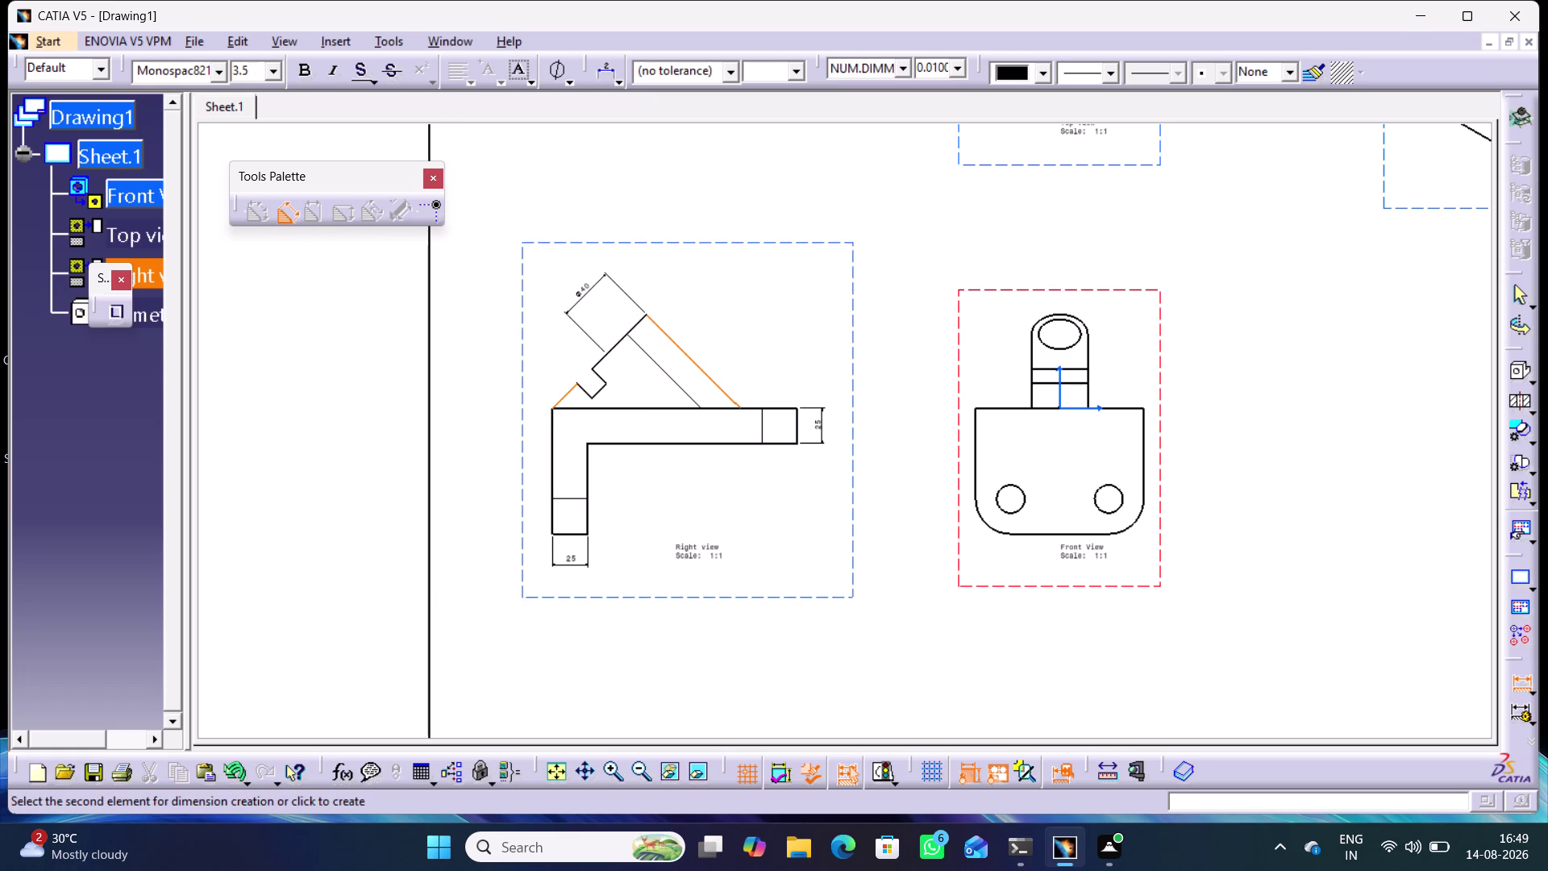
drag(553, 407, 553, 398)
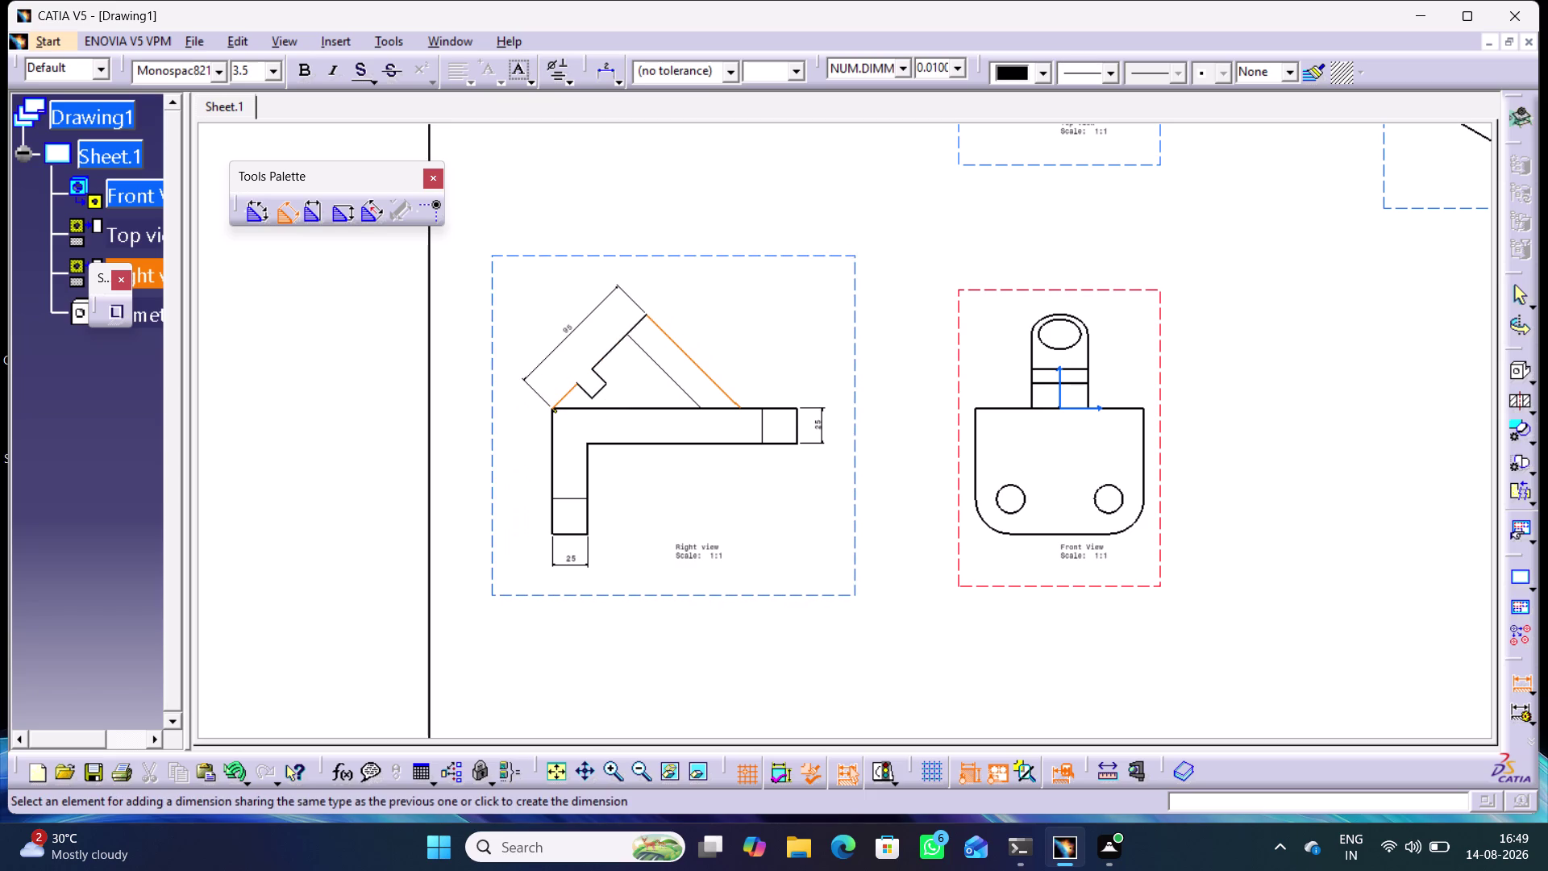
click(558, 332)
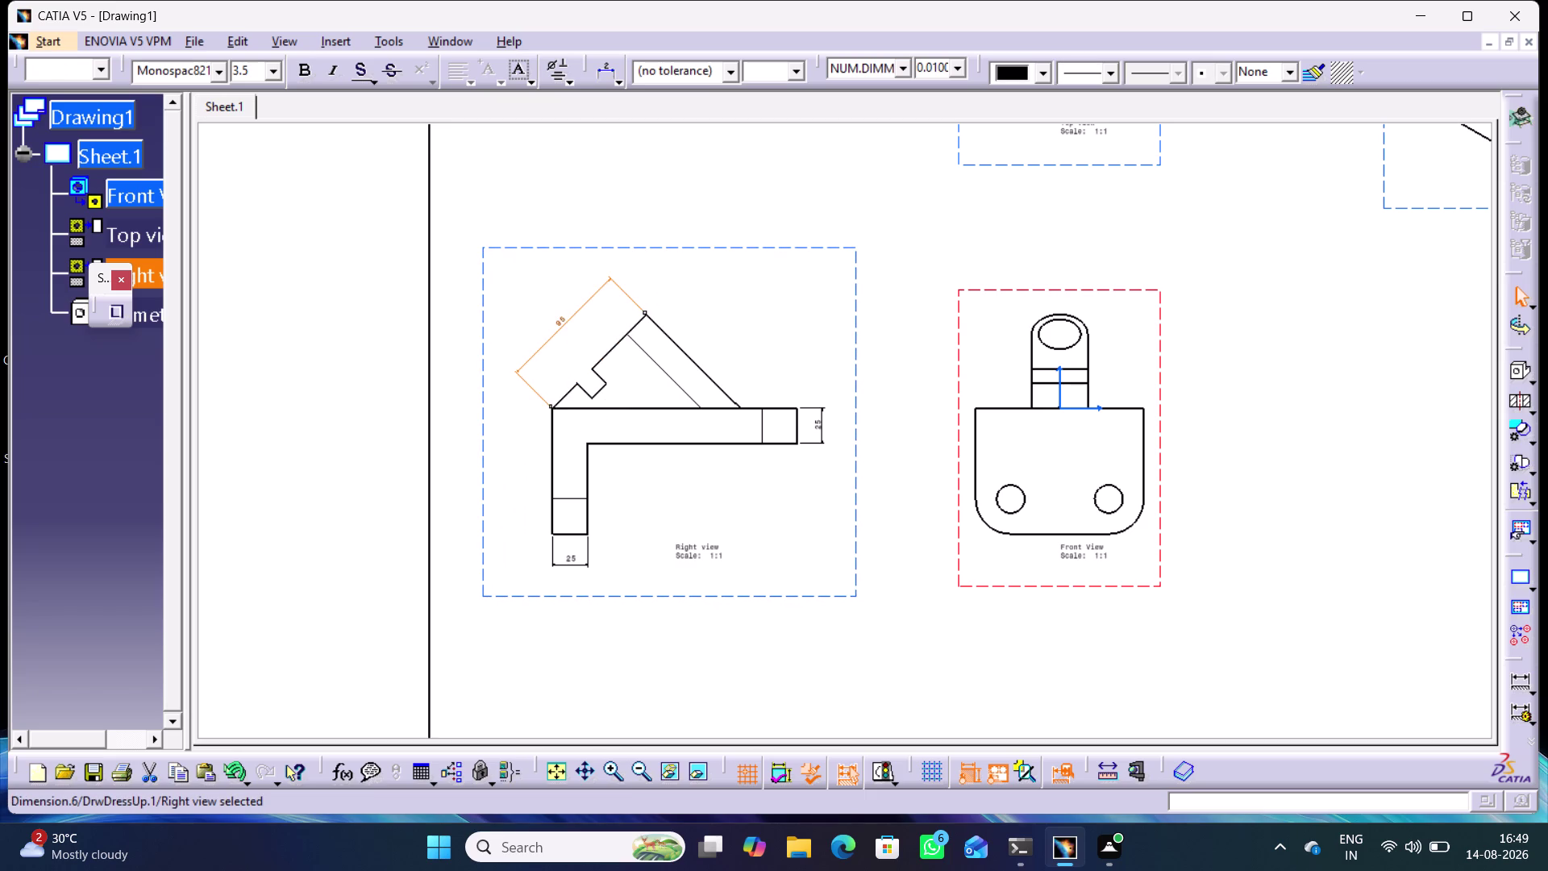
click(566, 394)
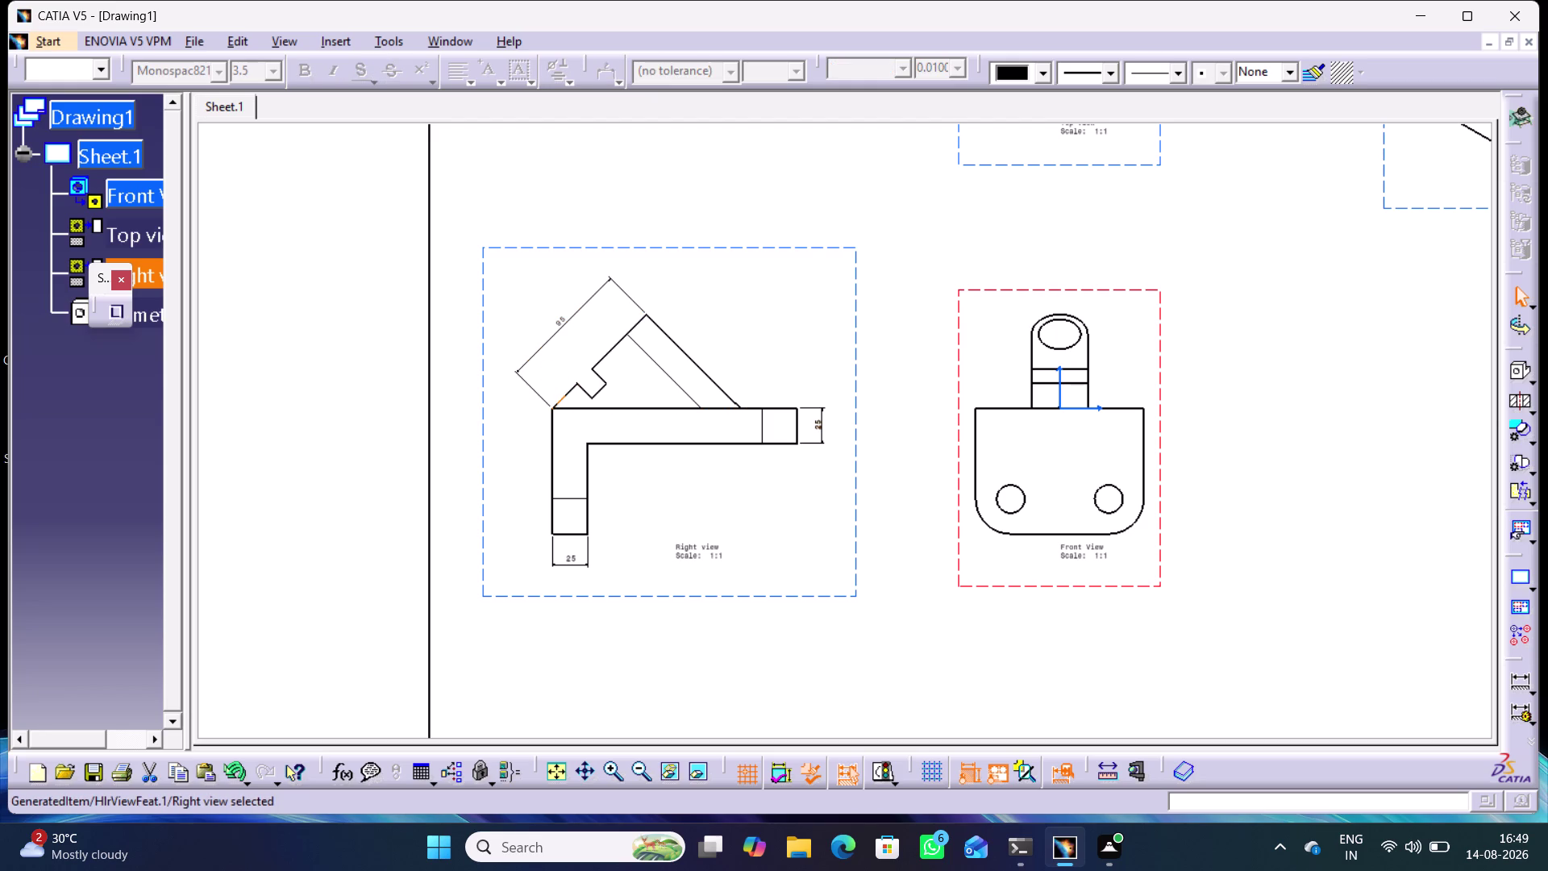
Dimension the width and depth of the notch on the angled arm.
double_click(1513, 678)
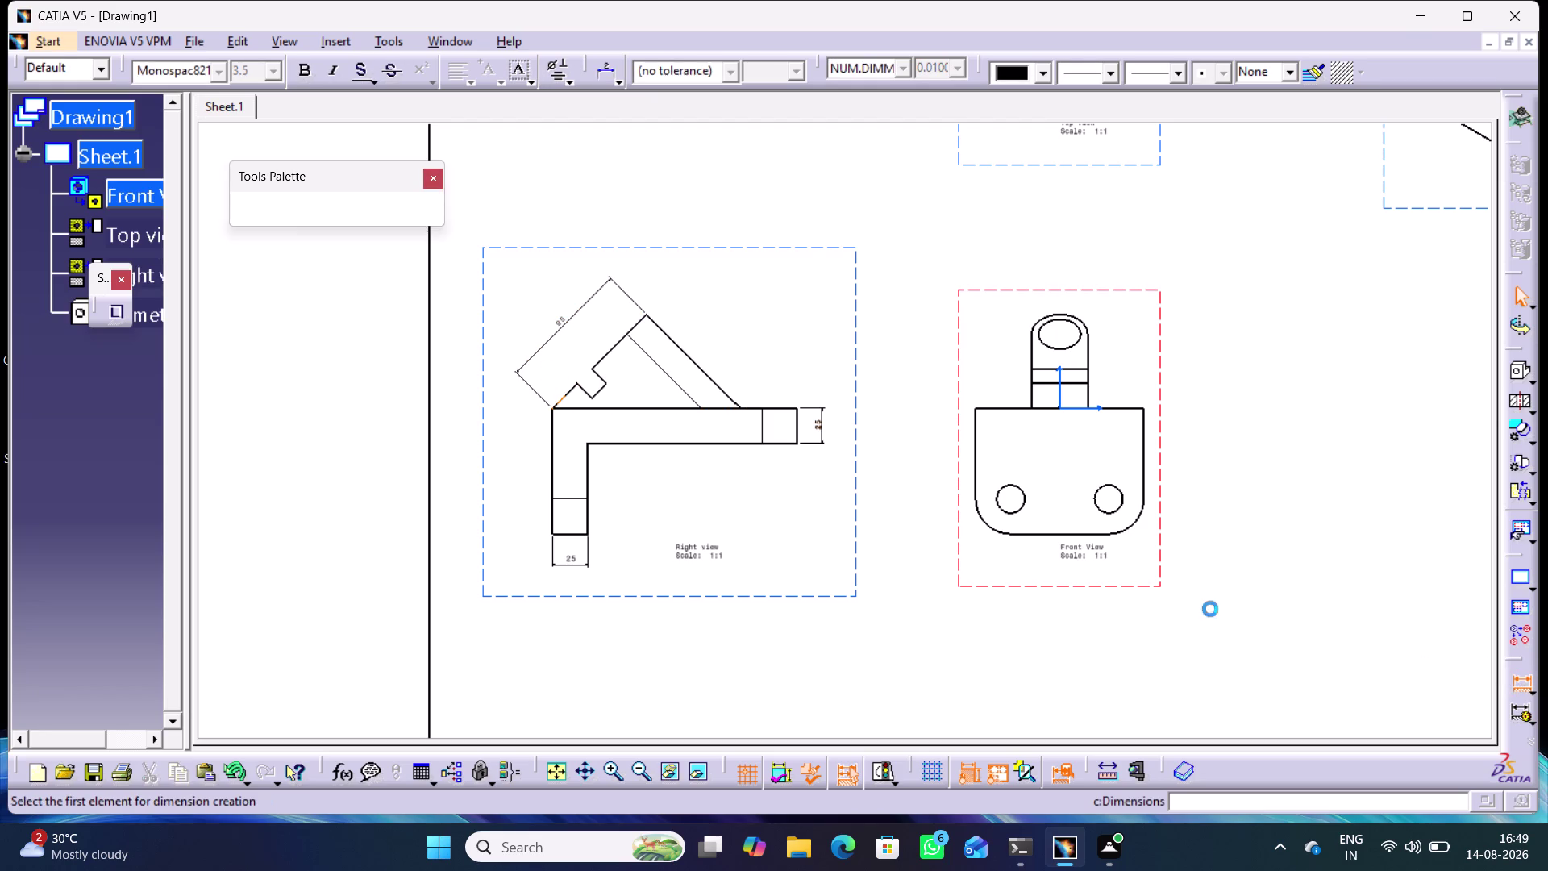
click(562, 399)
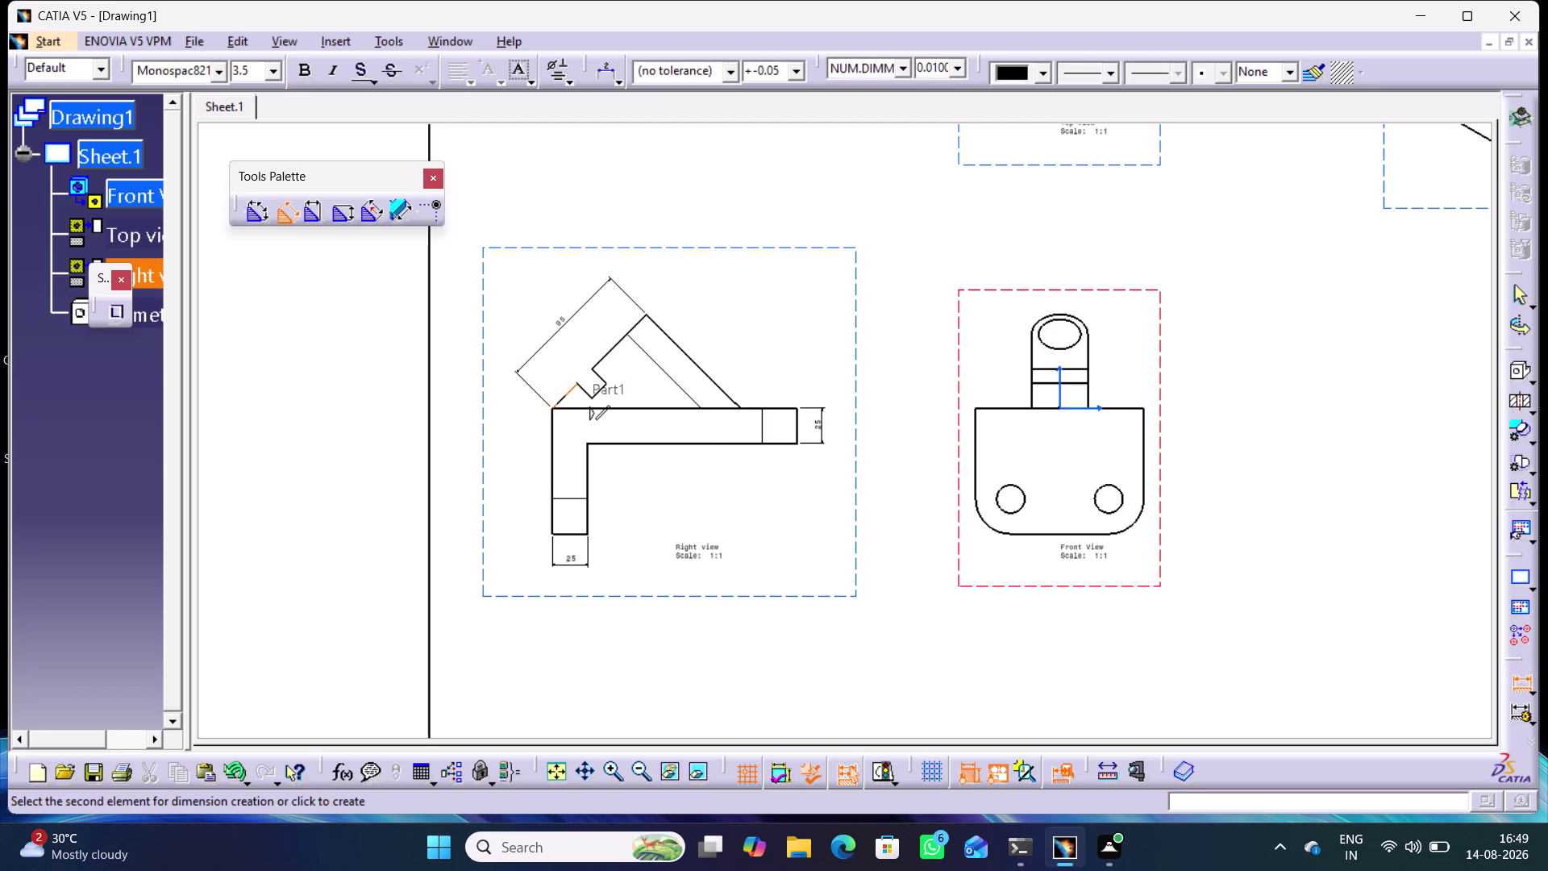
click(549, 382)
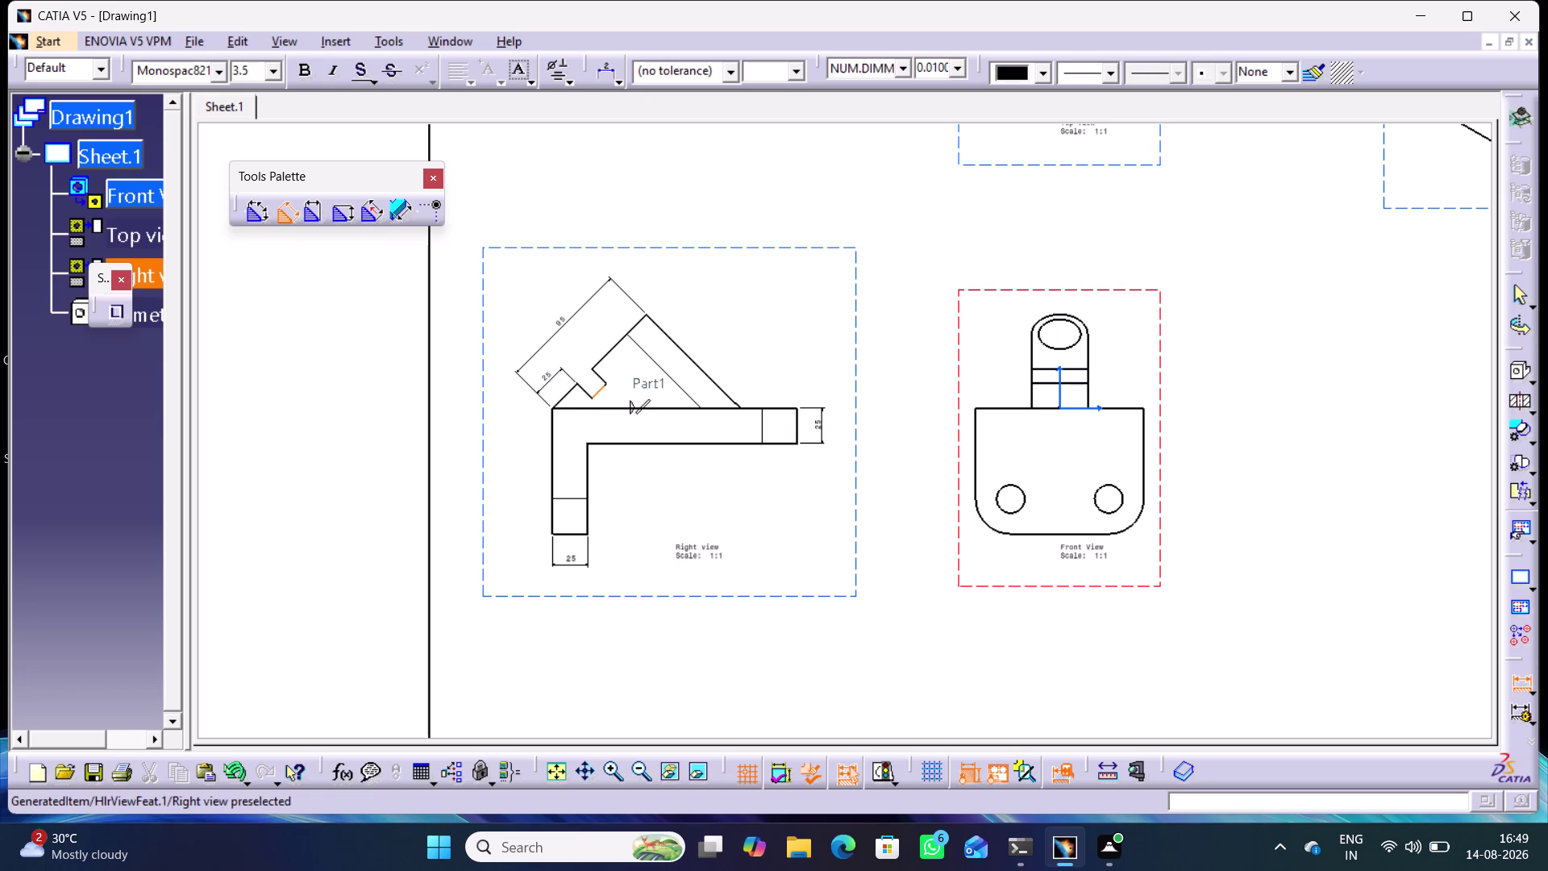
click(600, 391)
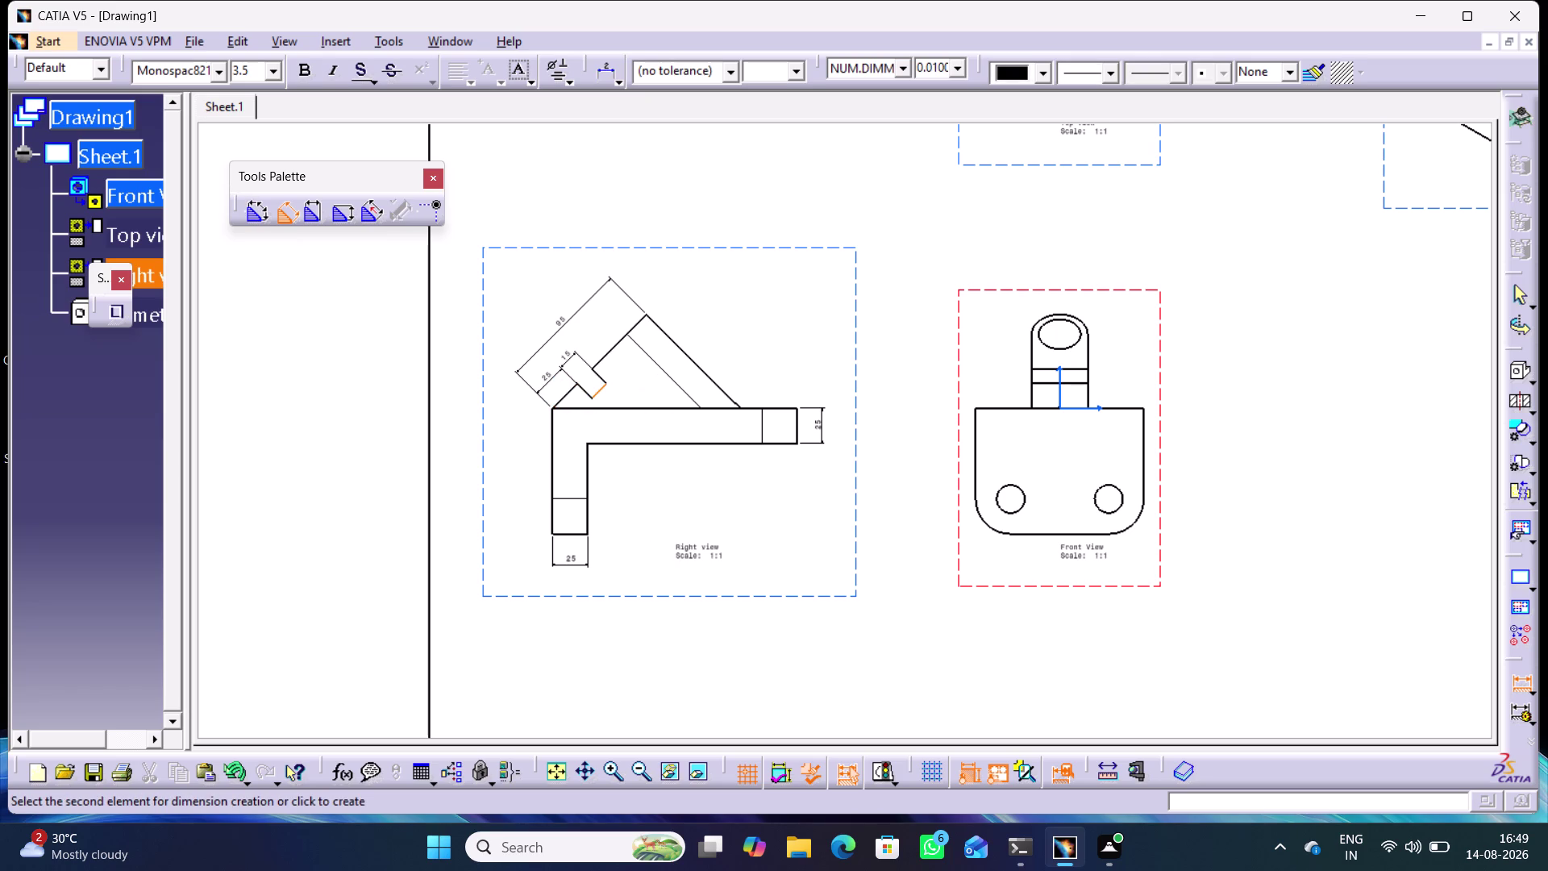
click(574, 359)
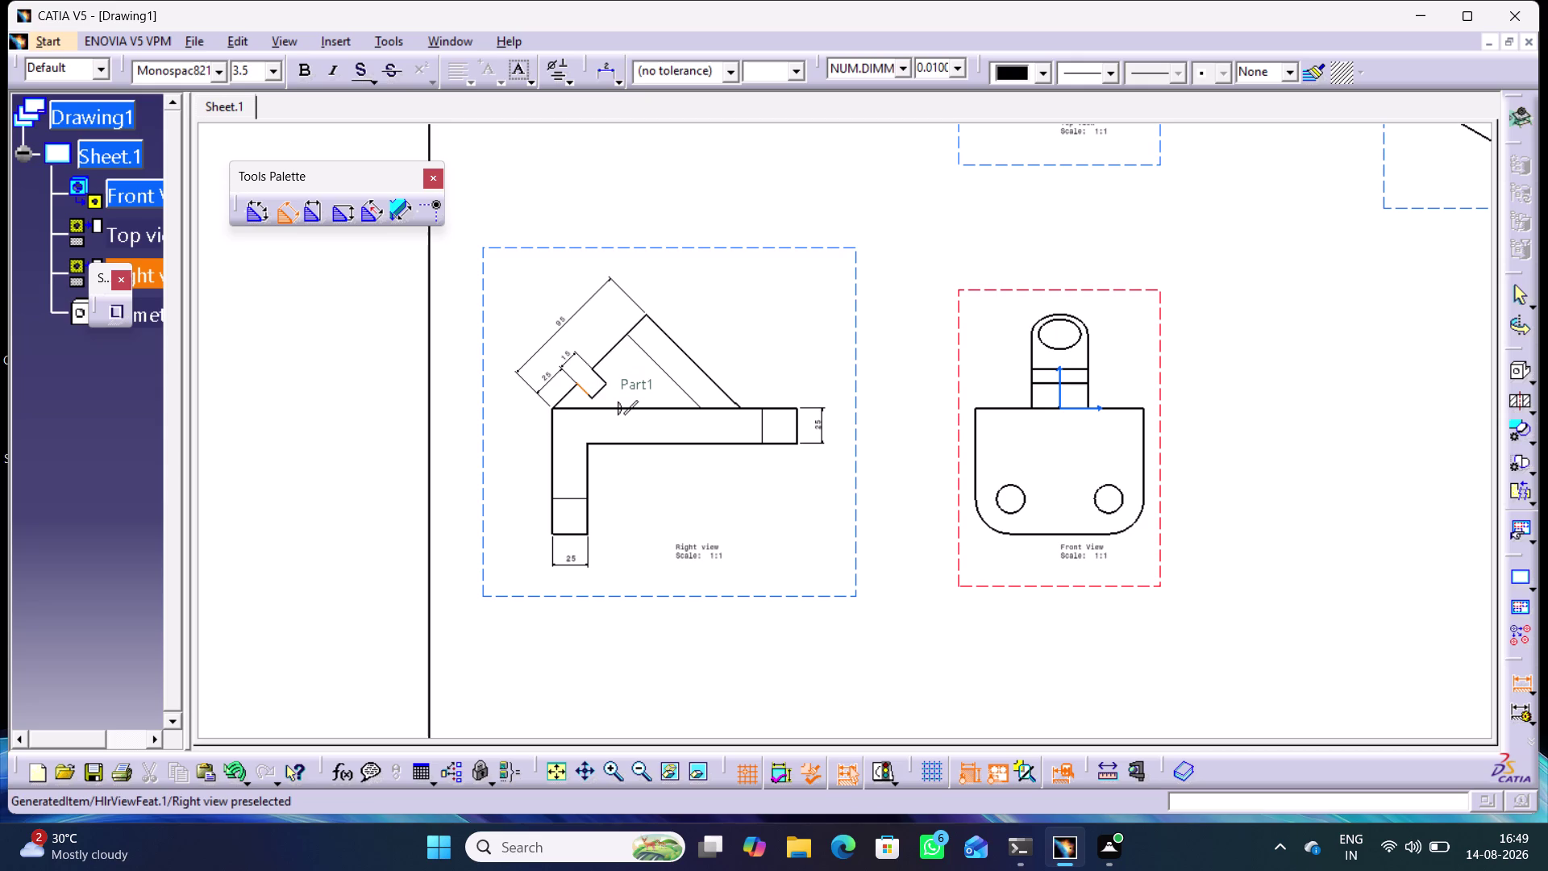
click(586, 391)
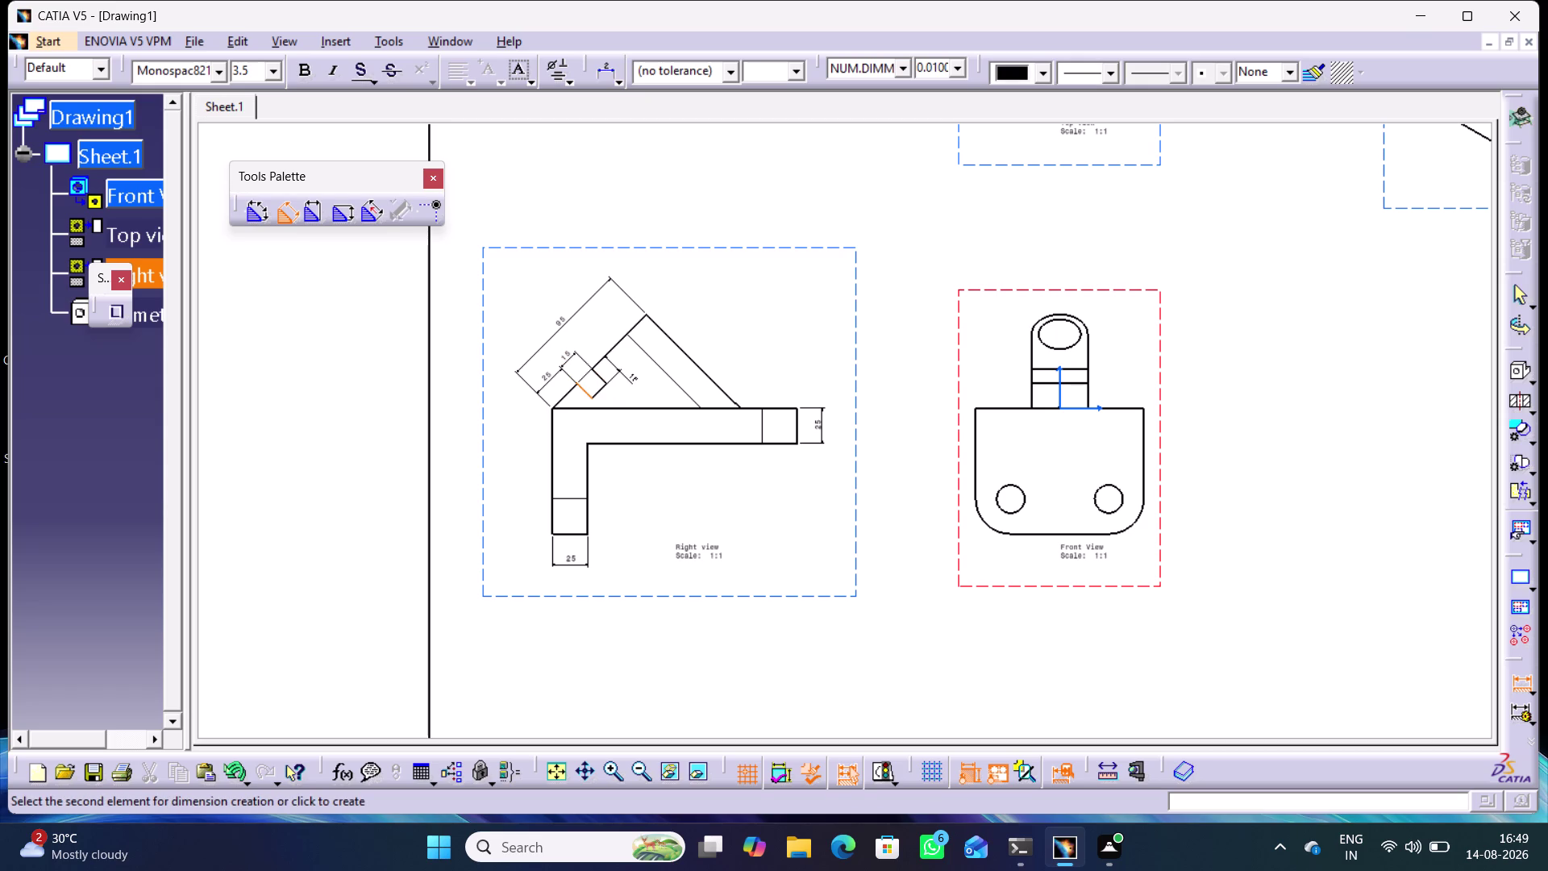
click(628, 380)
click(718, 329)
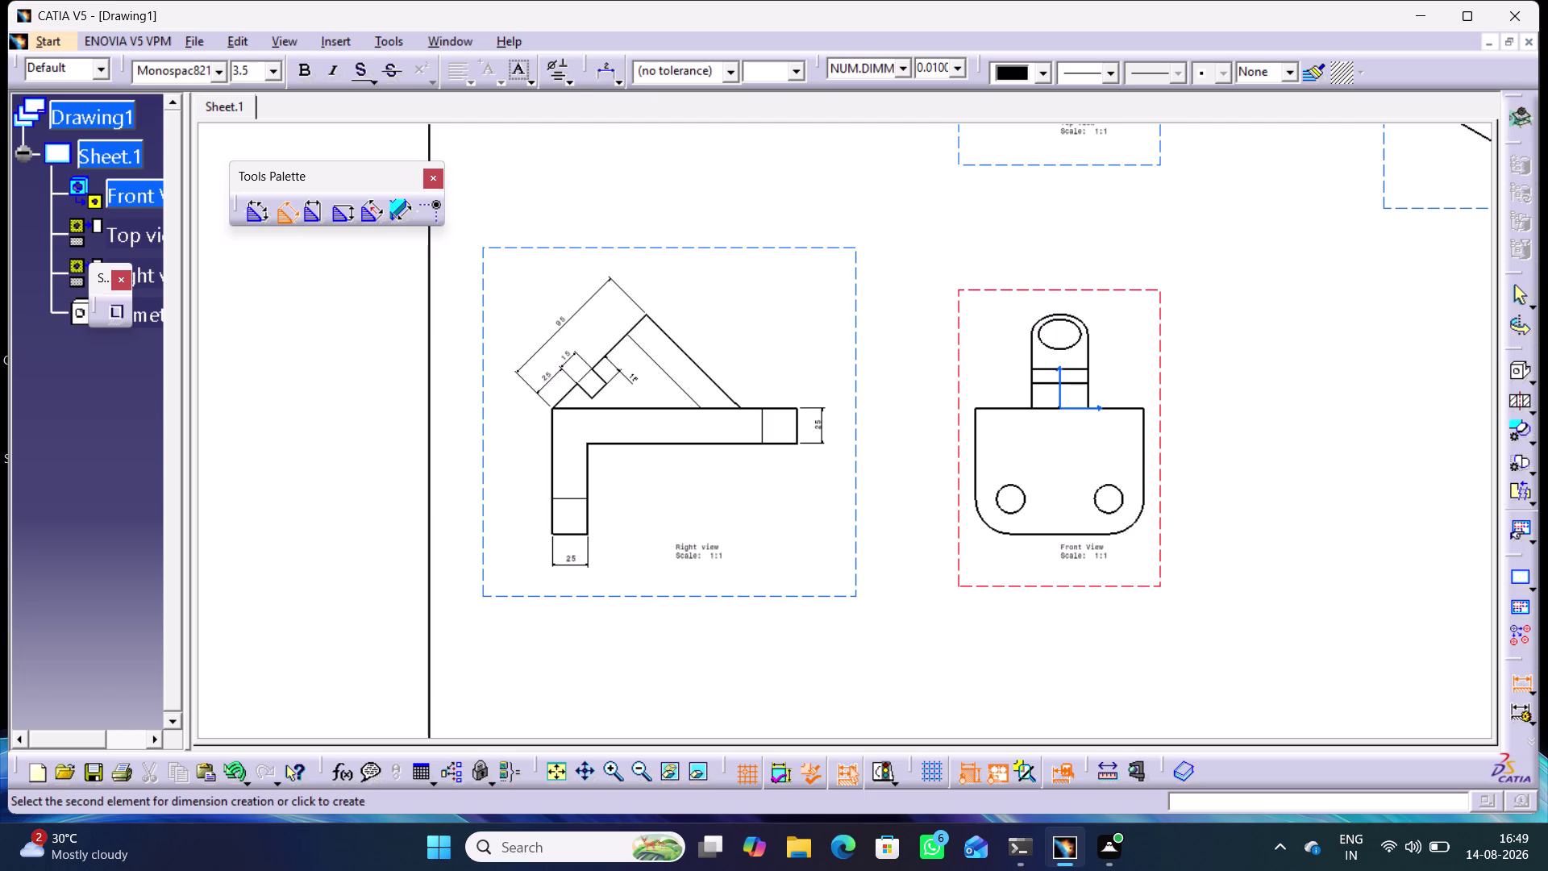
Start an angle between the top edge and slanted arm, then cancel it.
click(717, 384)
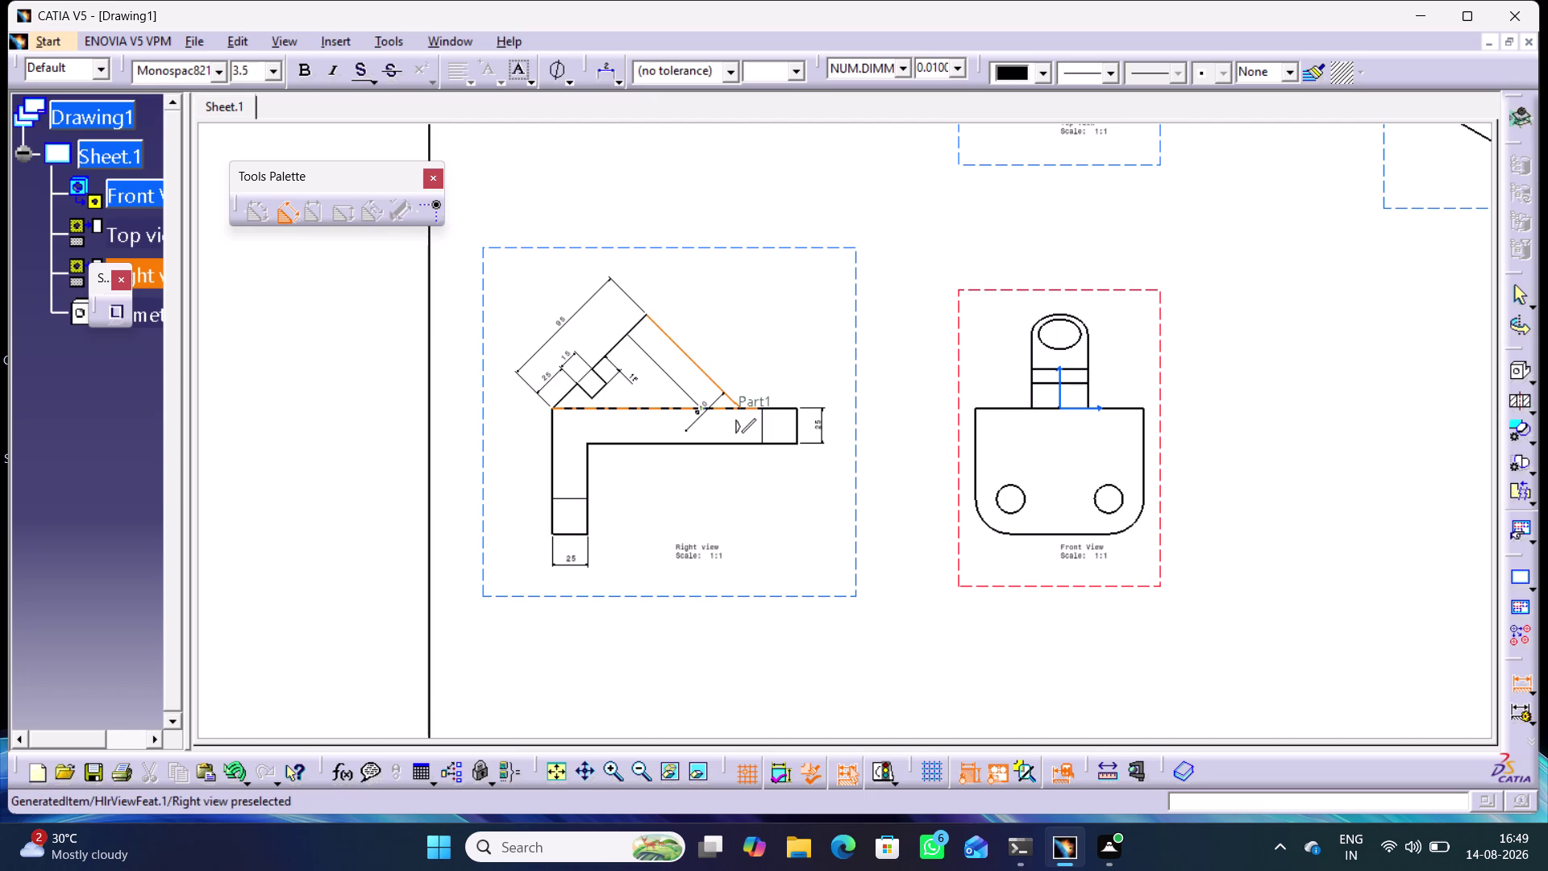
click(706, 410)
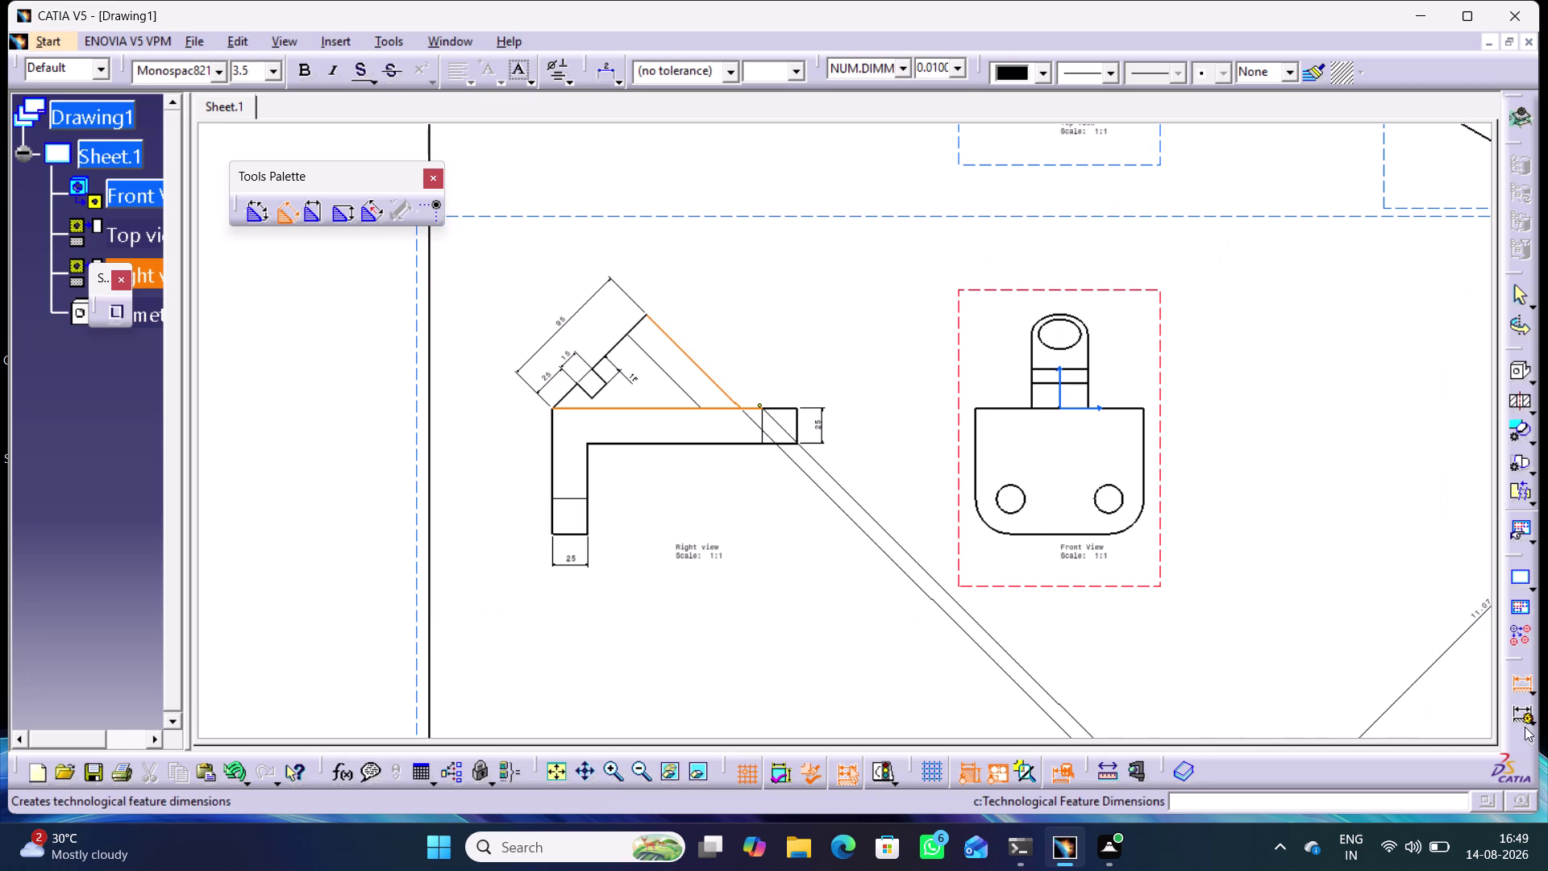
click(1522, 687)
click(1469, 680)
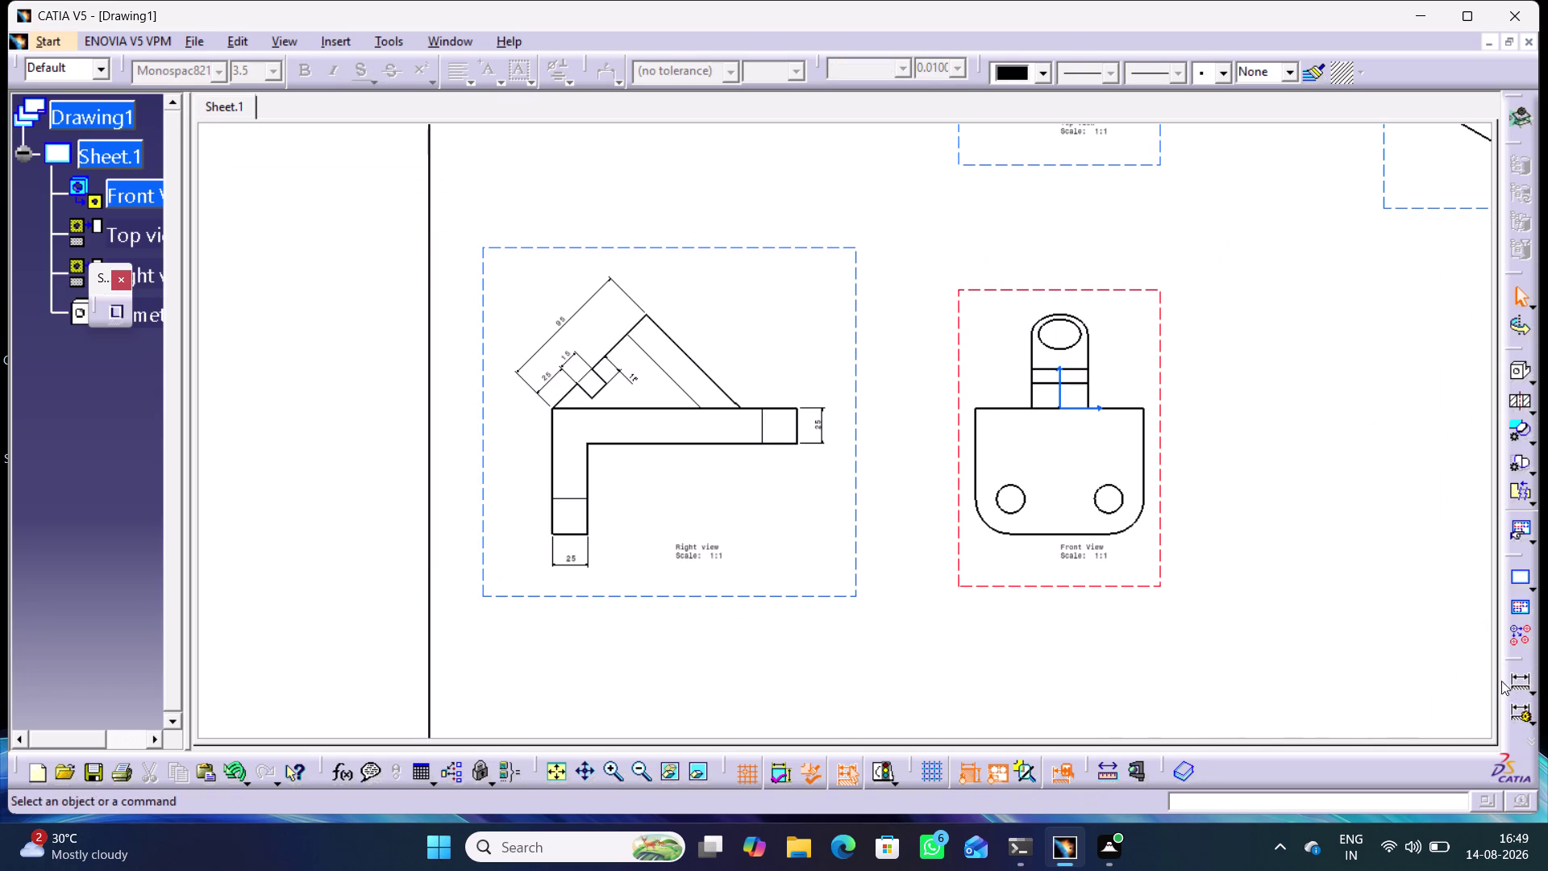
Add a 45° angle dimension between the horizontal top edge and the sloped tab in the Right view.
click(1531, 691)
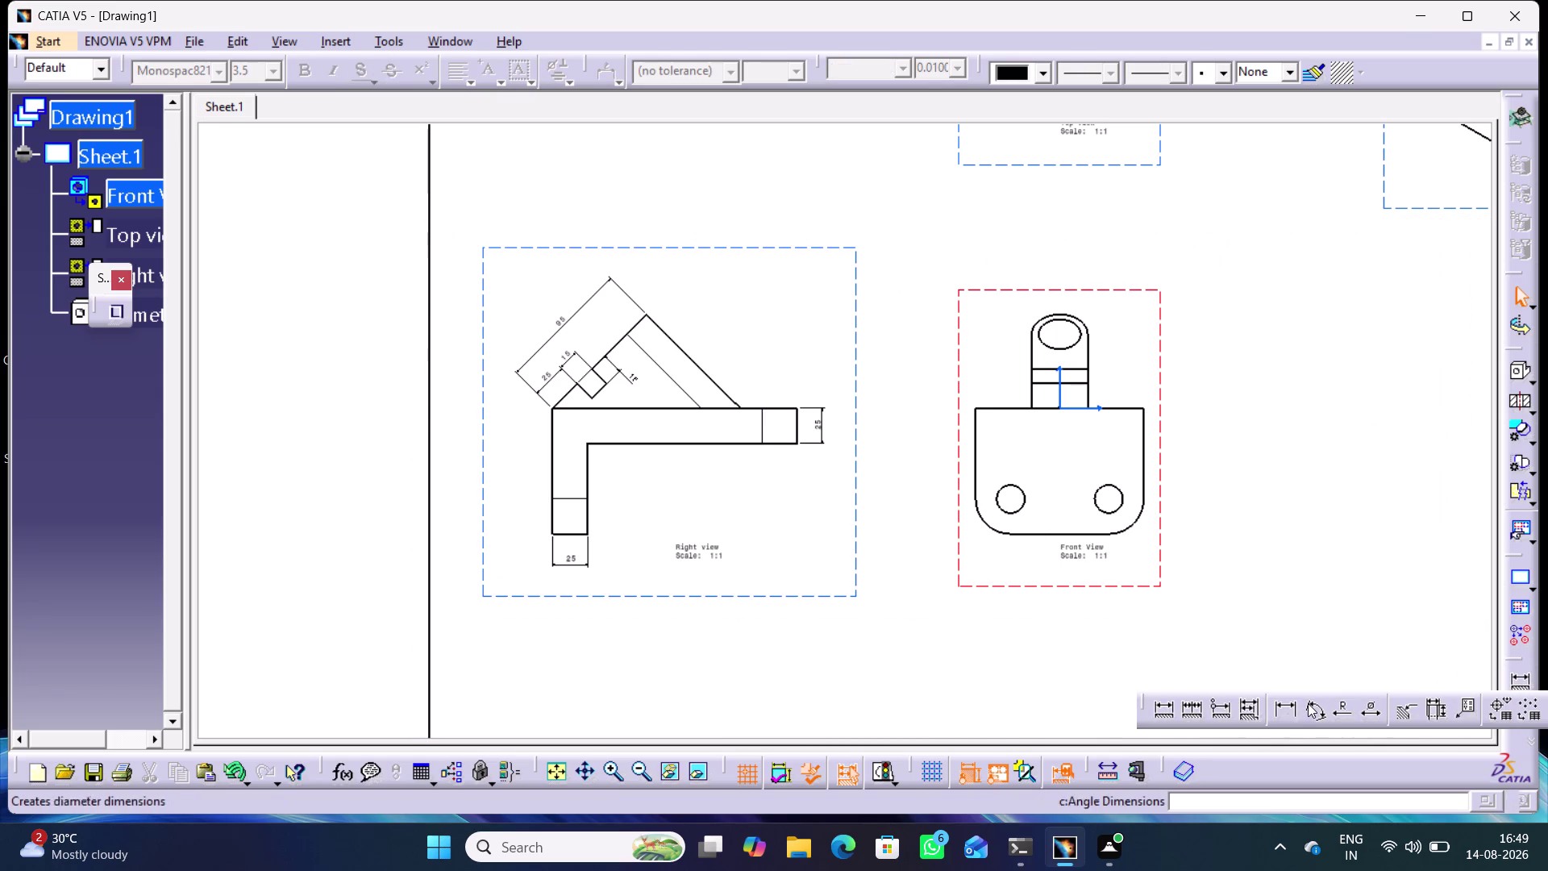
click(1312, 703)
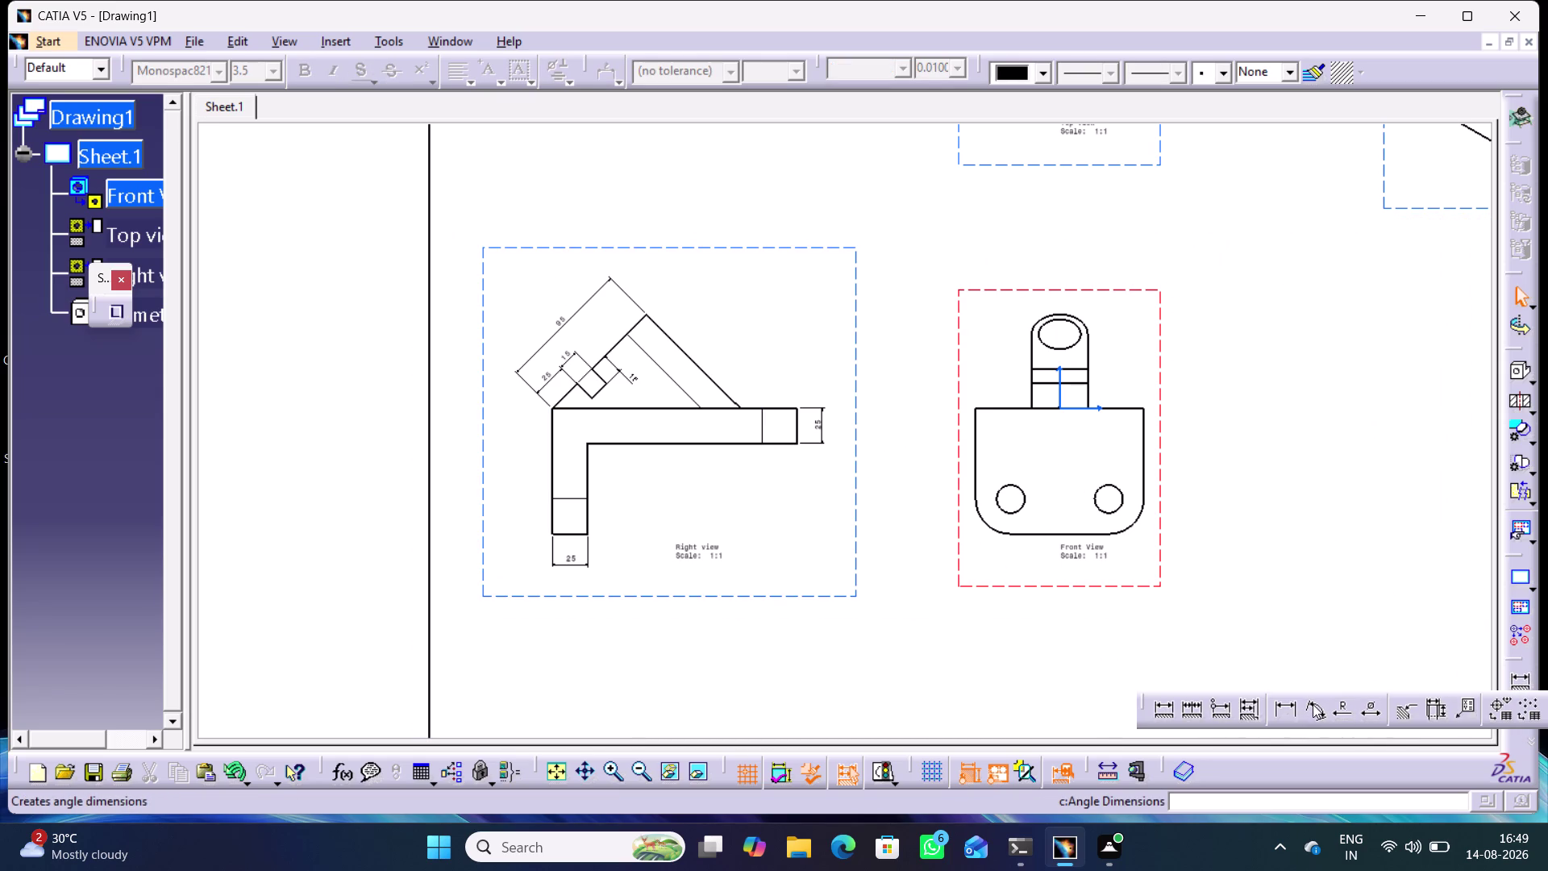
click(721, 407)
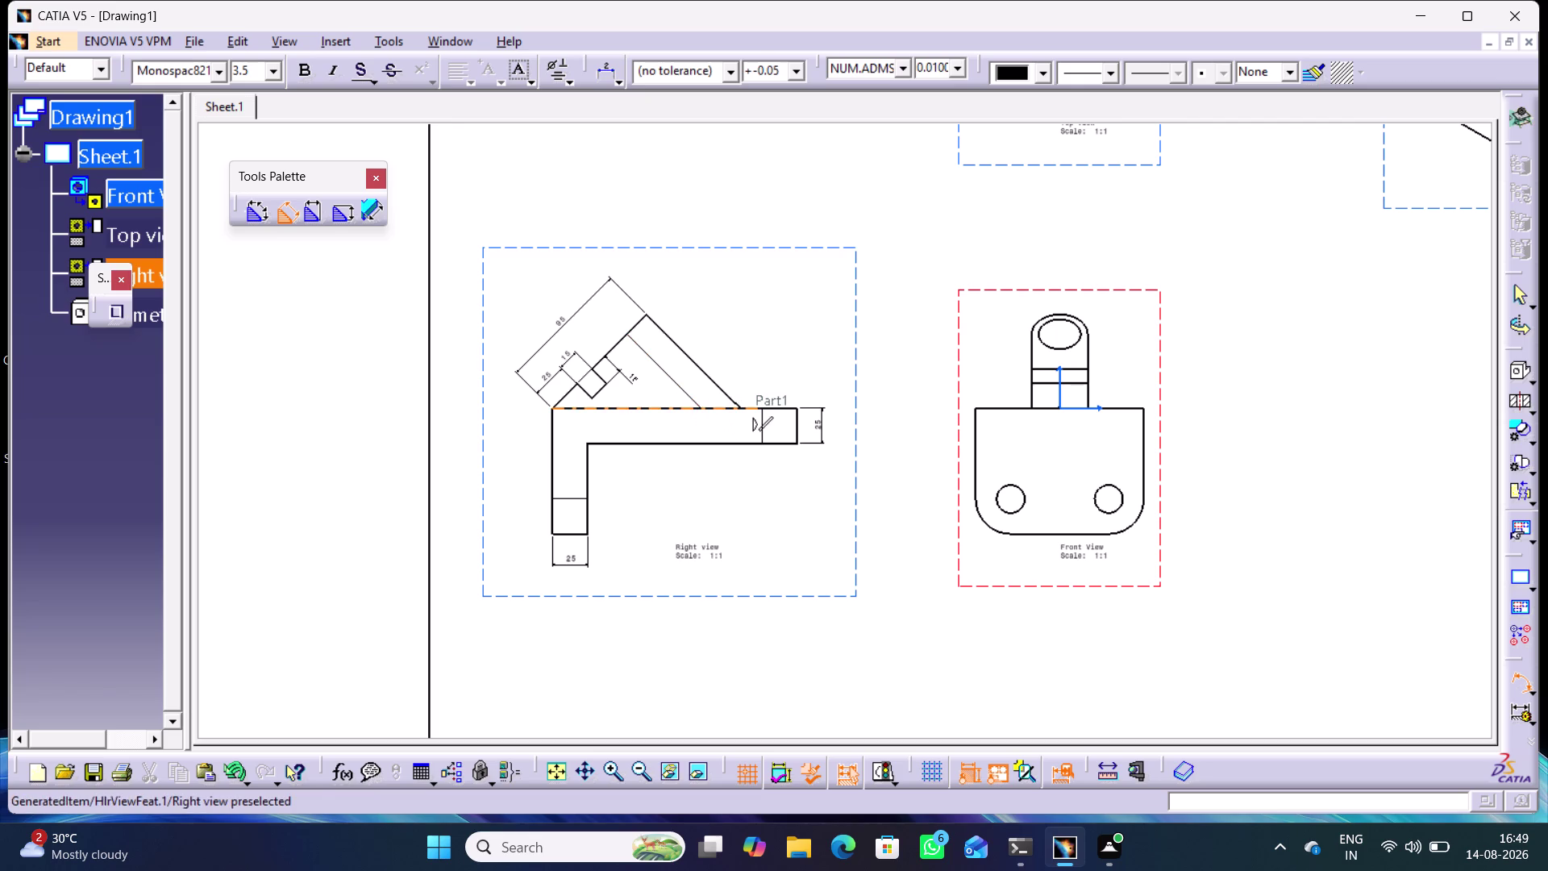
click(724, 394)
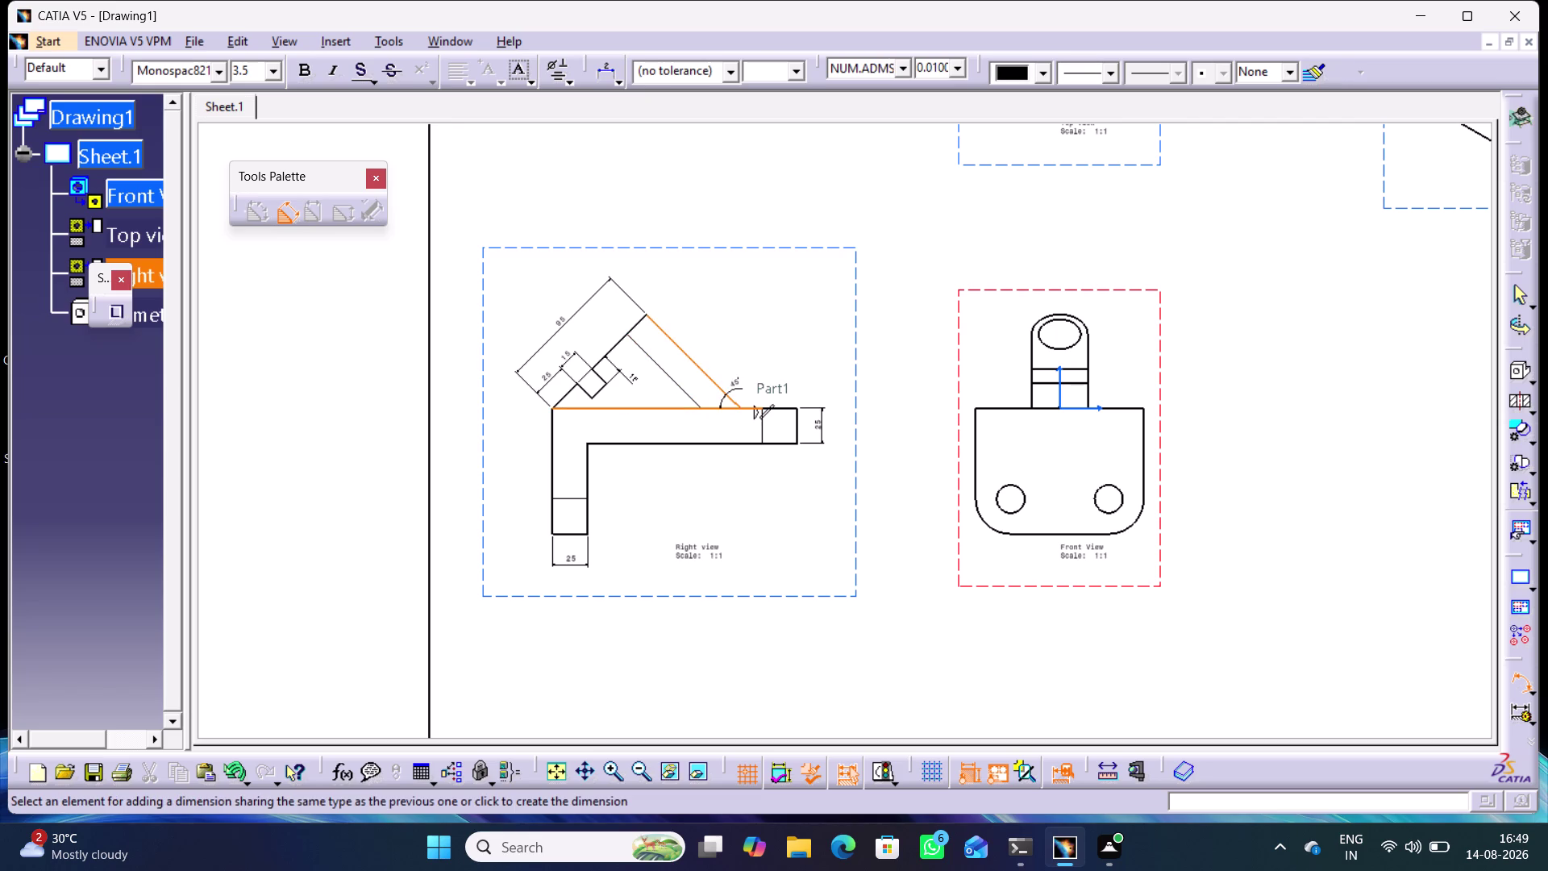
click(701, 392)
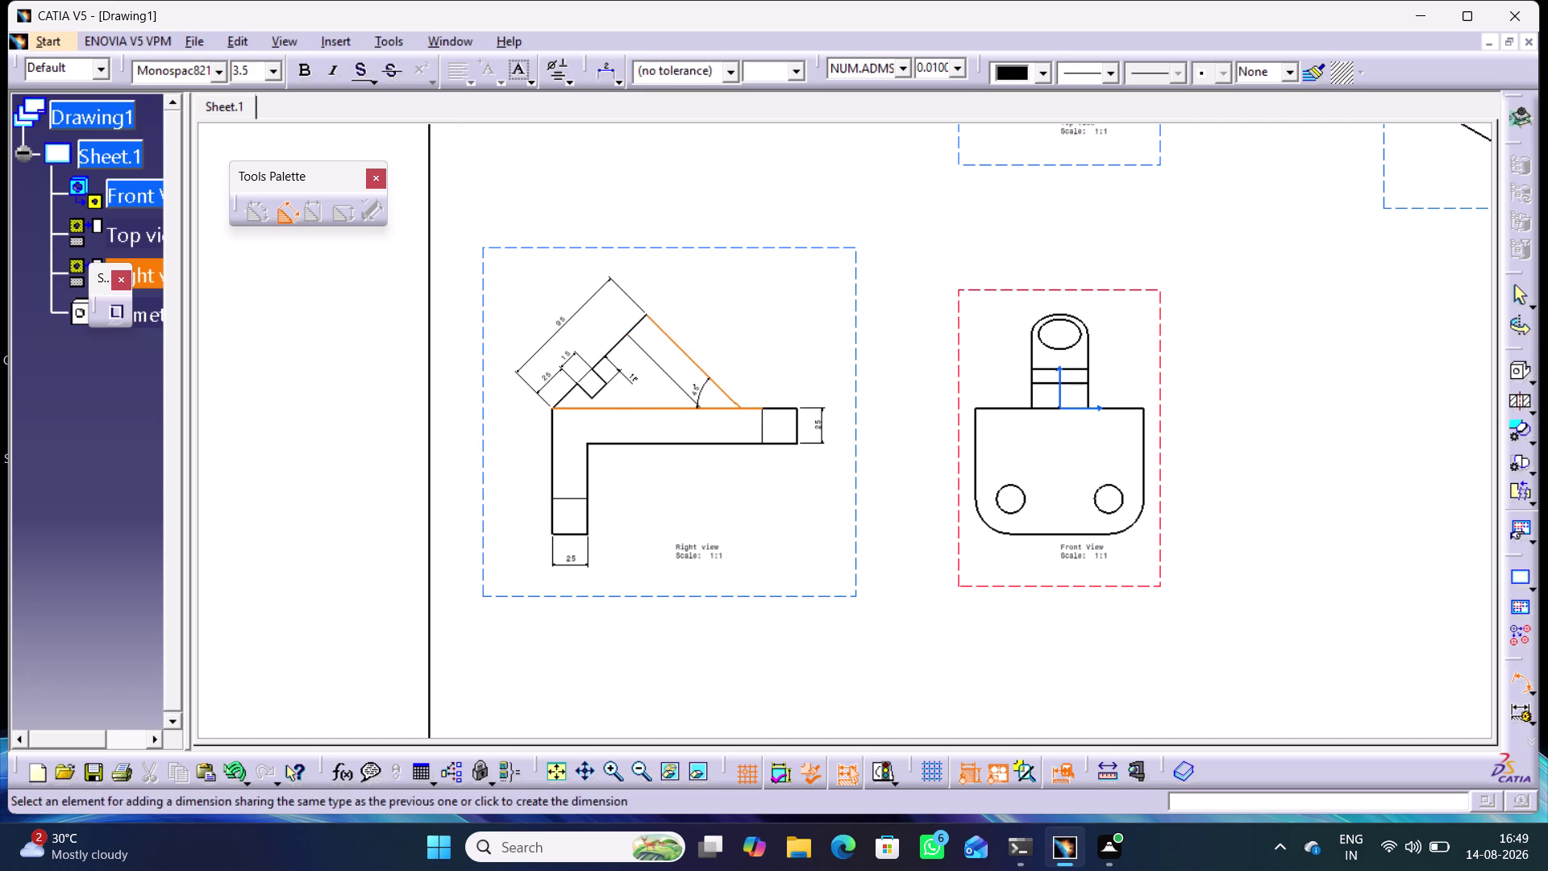
click(827, 373)
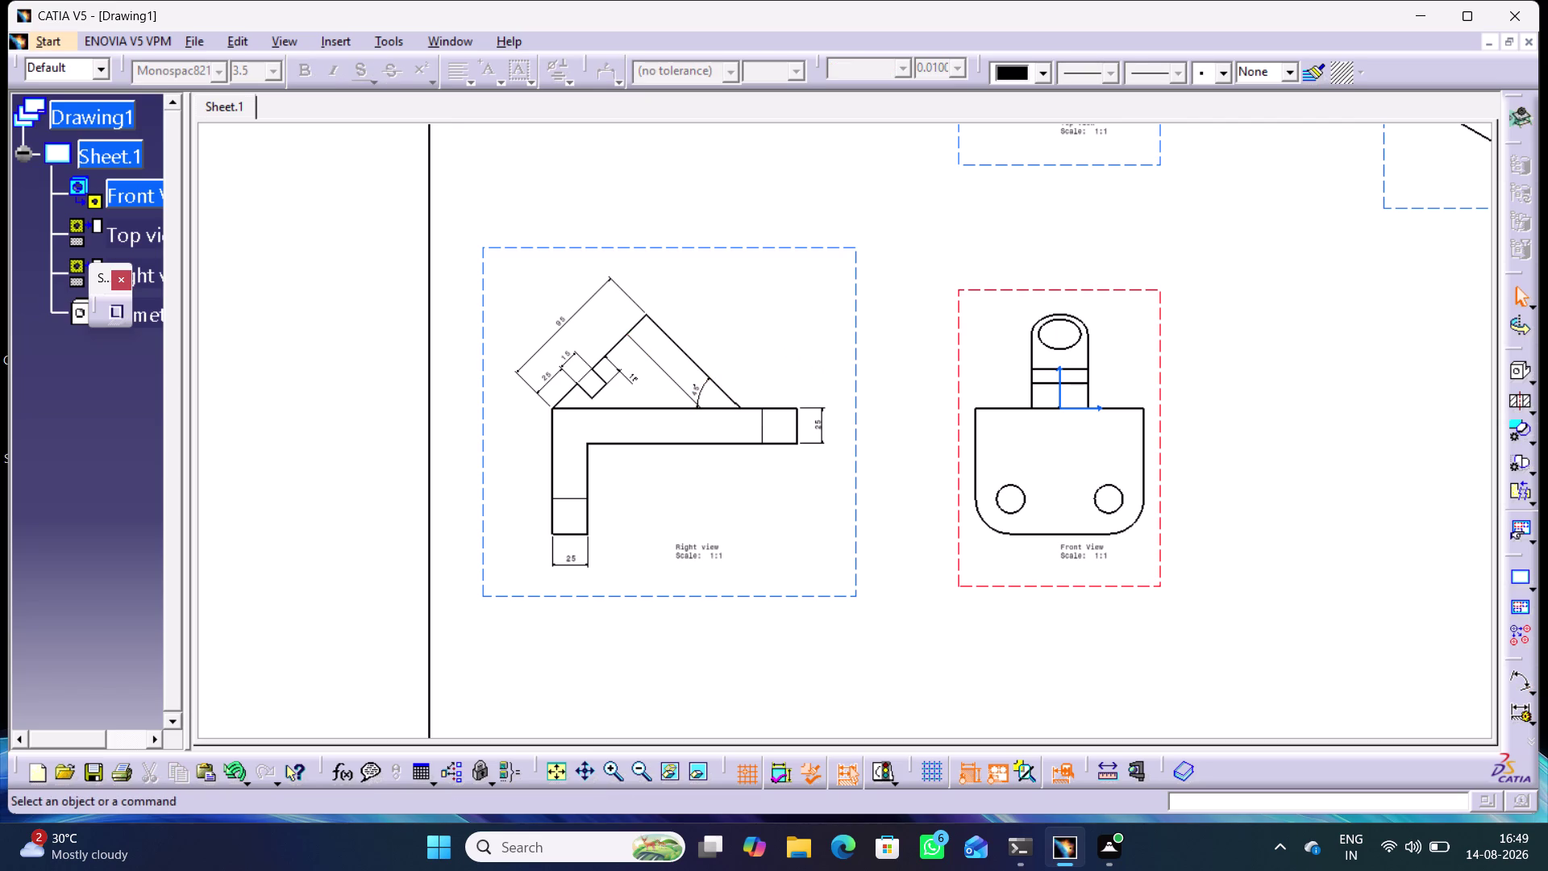
click(1530, 686)
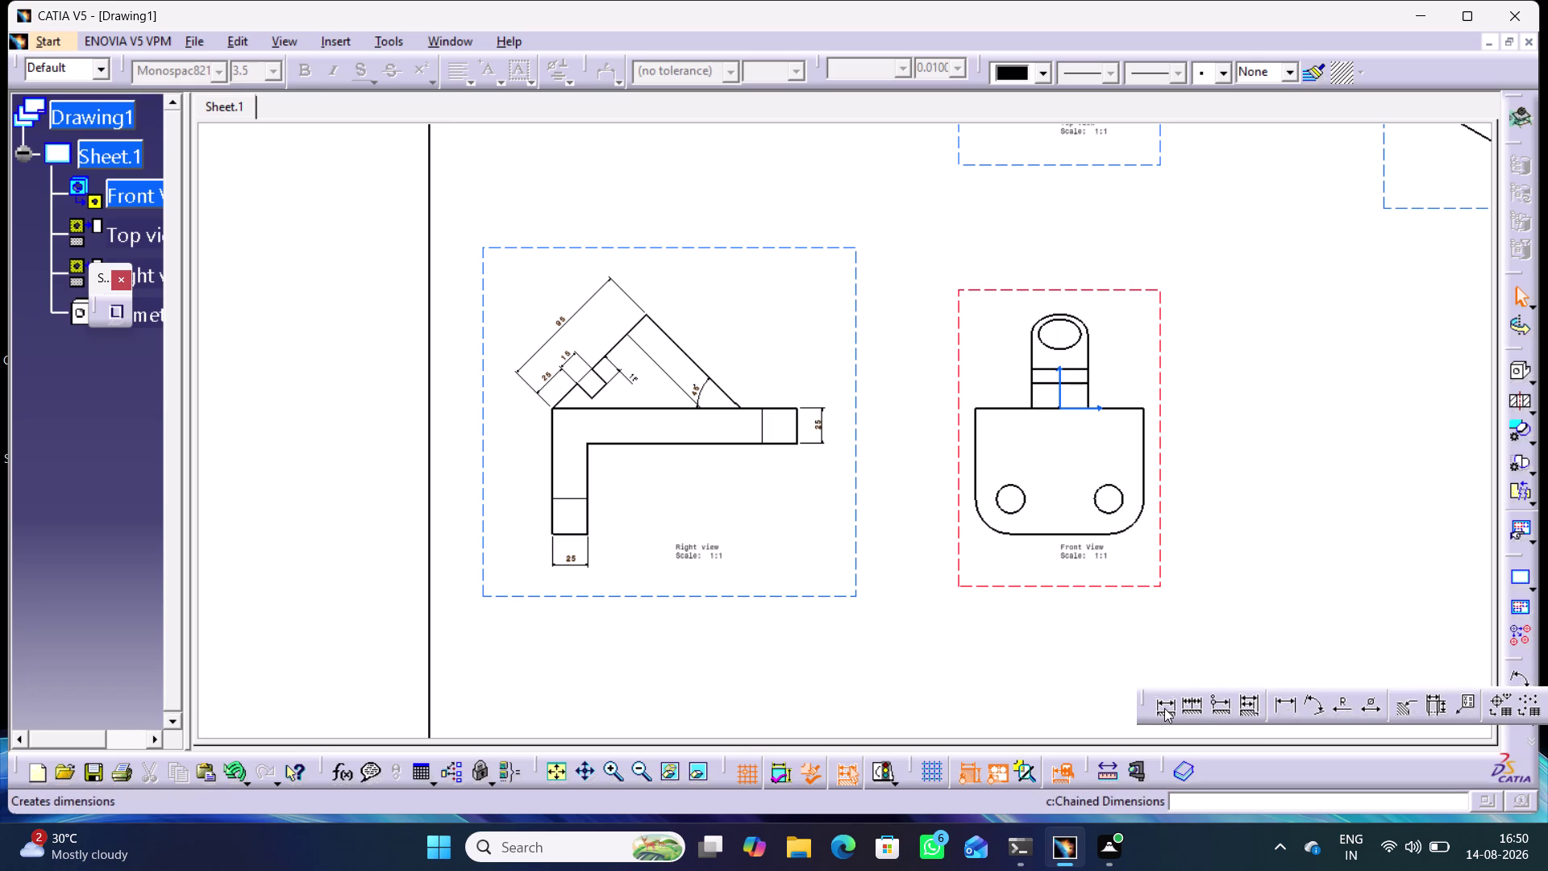
double_click(1161, 707)
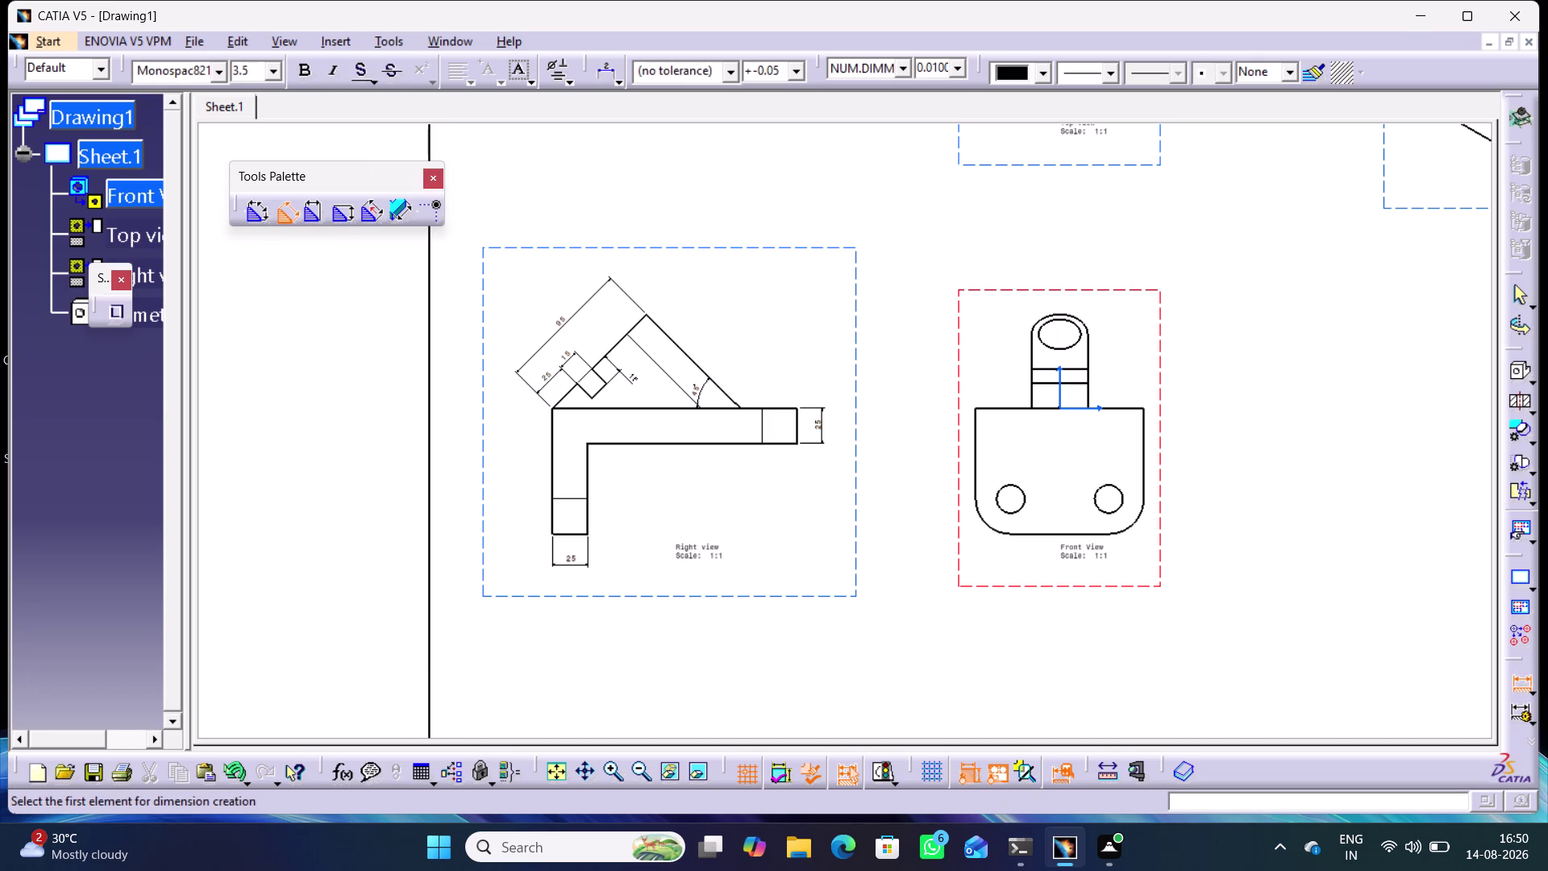
Dimension the front view's left hole diameter and its bottom-right corner radius.
click(1025, 507)
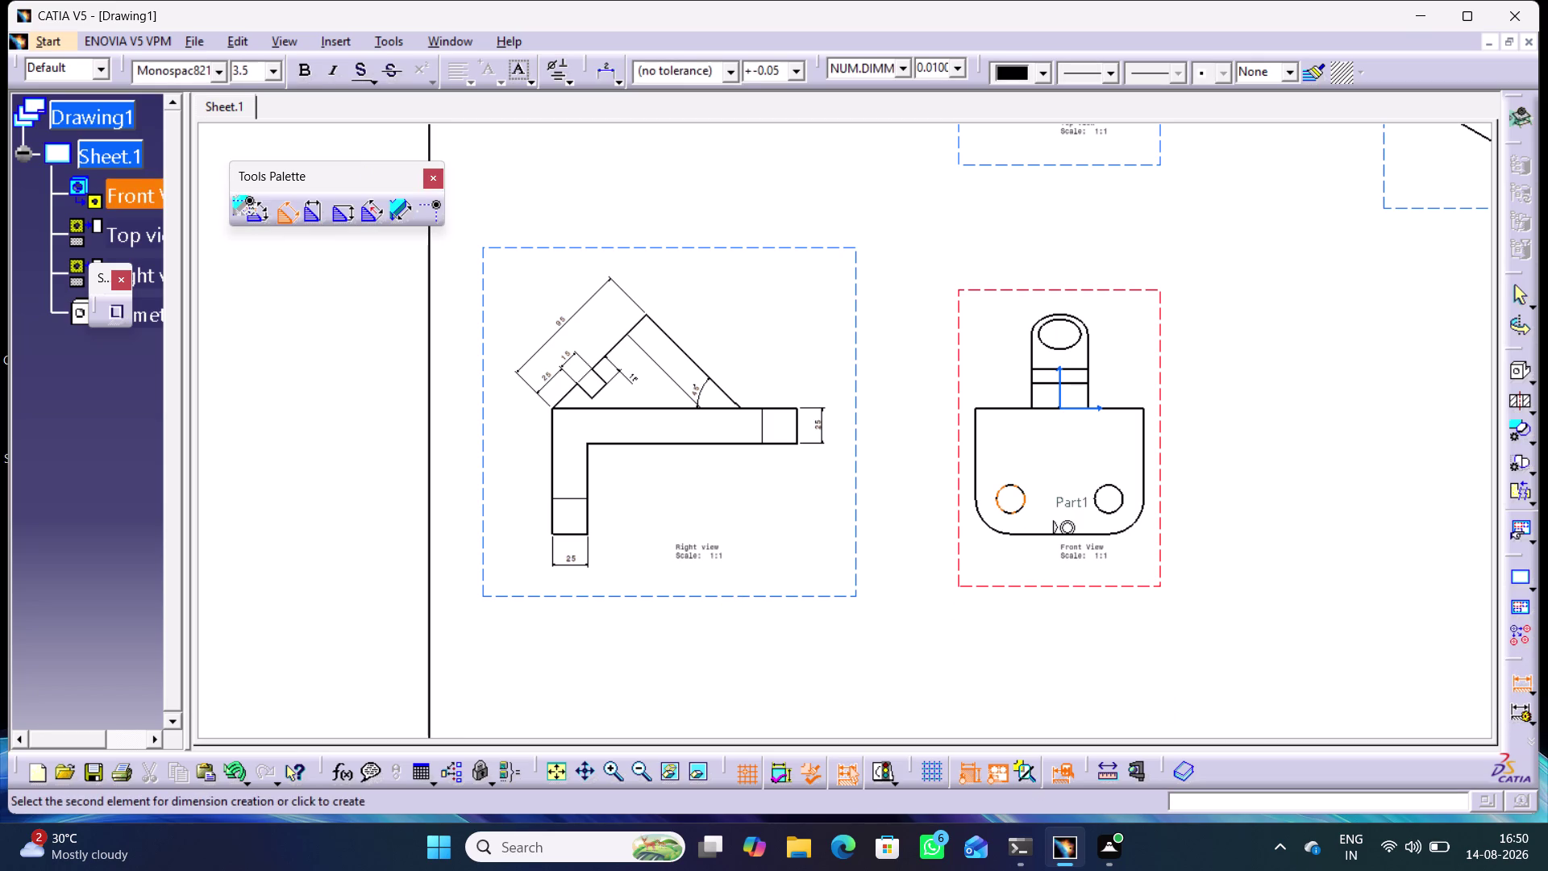
click(940, 528)
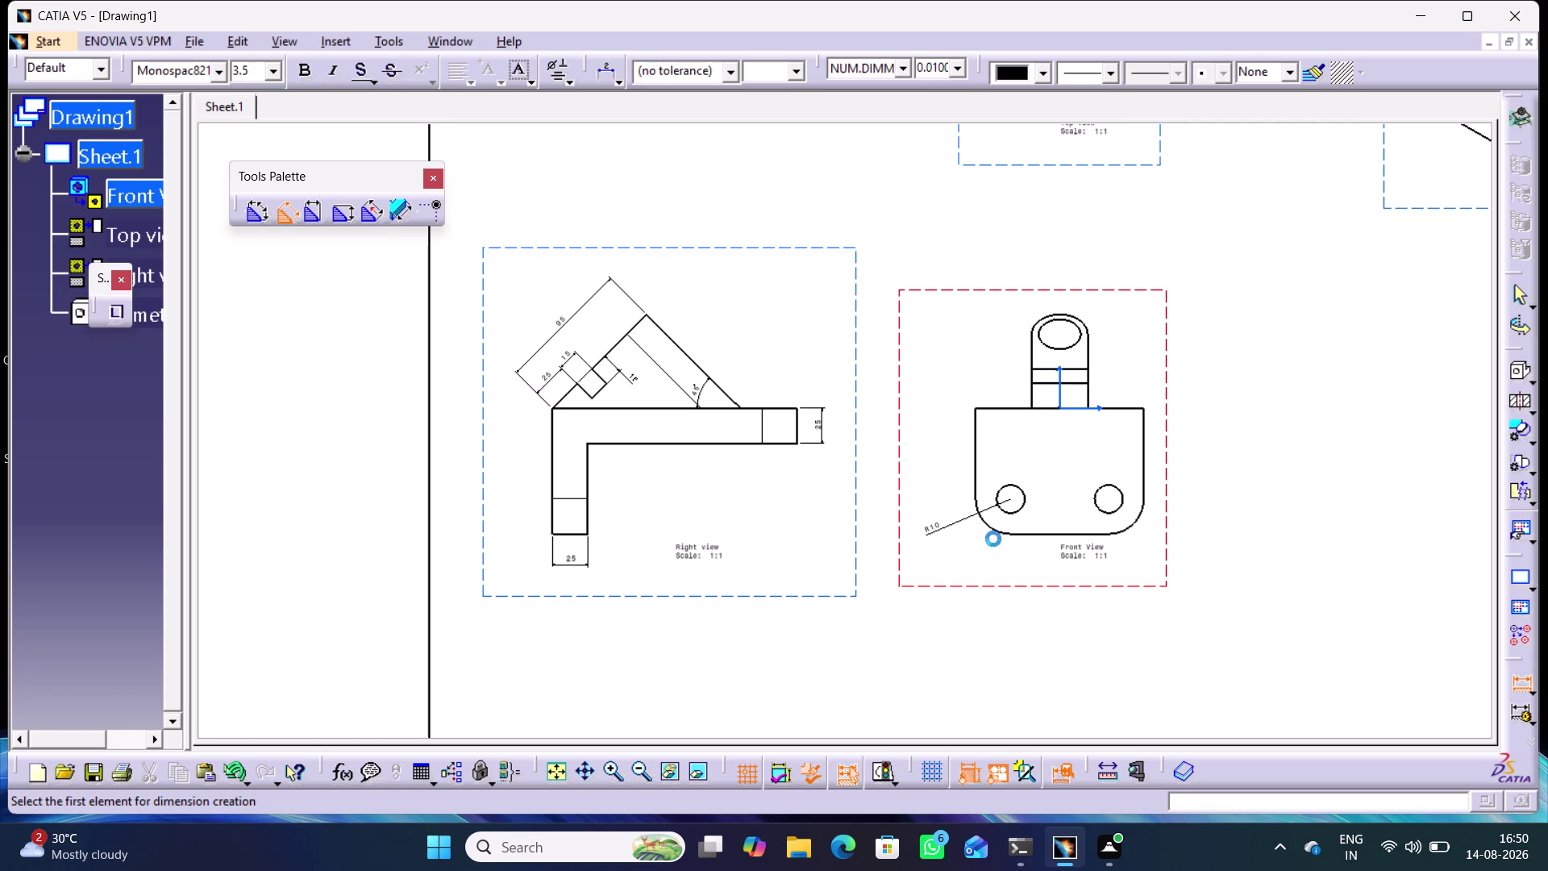
click(1132, 528)
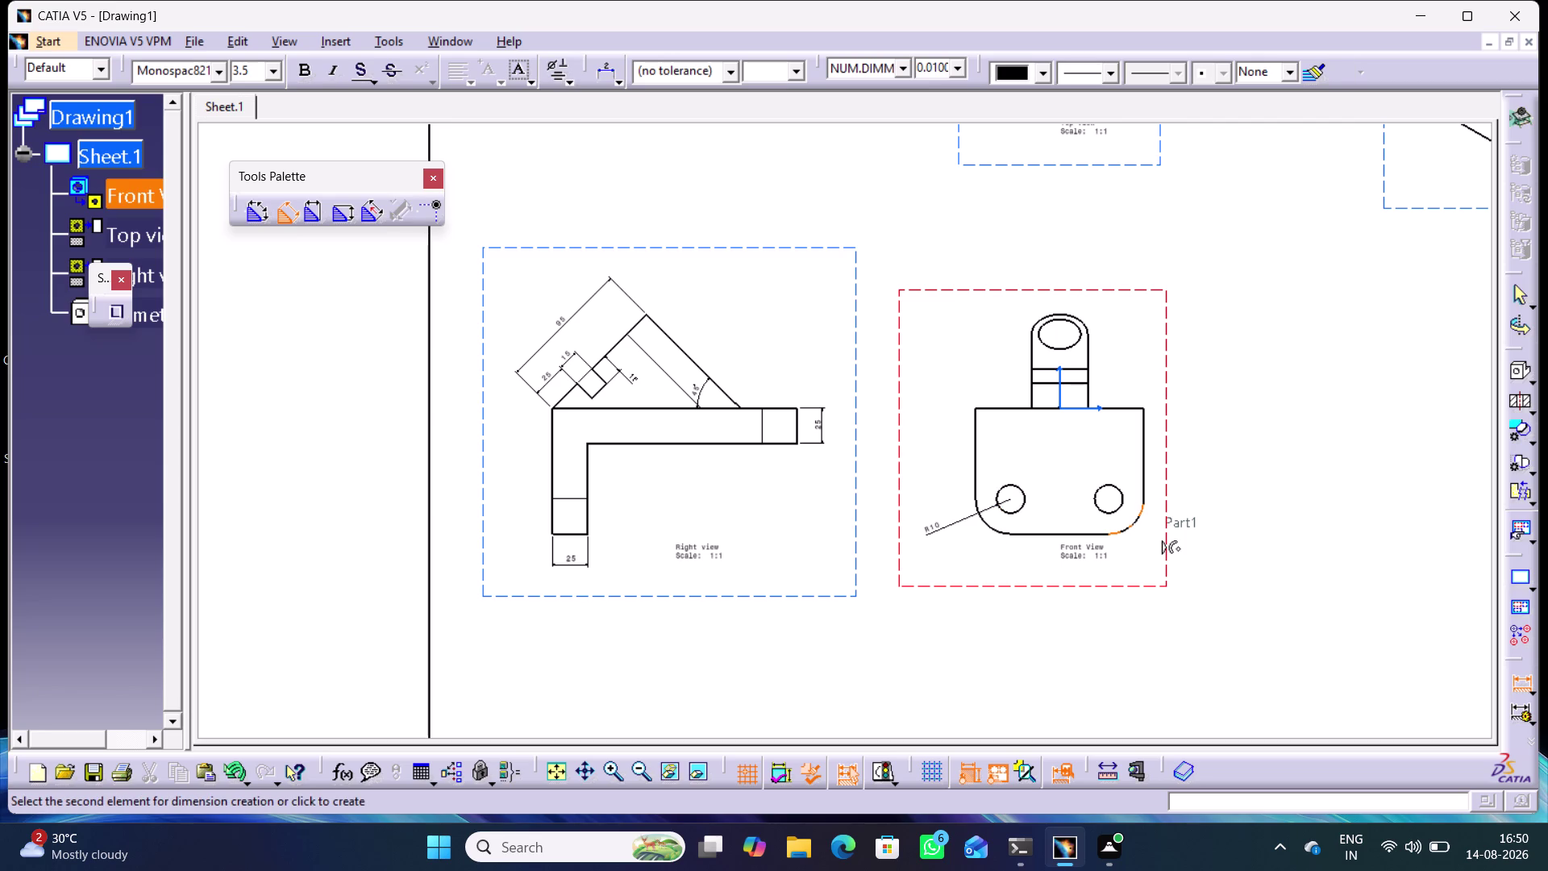
click(1197, 544)
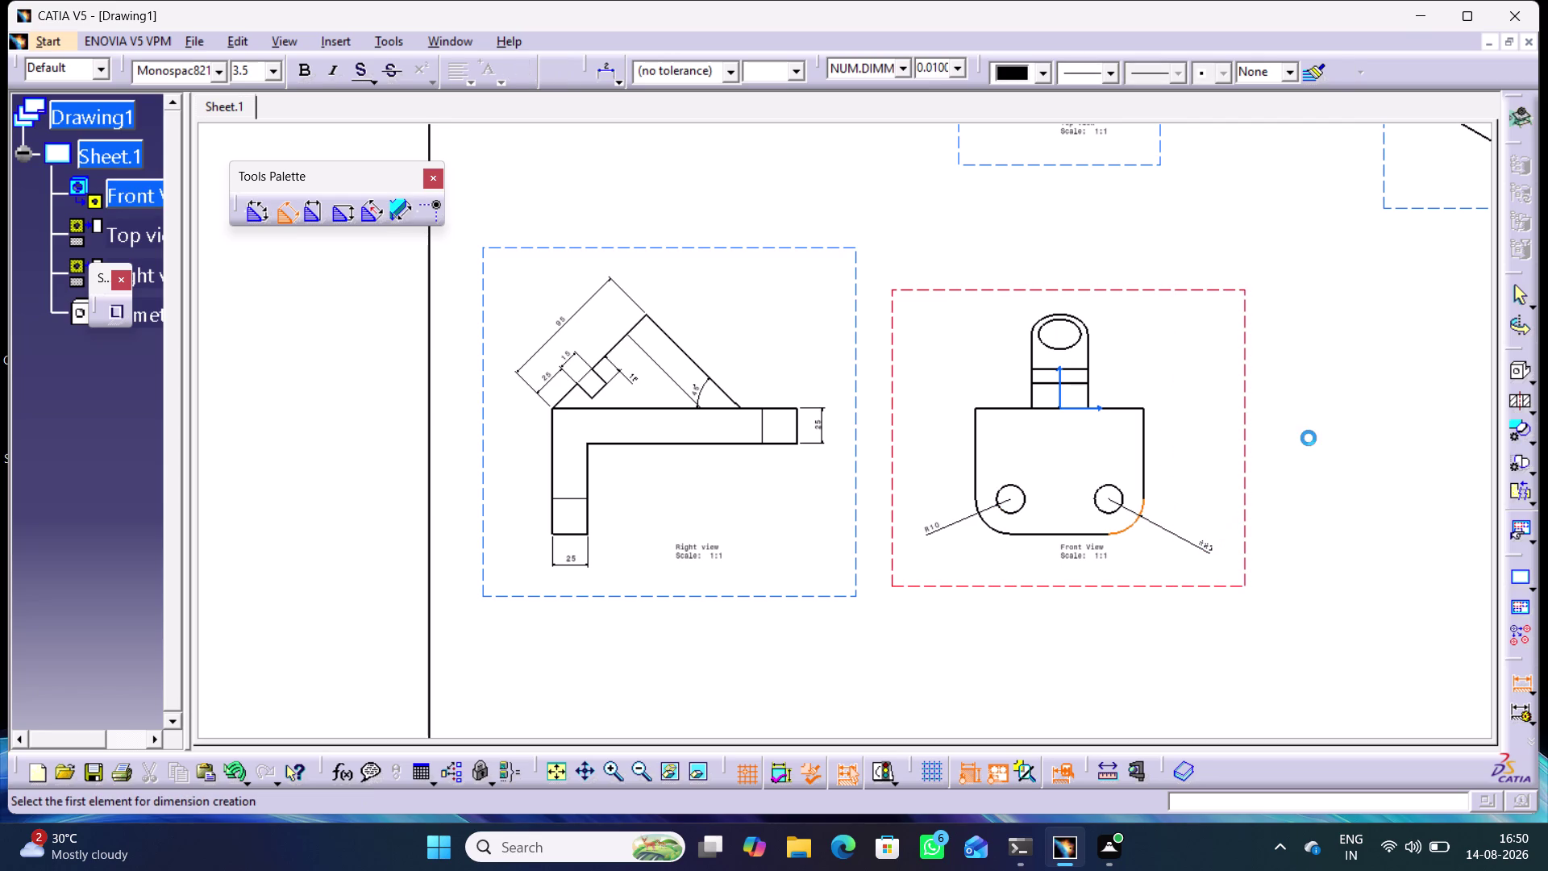
Add the 40 mm width dimension across the top lug, placed above the front view.
click(1297, 423)
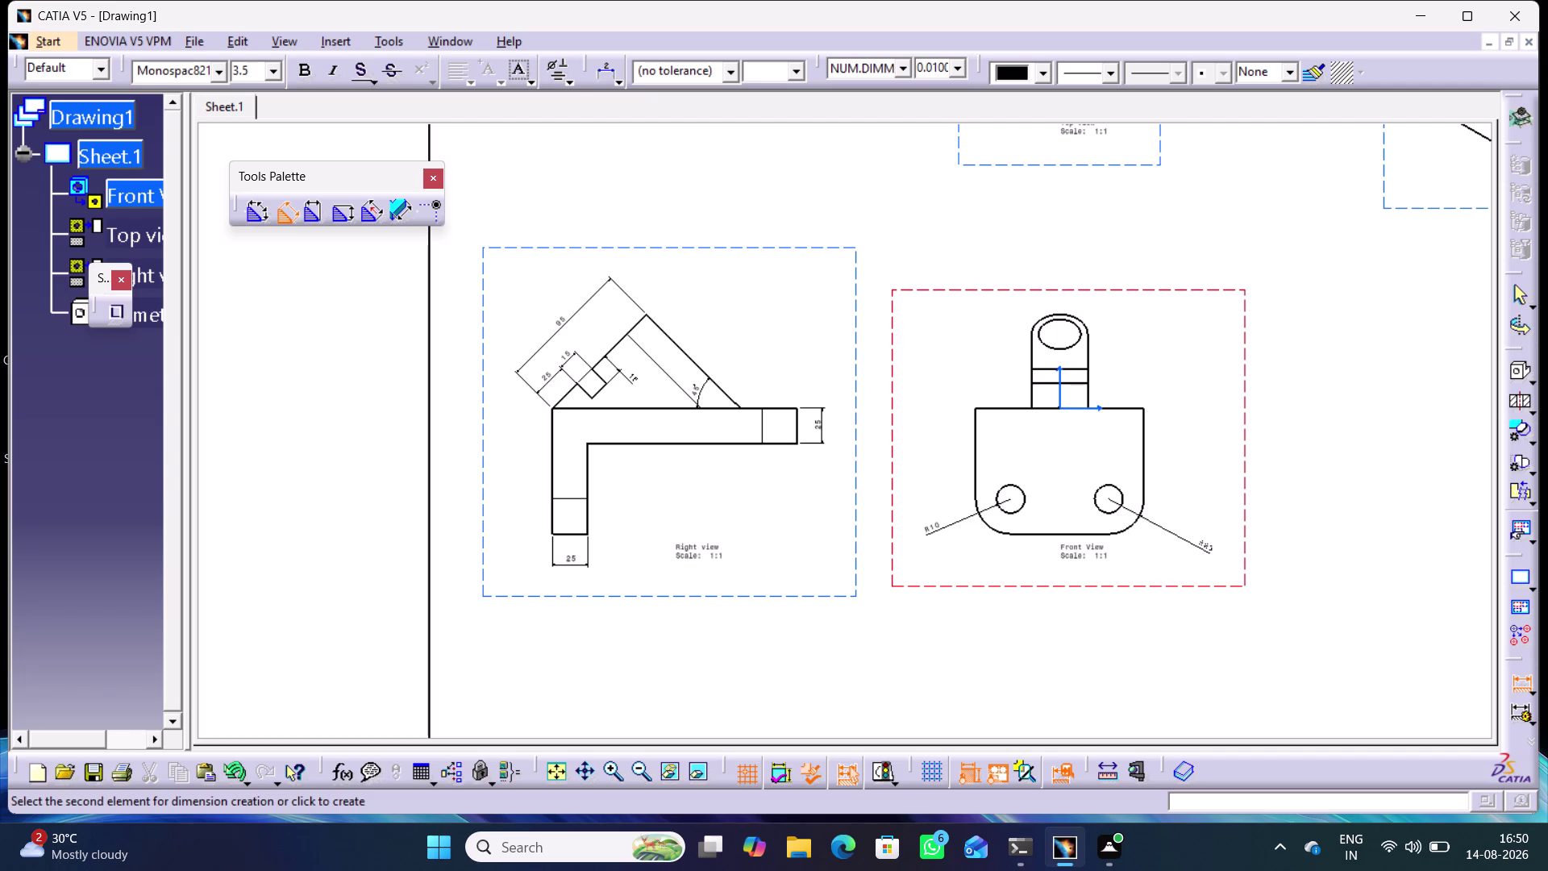
click(1091, 354)
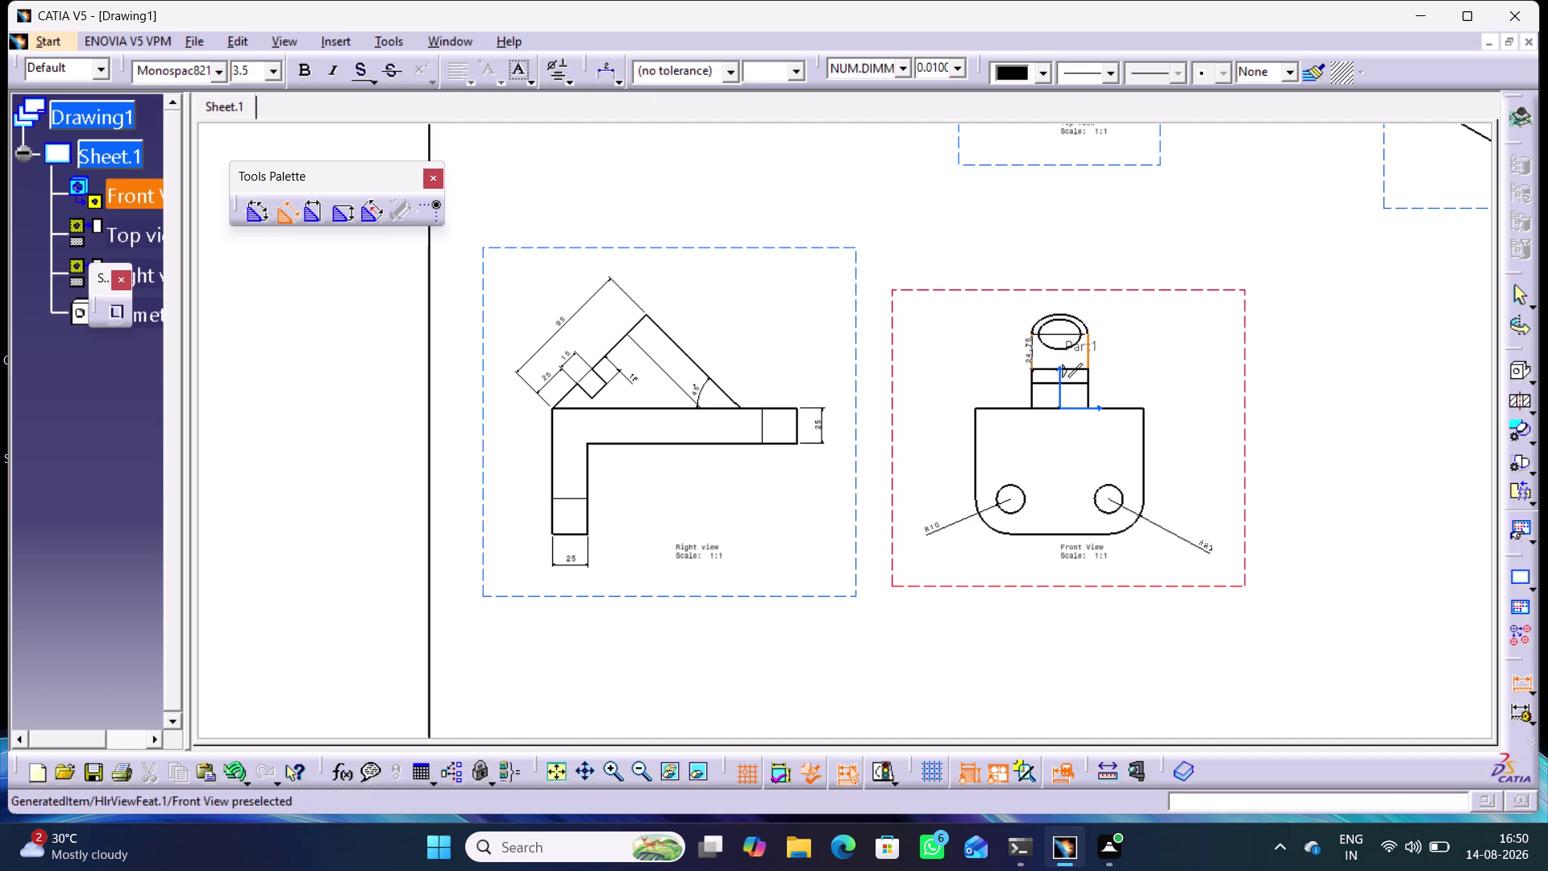
click(1031, 354)
click(1053, 275)
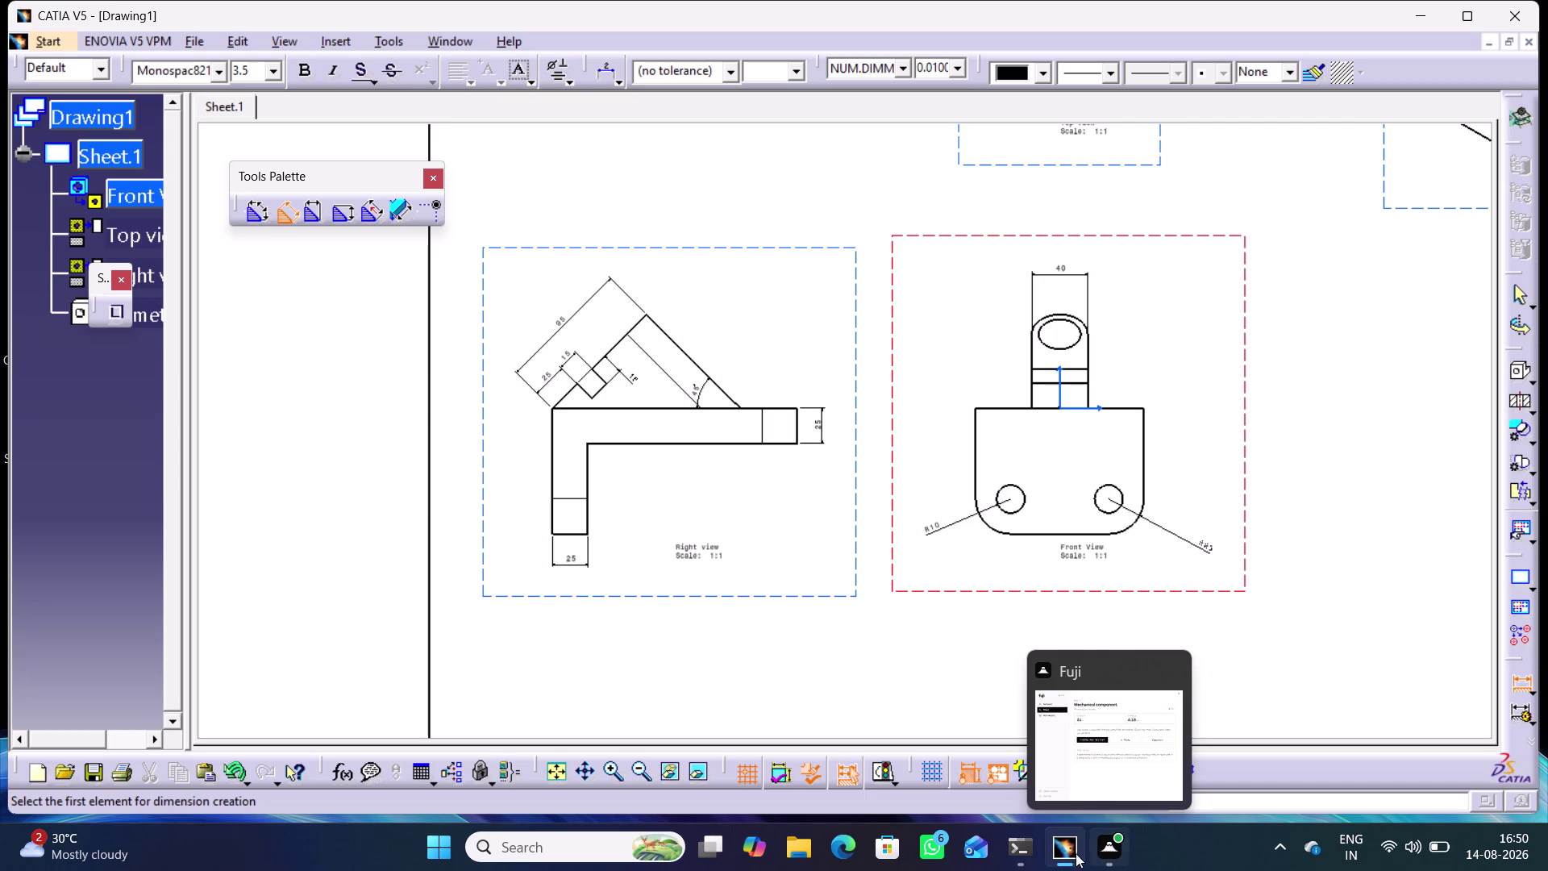
click(440, 35)
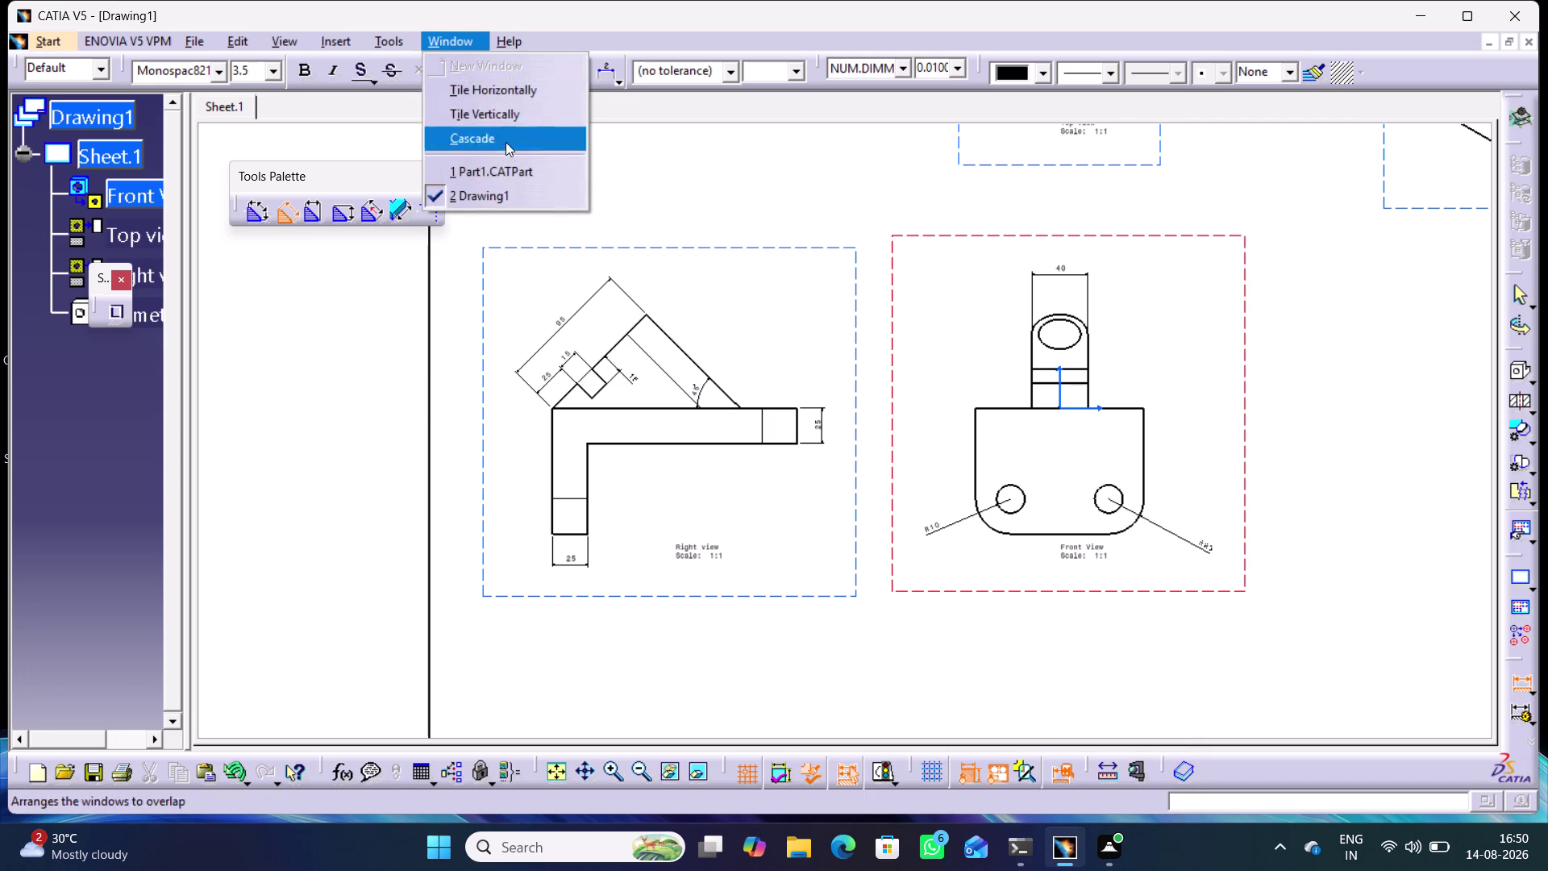
In Part1.CATPart, reopen Sketch.3 and change its 40 mm width constraint to 80 mm.
click(500, 170)
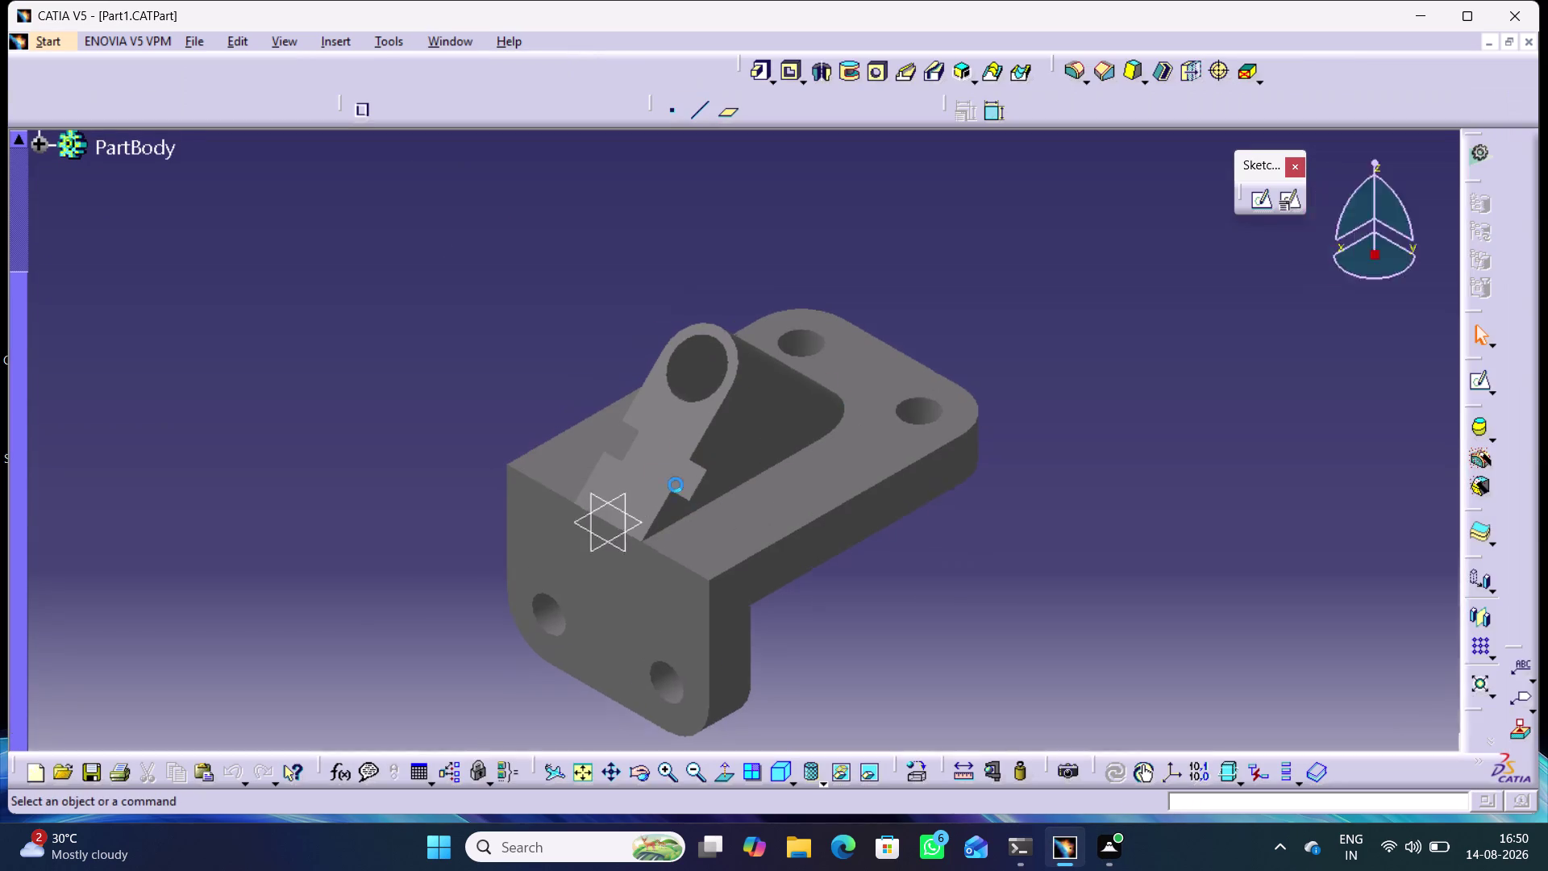
scroll(up, 3)
click(39, 263)
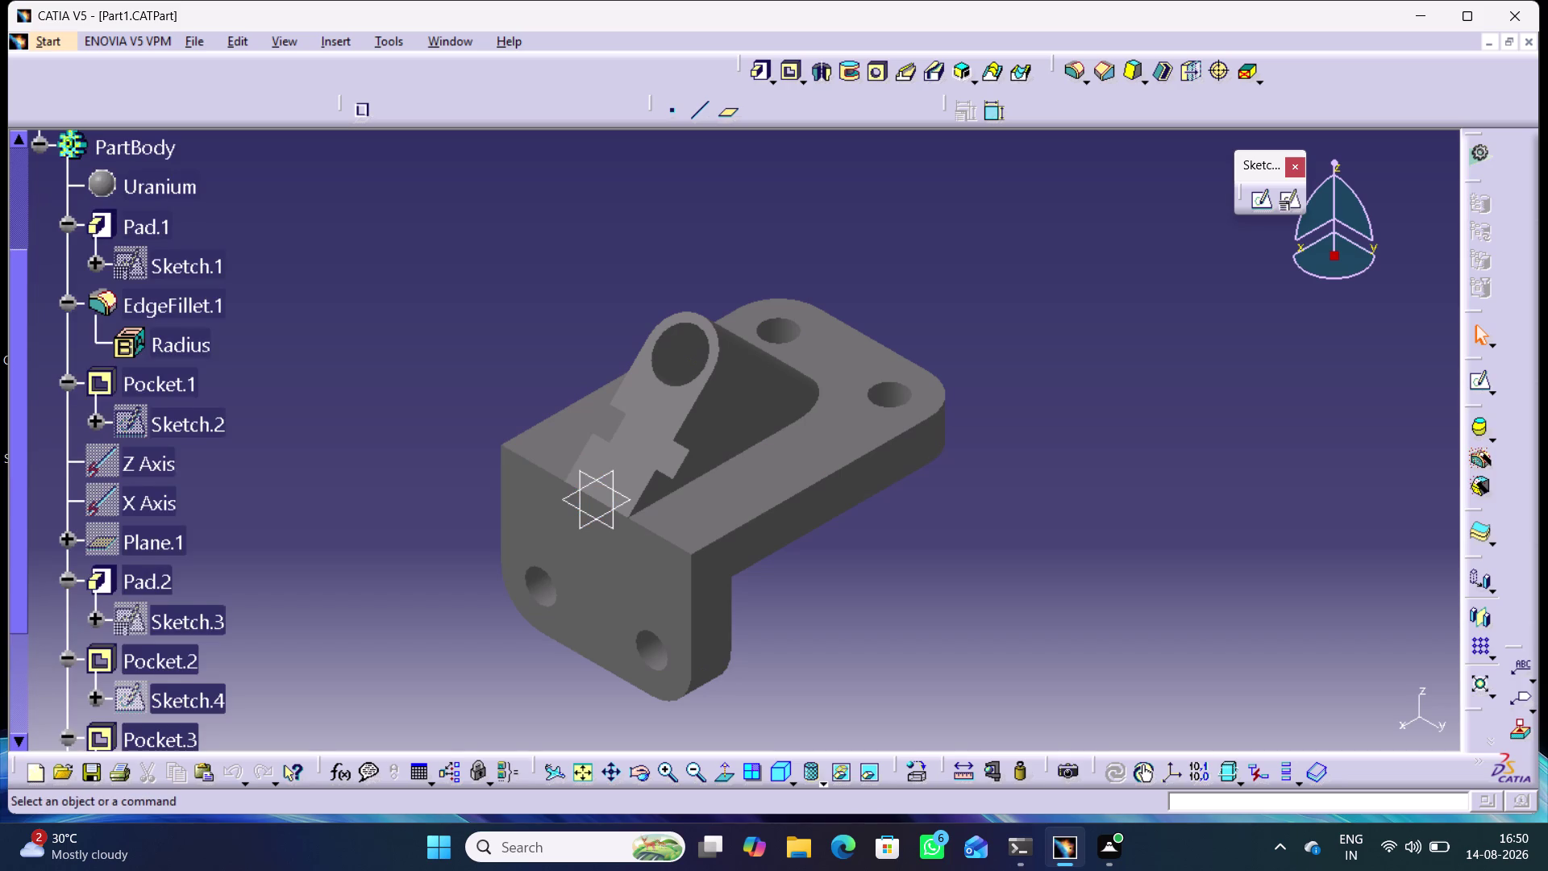
scroll(down, 3)
scroll(down, 3)
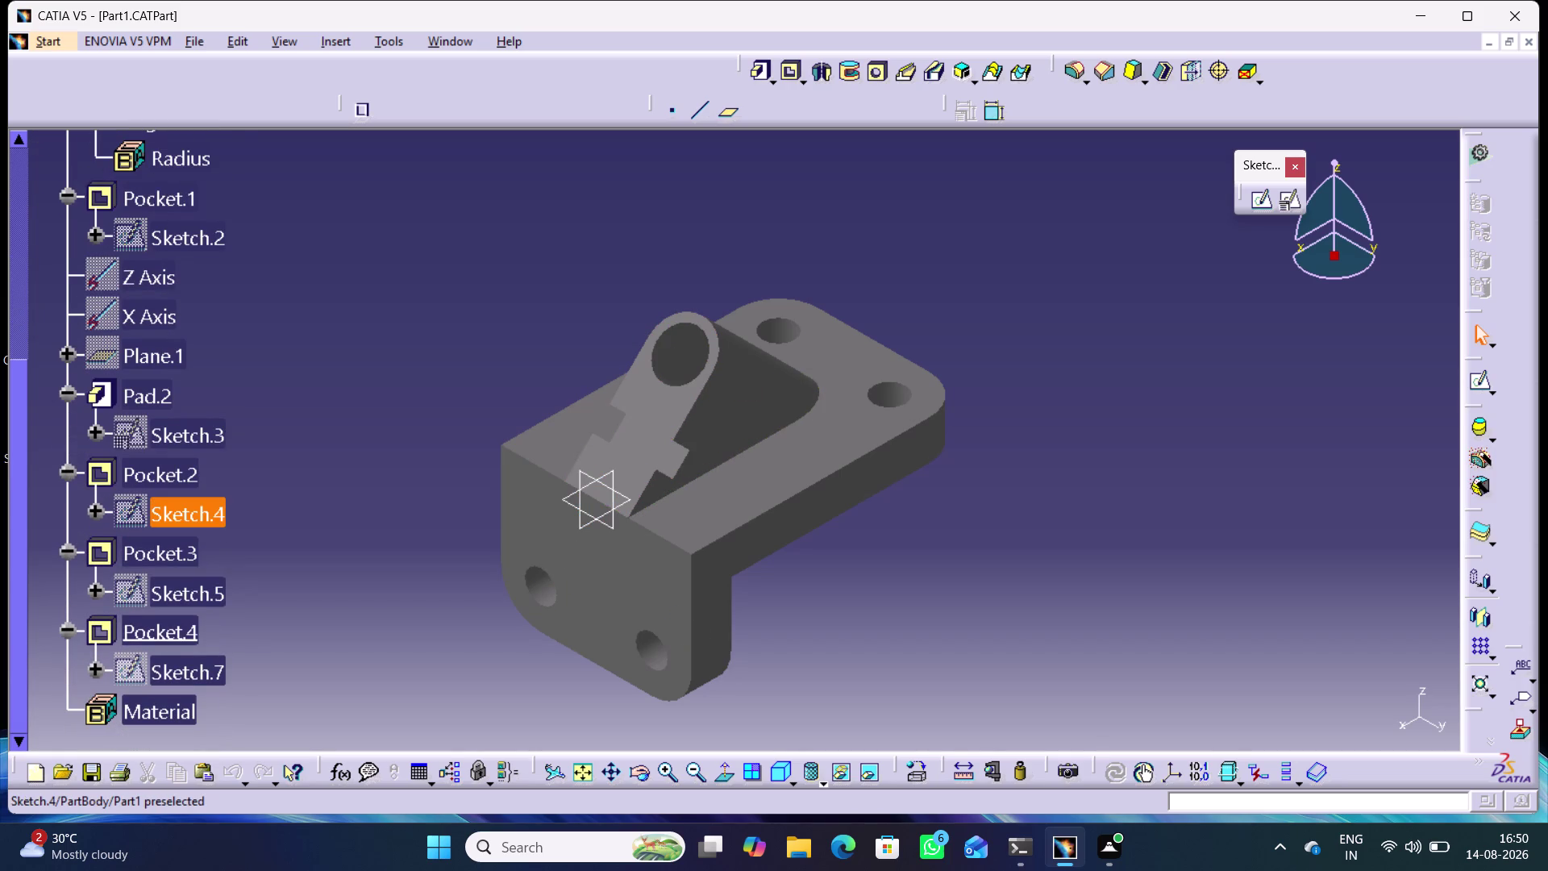
double_click(208, 430)
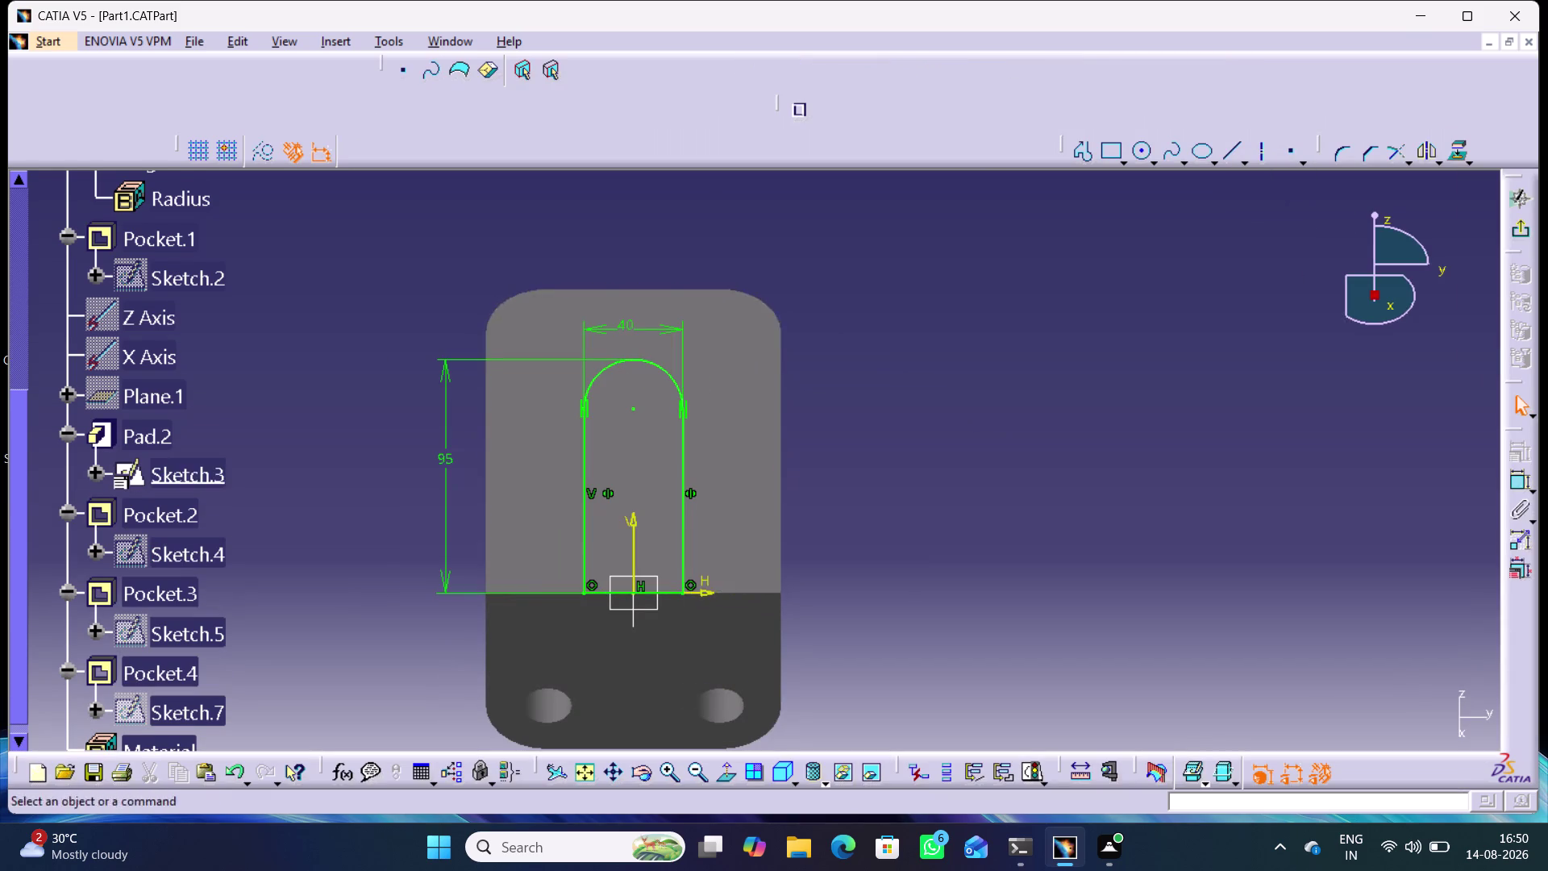
double_click(621, 324)
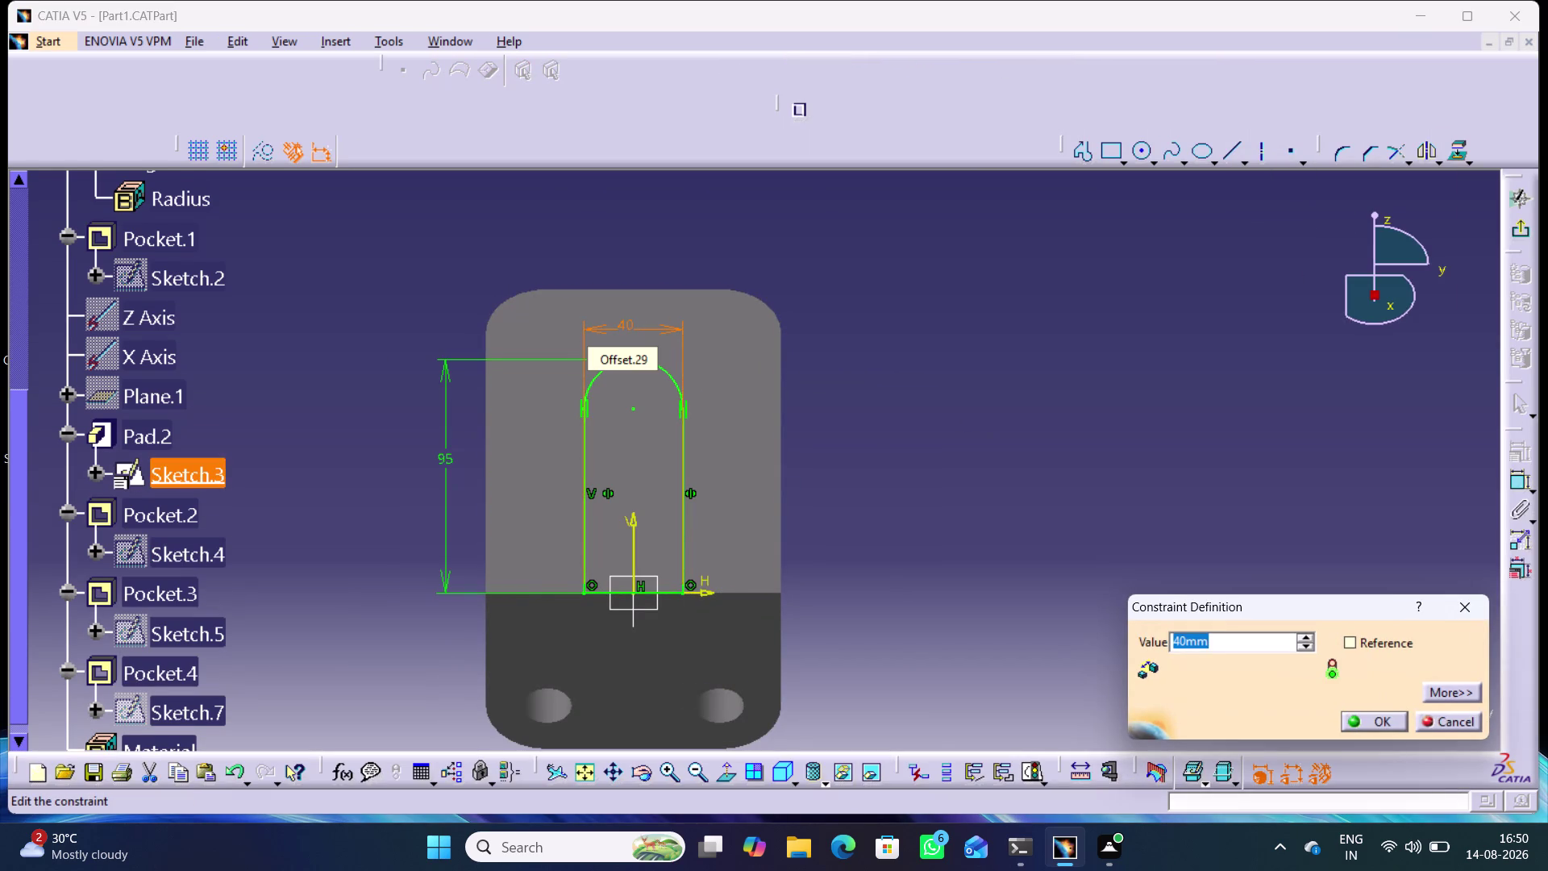
text(80)
key(Return)
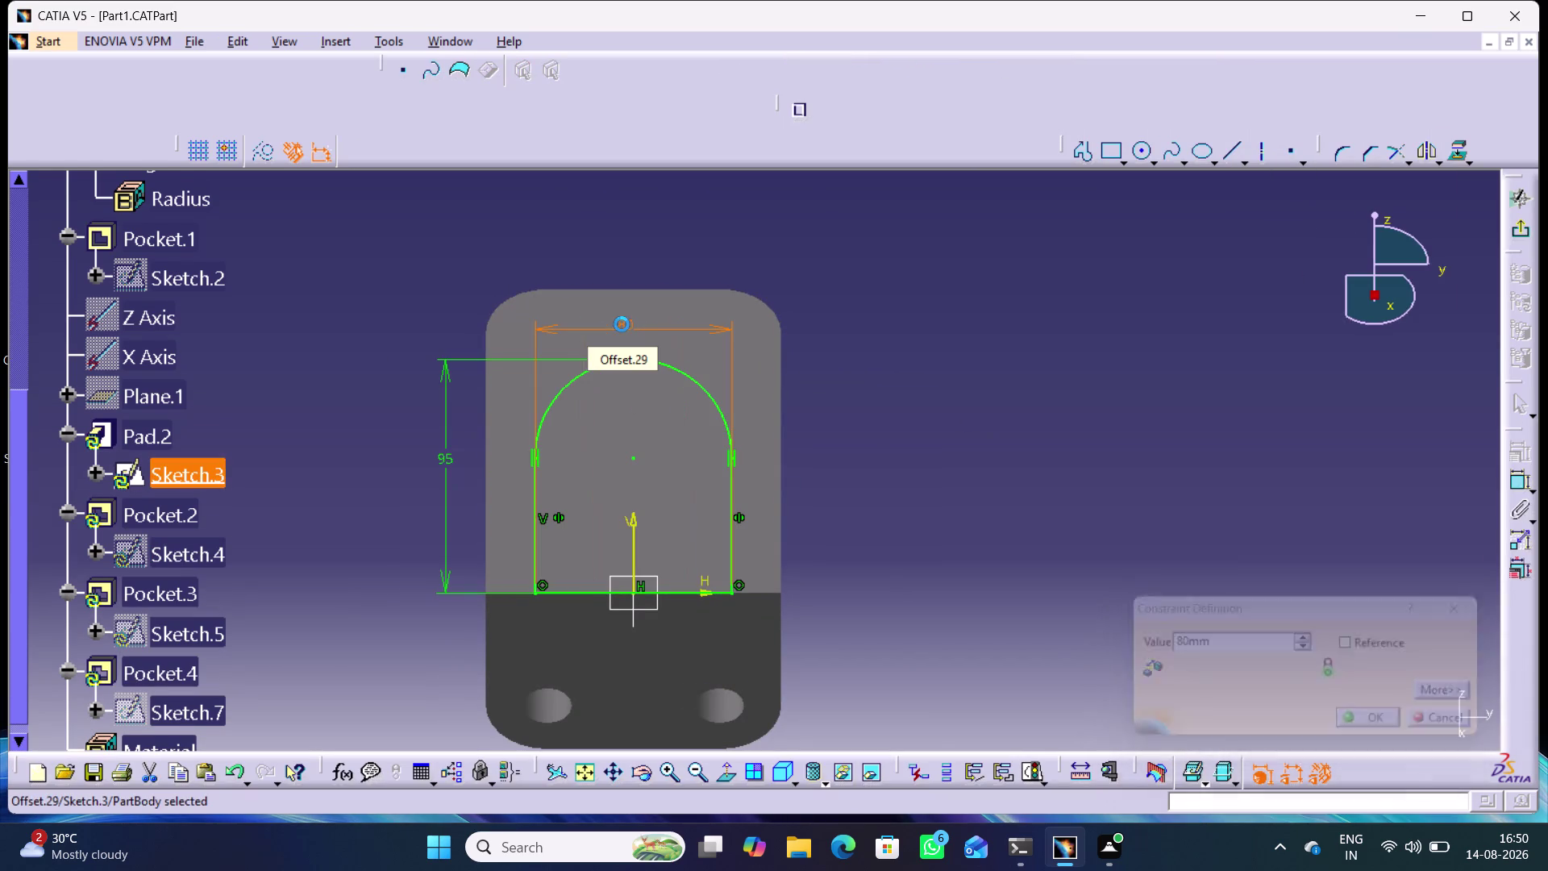